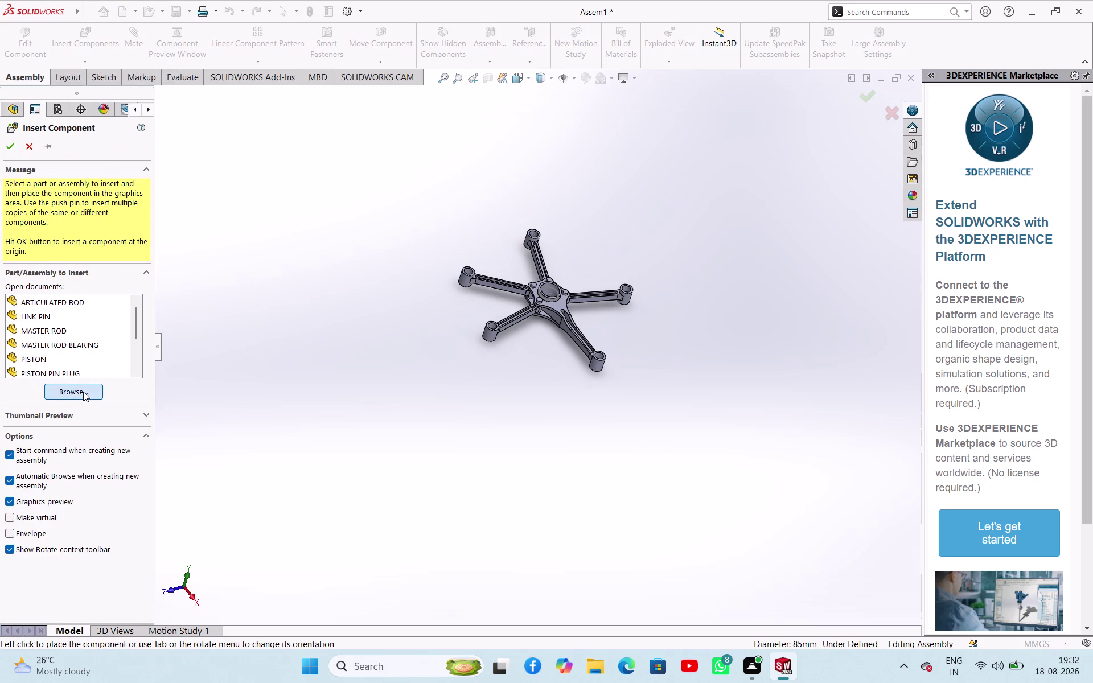
Start inserting the ROD BUSH LOWER part, then cancel its placement.
scroll(down, 3)
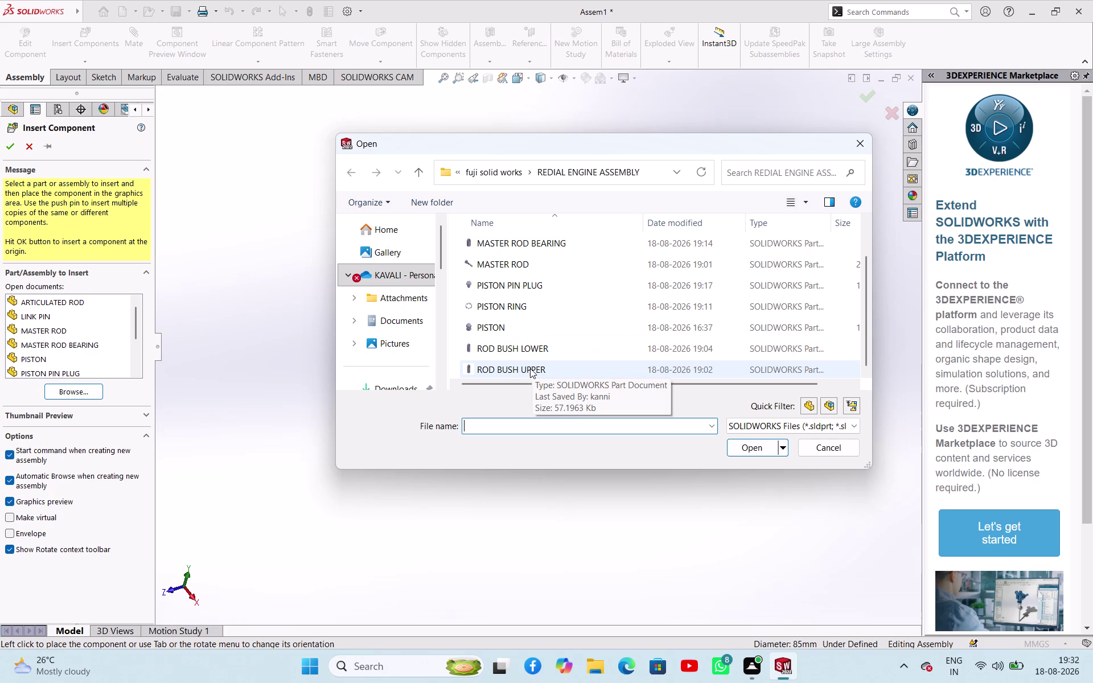
click(514, 350)
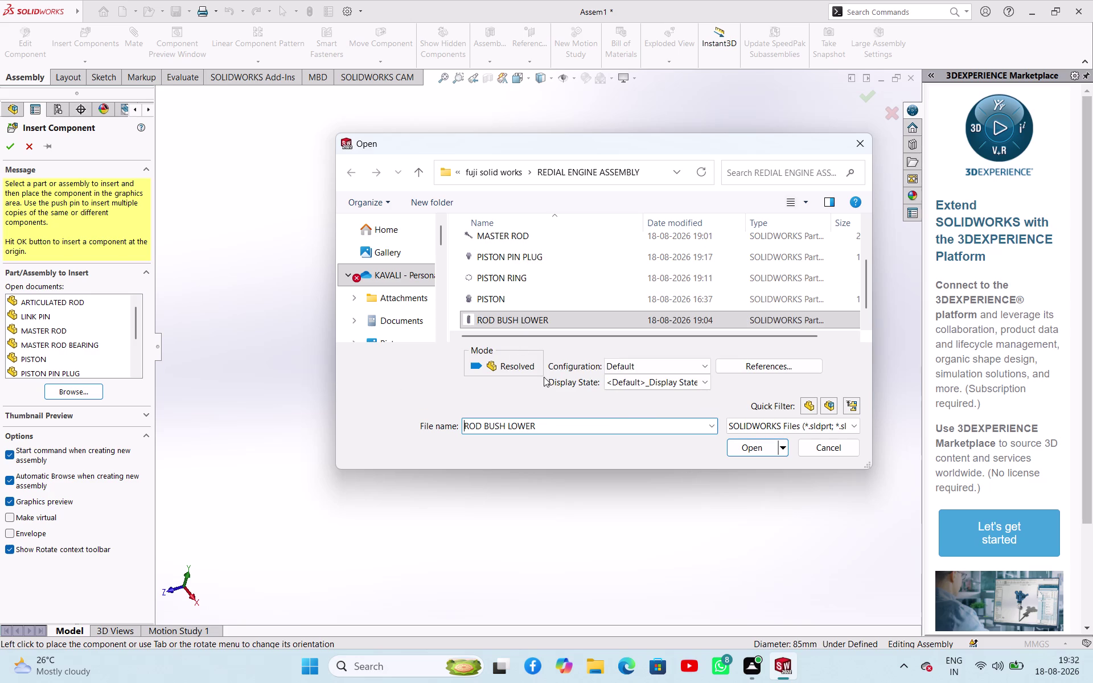
click(739, 445)
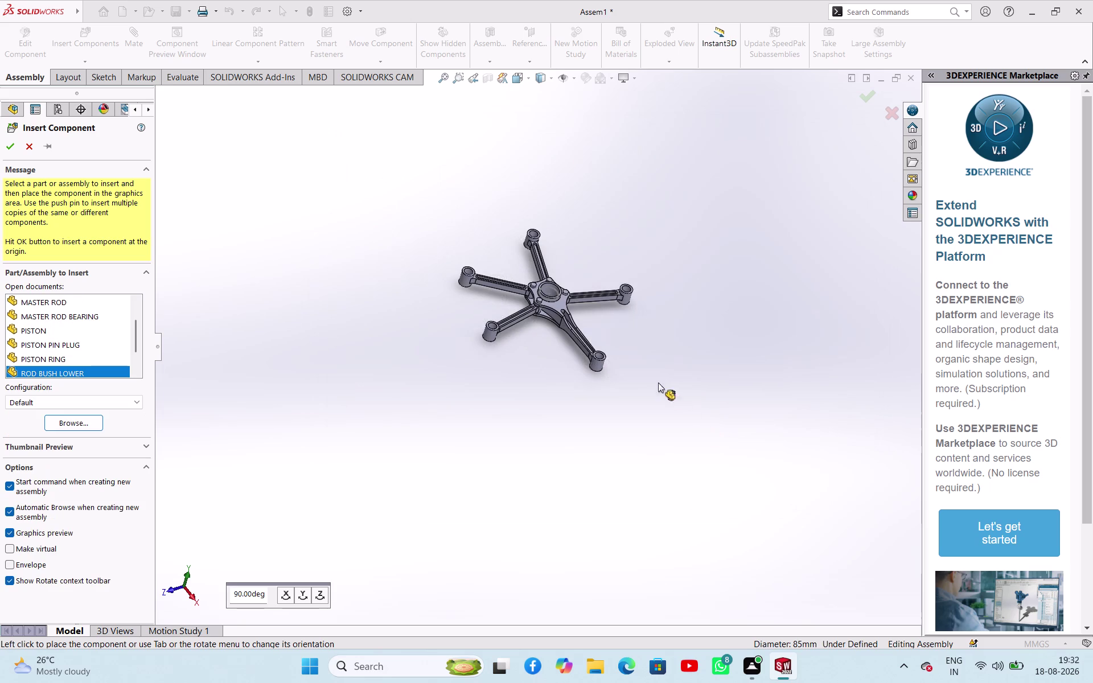
scroll(down, 3)
scroll(down, 3)
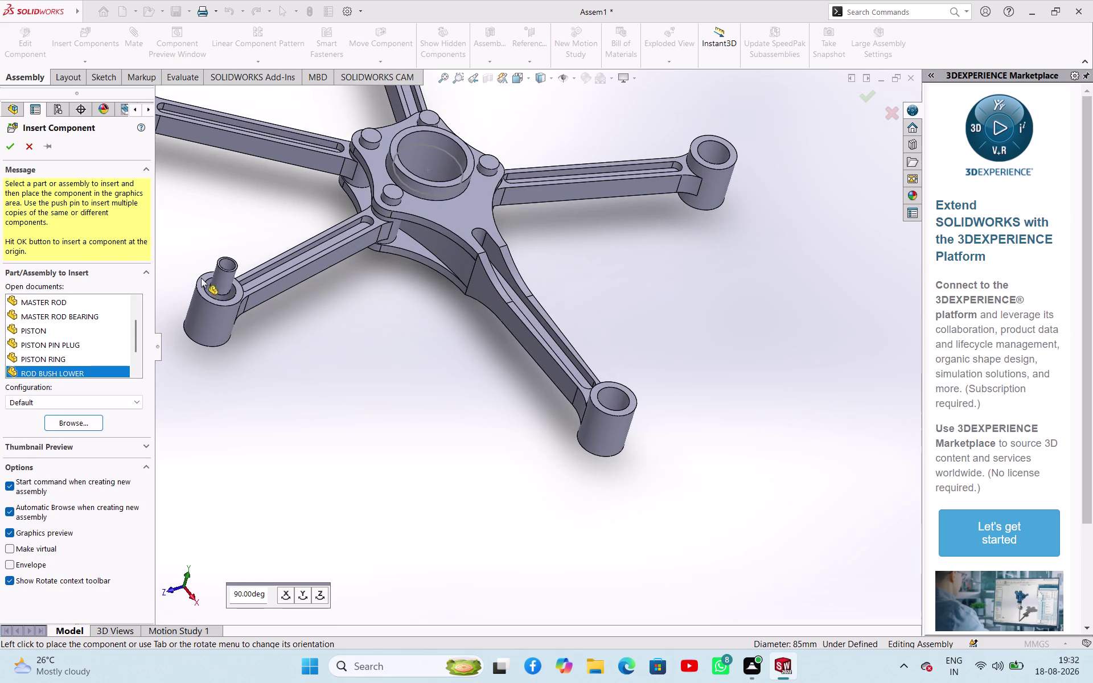
key(Escape)
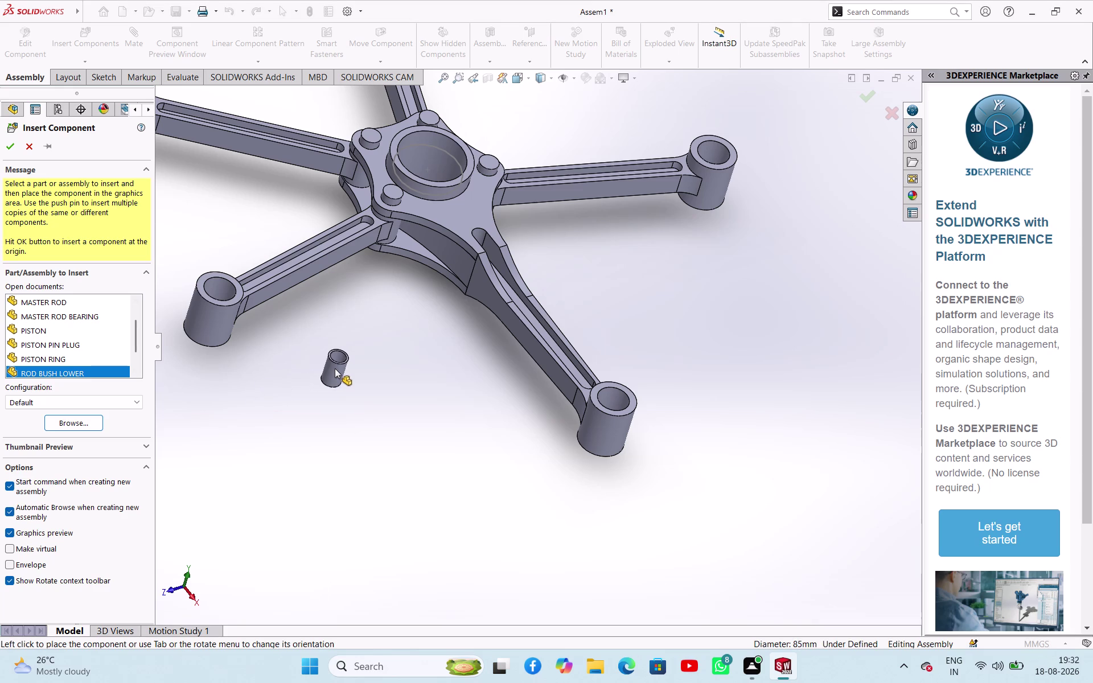
key(Escape)
key(Escape)
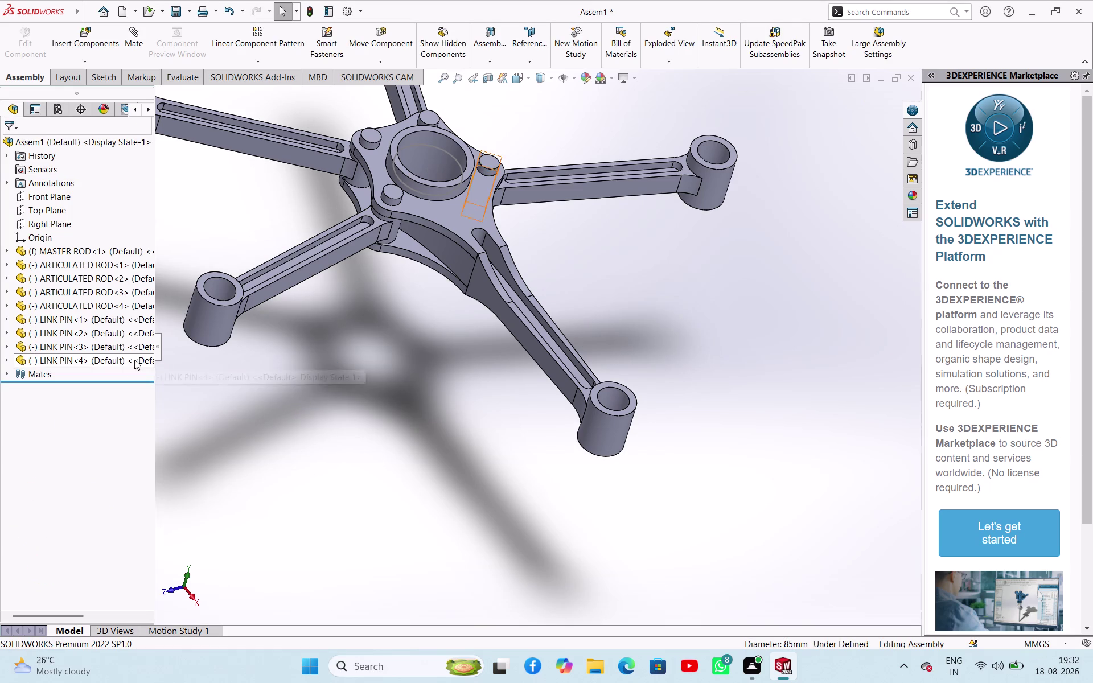
Place the ROD BUSH UPPER part beside the articulated rod's end eye.
click(84, 60)
click(90, 72)
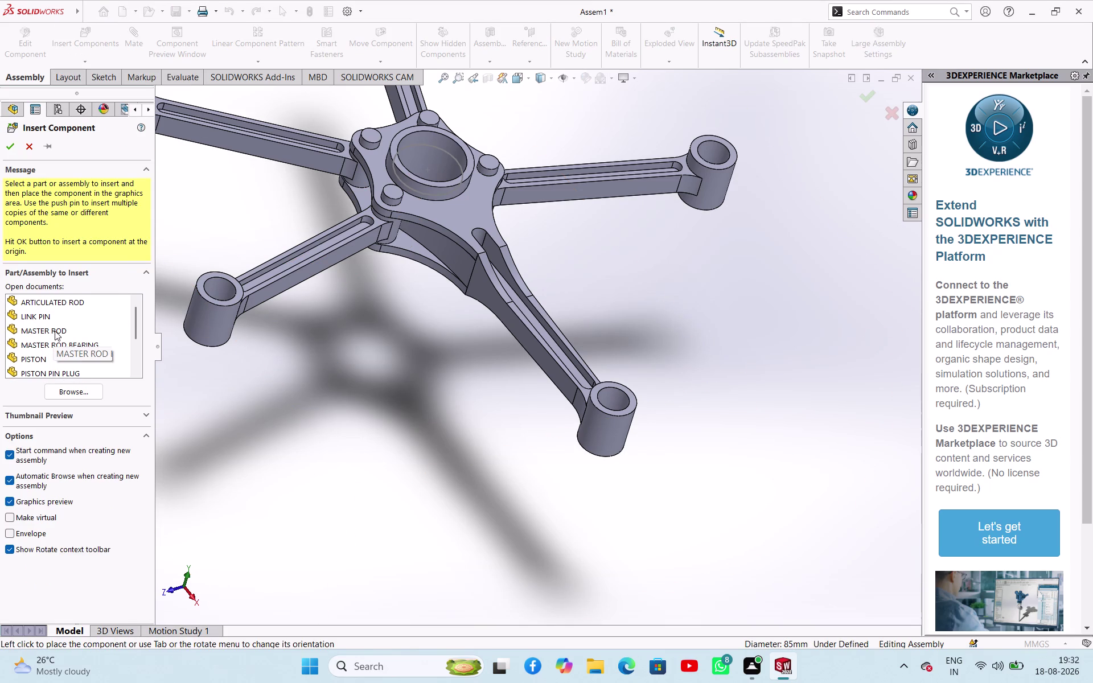
scroll(down, 3)
scroll(down, 3)
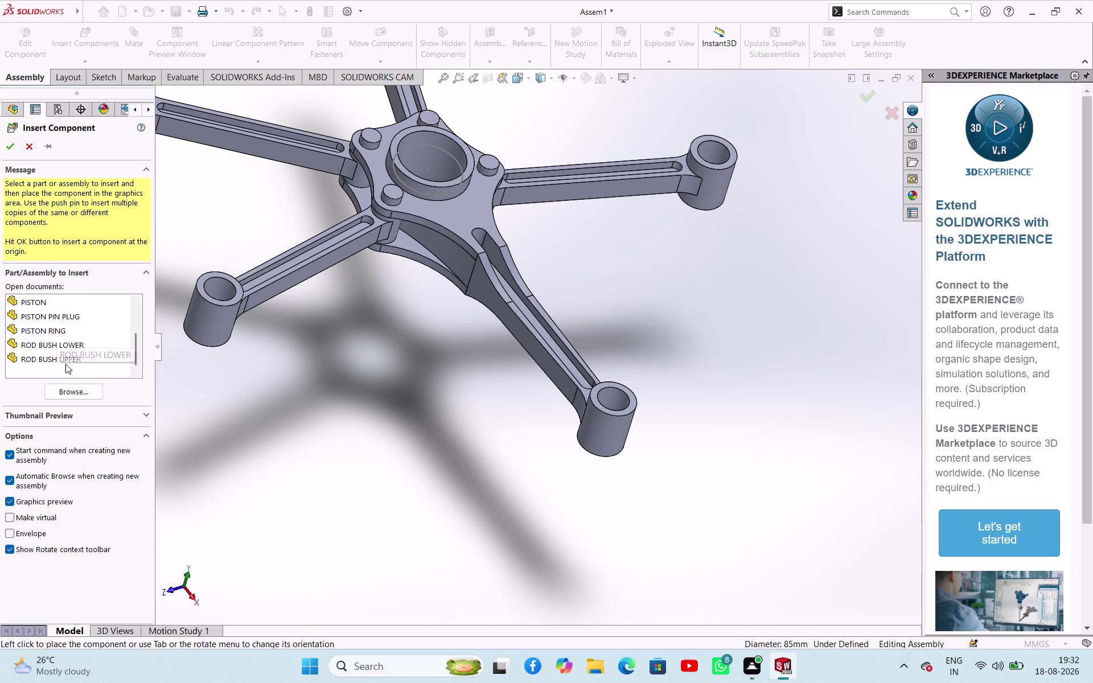
drag(47, 360, 247, 383)
click(289, 388)
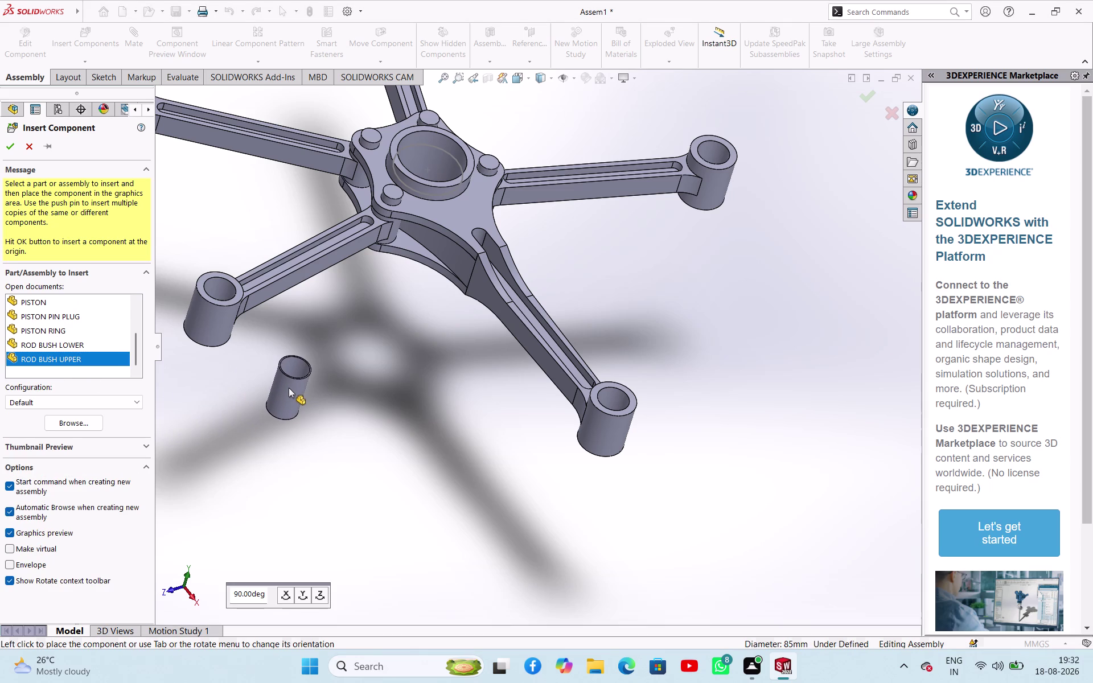
click(375, 431)
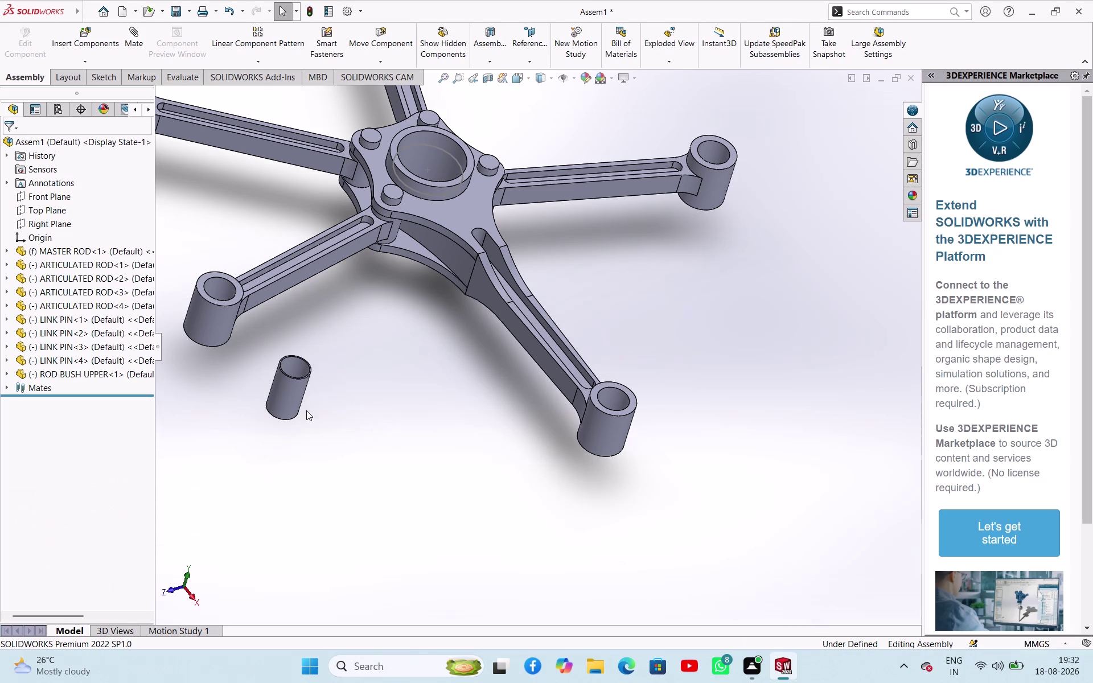
click(298, 402)
click(218, 287)
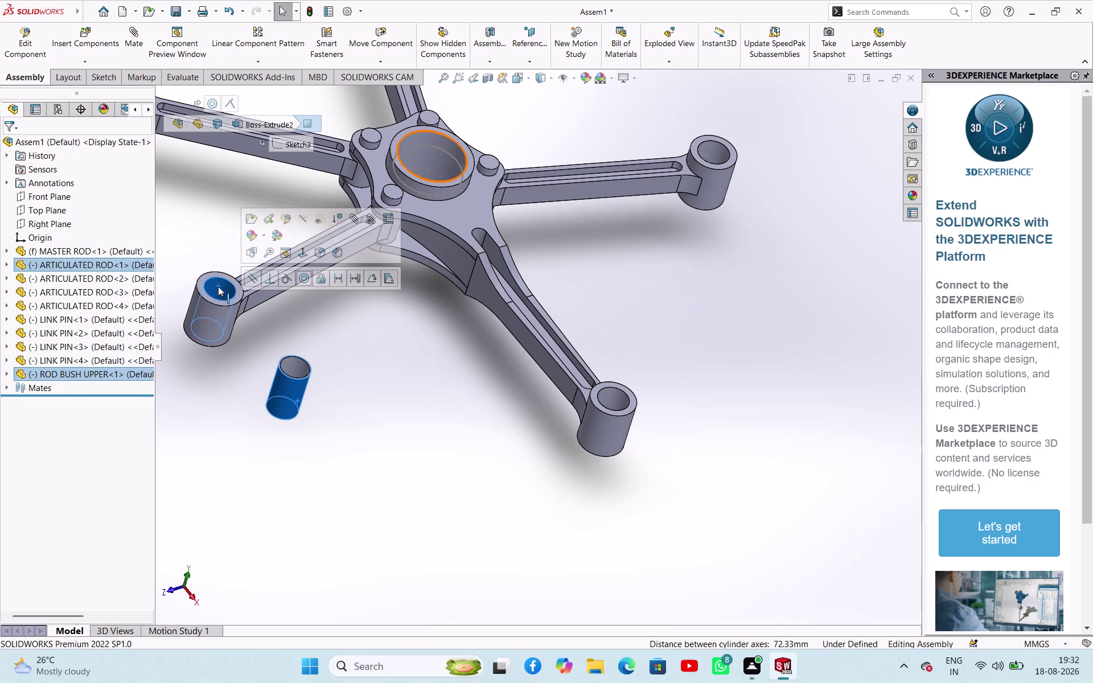
Mate the upper bush concentric with the rod eye hole.
click(300, 279)
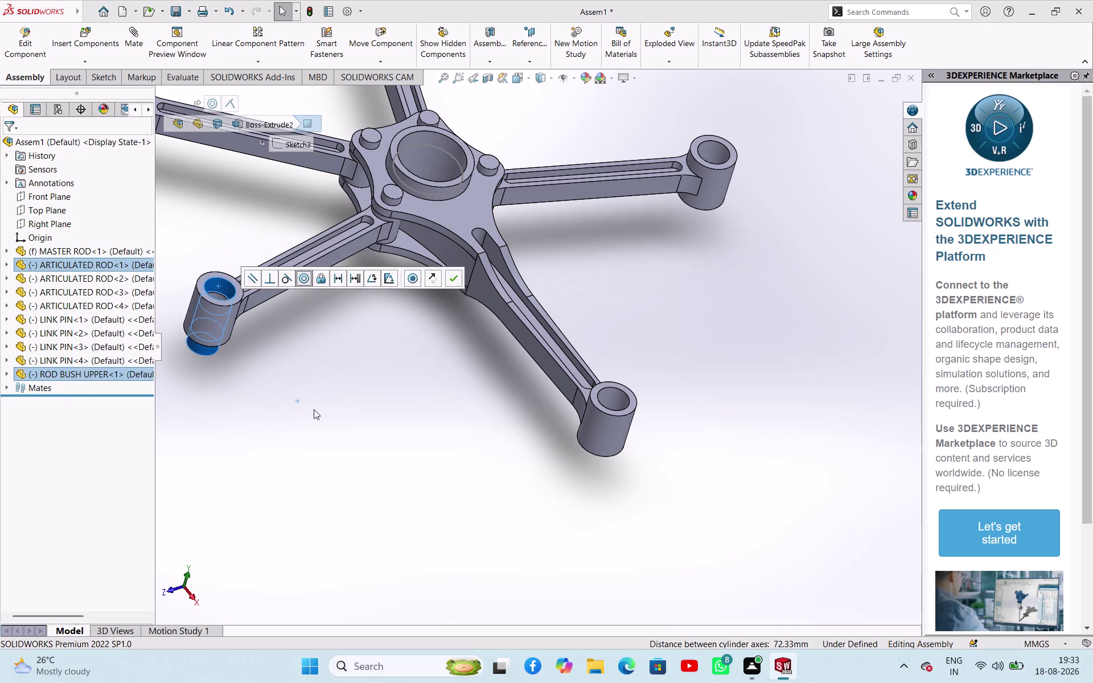
click(314, 410)
middle_drag(237, 388, 307, 271)
scroll(down, 3)
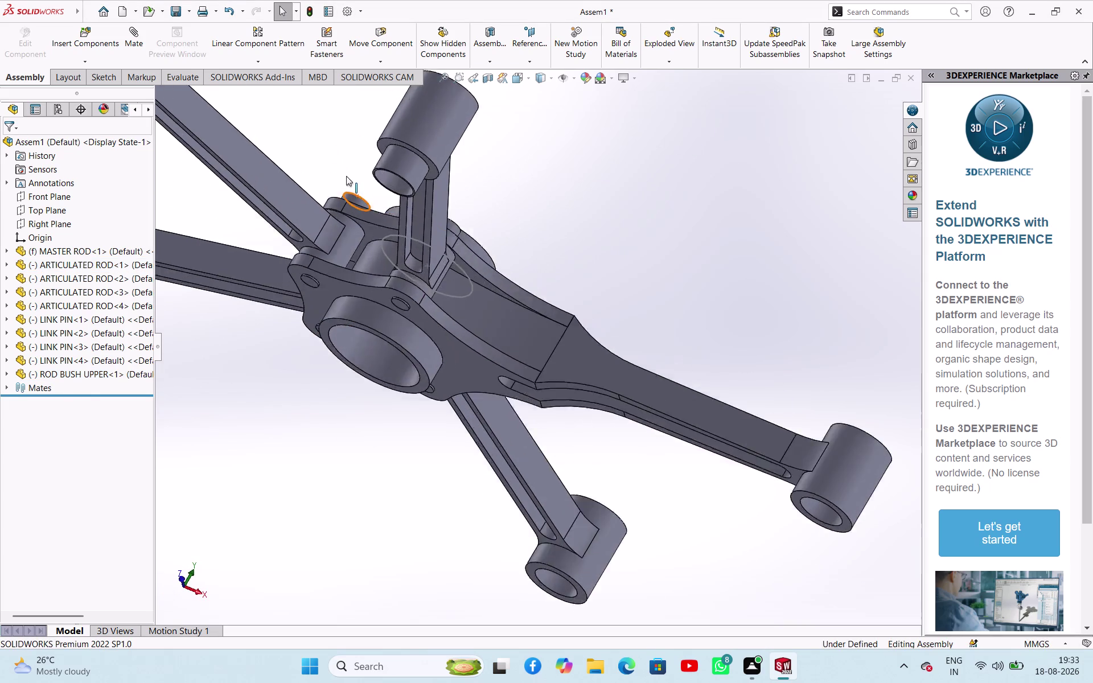
scroll(down, 3)
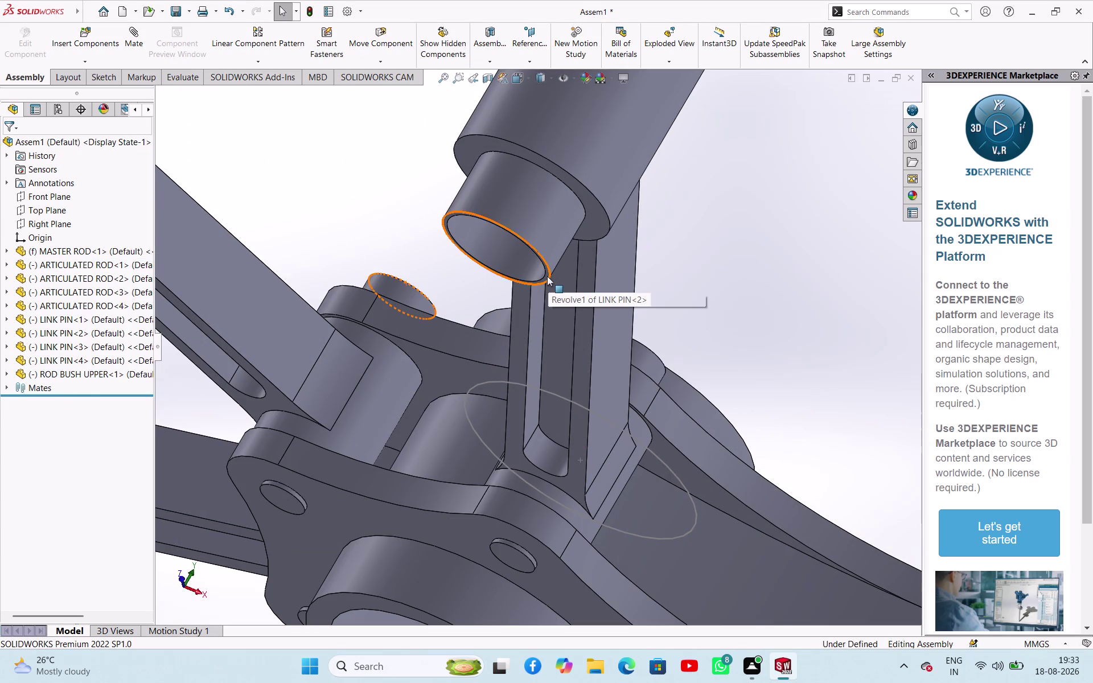
Make the bush end face coincident with the rod eye's end face so they sit flush.
click(547, 277)
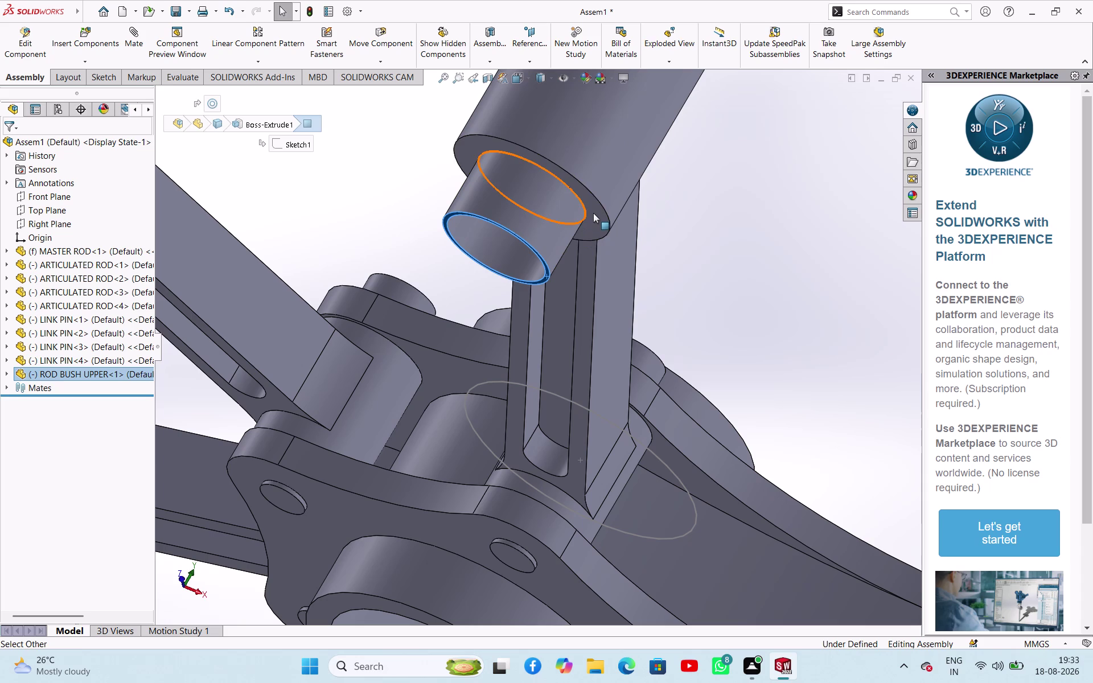
click(594, 213)
click(625, 206)
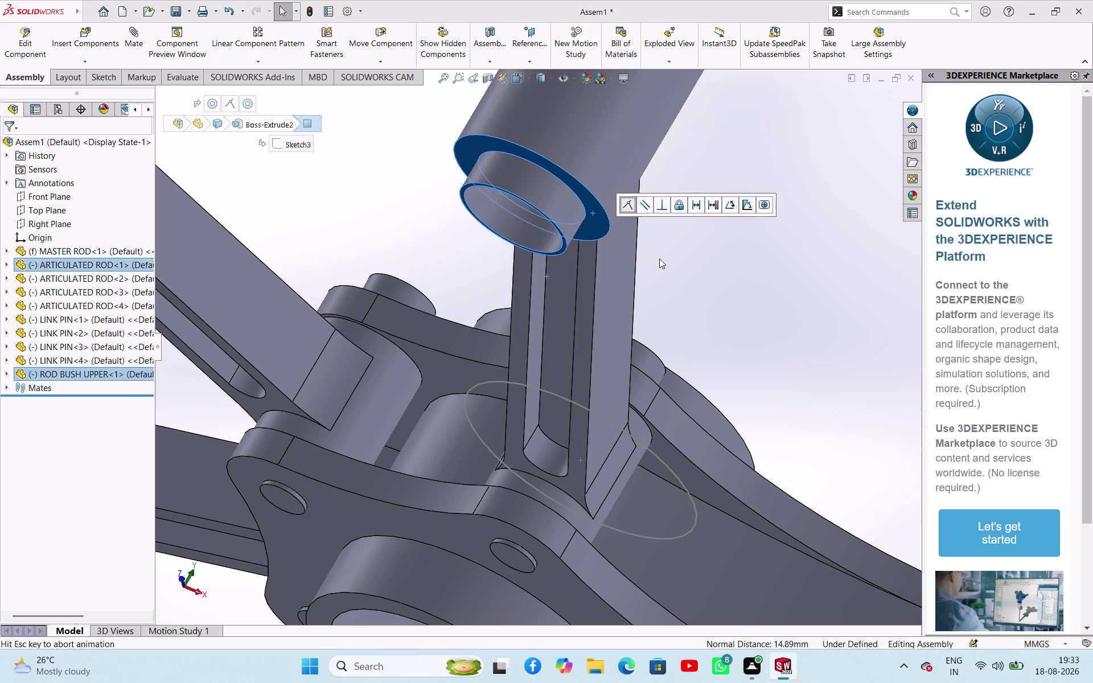
click(735, 278)
Orbit and zoom the view to inspect the bush seated in the rod end.
scroll(up, 3)
middle_drag(736, 238, 717, 249)
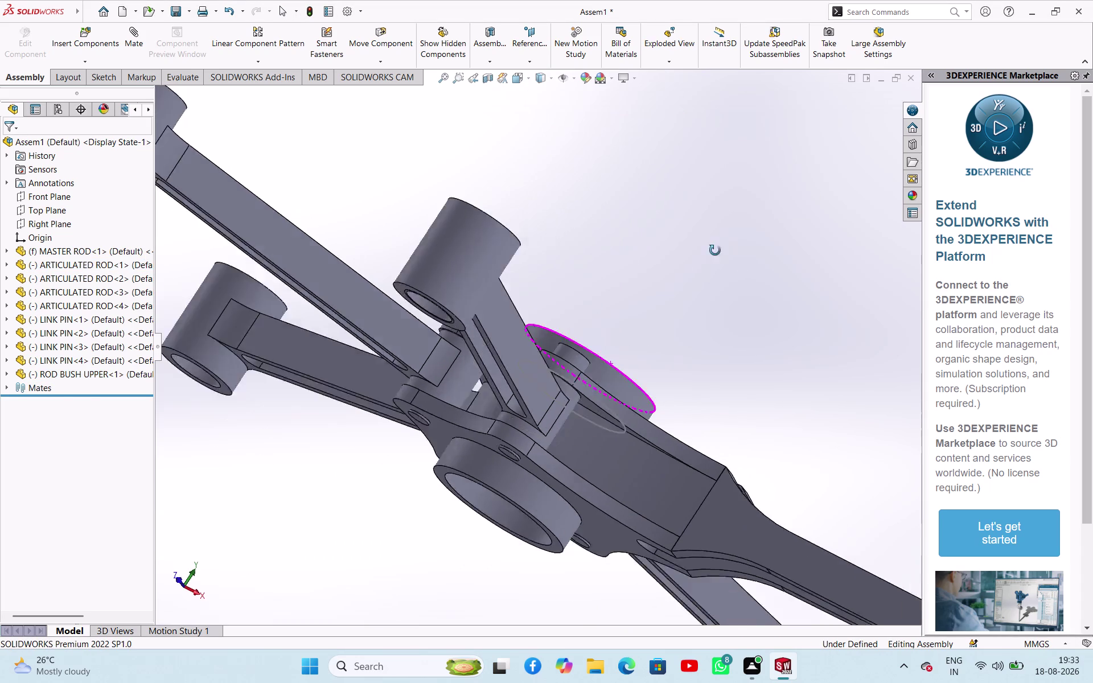
middle_drag(718, 249, 676, 352)
scroll(up, 3)
scroll(down, 3)
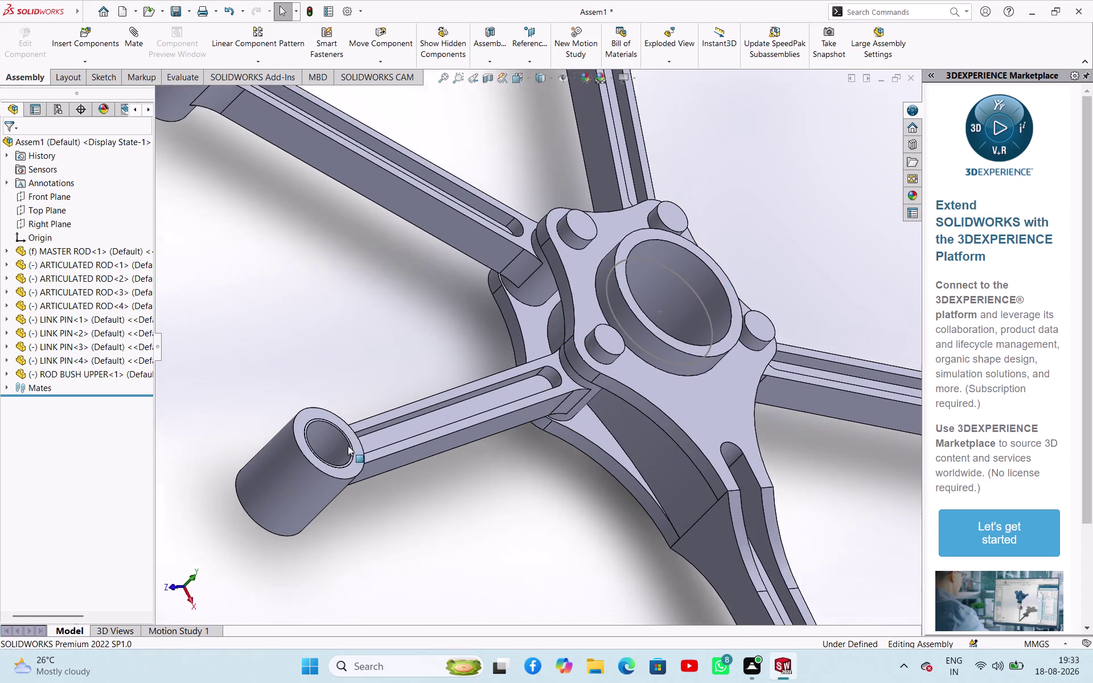
scroll(down, 3)
scroll(down, 3)
middle_drag(347, 438, 289, 455)
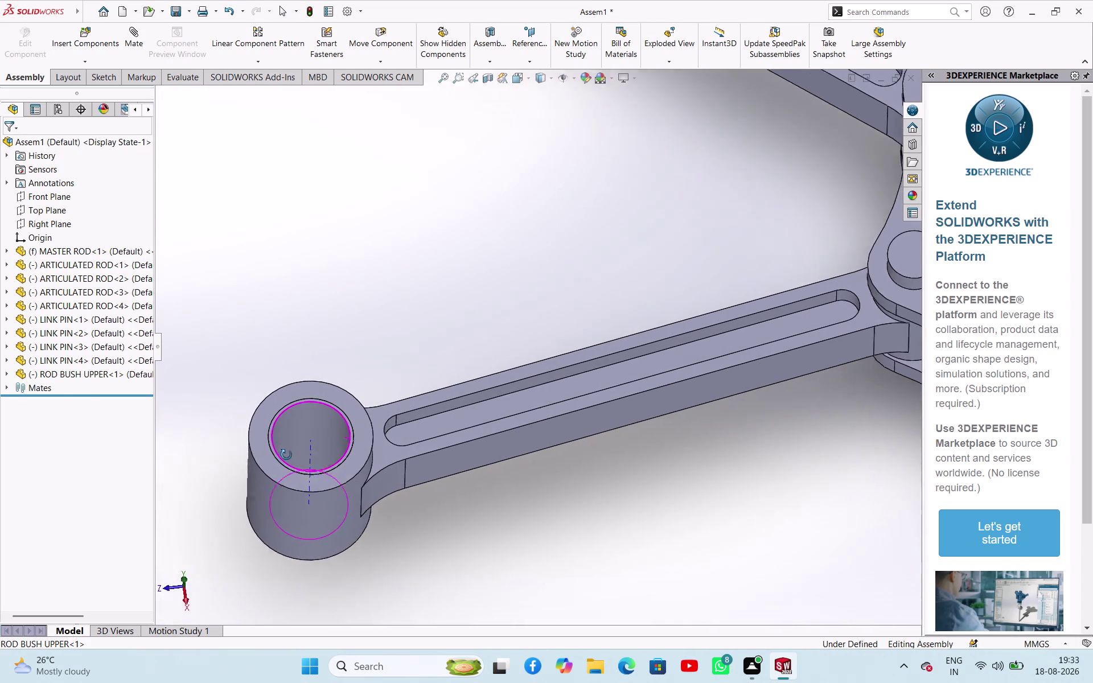
middle_drag(289, 455, 280, 487)
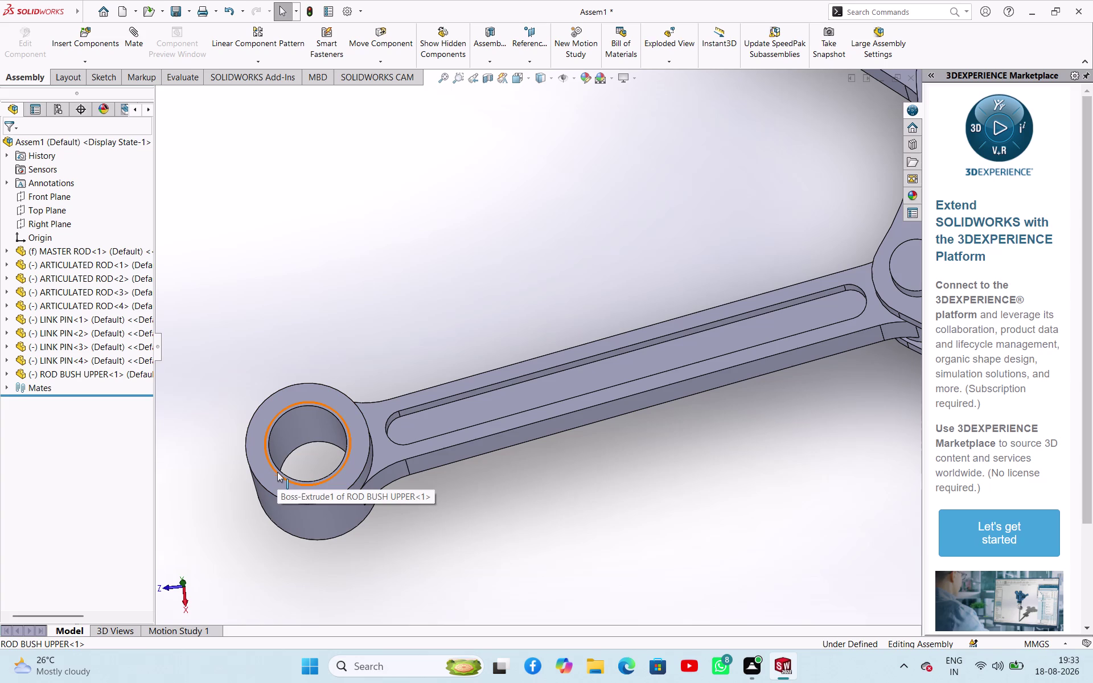
Delete LINK PIN<1> using its right-click menu in the FeatureManager tree.
scroll(up, 3)
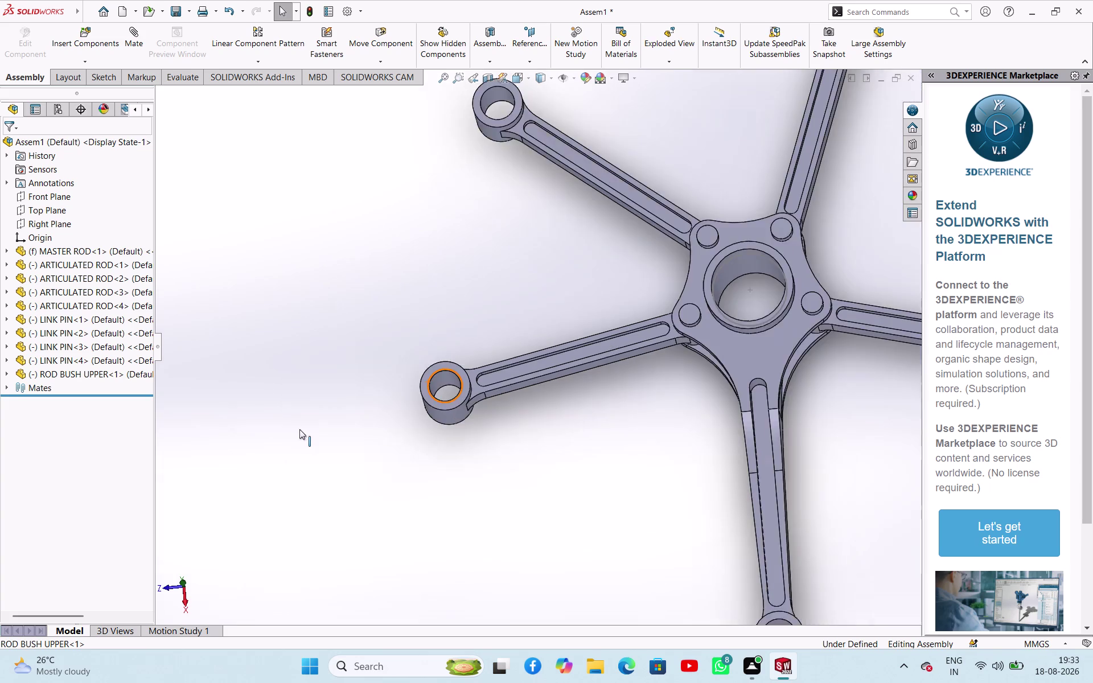
scroll(up, 3)
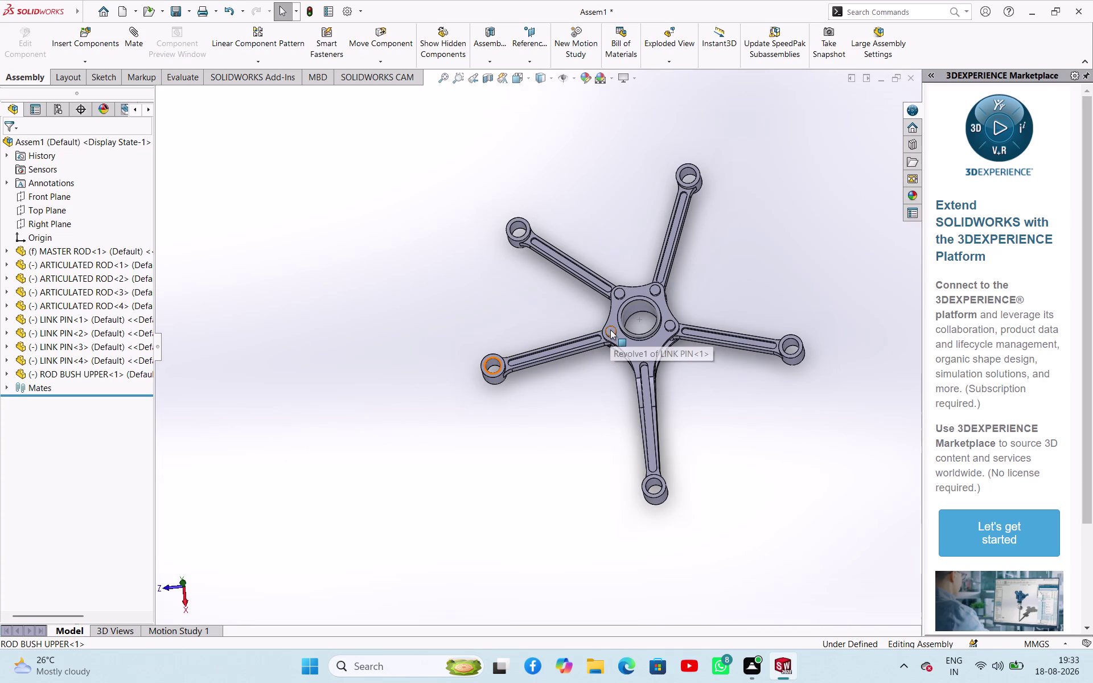
click(610, 330)
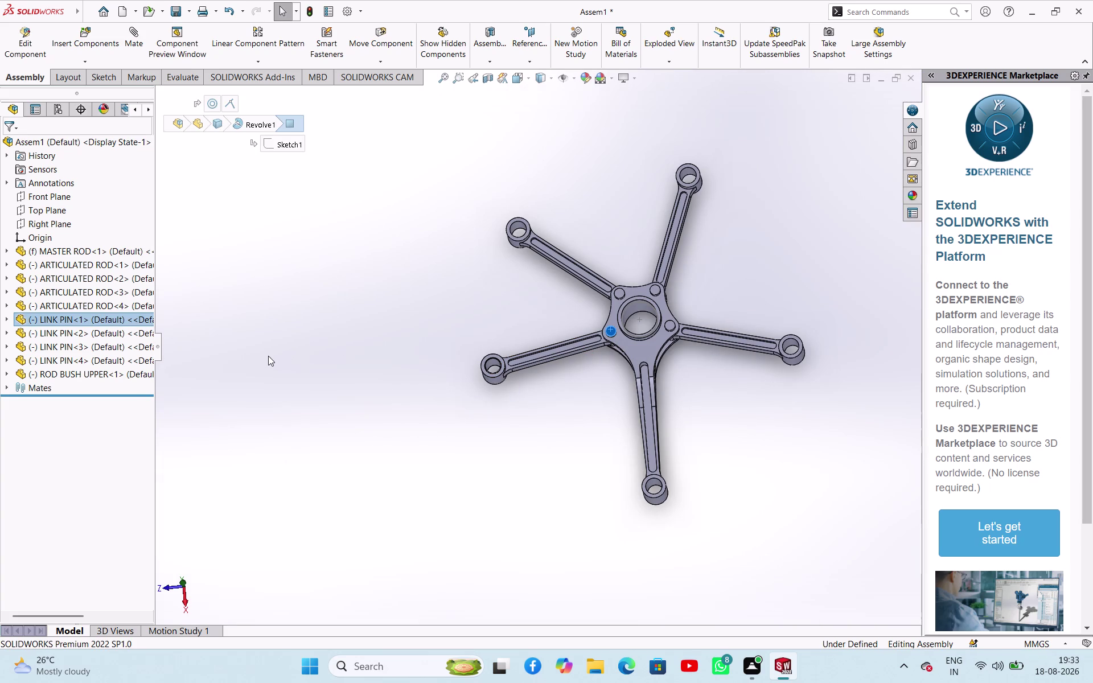
right_click(49, 320)
click(76, 483)
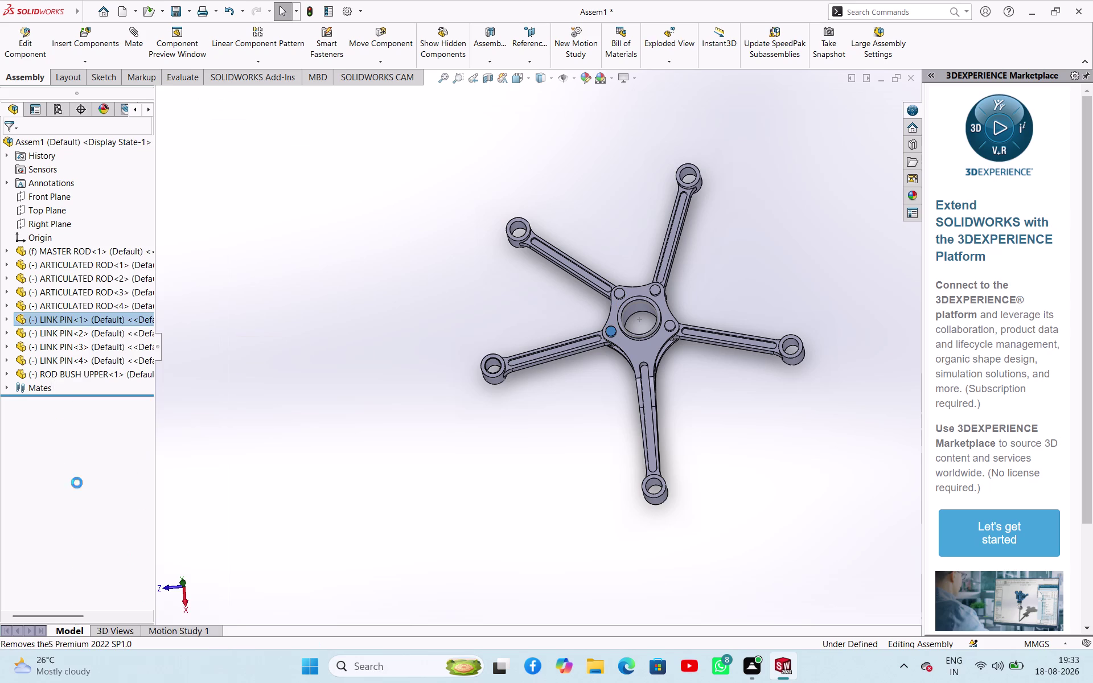
click(628, 257)
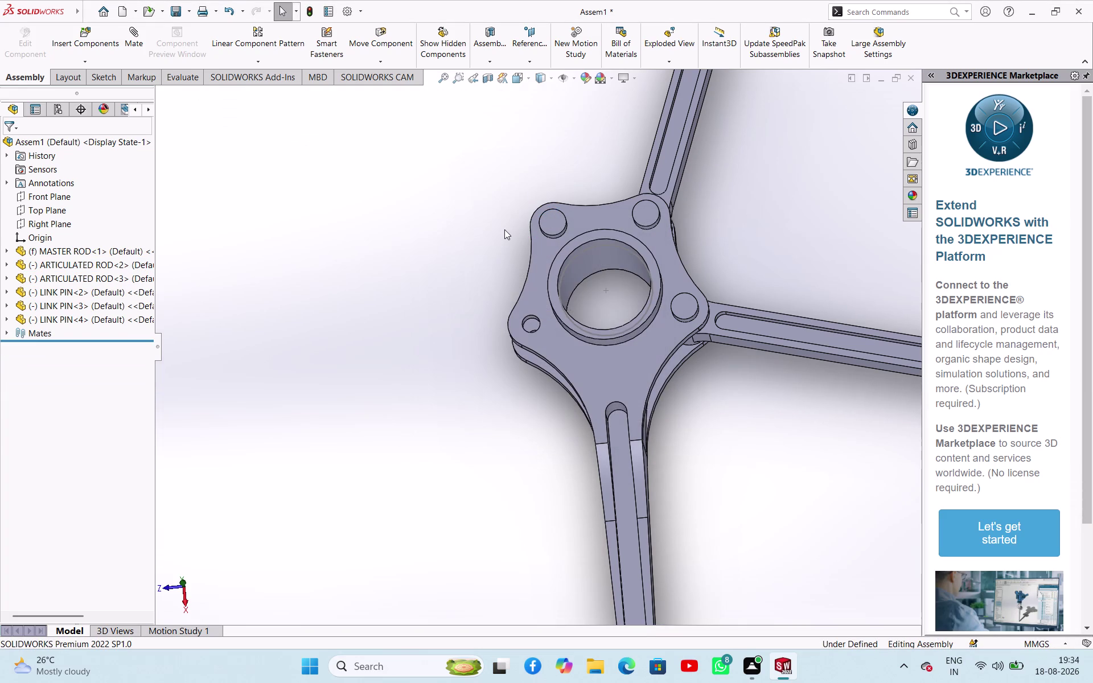
Delete the fourth articulated rod and the second link pin.
scroll(up, 3)
click(548, 268)
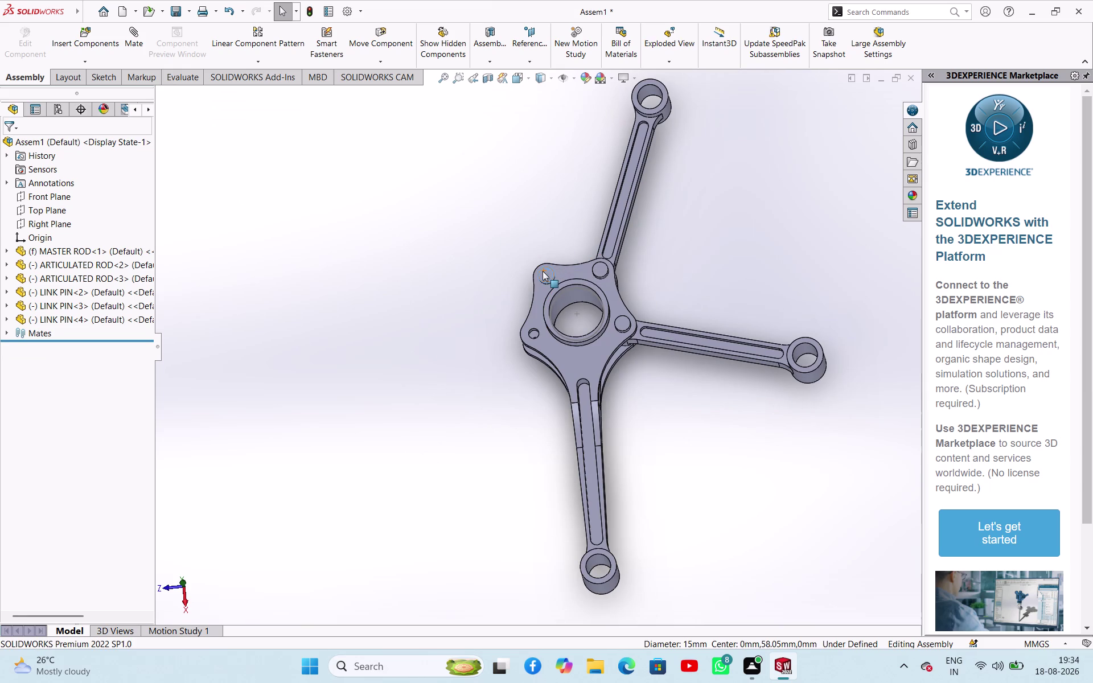
key(Delete)
key(Return)
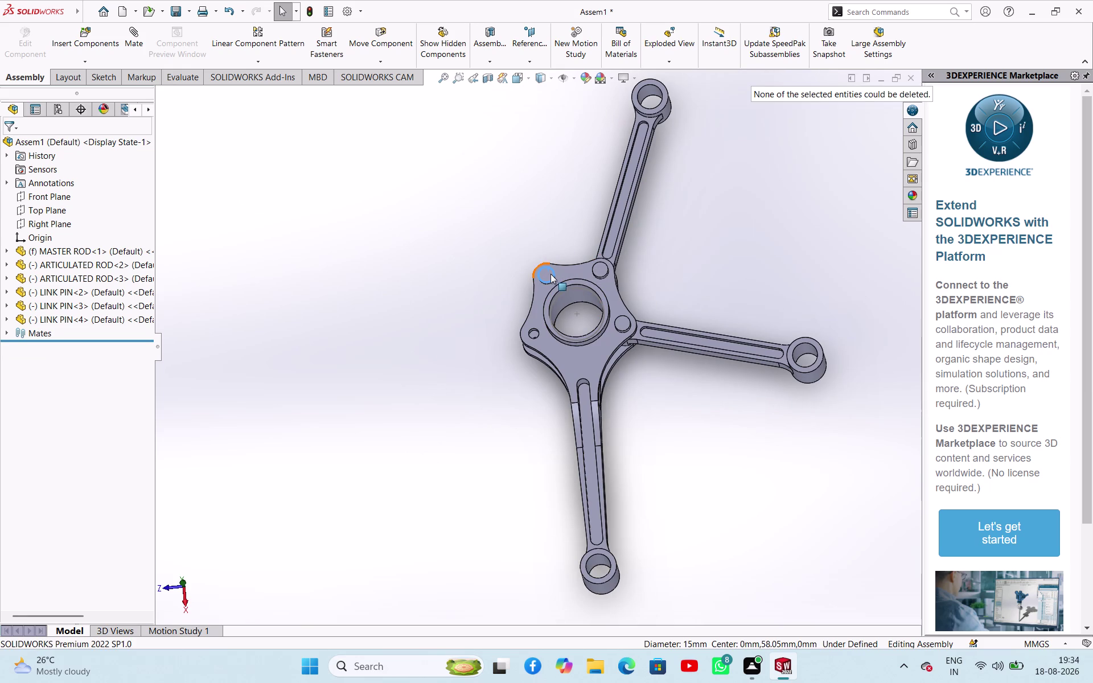
click(551, 274)
key(Delete)
key(Return)
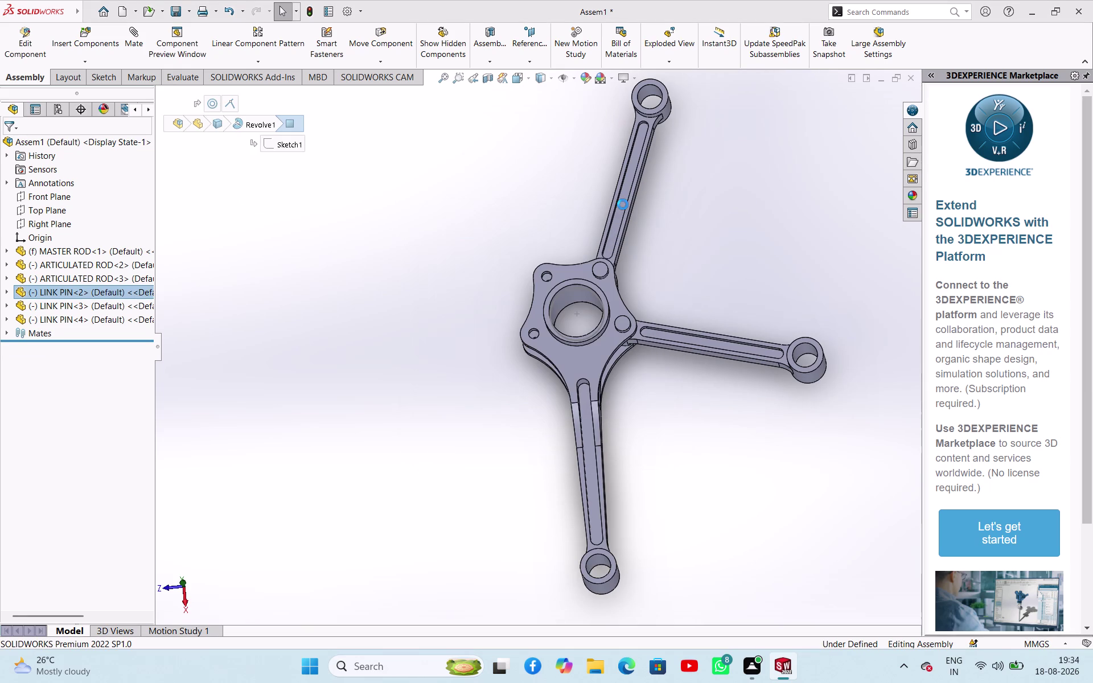
Delete the third and second articulated rods.
click(621, 204)
key(Delete)
key(Return)
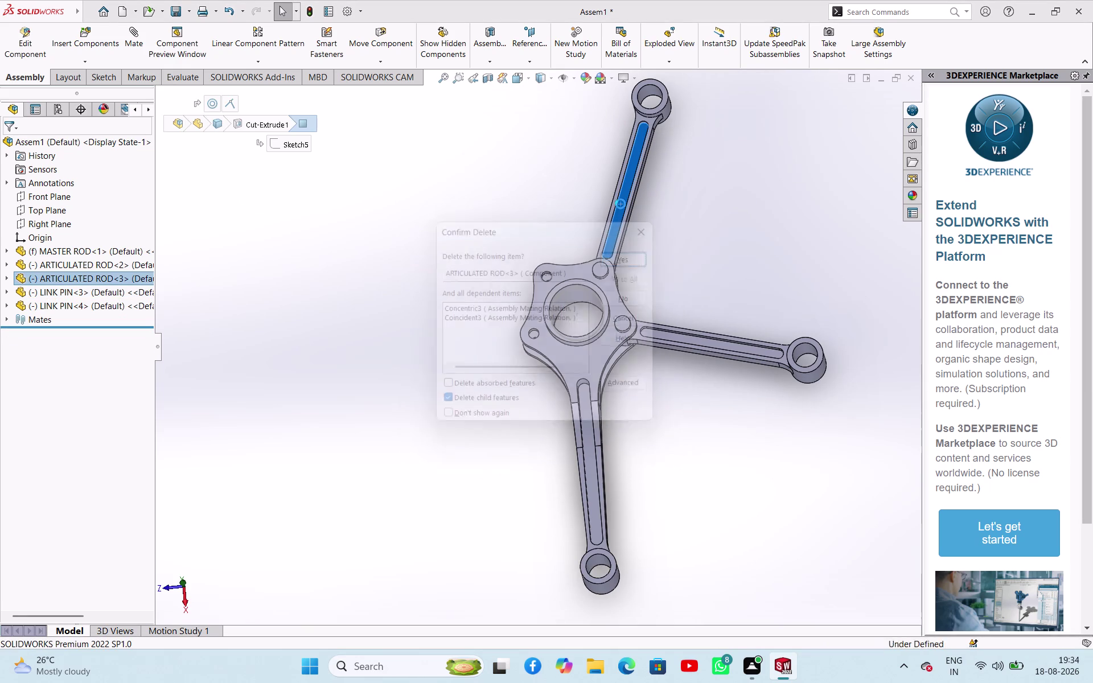
click(666, 332)
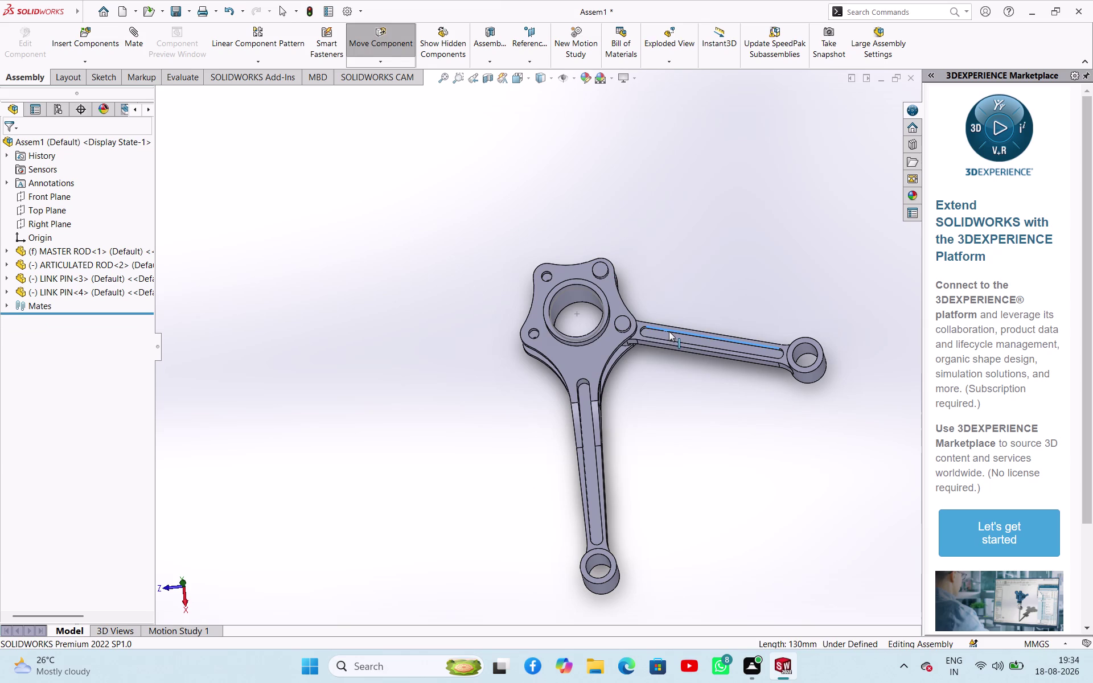
key(Delete)
key(Return)
click(711, 410)
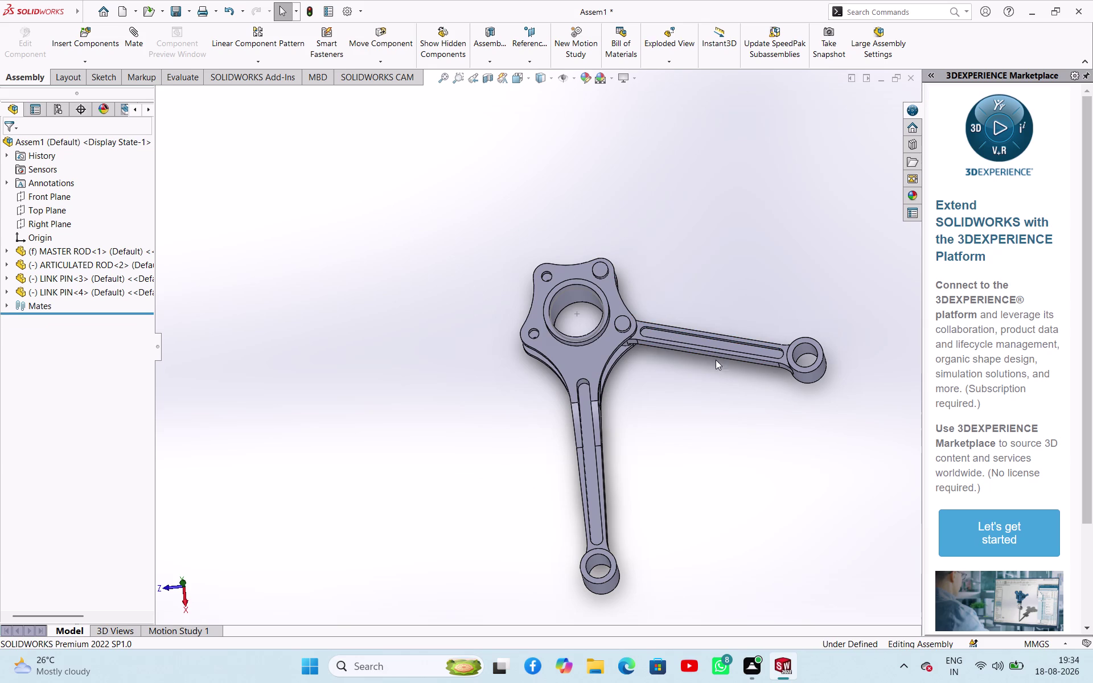
click(718, 350)
key(Delete)
key(Return)
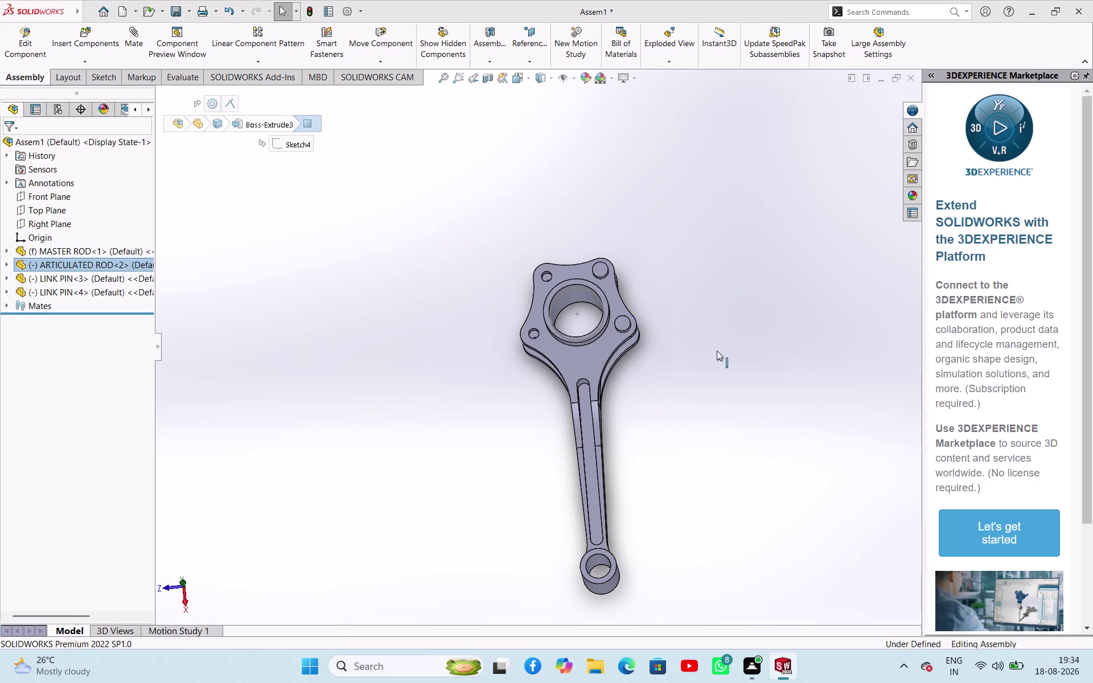
Delete the fourth and third link pins, leaving only the master rod.
click(625, 325)
key(Delete)
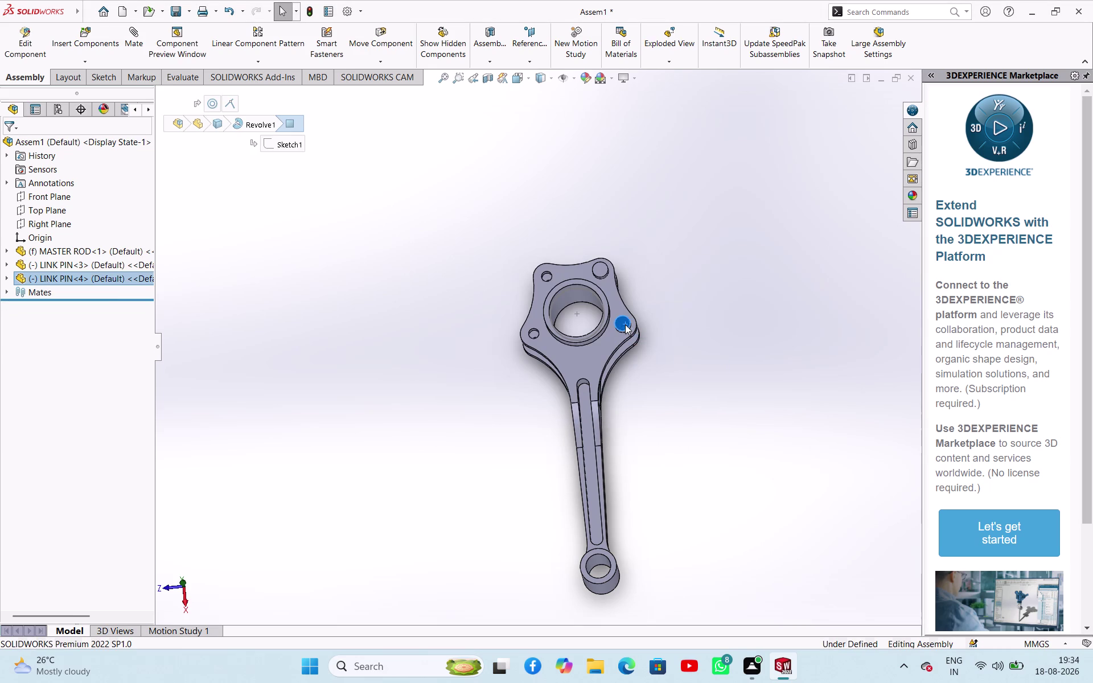
key(Return)
click(599, 268)
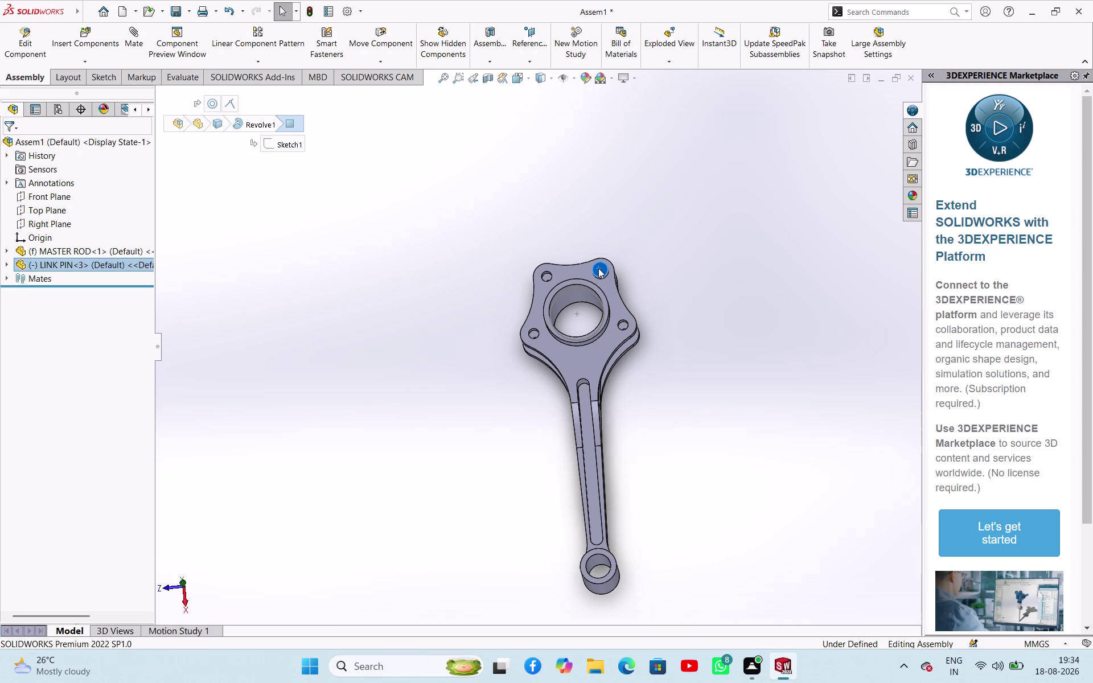
key(Delete)
key(Return)
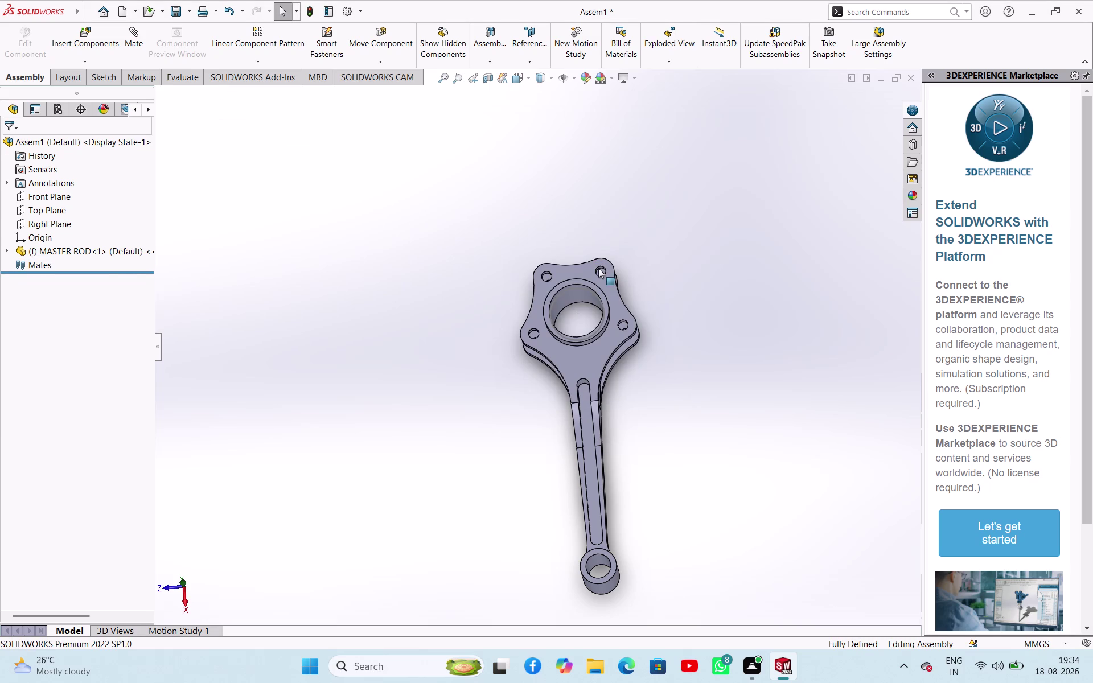
middle_drag(556, 395, 475, 262)
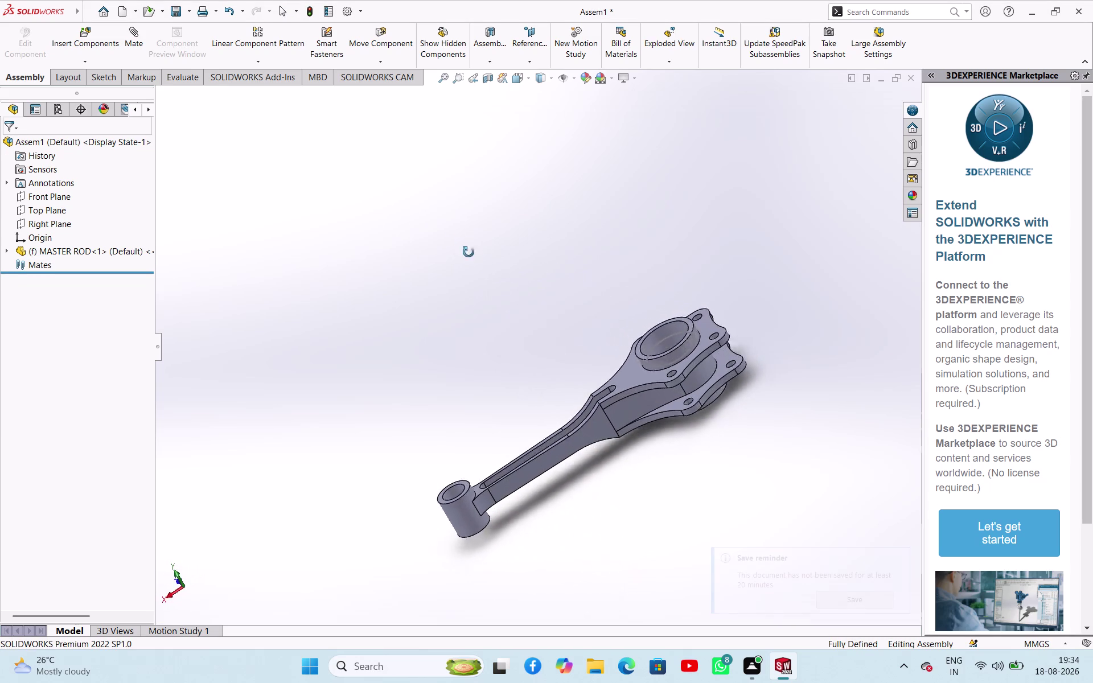
Insert an ARTICULATED ROD to the left of the master rod.
middle_drag(475, 262, 567, 288)
click(496, 320)
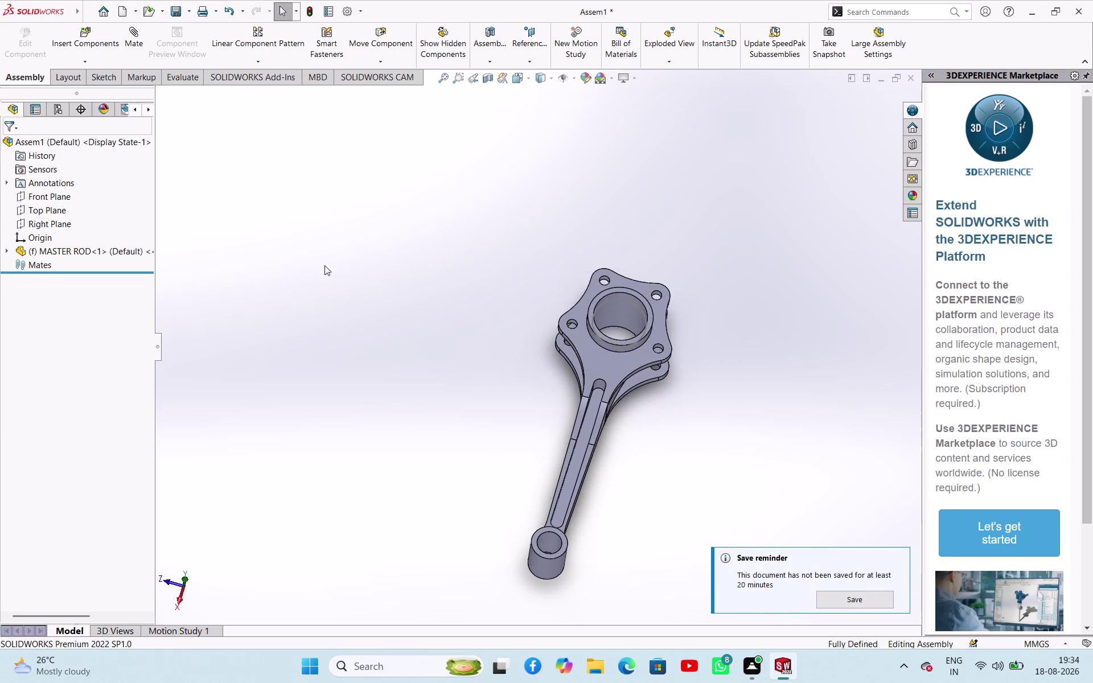
click(83, 60)
click(105, 79)
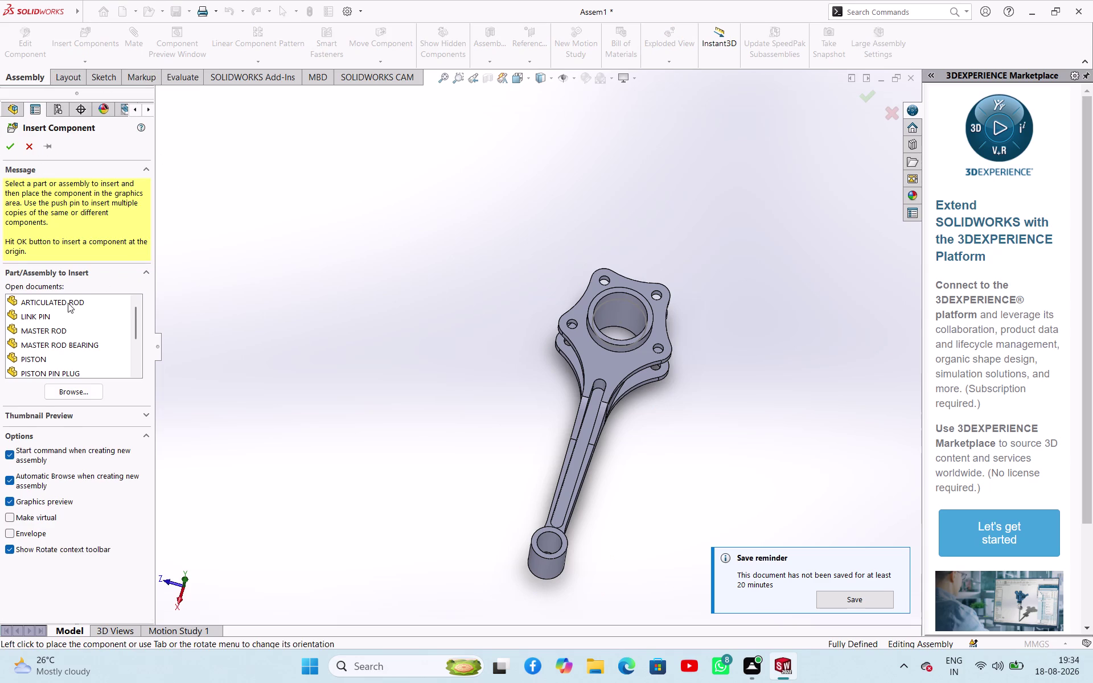
drag(68, 303, 301, 307)
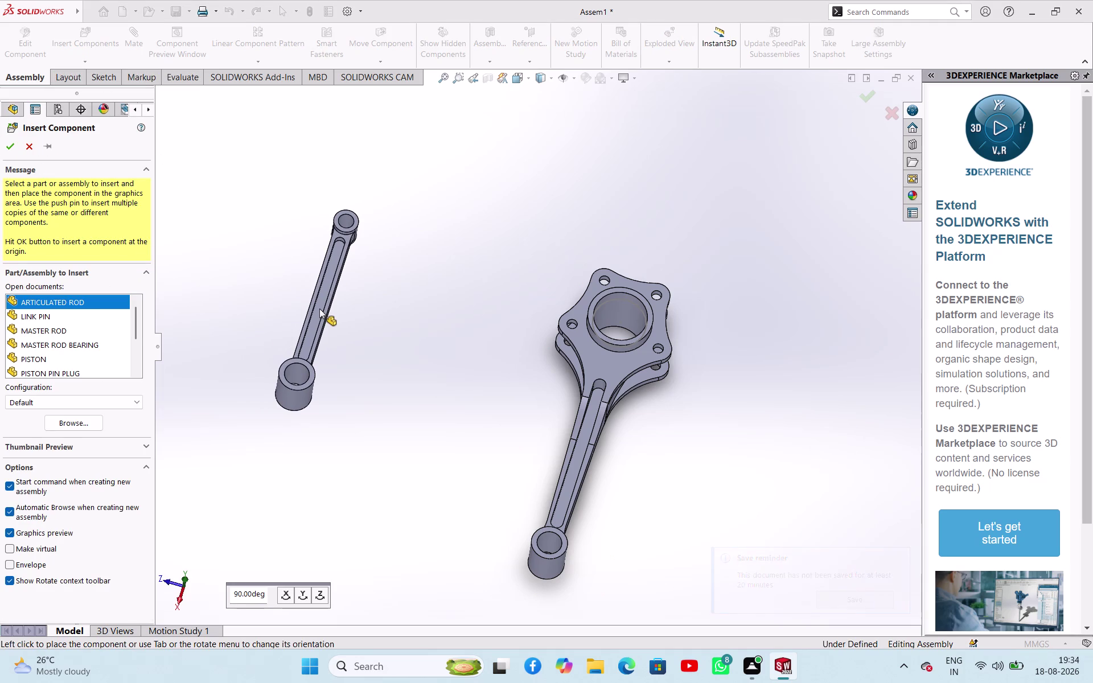
click(319, 309)
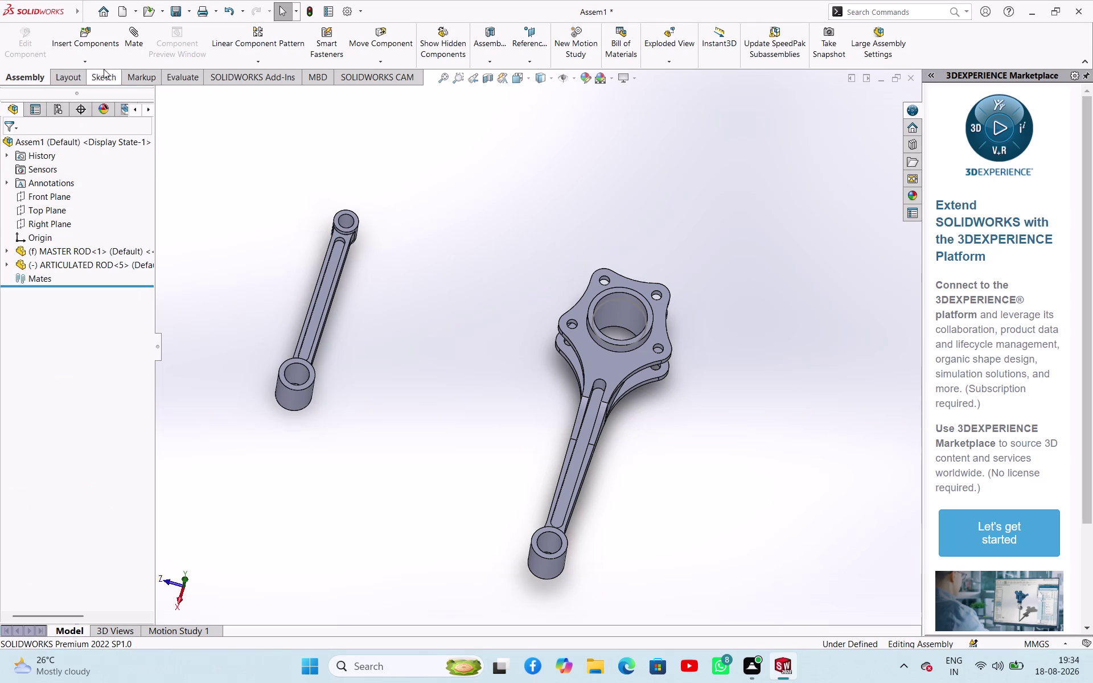
Insert a ROD BUSH UPPER beside the new rod's end.
click(87, 59)
click(94, 80)
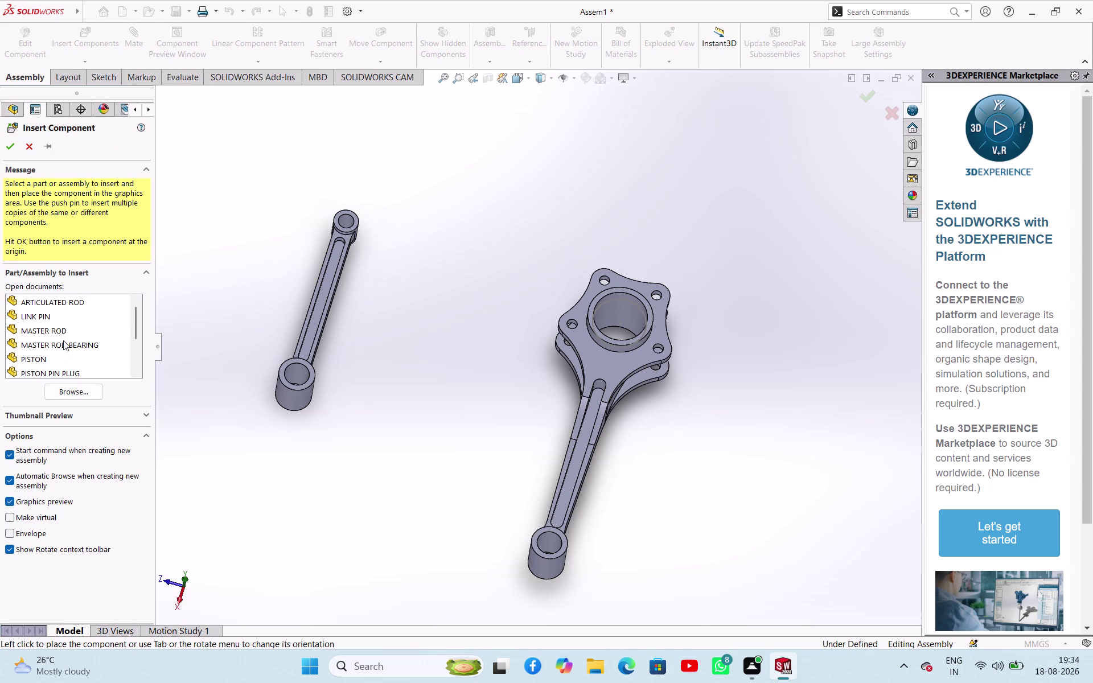
scroll(down, 3)
drag(60, 362, 213, 361)
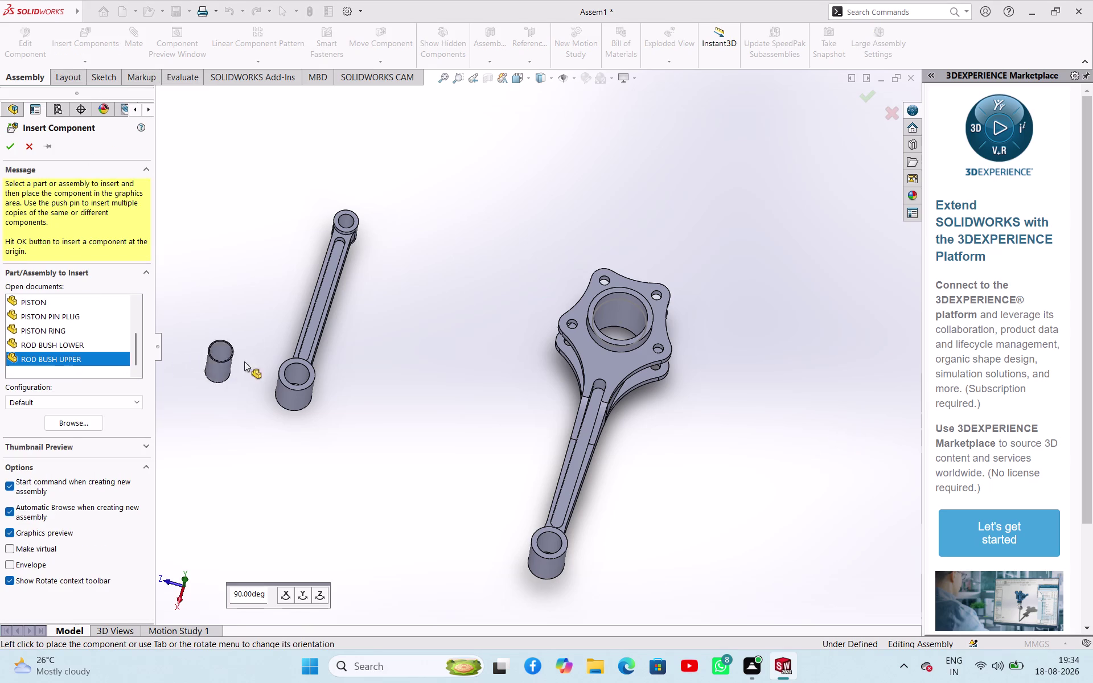
drag(213, 361, 342, 365)
click(342, 372)
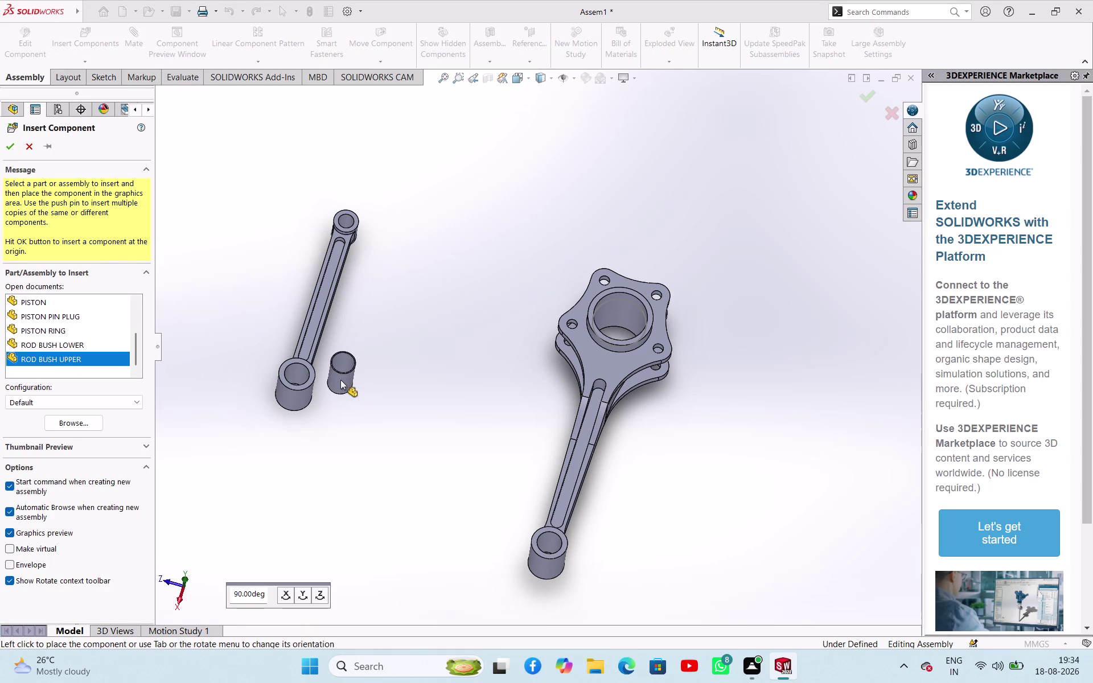
click(345, 381)
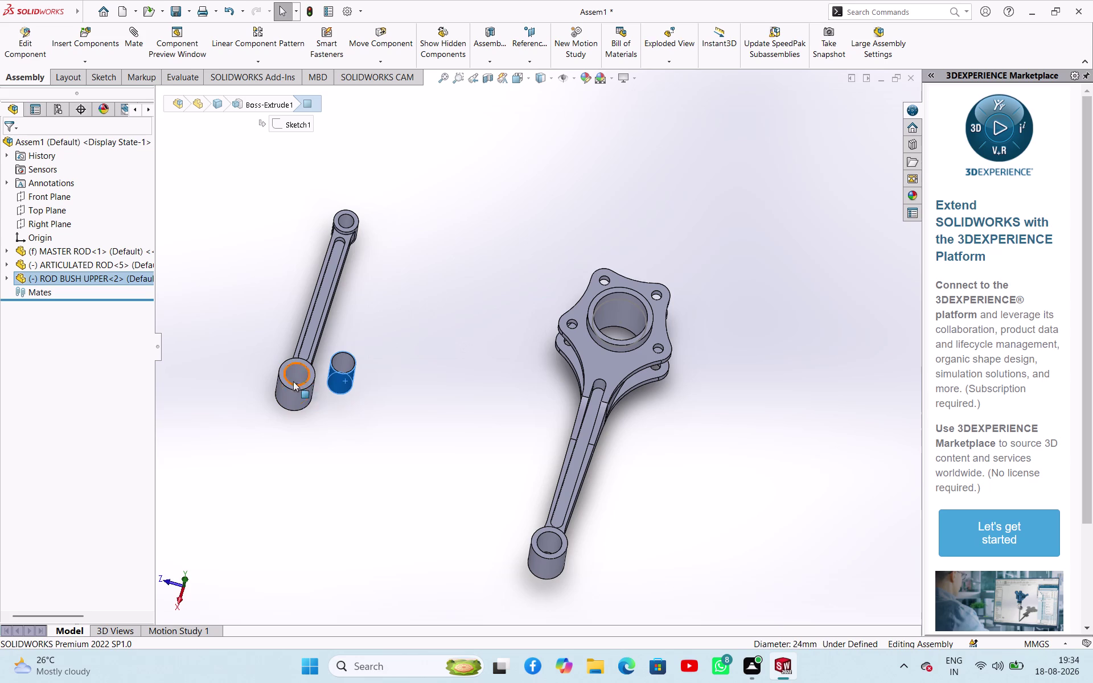
Mate the bush concentric with the rod end hole, after undoing a wrong first mate.
click(300, 370)
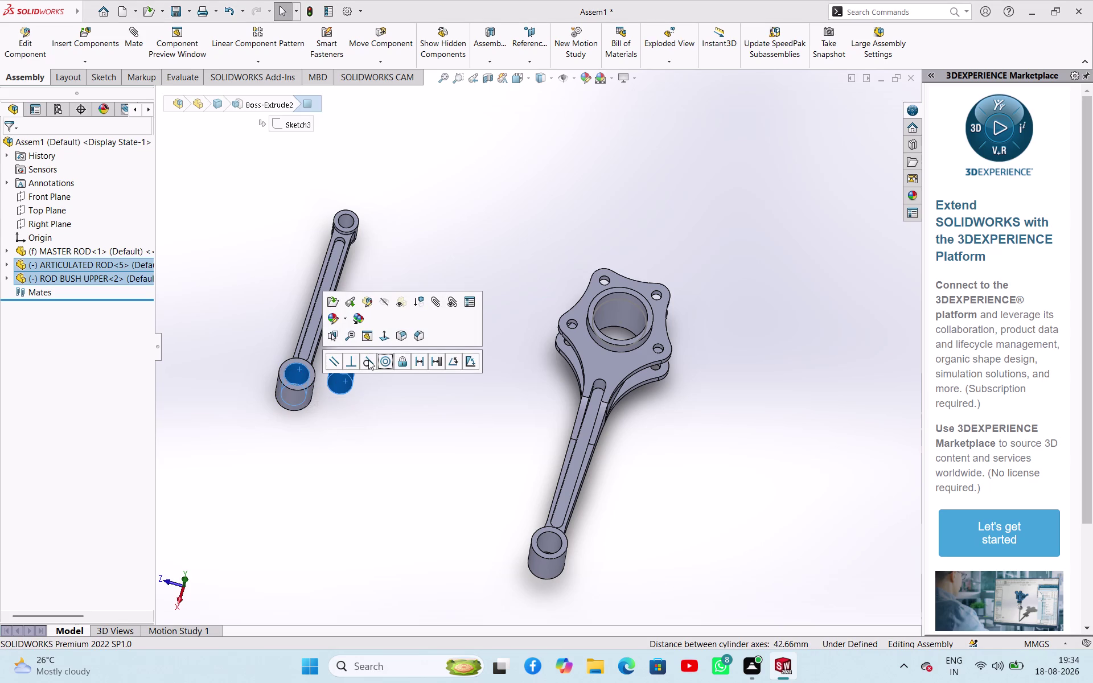
click(368, 360)
click(355, 418)
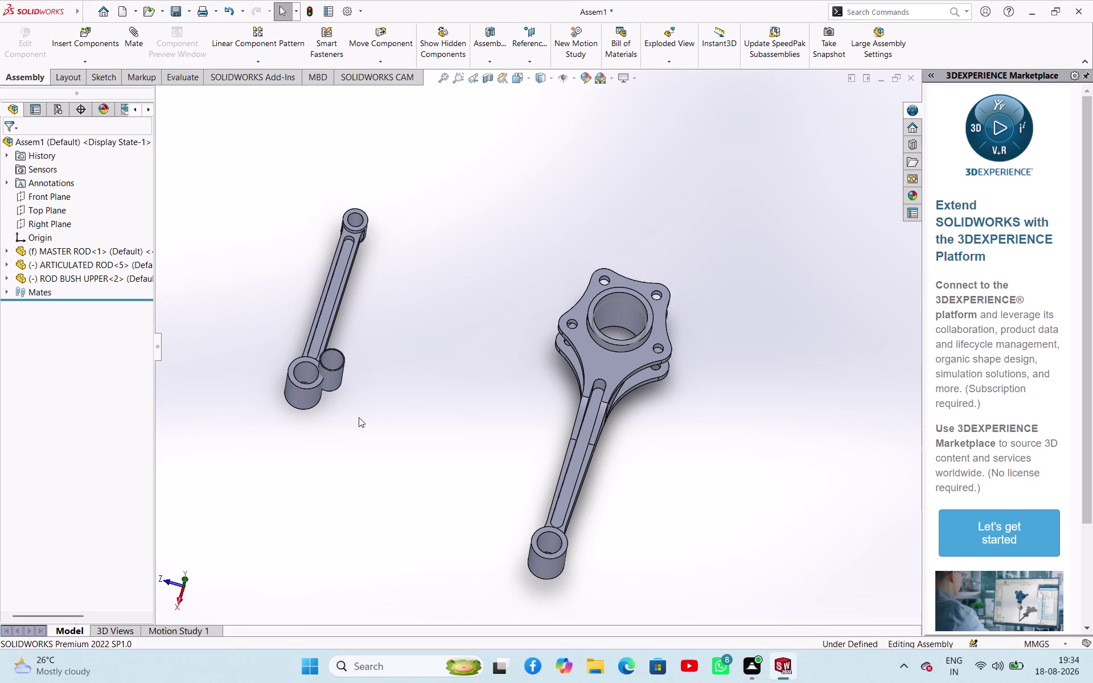
key(ctrl+z)
click(343, 380)
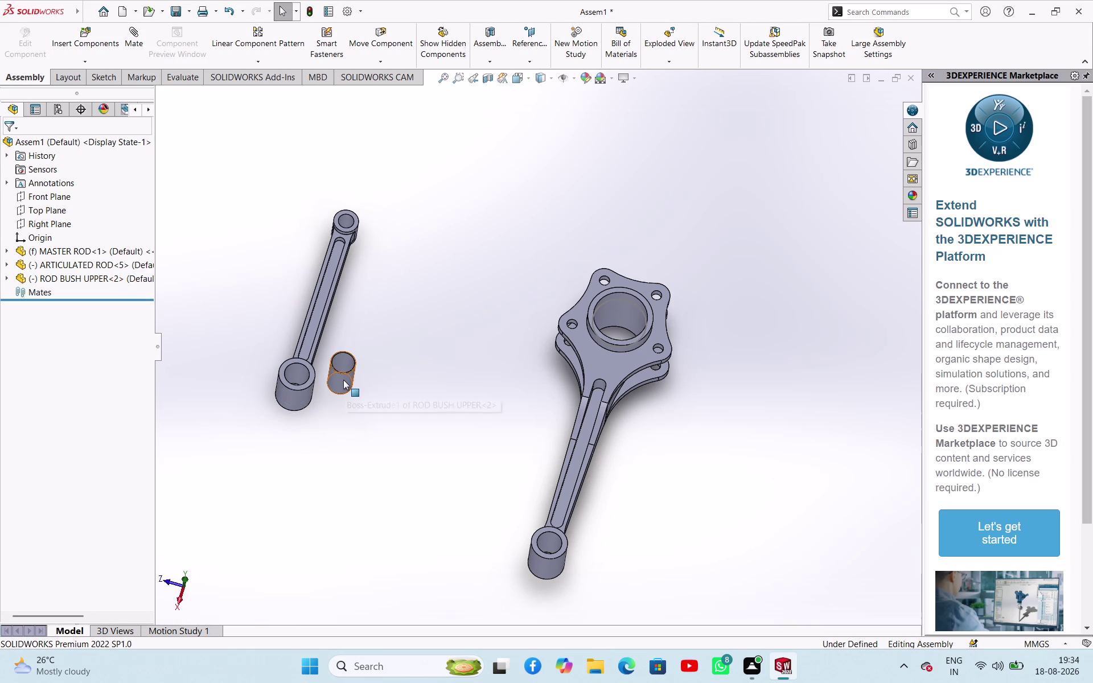
click(301, 374)
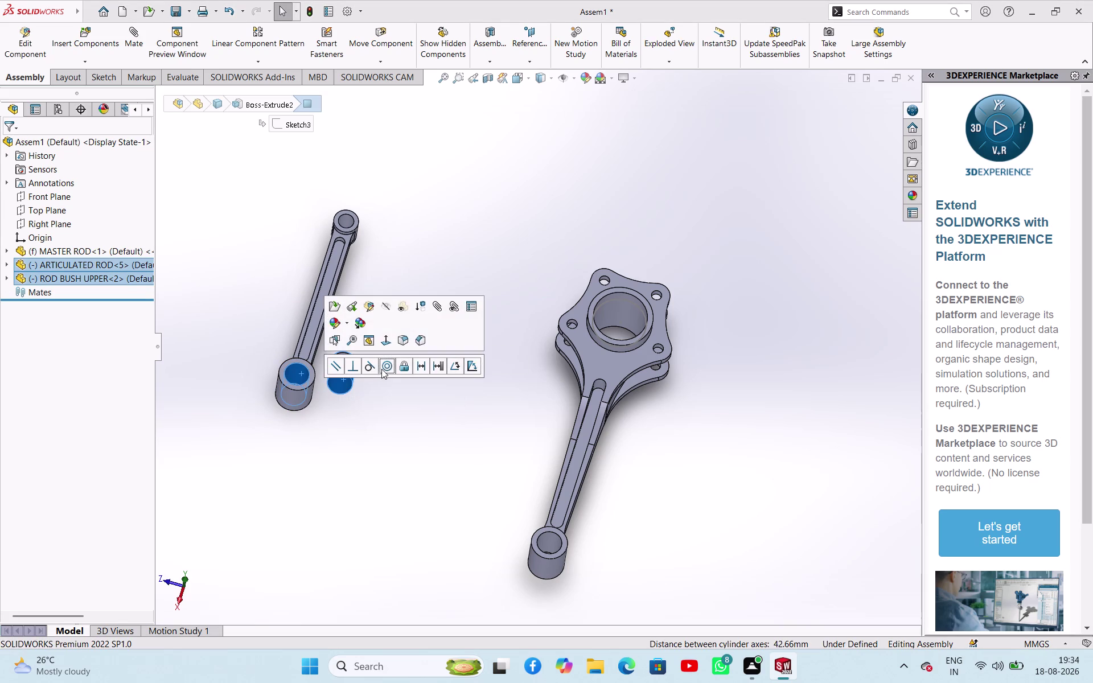
click(387, 369)
click(342, 435)
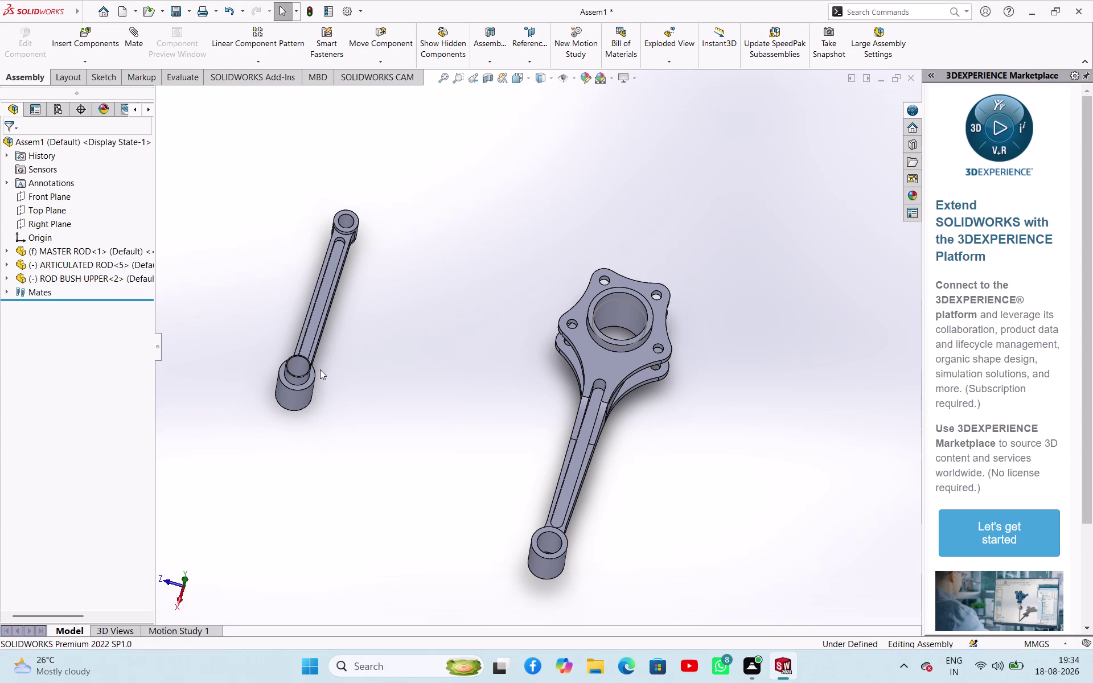
scroll(down, 3)
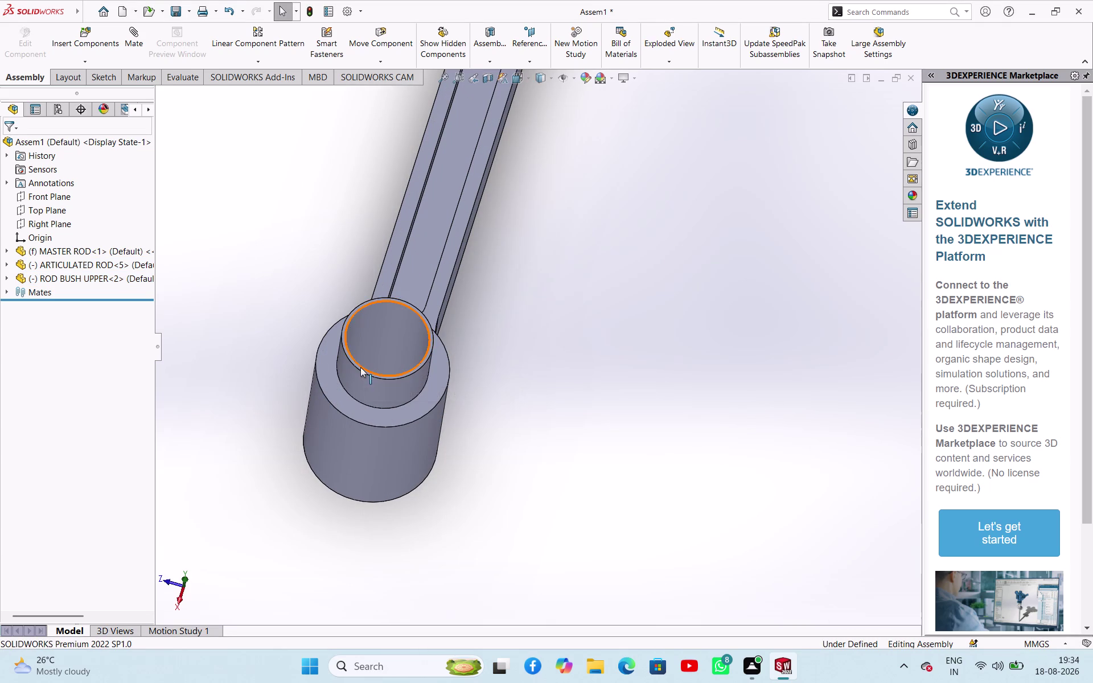
Make the bush's top rim coincident with the rod end's top face.
scroll(down, 3)
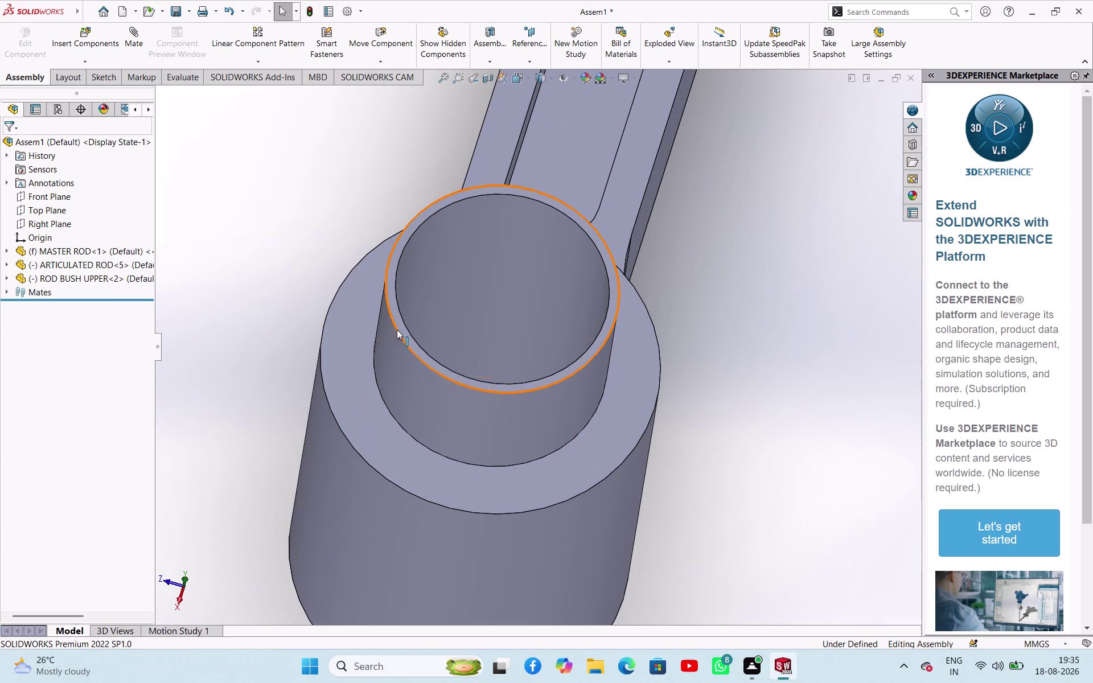
click(404, 327)
click(369, 383)
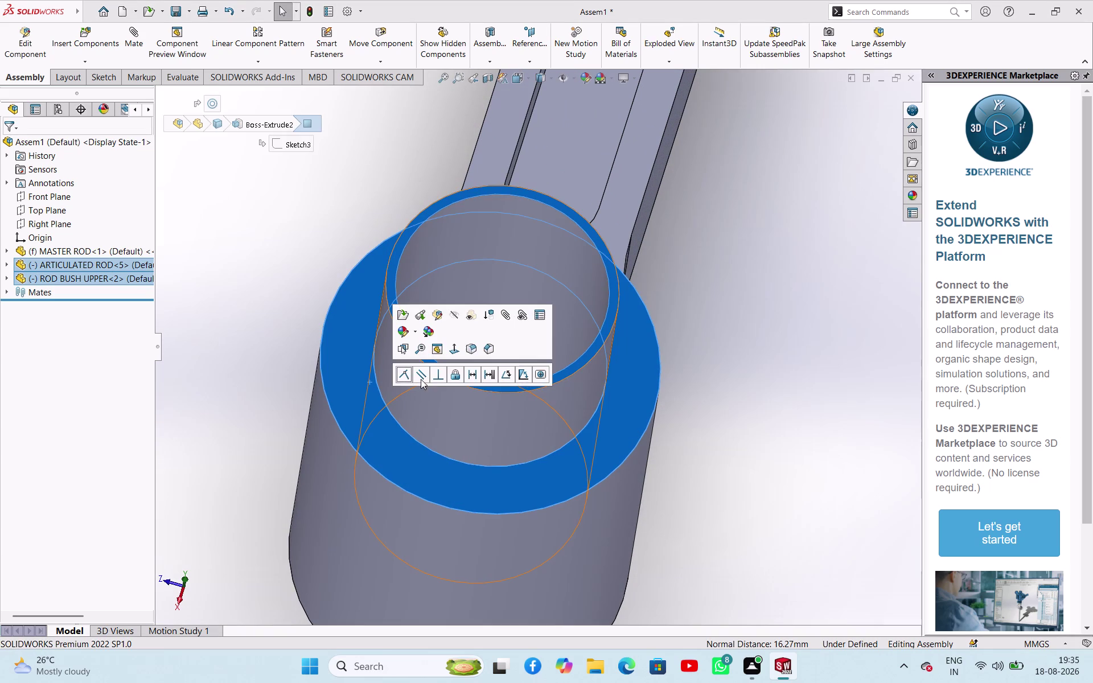
click(407, 369)
click(322, 420)
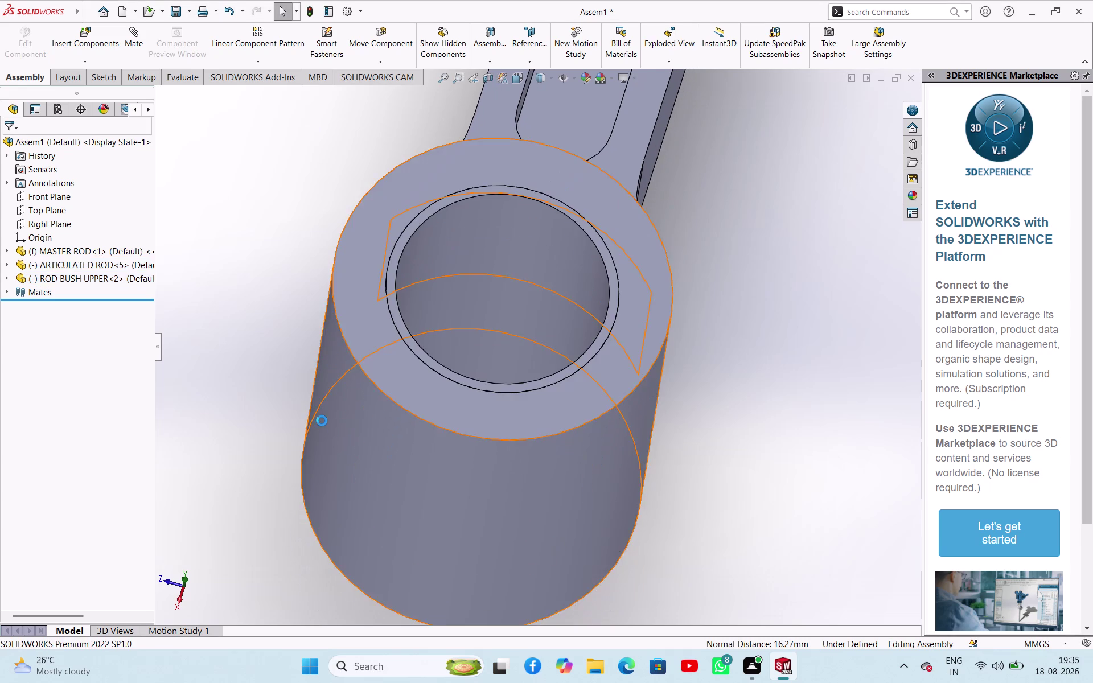
Set MASTER ROD to Float from its FeatureManager right-click menu.
scroll(up, 3)
scroll(down, 3)
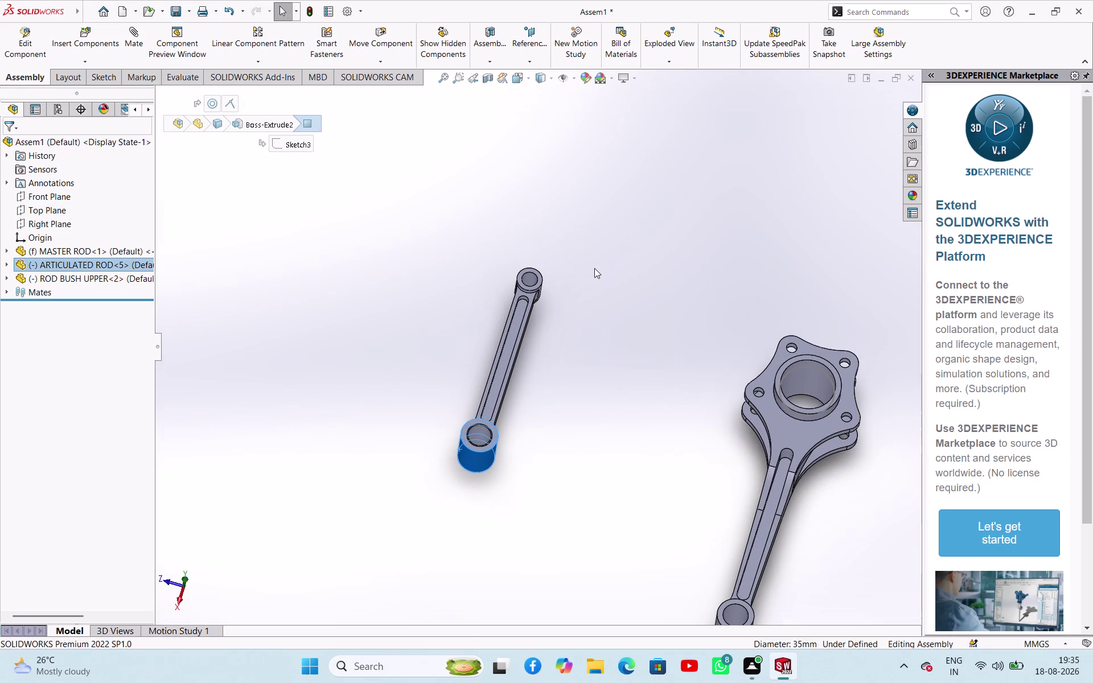
right_click(85, 251)
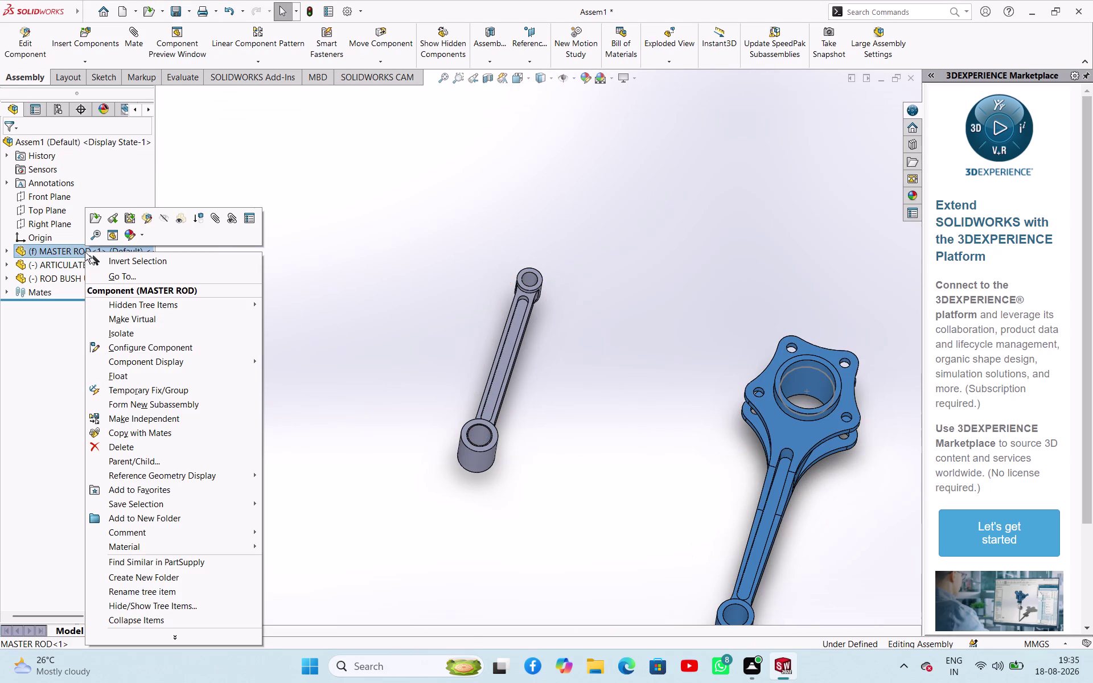
click(118, 378)
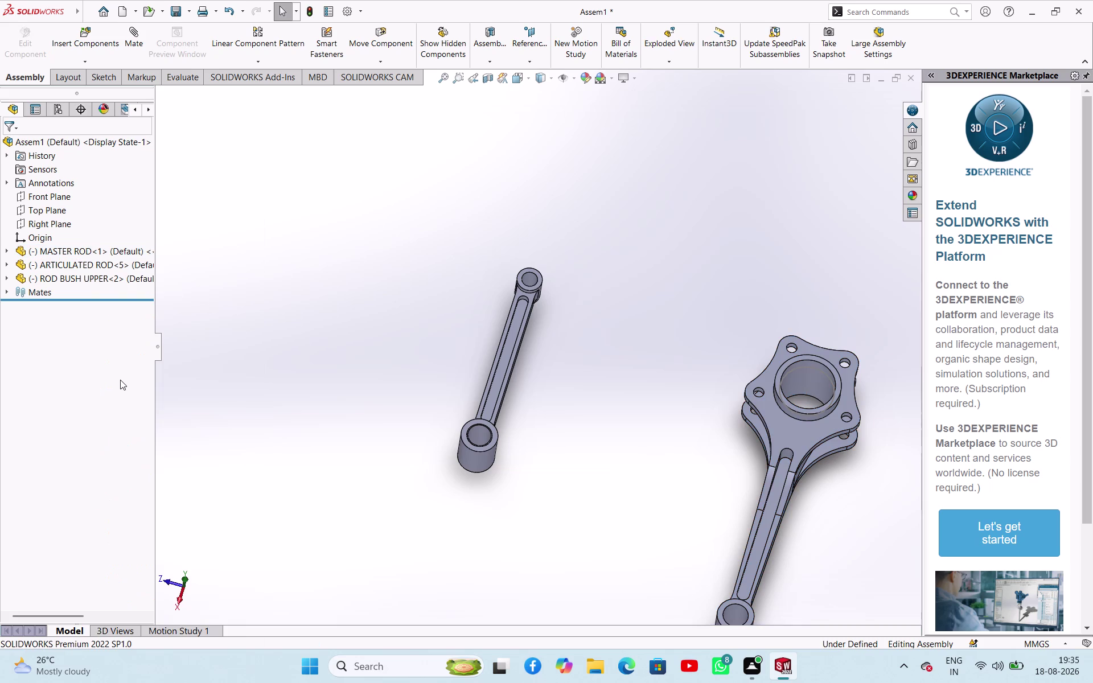
Undo repeatedly until the upper rod bush is gone, leaving the master rod and three articulated rods.
key(ctrl+z)
key(ctrl+z)
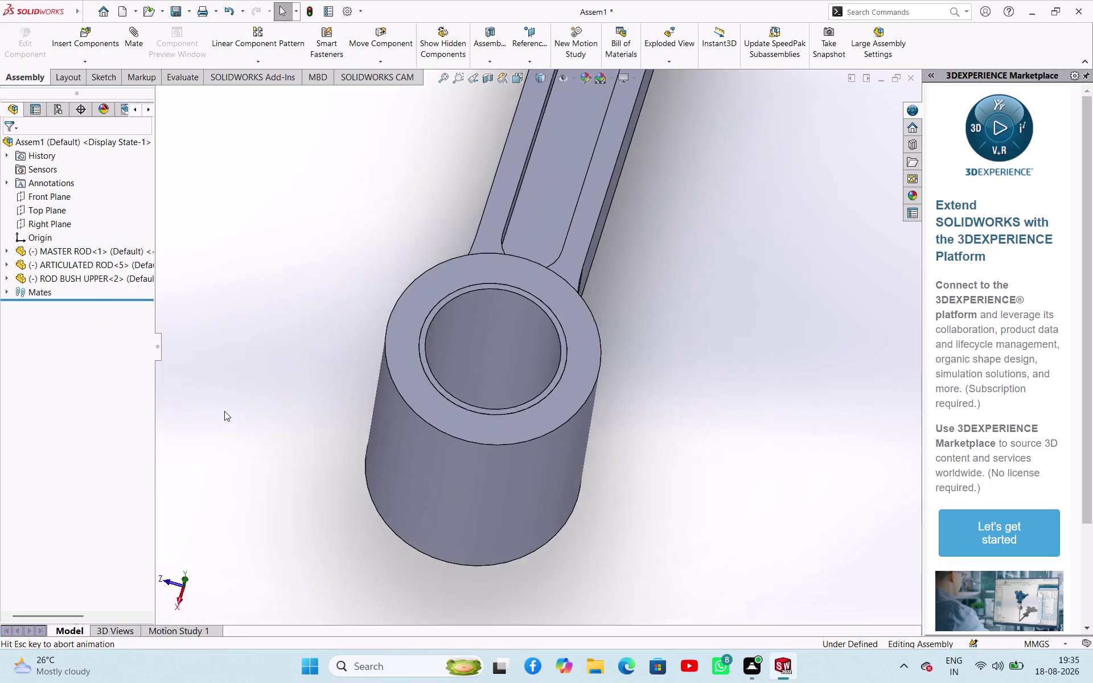
key(ctrl+z)
key(ctrl+z)
key(ctrl+z)
key(ctrl+z)
key(ctrl+z)
key(ctrl+z)
key(ctrl+z)
key(ctrl+z)
key(ctrl+z)
key(ctrl+z)
key(ctrl+z)
key(ctrl+z)
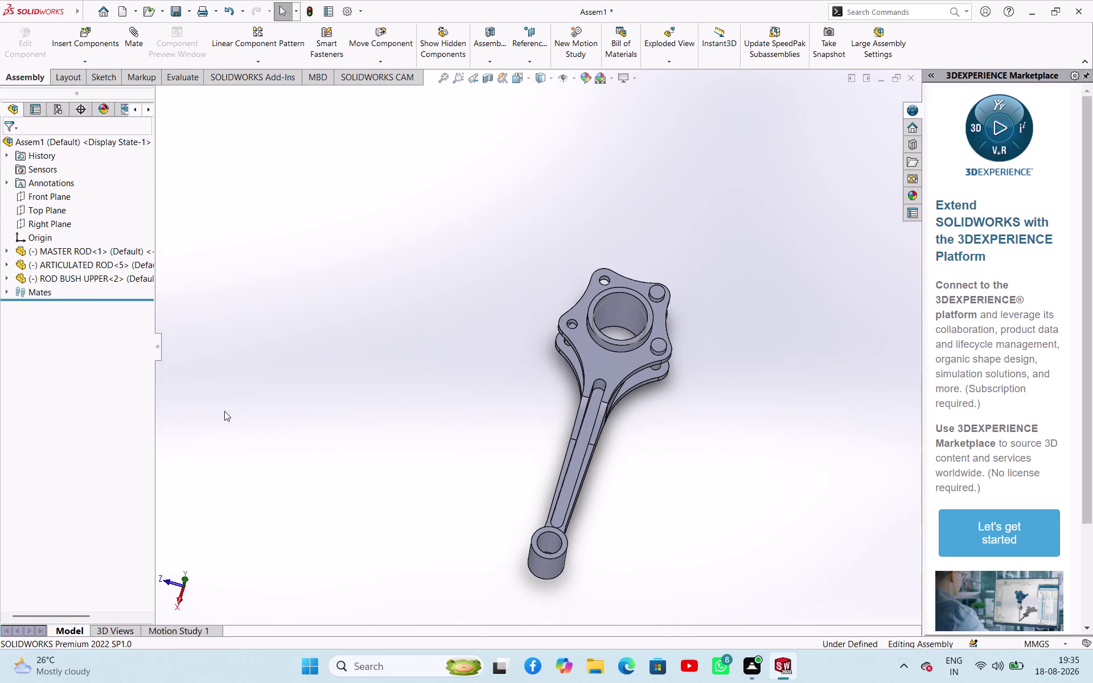
key(ctrl+z)
key(ctrl+z)
key(ctrl+z)
key(ctrl+z)
key(ctrl+z)
key(ctrl+z)
key(ctrl+z)
key(ctrl+z)
key(ctrl+z)
key(ctrl+z)
key(ctrl+z)
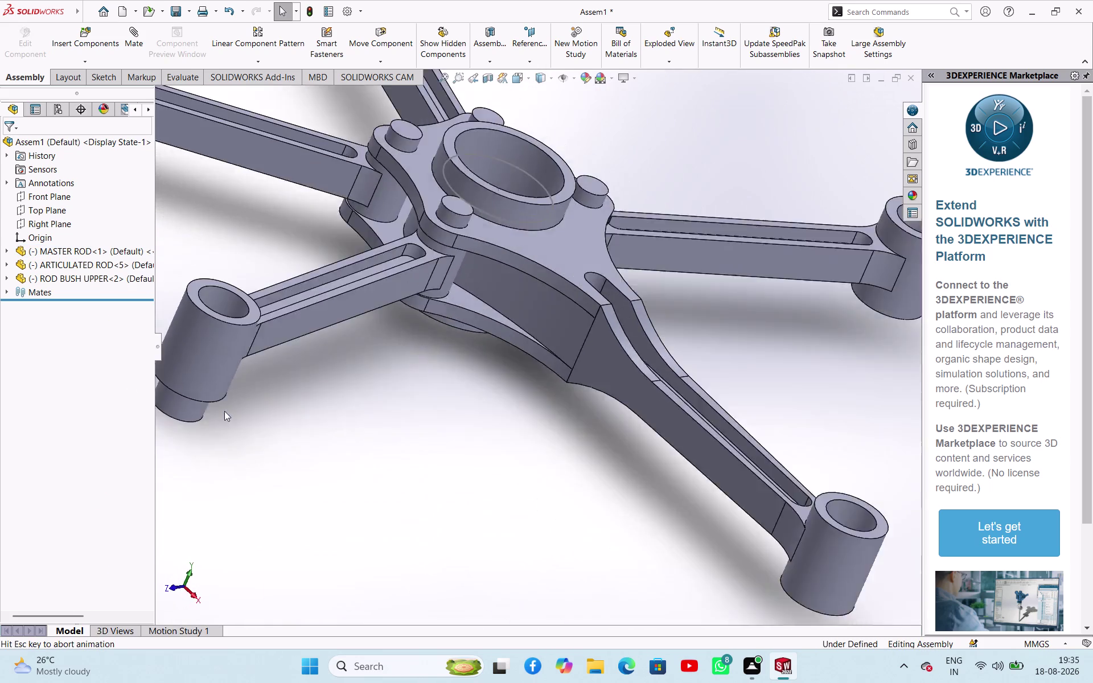
key(ctrl+z)
key(ctrl+z)
key(ctrl+z)
key(ctrl+z)
key(ctrl+z)
key(ctrl+z)
key(ctrl+z)
key(ctrl+z)
key(ctrl+z)
key(ctrl+z)
key(ctrl+z)
key(ctrl+z)
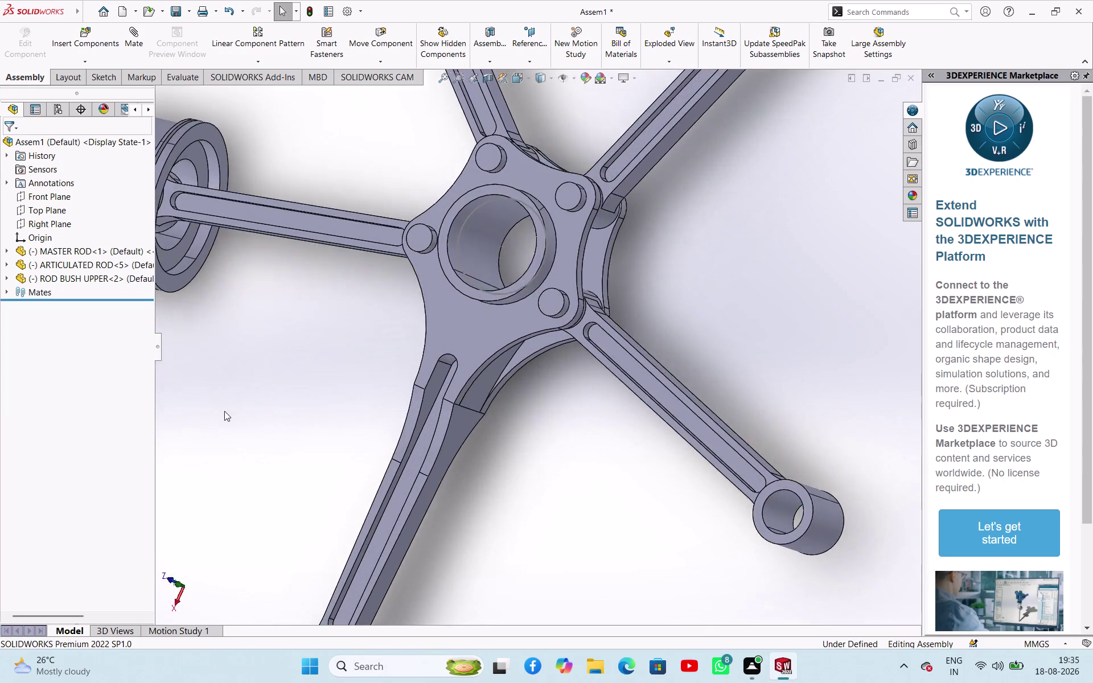
key(ctrl+z)
key(ctrl+z)
key(ctrl+z)
key(ctrl+z)
key(ctrl+z)
key(ctrl+z)
key(ctrl+z)
key(ctrl+z)
key(ctrl+z)
key(ctrl+z)
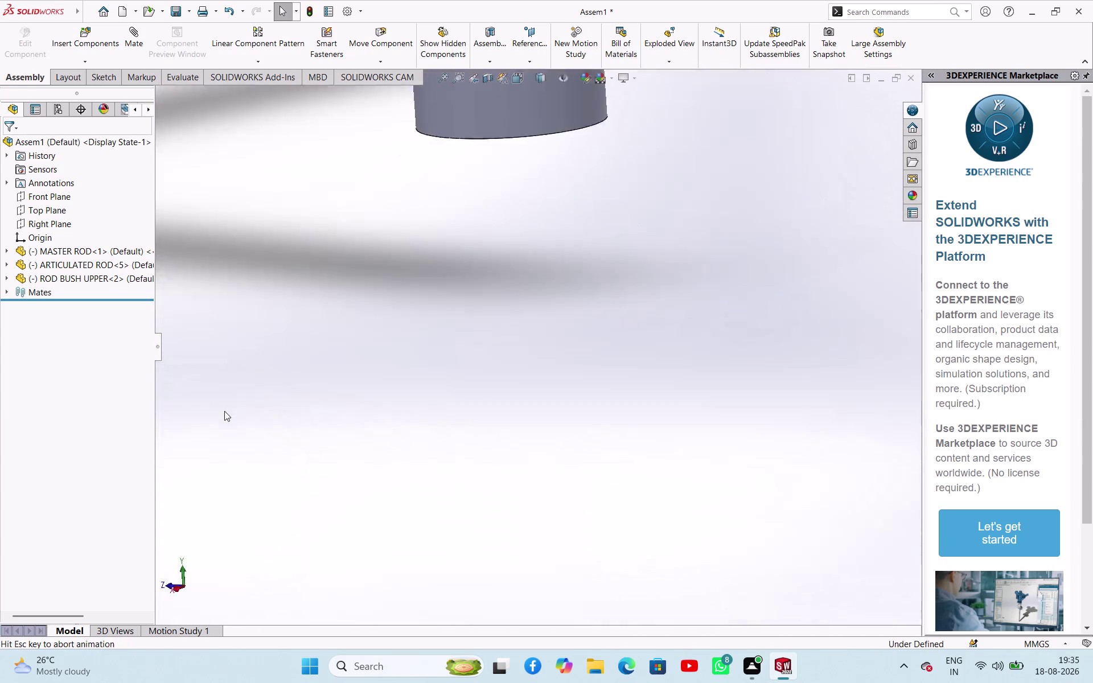
key(ctrl+z)
key(ctrl+z)
key(ctrl+z)
key(ctrl+z)
key(ctrl+z)
key(ctrl+z)
key(ctrl+z)
key(ctrl+z)
key(ctrl+z)
key(ctrl+z)
key(ctrl+z)
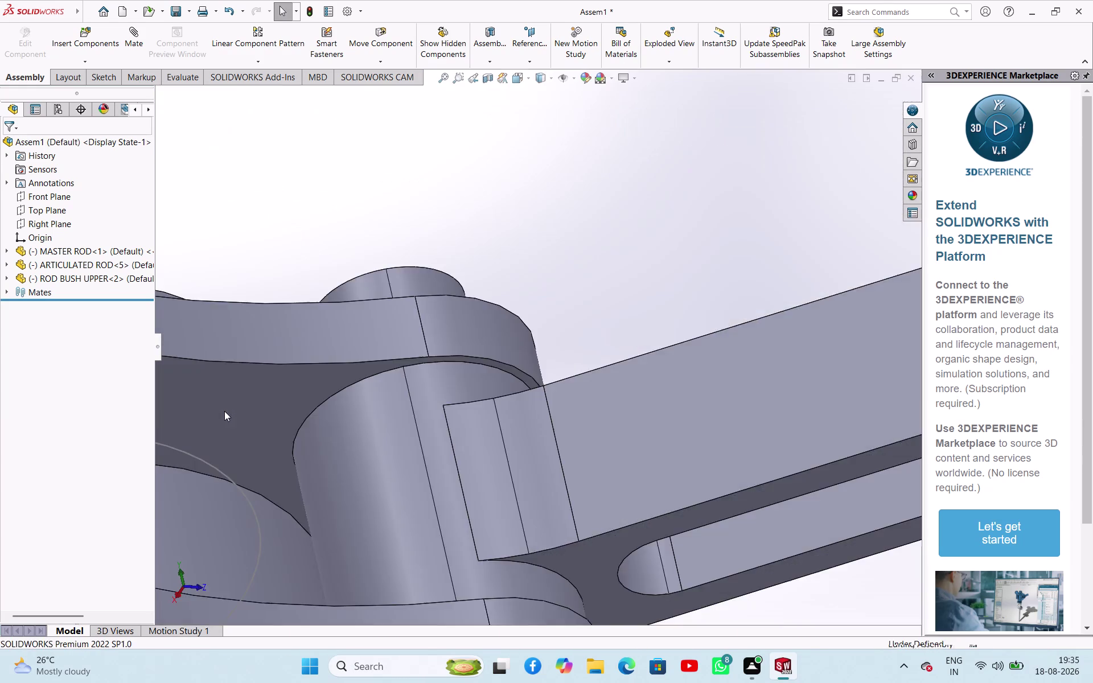
key(ctrl+z)
key(ctrl+z)
key(ctrl+z)
key(ctrl+z)
key(ctrl+z)
key(ctrl+z)
key(ctrl+z)
key(ctrl+z)
key(ctrl+z)
key(ctrl+z)
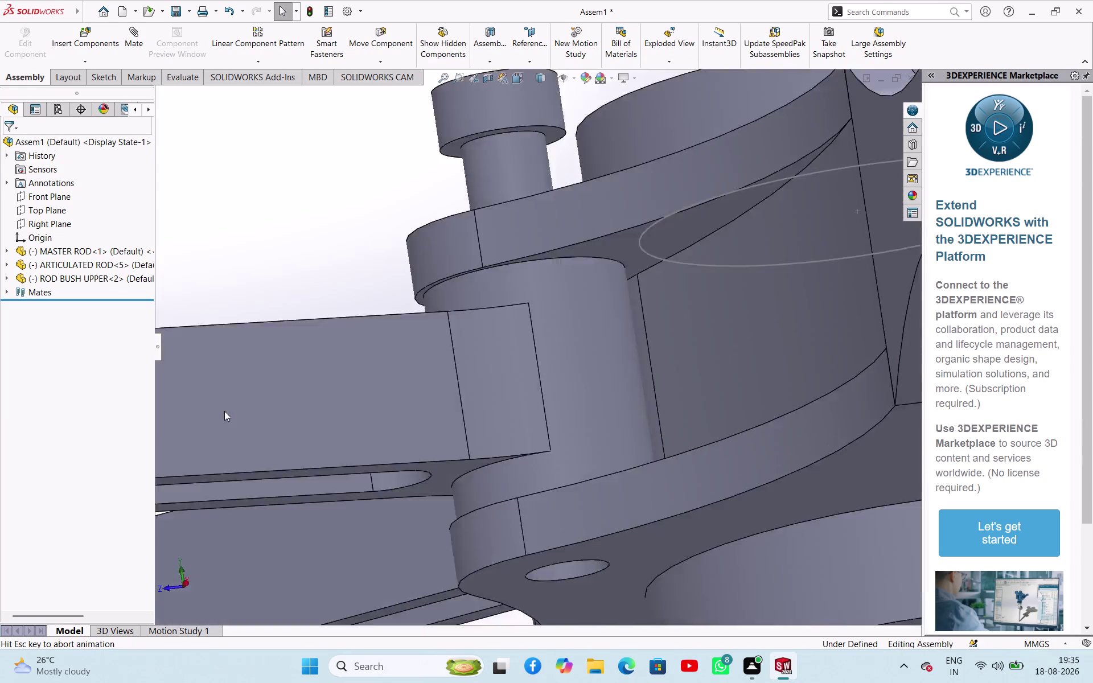
key(ctrl+z)
key(ctrl+z)
key(ctrl+z)
key(ctrl+z)
key(ctrl+z)
key(ctrl+z)
key(ctrl+z)
key(ctrl+z)
key(ctrl+z)
key(ctrl+z)
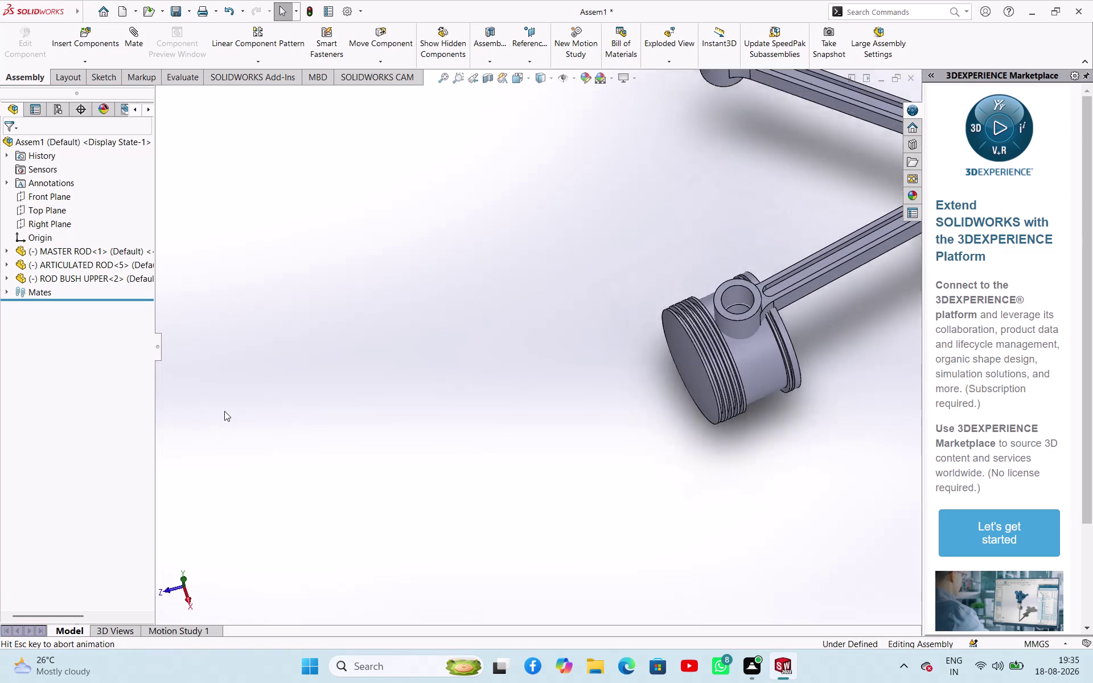
key(ctrl+z)
key(ctrl+z)
key(ctrl+z)
key(ctrl+z)
key(ctrl+z)
key(ctrl+z)
key(ctrl+z)
key(ctrl+z)
key(ctrl+z)
key(ctrl+z)
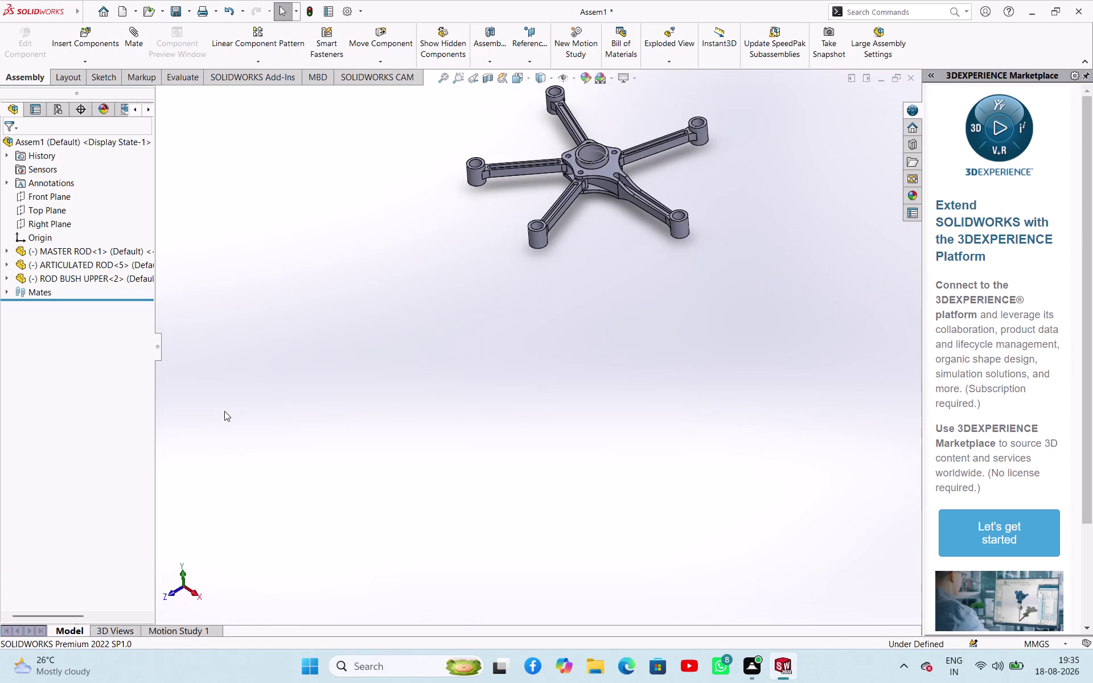
key(ctrl+z)
key(ctrl+z)
key(ctrl+z)
key(ctrl+z)
key(ctrl+z)
key(ctrl+z)
key(ctrl+z)
key(ctrl+z)
key(ctrl+z)
key(ctrl+z)
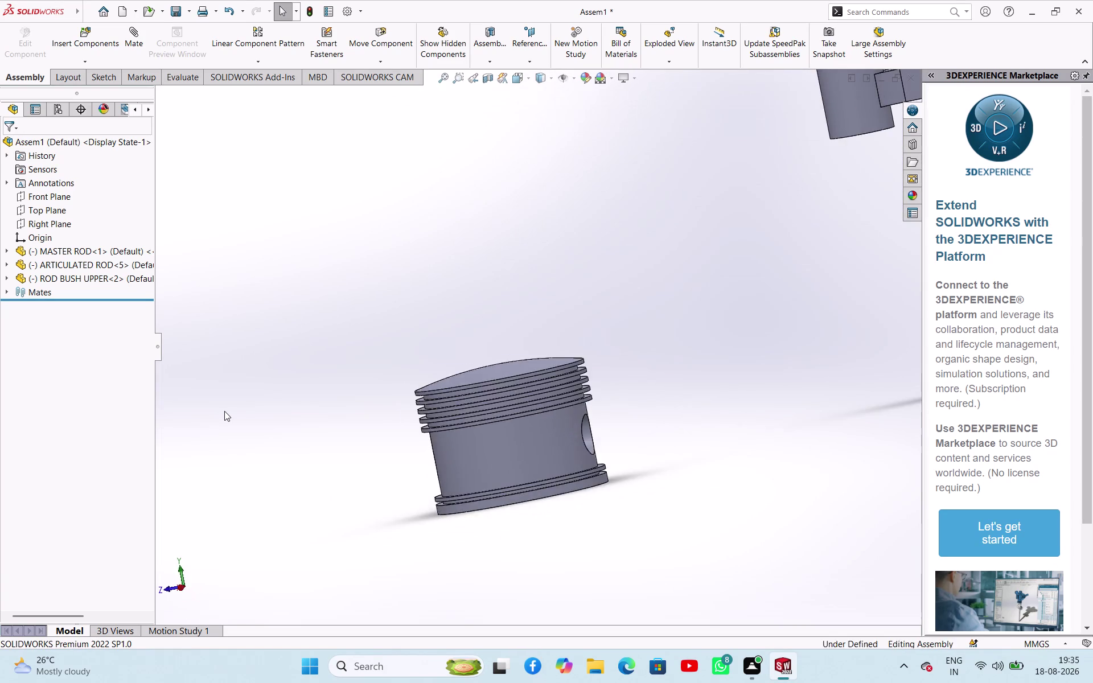
key(ctrl+z)
key(ctrl+z)
key(ctrl+z)
key(ctrl+z)
key(ctrl+z)
key(ctrl+z)
key(ctrl+z)
key(ctrl+z)
key(ctrl+z)
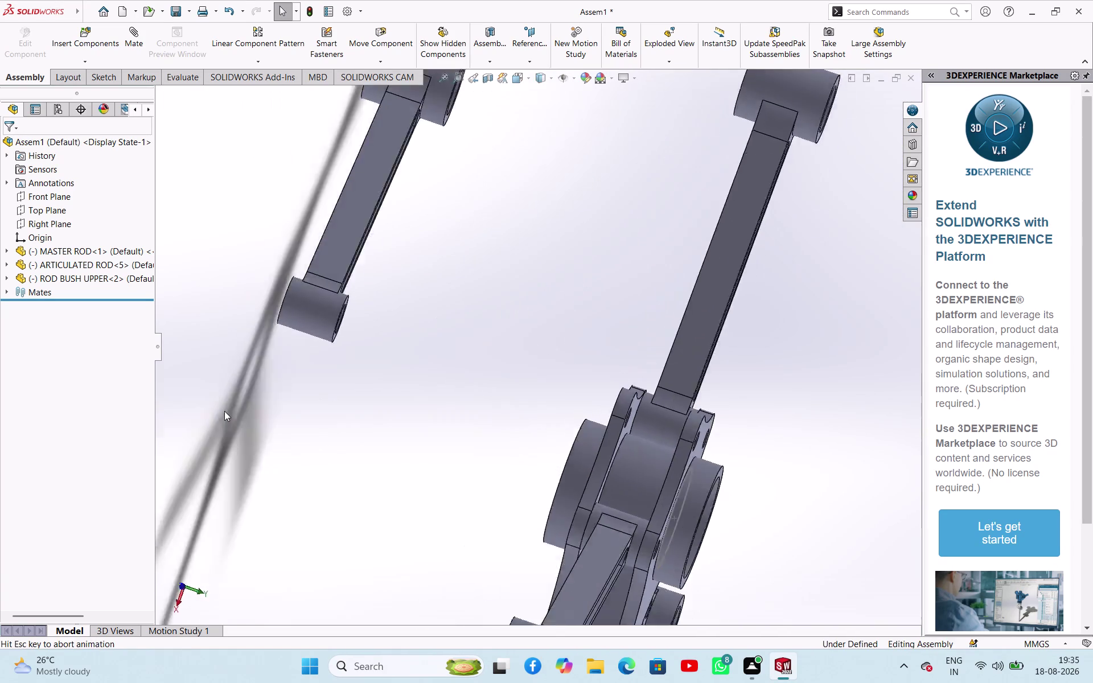
key(ctrl+z)
key(ctrl+z)
key(ctrl+z)
key(ctrl+z)
key(ctrl+z)
key(ctrl+z)
key(ctrl+z)
key(ctrl+z)
key(ctrl+z)
key(ctrl+z)
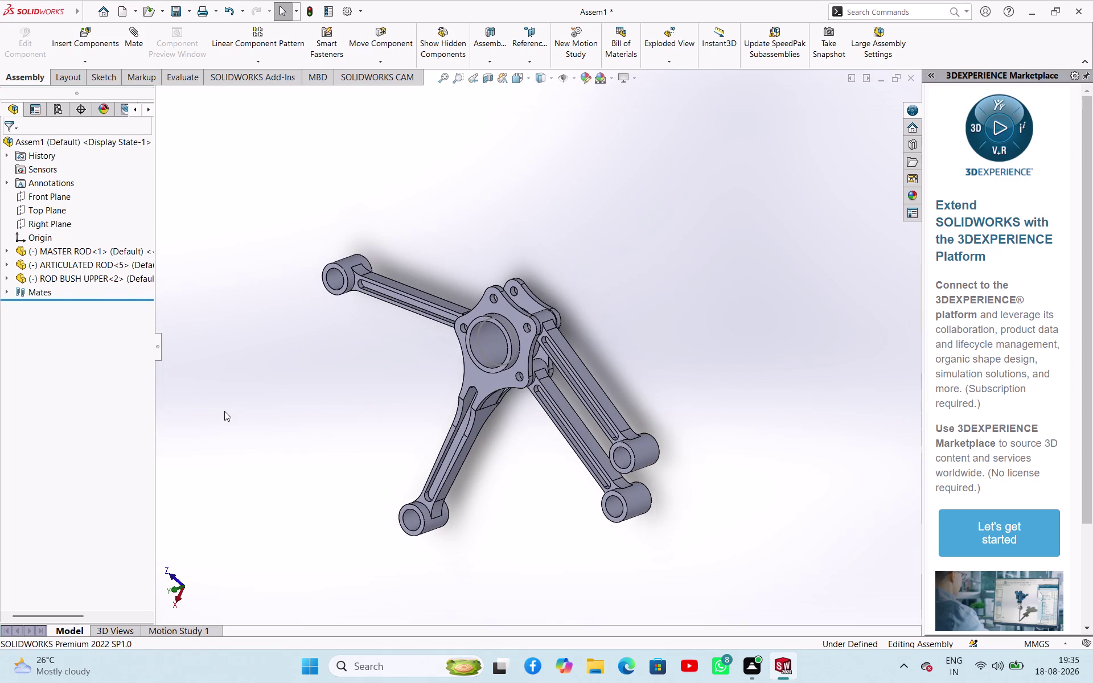
key(ctrl+z)
key(ctrl+z)
key(ctrl+z)
key(ctrl+z)
key(ctrl+z)
key(ctrl+z)
key(ctrl+z)
key(ctrl+z)
key(ctrl+z)
key(ctrl+z)
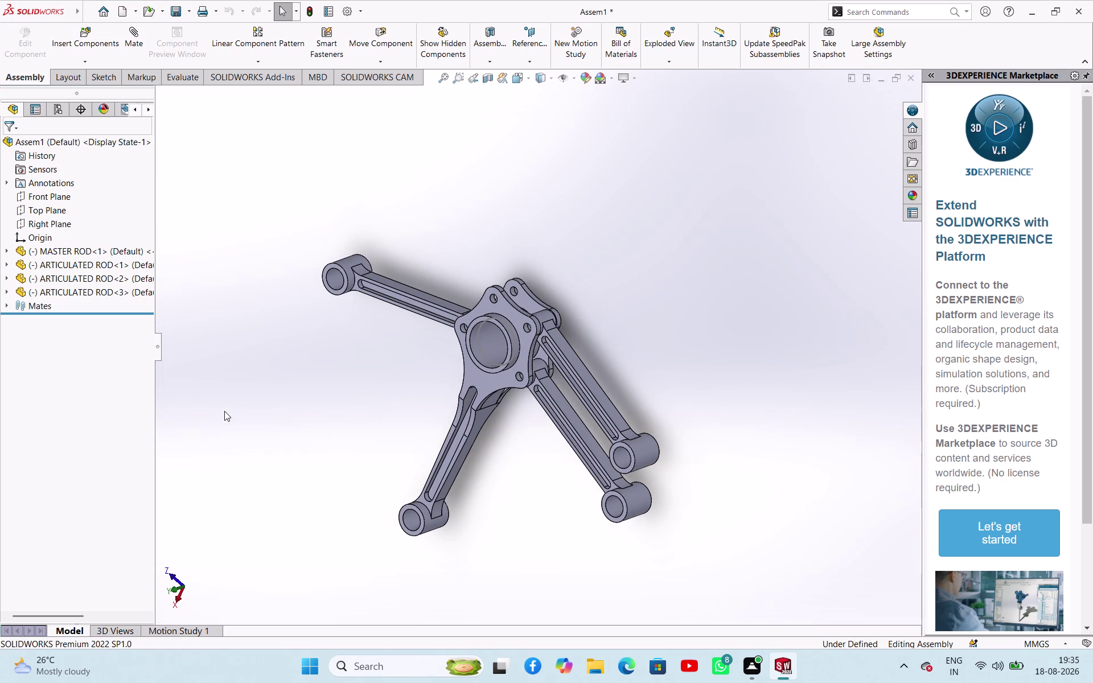
Delete ARTICULATED ROD<1>, <2> and the third articulated rod together with their mates.
click(115, 294)
click(119, 281)
click(118, 267)
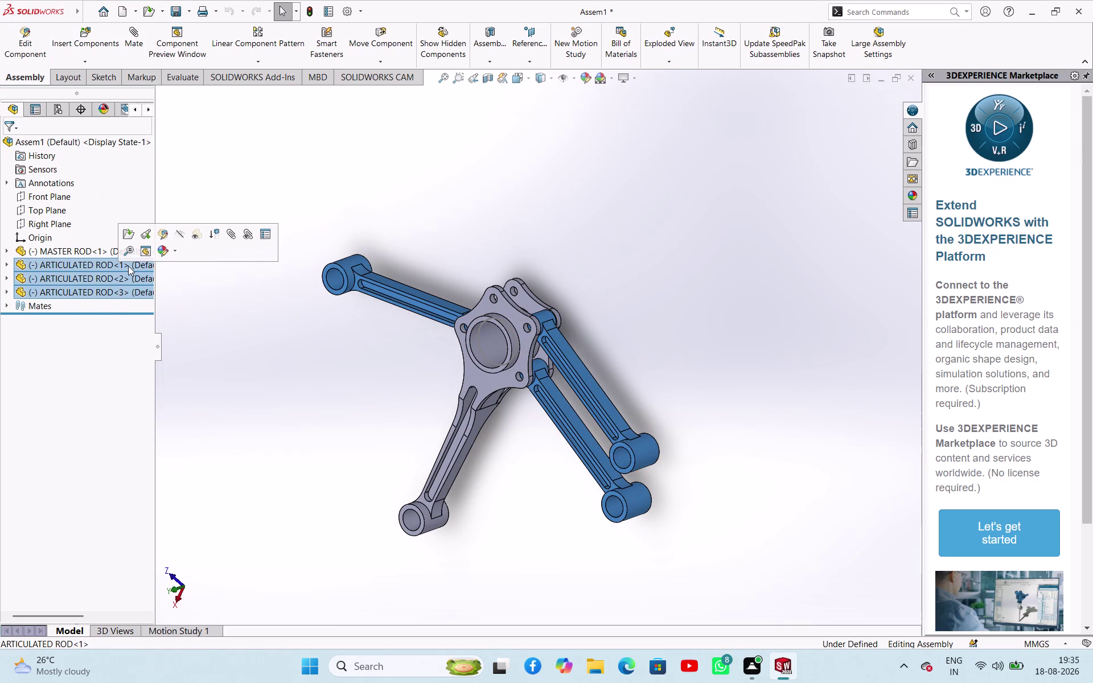
key(Delete)
key(Return)
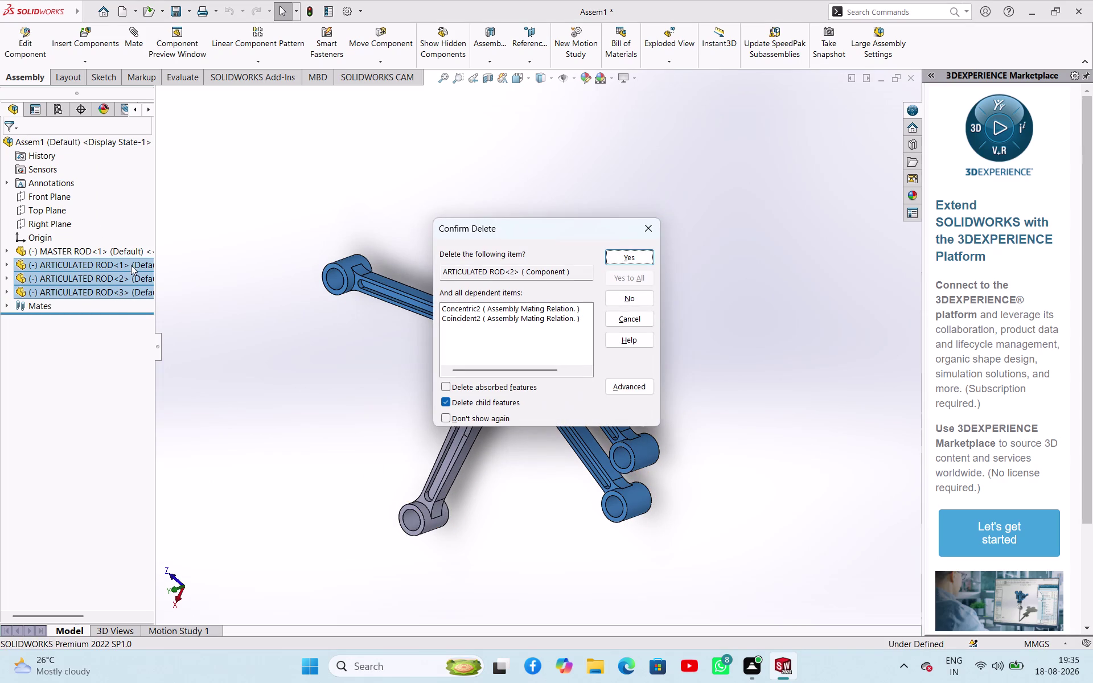
click(632, 257)
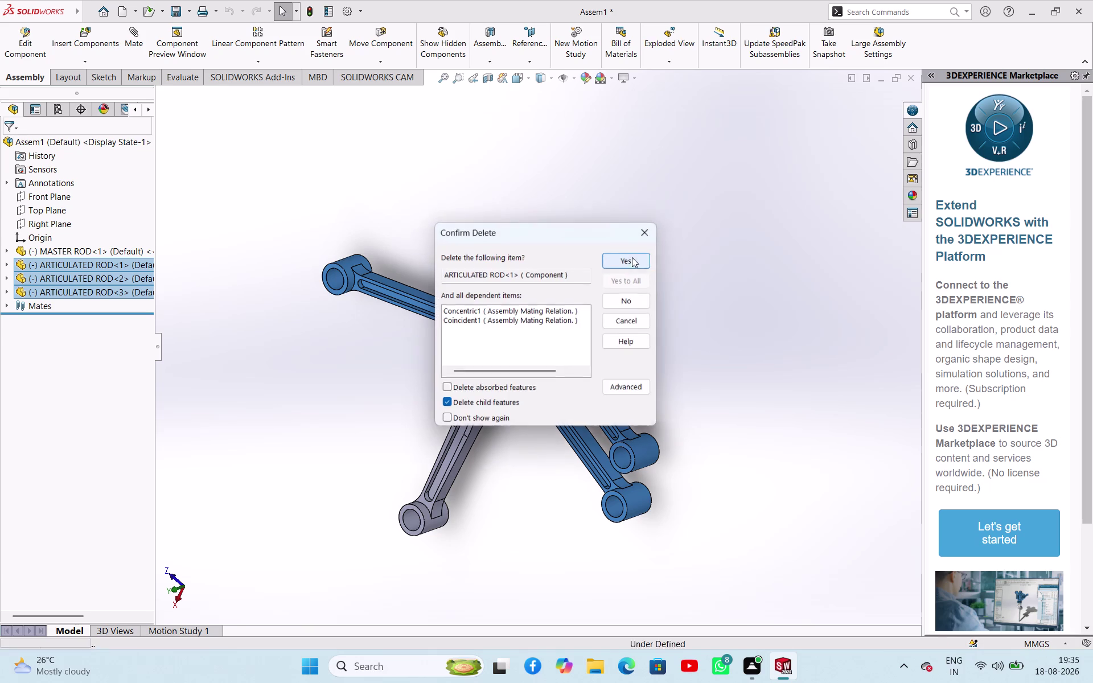
click(632, 257)
click(632, 258)
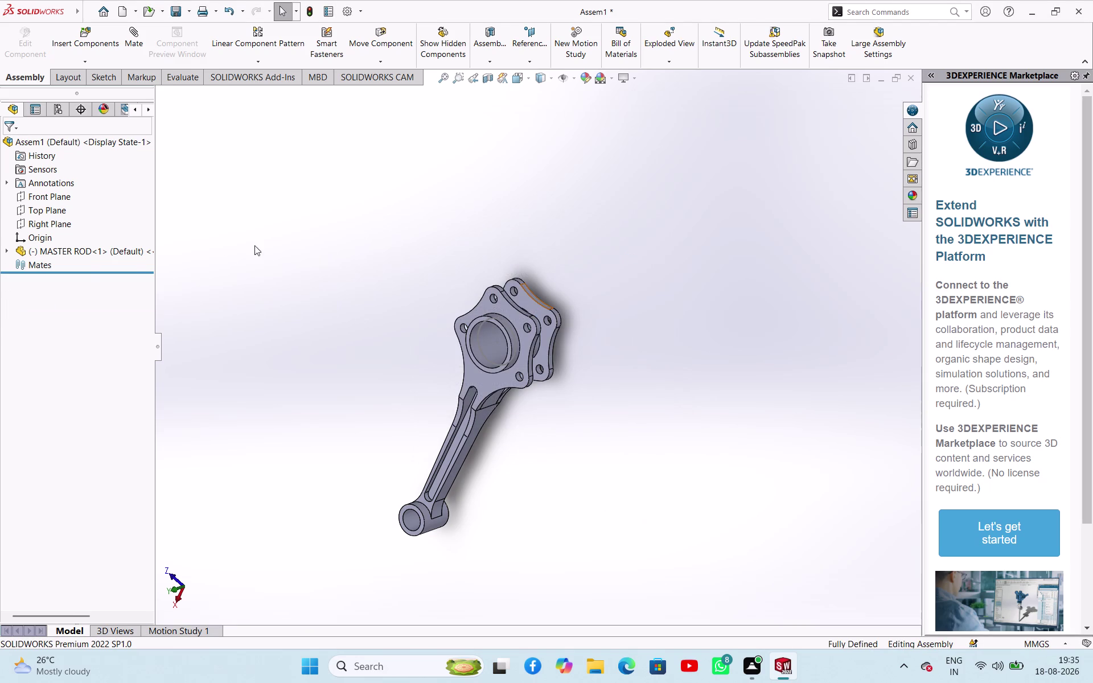
Select the master rod, use its context menu, and start a new mate.
click(73, 247)
click(190, 312)
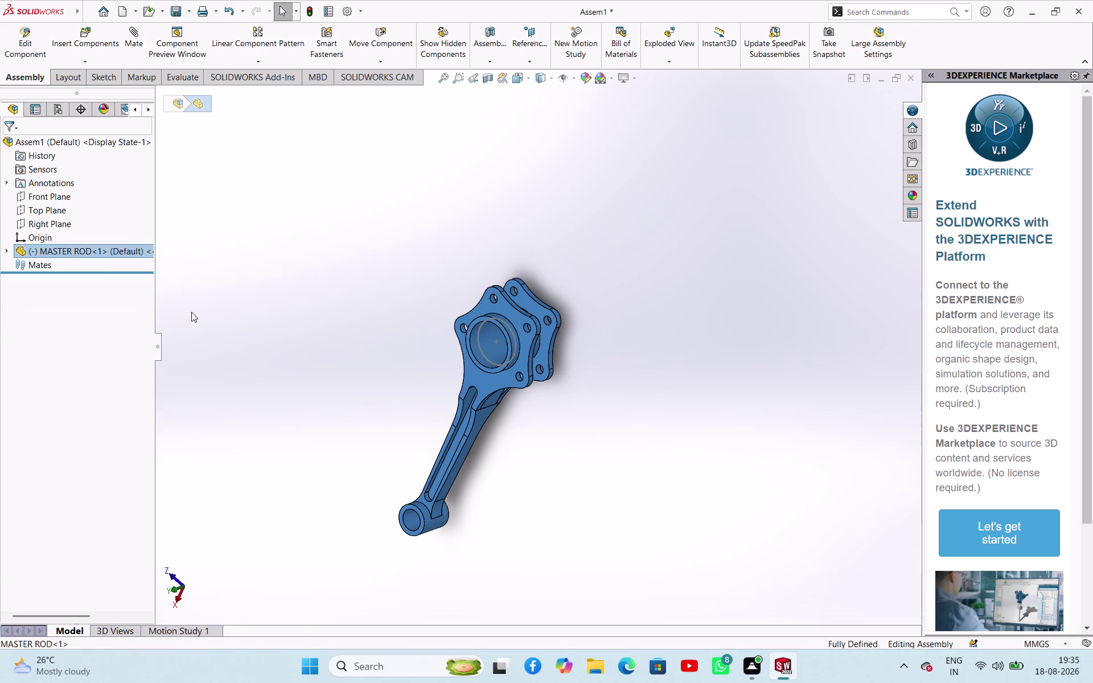
right_click(71, 249)
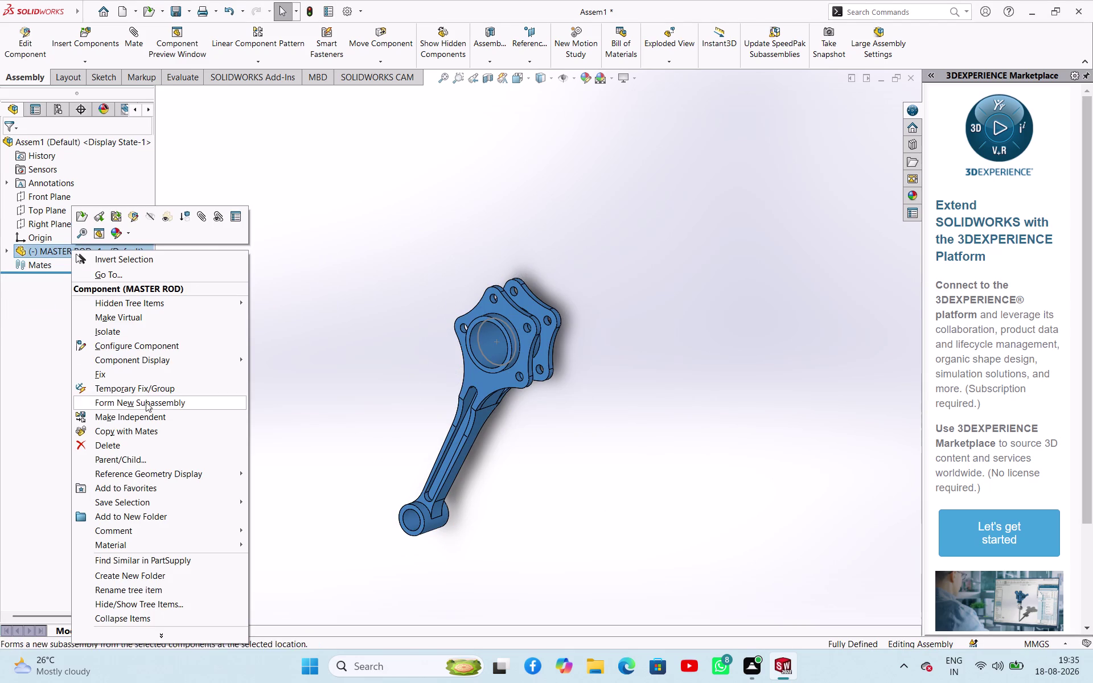
click(308, 292)
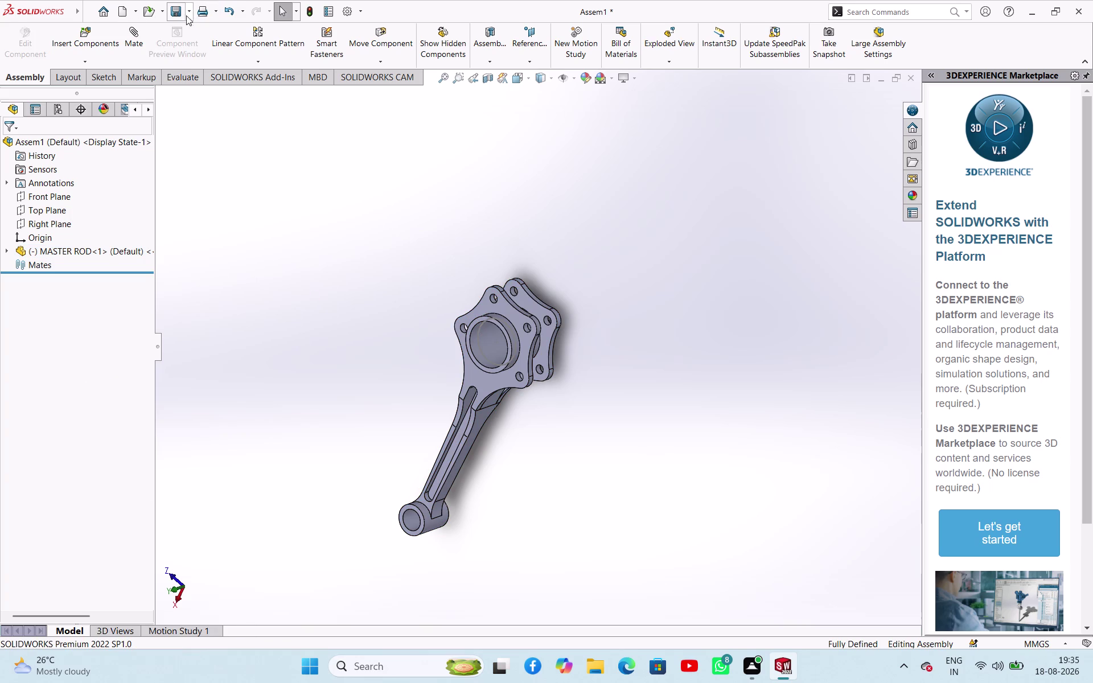
click(138, 54)
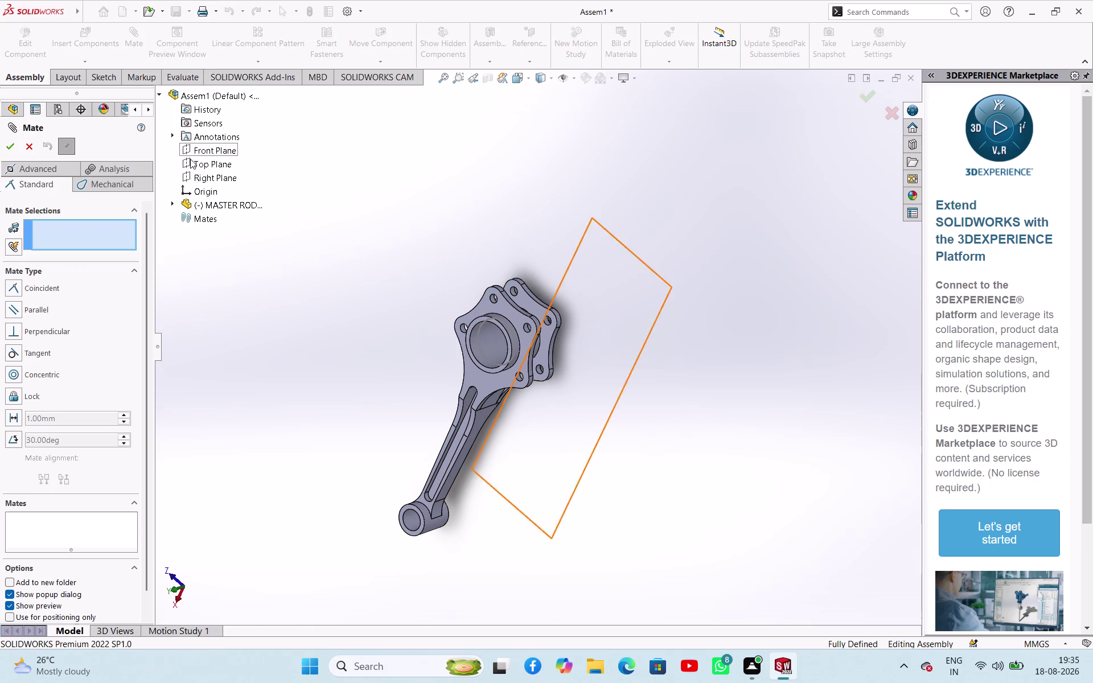
Mate the master rod's Front Plane coincident with the assembly Front Plane.
click(173, 203)
click(216, 287)
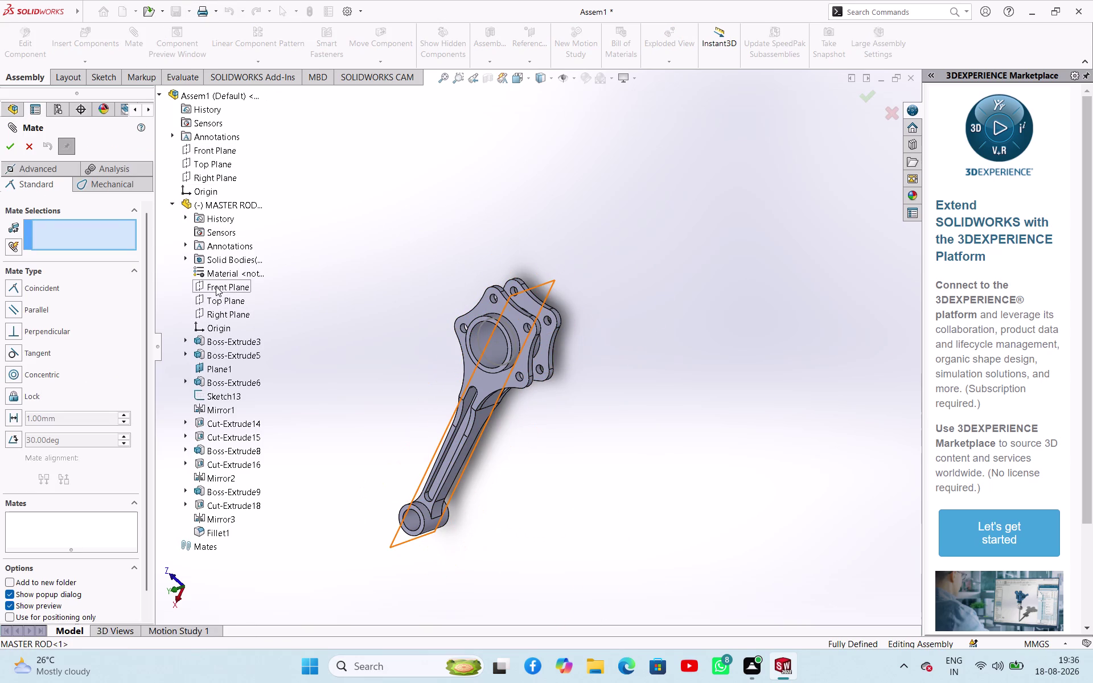
click(212, 151)
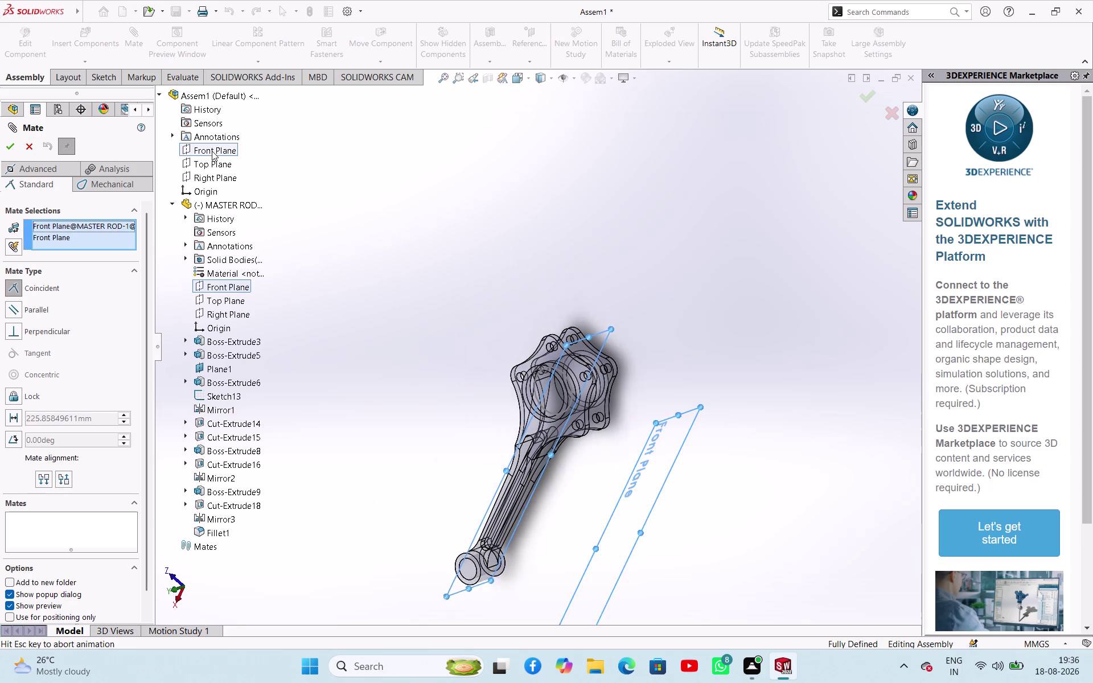
click(199, 139)
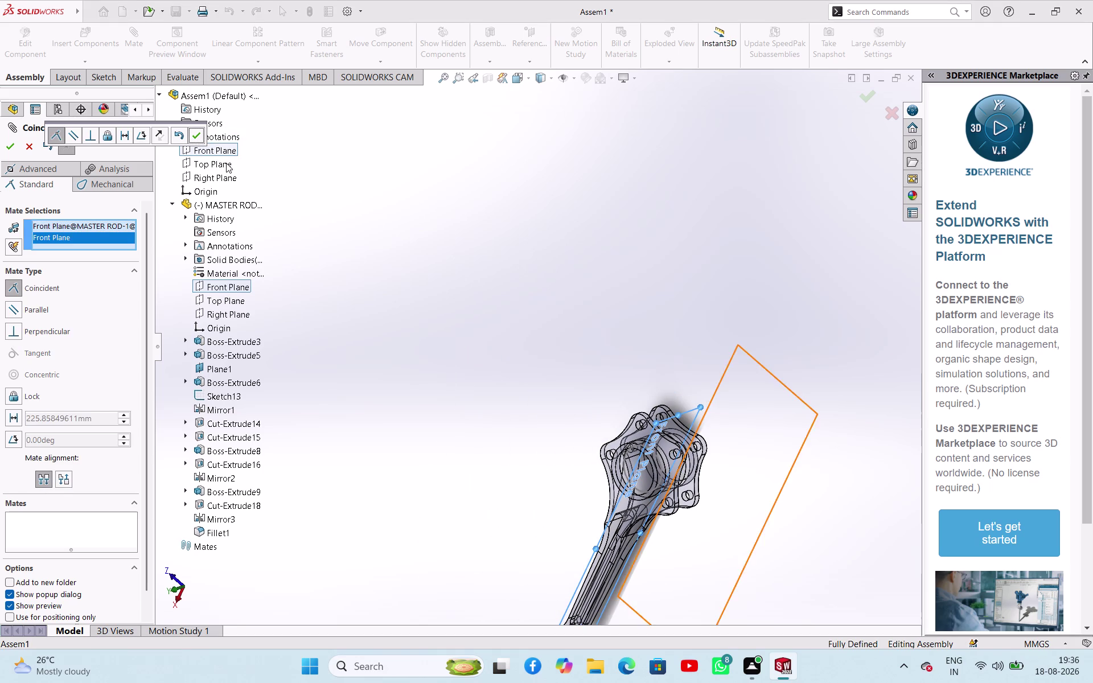
click(267, 171)
click(215, 167)
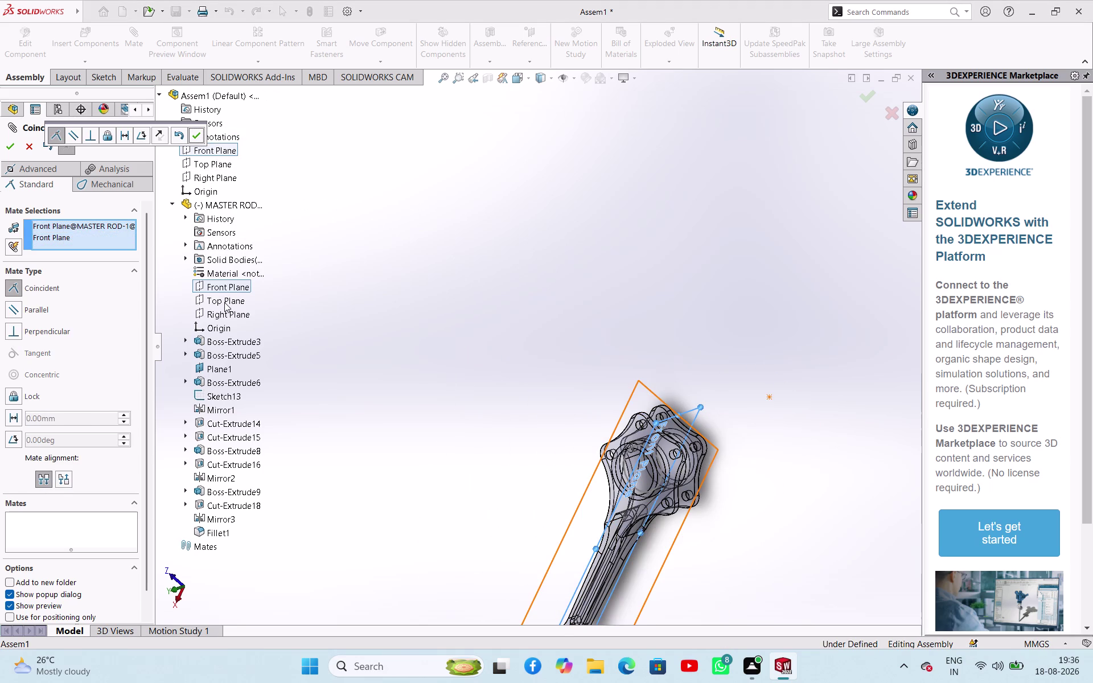
click(341, 230)
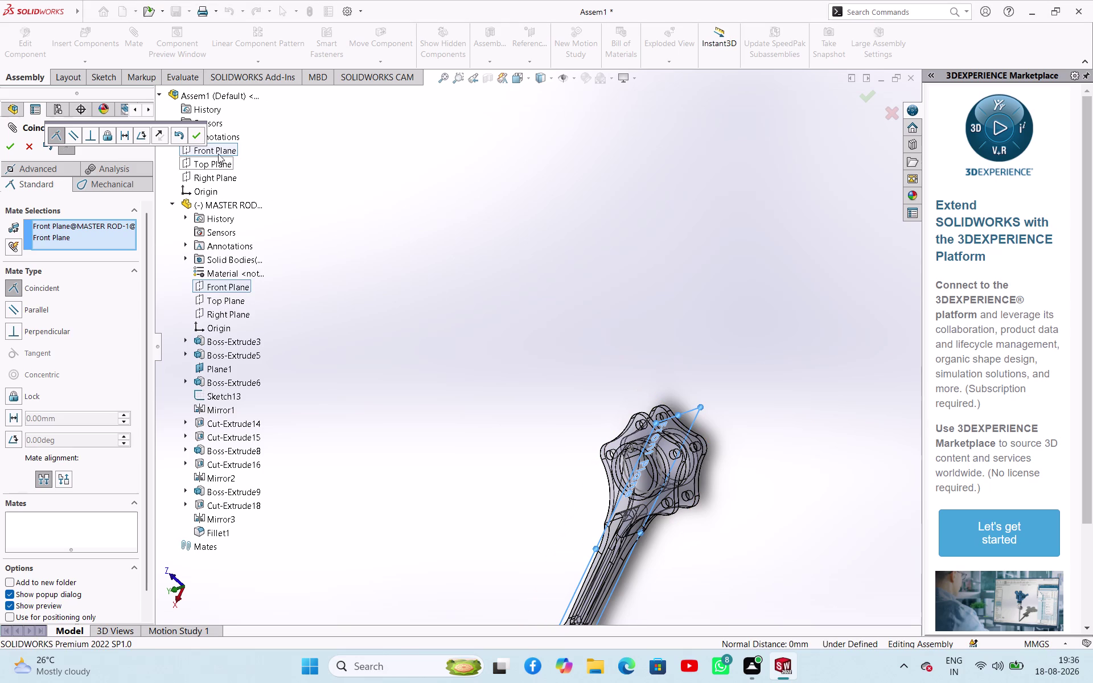
click(199, 134)
click(387, 183)
click(15, 152)
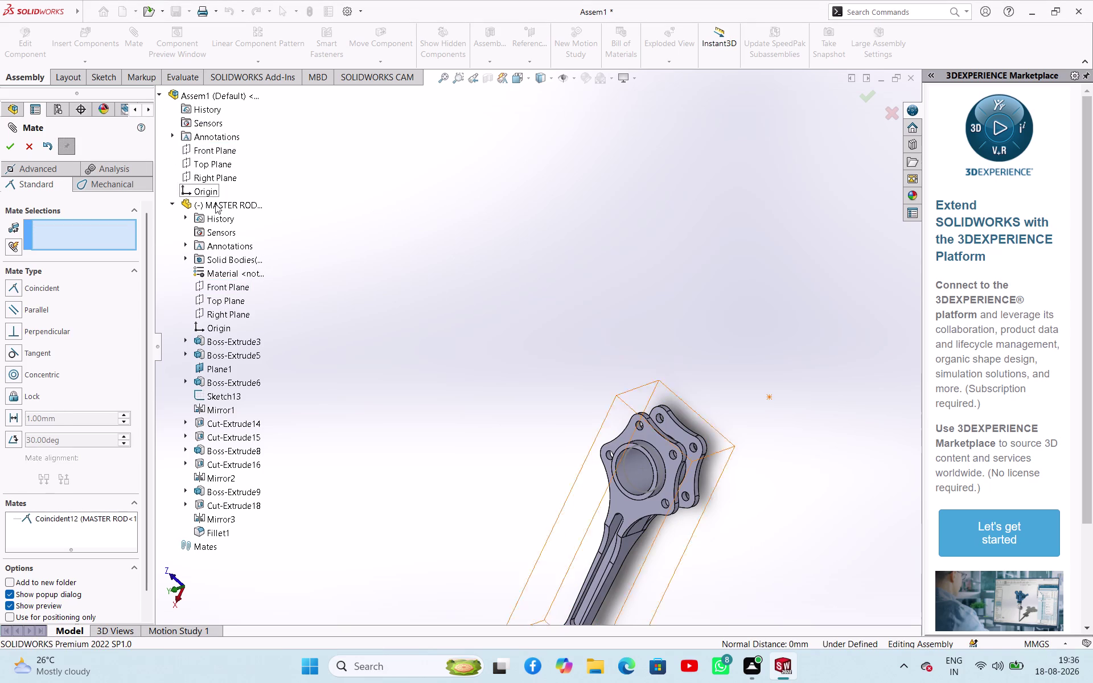
Mate the master rod's Right Plane coincident with the assembly Right Plane.
click(236, 315)
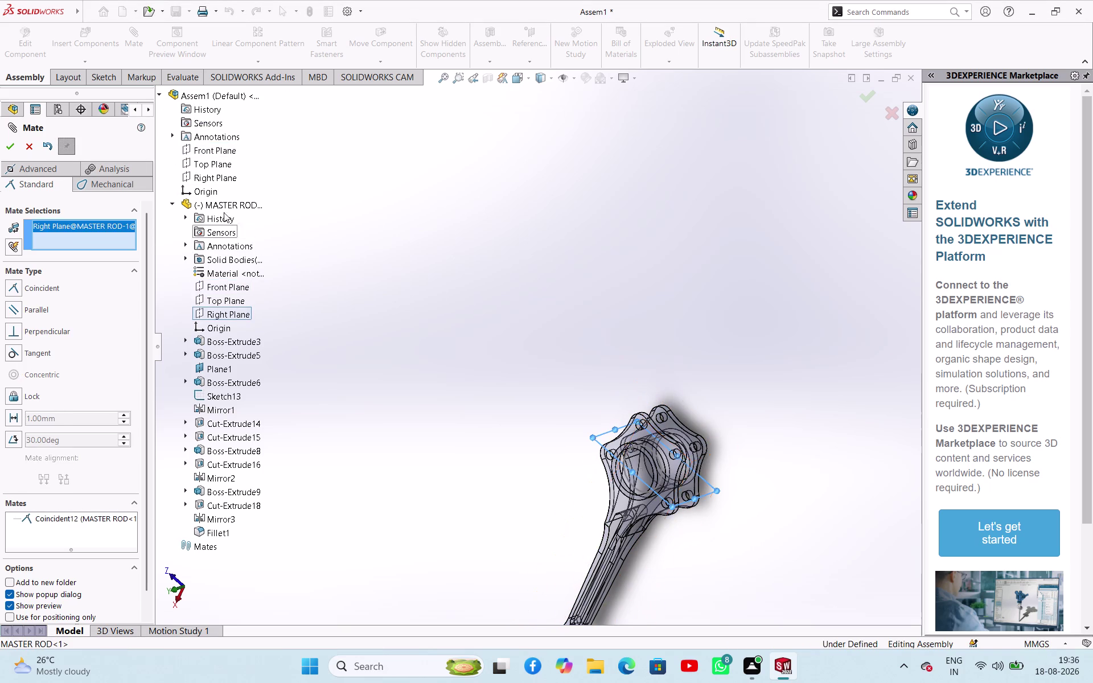
click(216, 179)
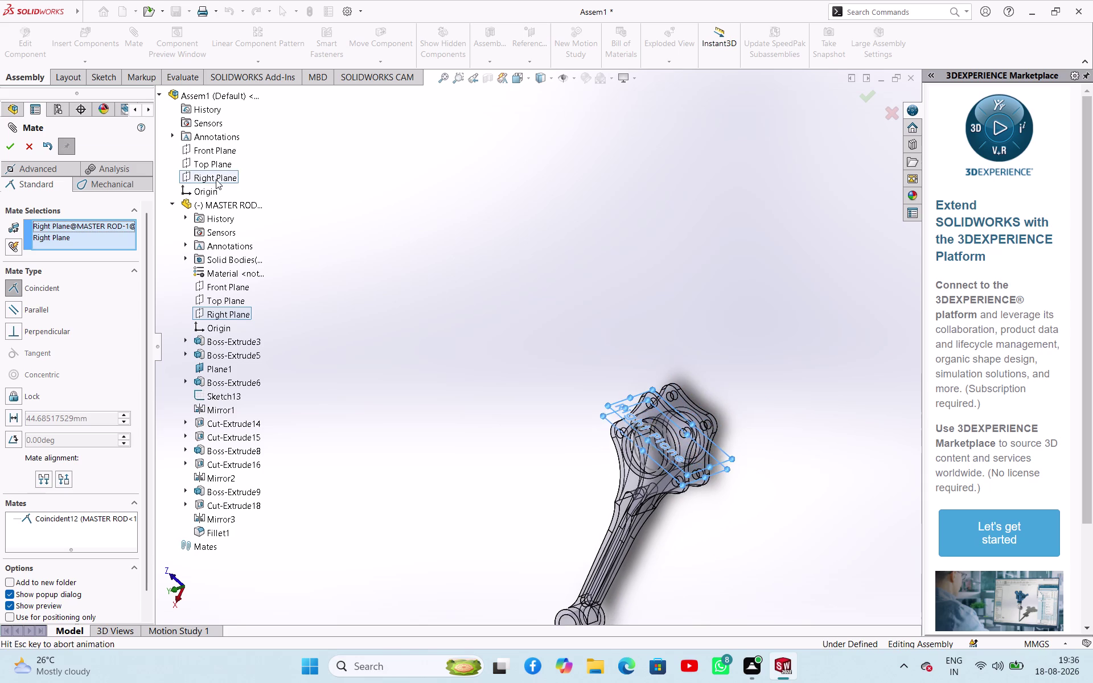
click(203, 162)
click(373, 198)
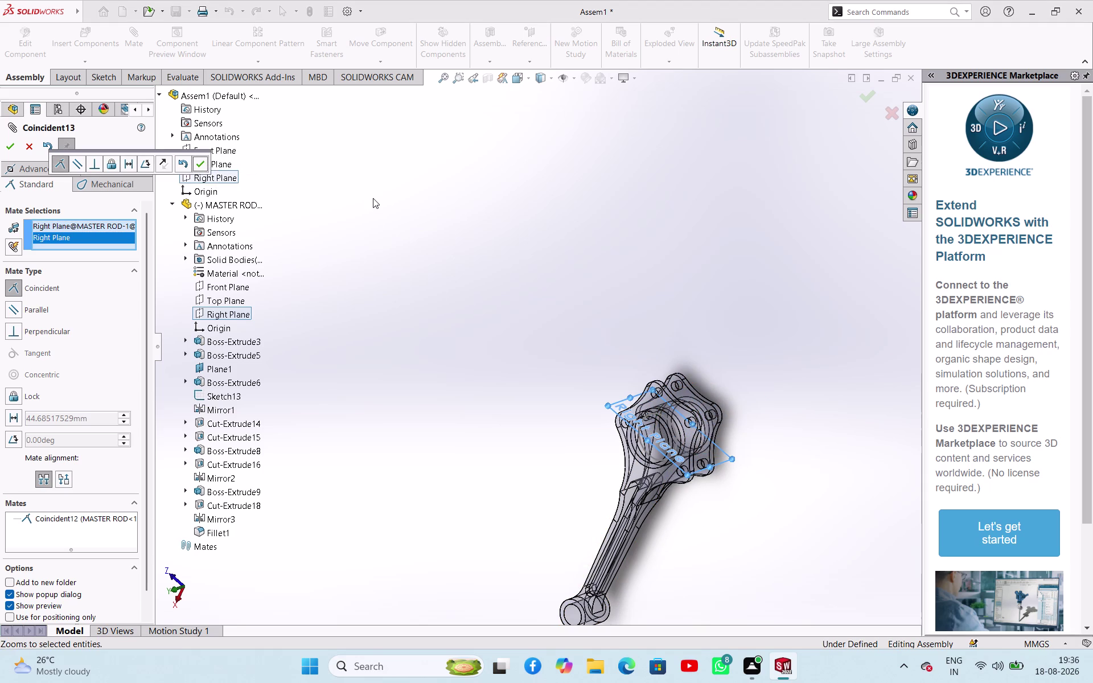
click(16, 148)
click(364, 279)
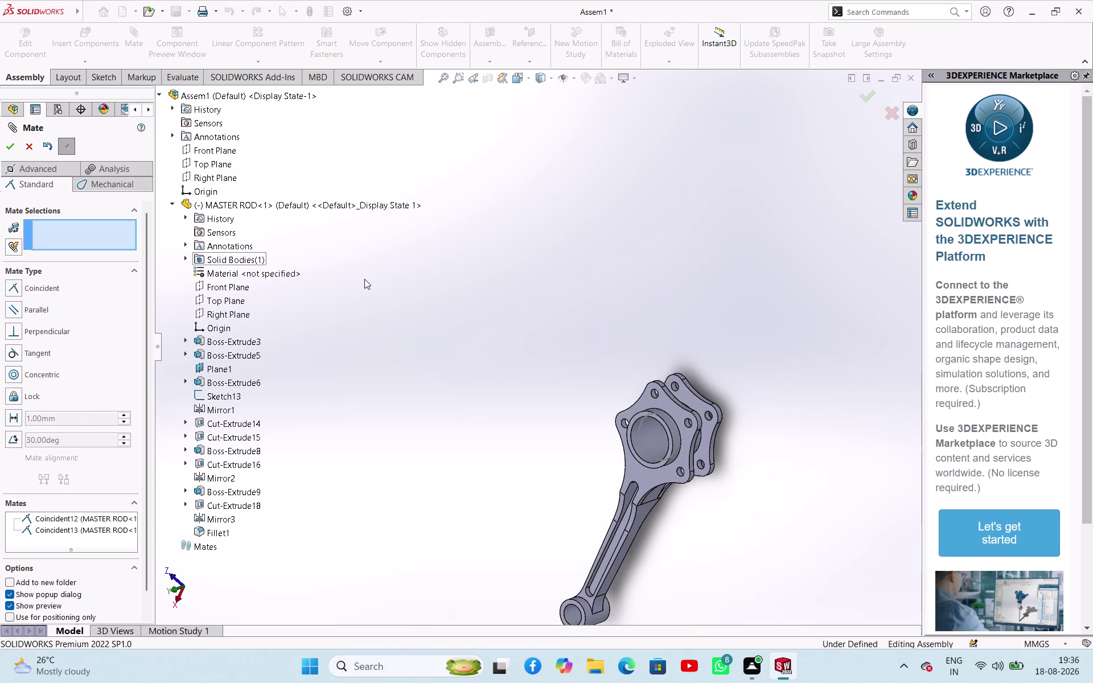
Mate the Top Planes coincident and close the Mate PropertyManager.
click(228, 169)
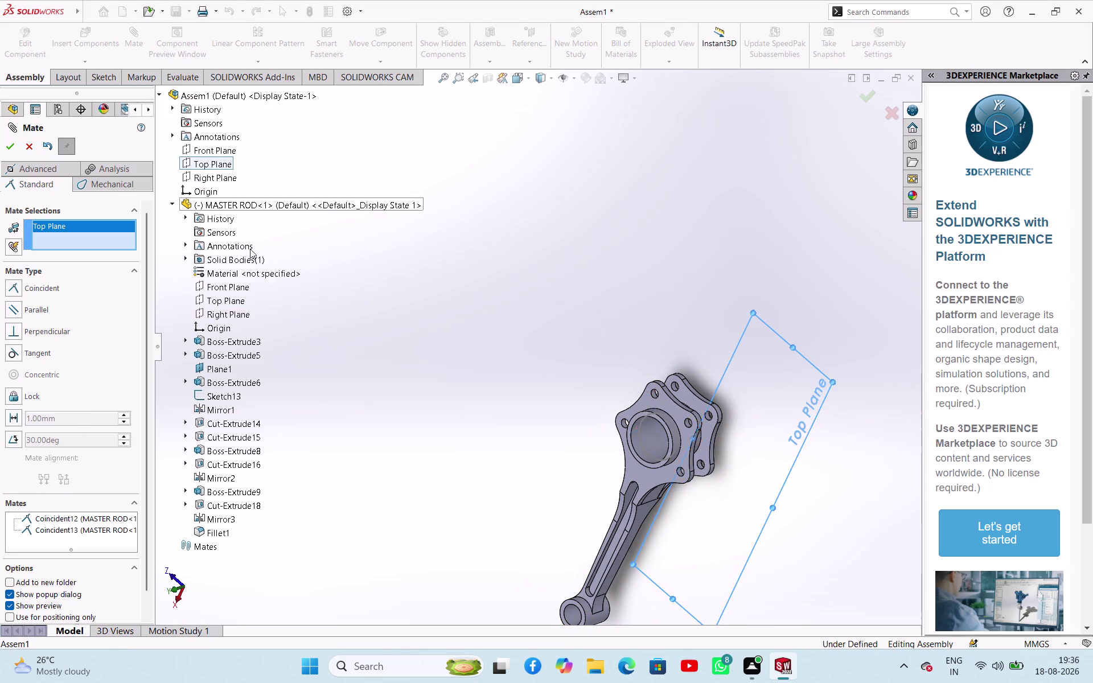
click(227, 299)
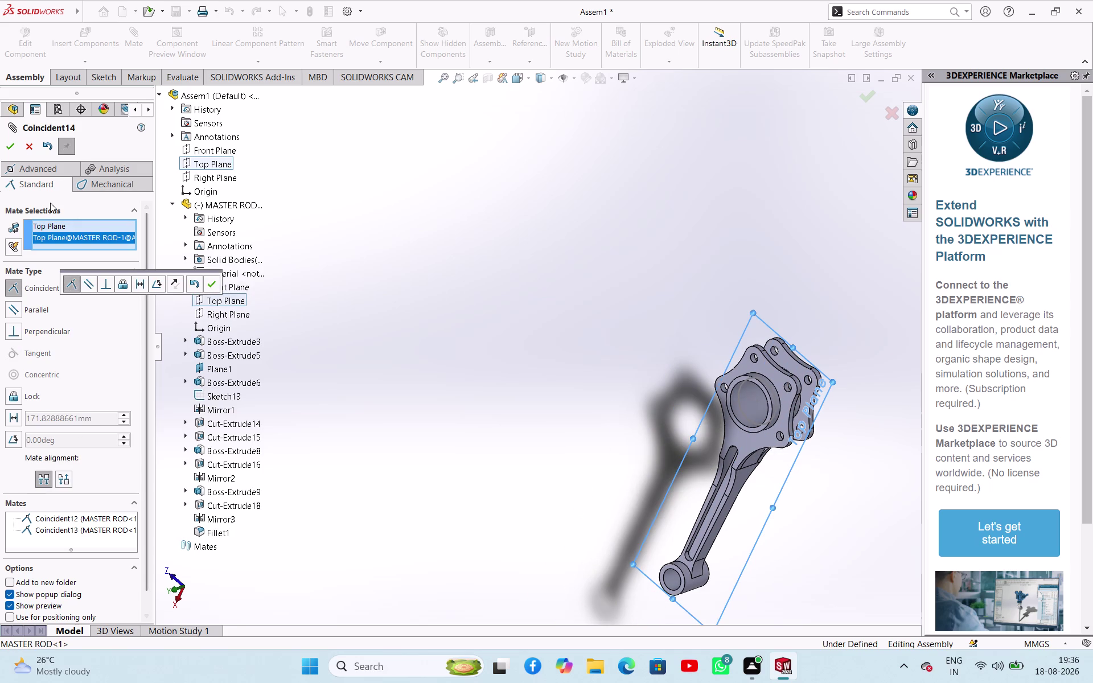
click(6, 144)
click(403, 220)
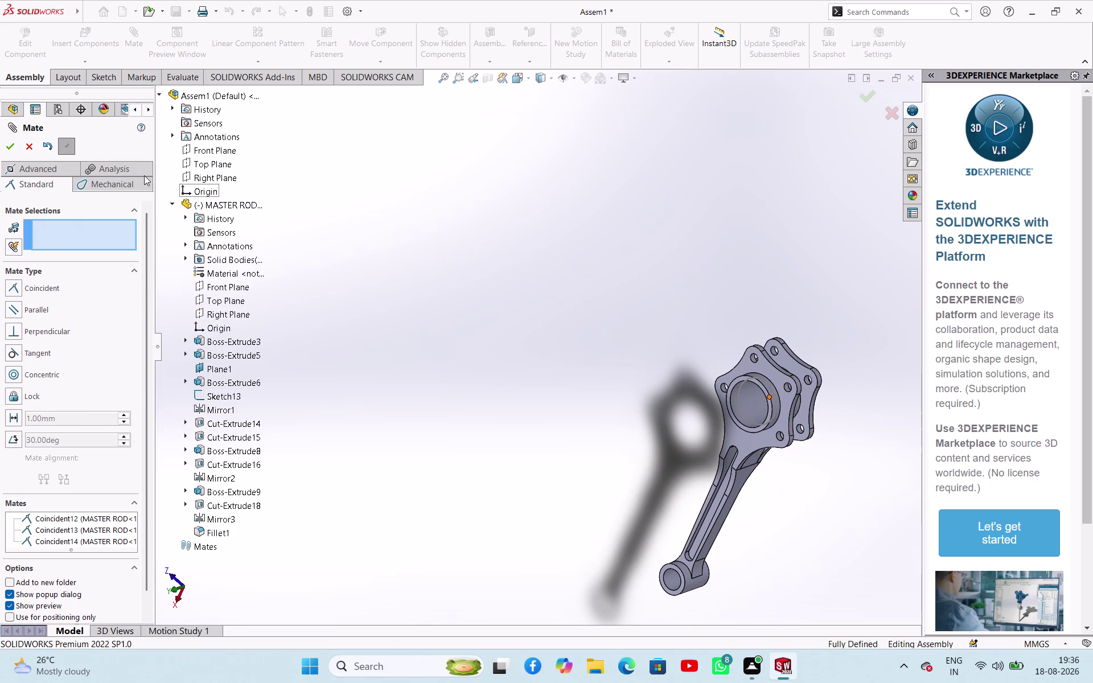
click(12, 144)
click(425, 237)
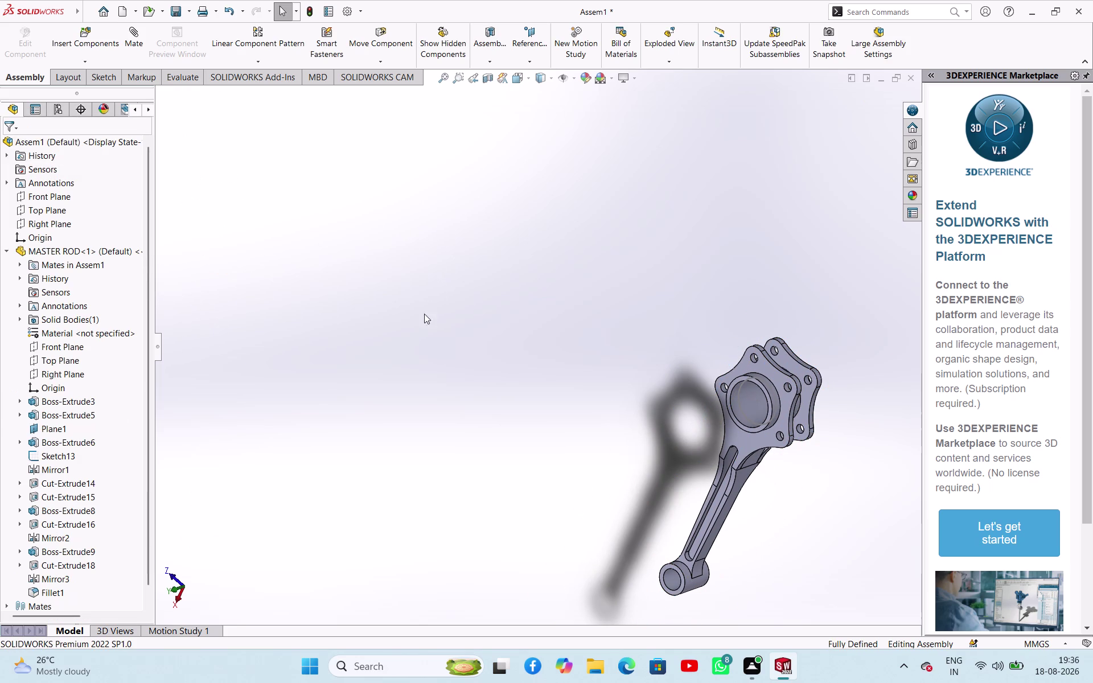
Insert the ARTICULATED ROD part into the assembly.
scroll(up, 3)
middle_drag(701, 404, 724, 398)
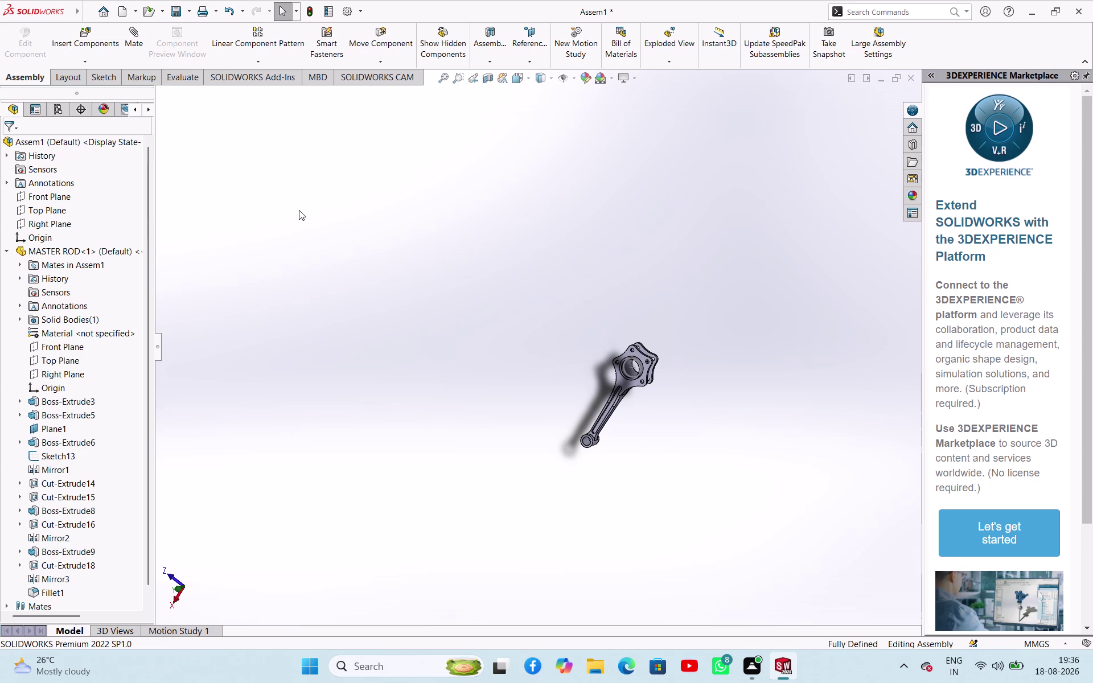
click(92, 62)
click(107, 73)
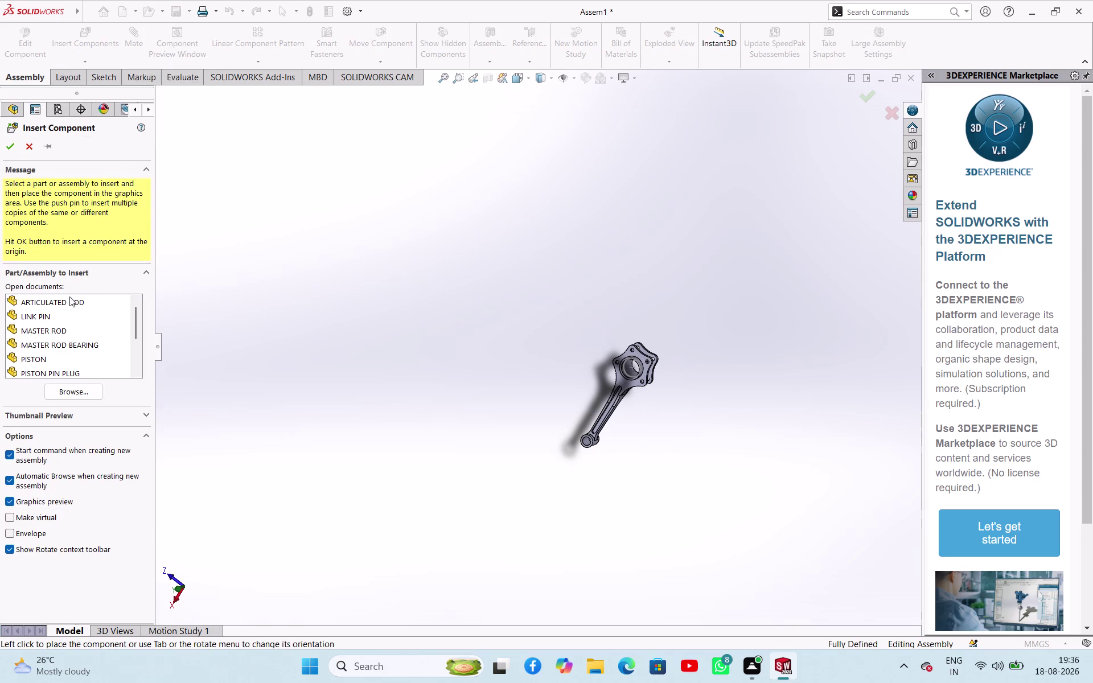
drag(67, 304, 321, 302)
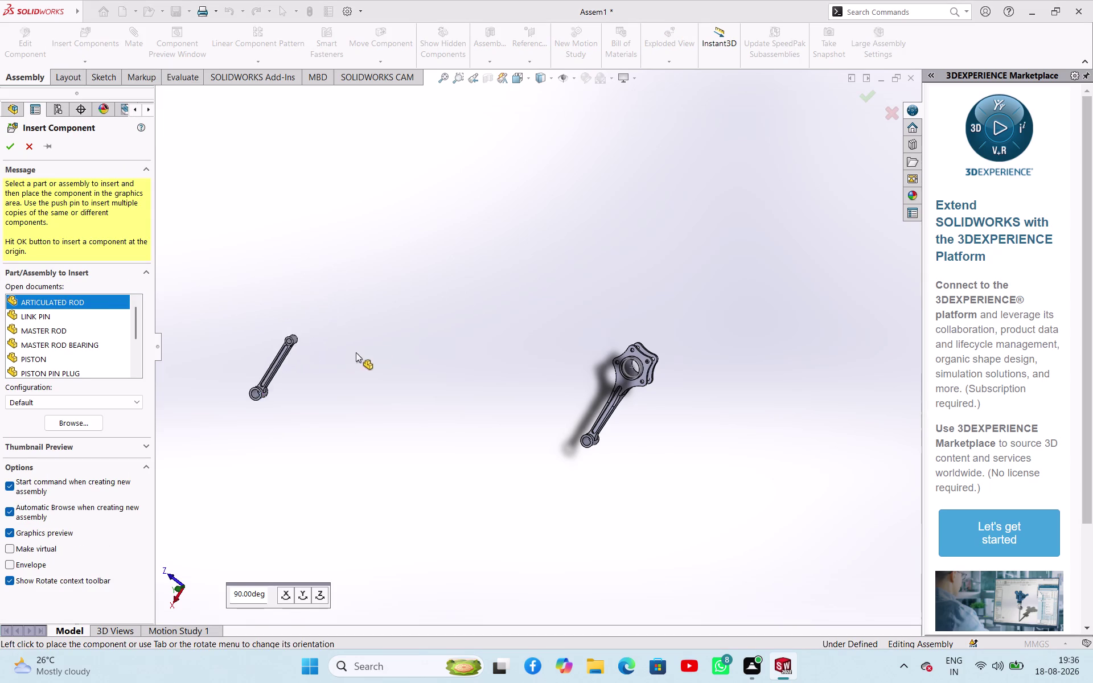
click(429, 293)
Insert the ROD BUSH UPPER part into the assembly.
scroll(down, 3)
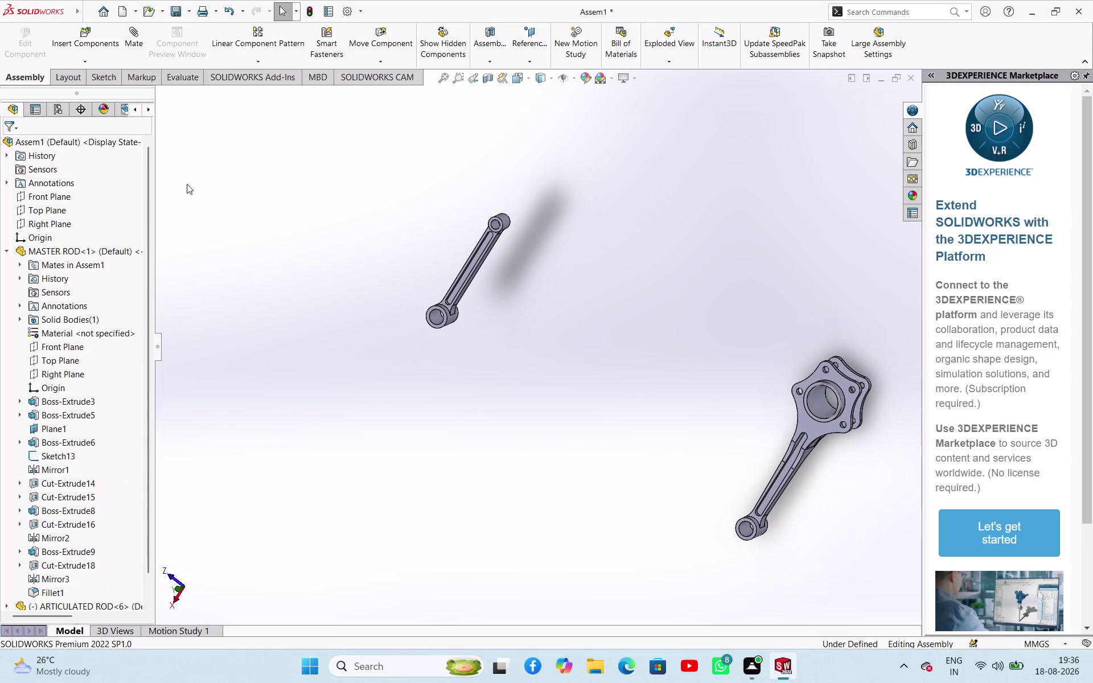
click(76, 57)
click(84, 78)
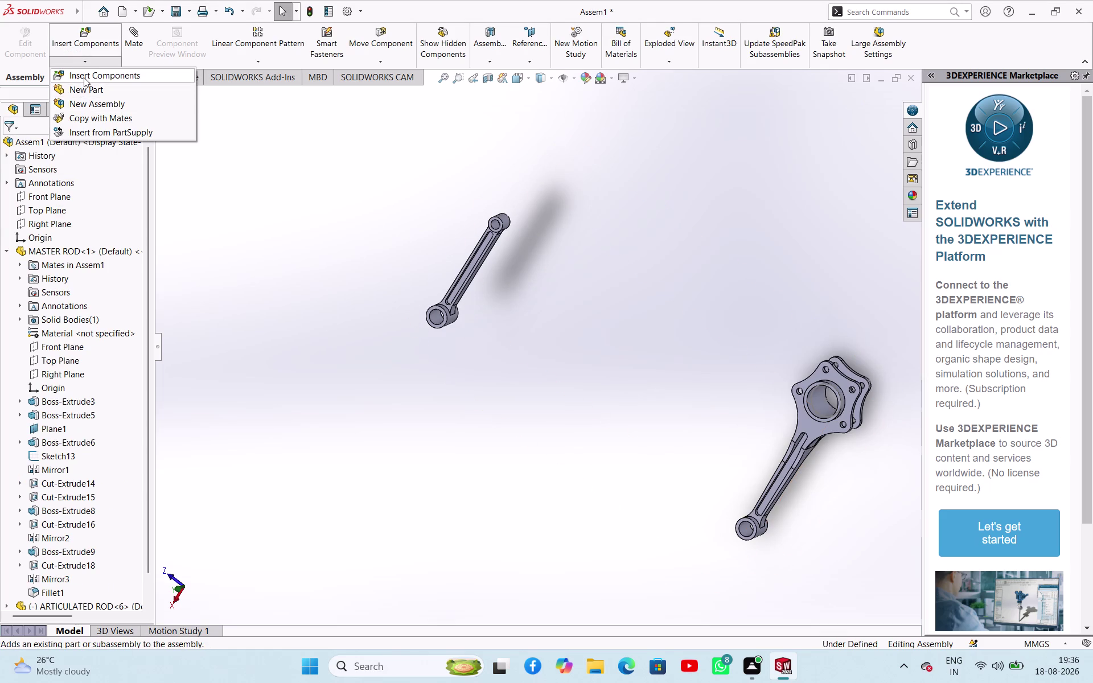
scroll(down, 3)
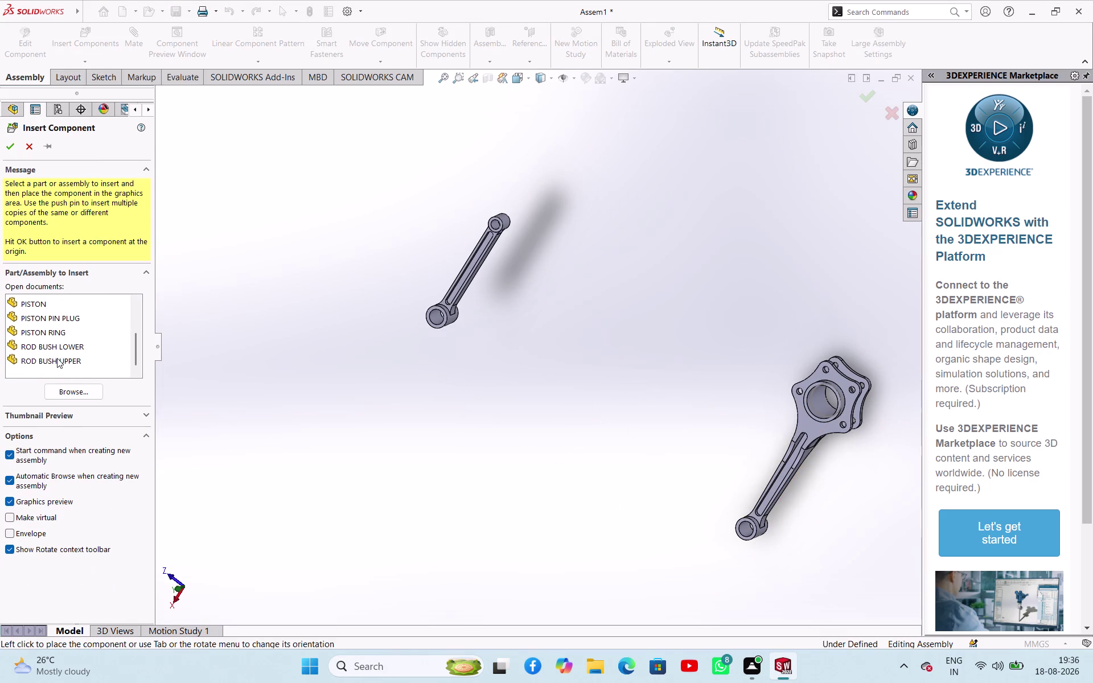
drag(56, 358, 322, 349)
click(365, 347)
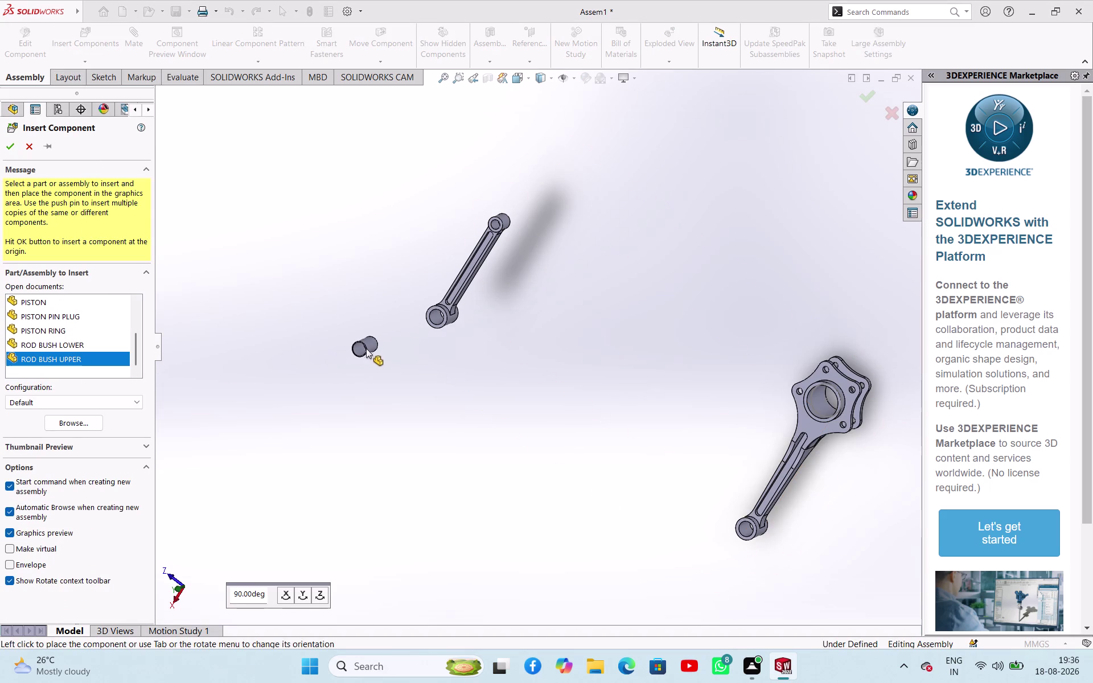
scroll(down, 3)
click(377, 348)
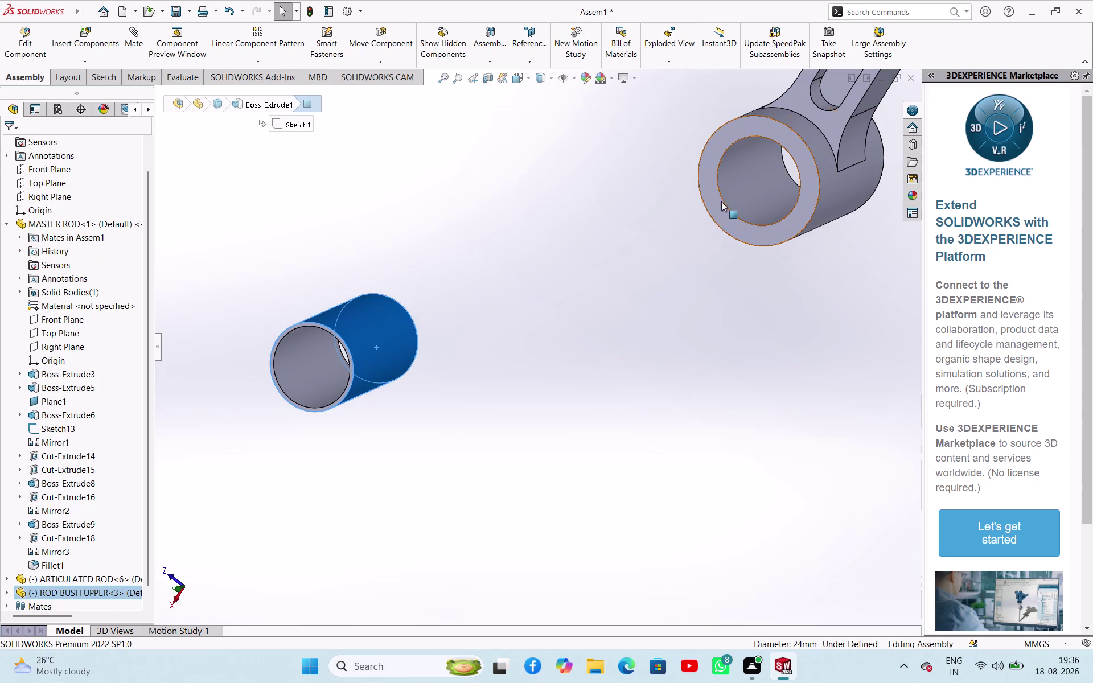
Mate the upper bush's outer face concentric with the articulated rod's big-end bore.
click(746, 173)
click(597, 259)
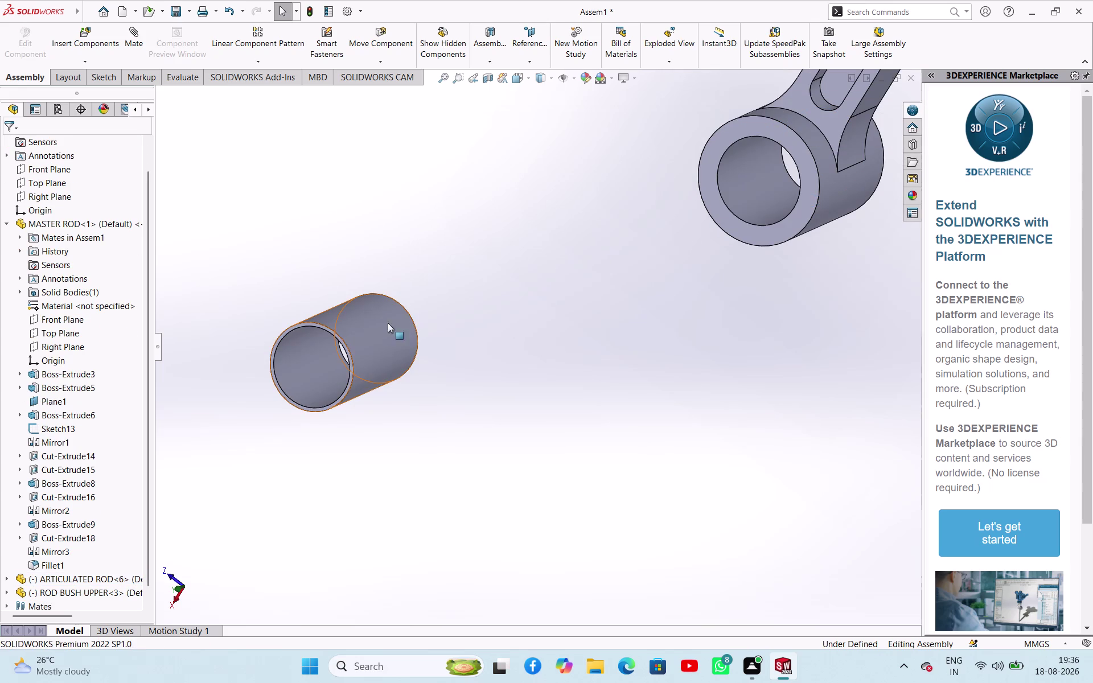
click(374, 336)
click(751, 187)
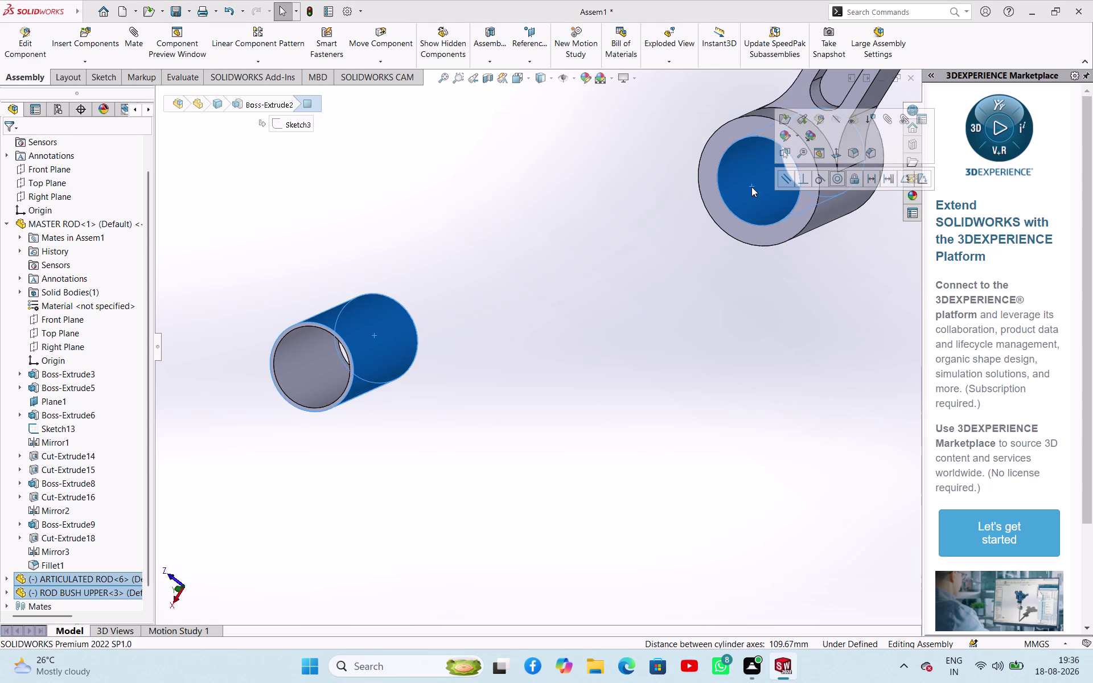
click(838, 175)
click(514, 364)
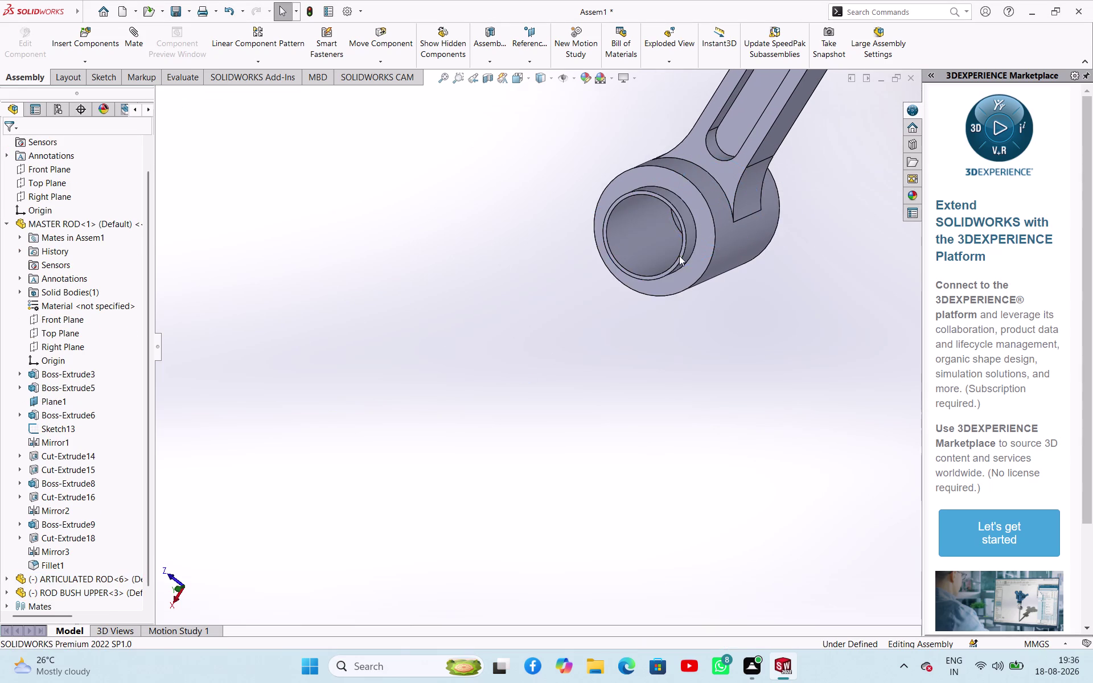
Mate the bush end face coincident with the big-end face so they sit flush.
scroll(down, 3)
click(688, 237)
scroll(down, 3)
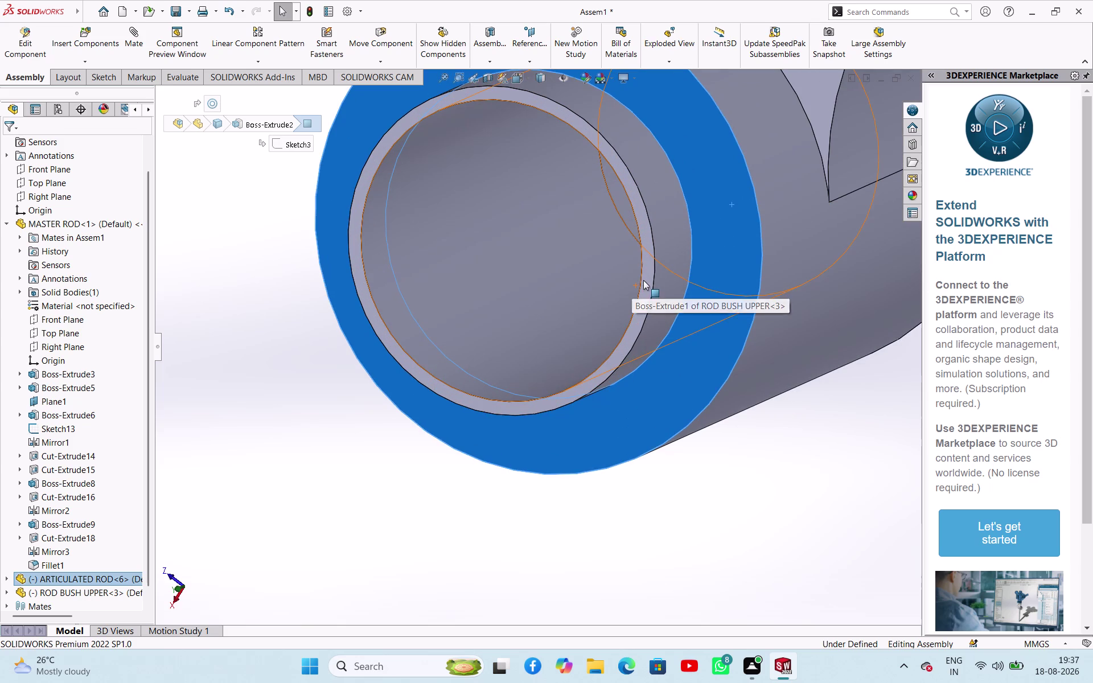
click(643, 280)
click(674, 270)
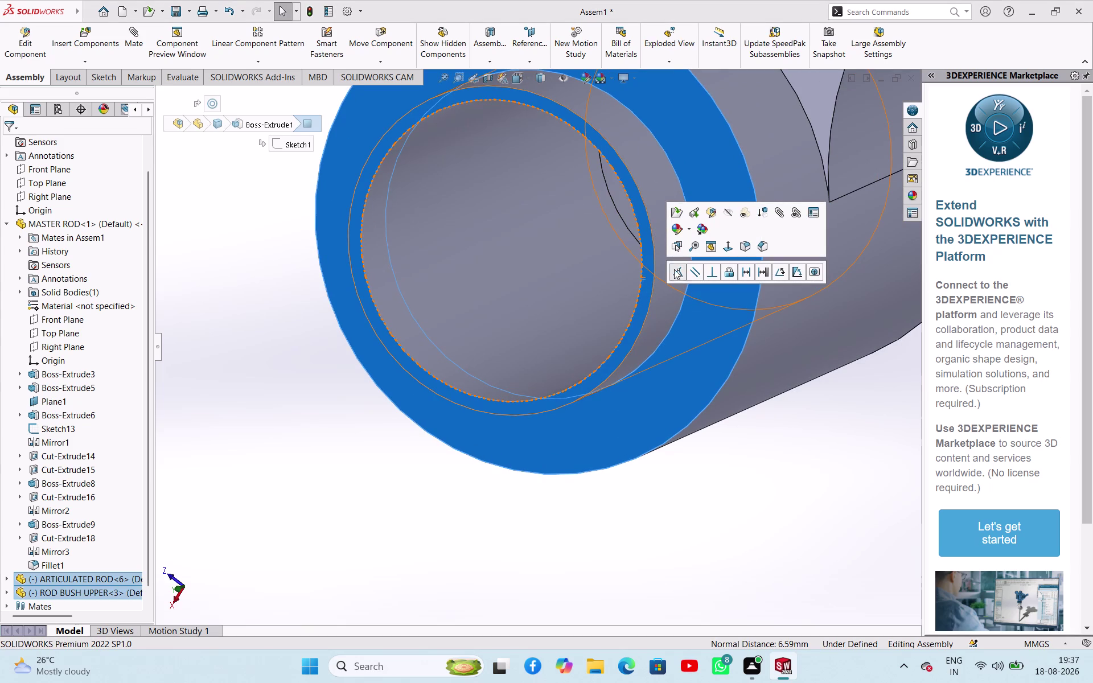
click(318, 412)
scroll(up, 3)
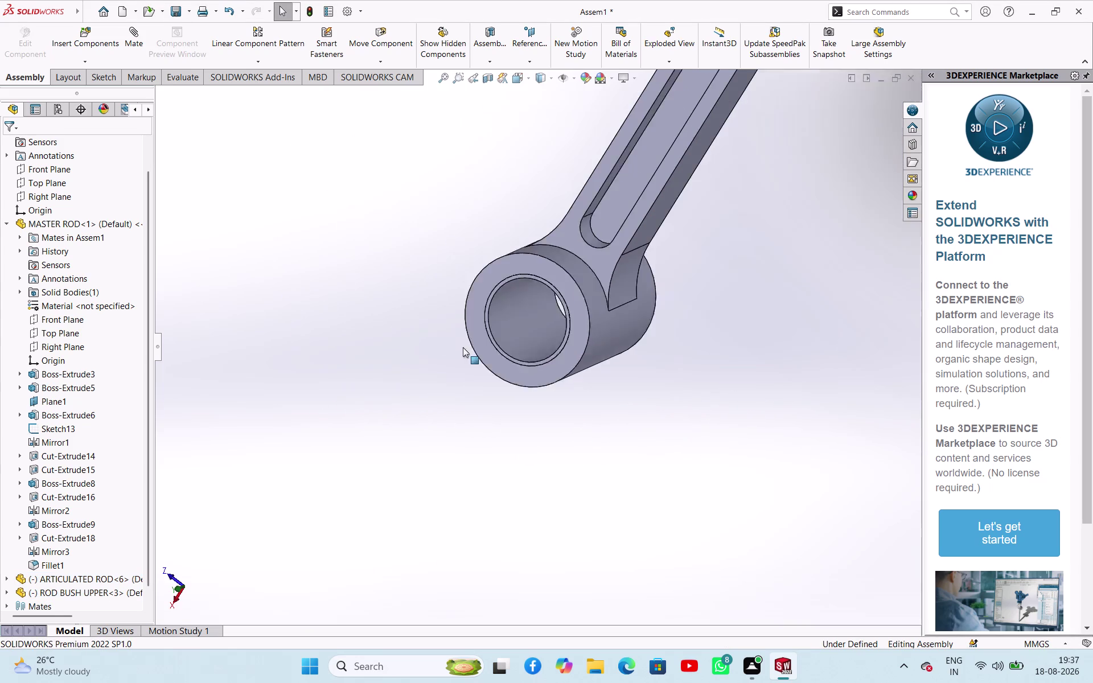
scroll(up, 3)
click(102, 64)
click(108, 73)
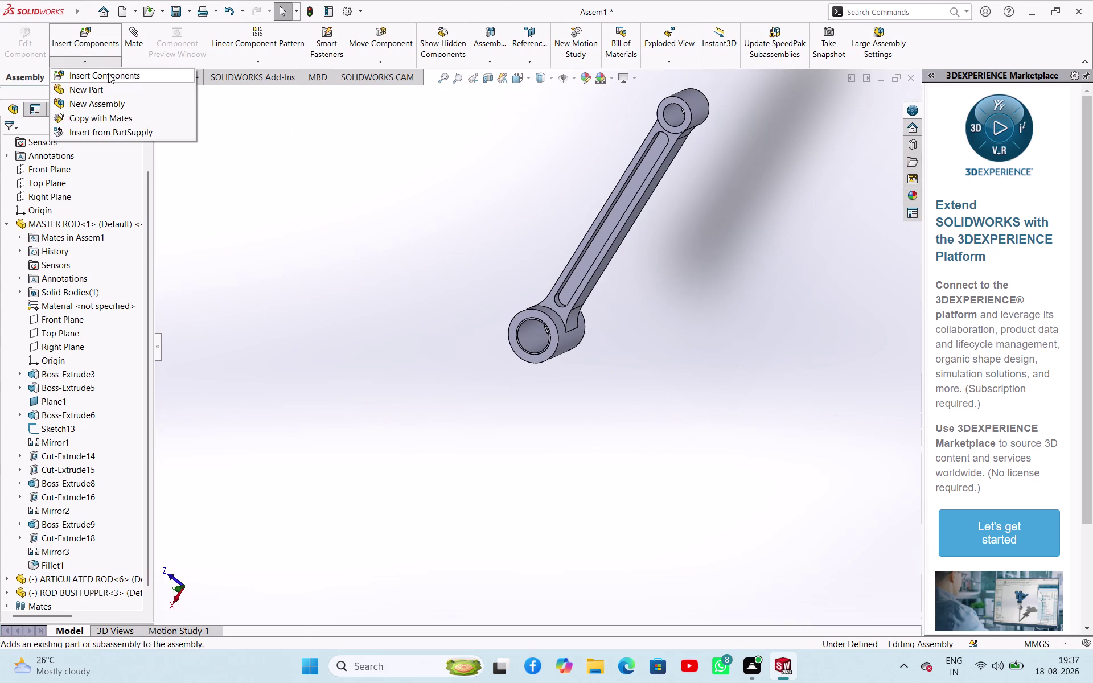
Insert the ROD BUSH LOWER part into the assembly.
scroll(down, 3)
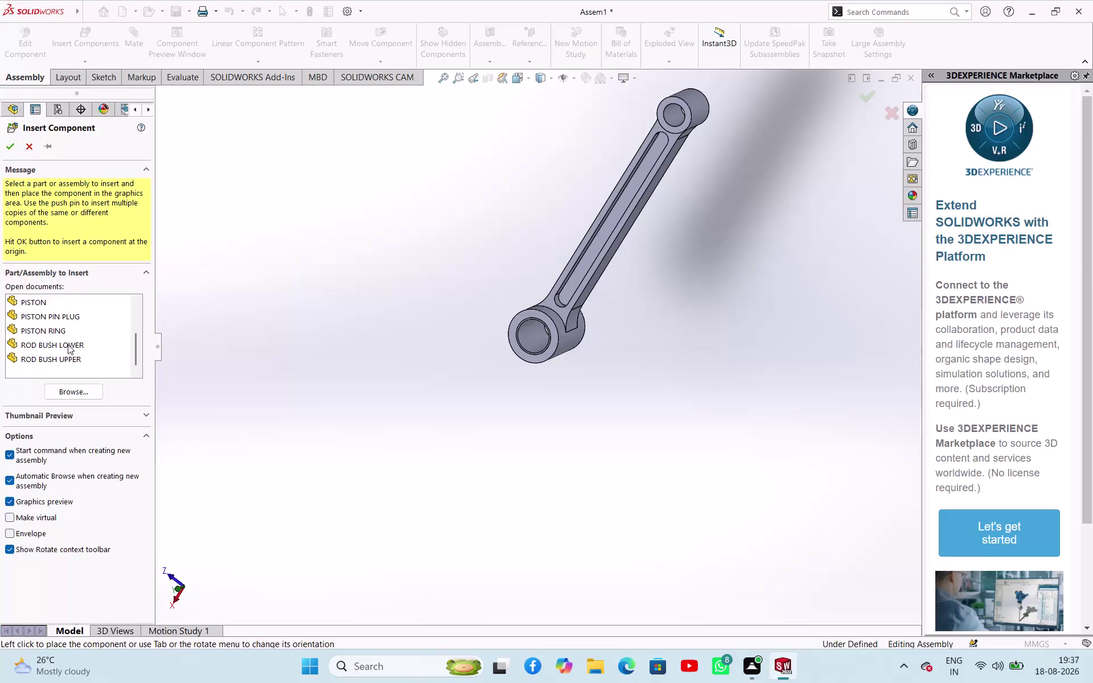
drag(67, 344, 484, 223)
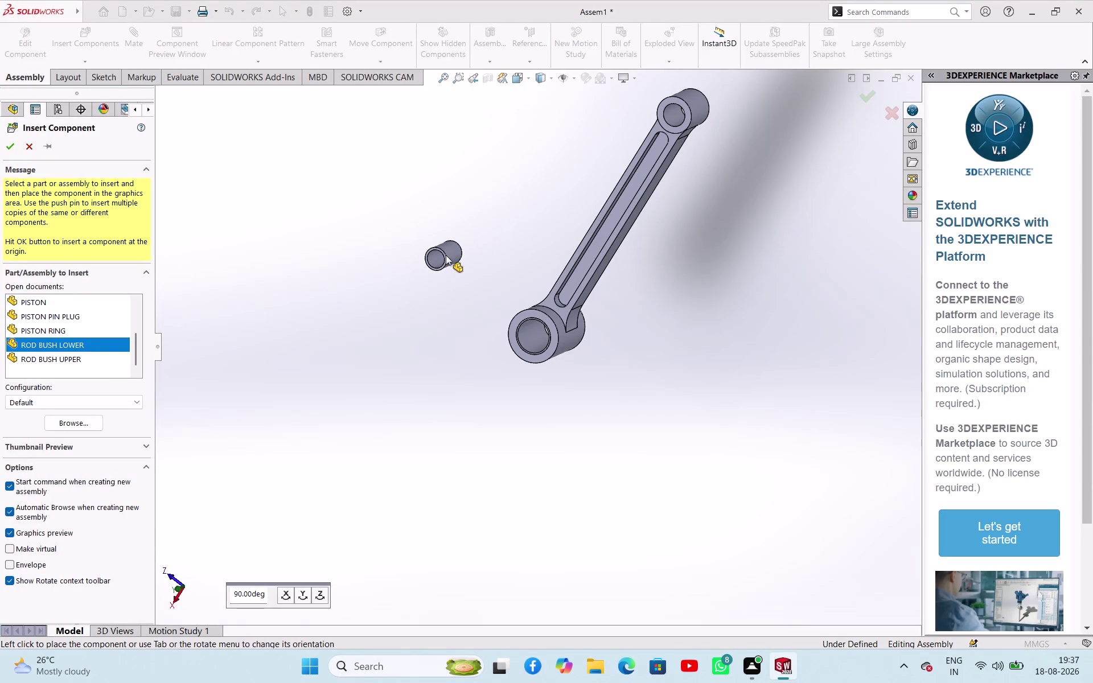
click(446, 255)
Mate the lower bush's outer face concentric with the articulated rod's small-end bore.
scroll(down, 3)
click(462, 257)
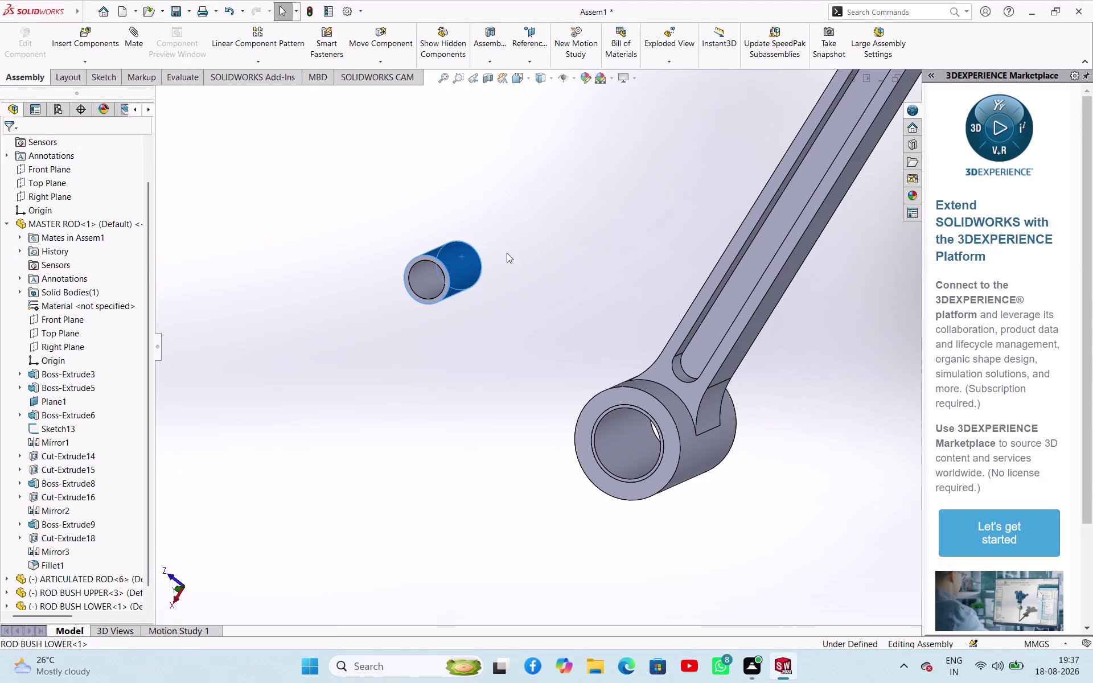
scroll(up, 3)
scroll(down, 3)
click(653, 241)
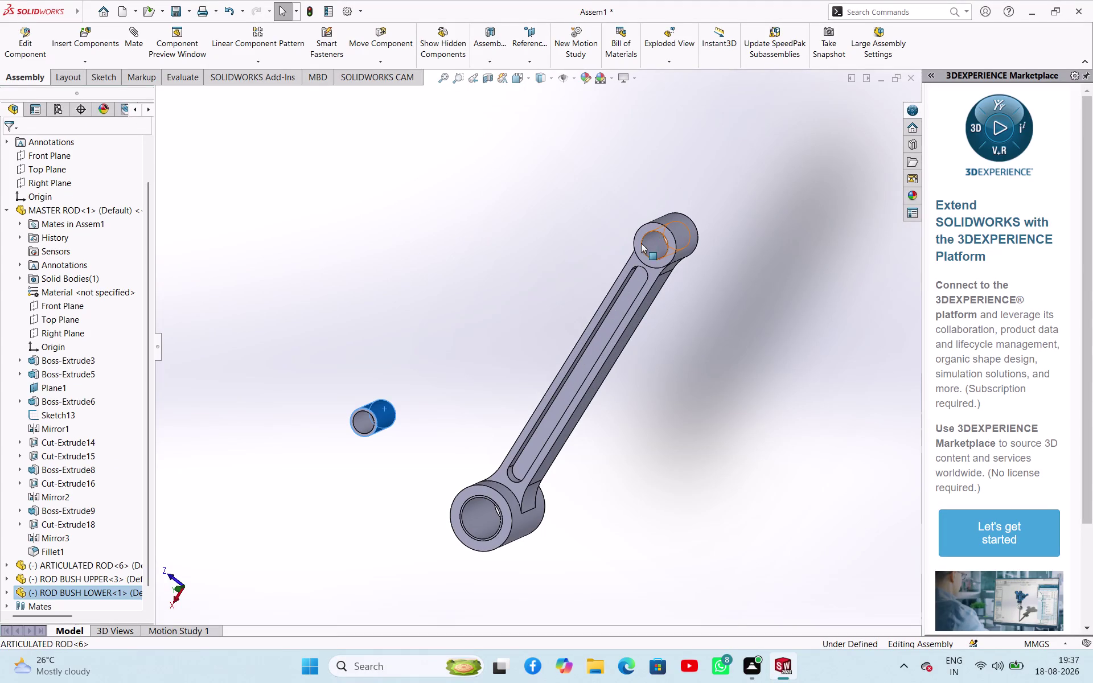
click(735, 232)
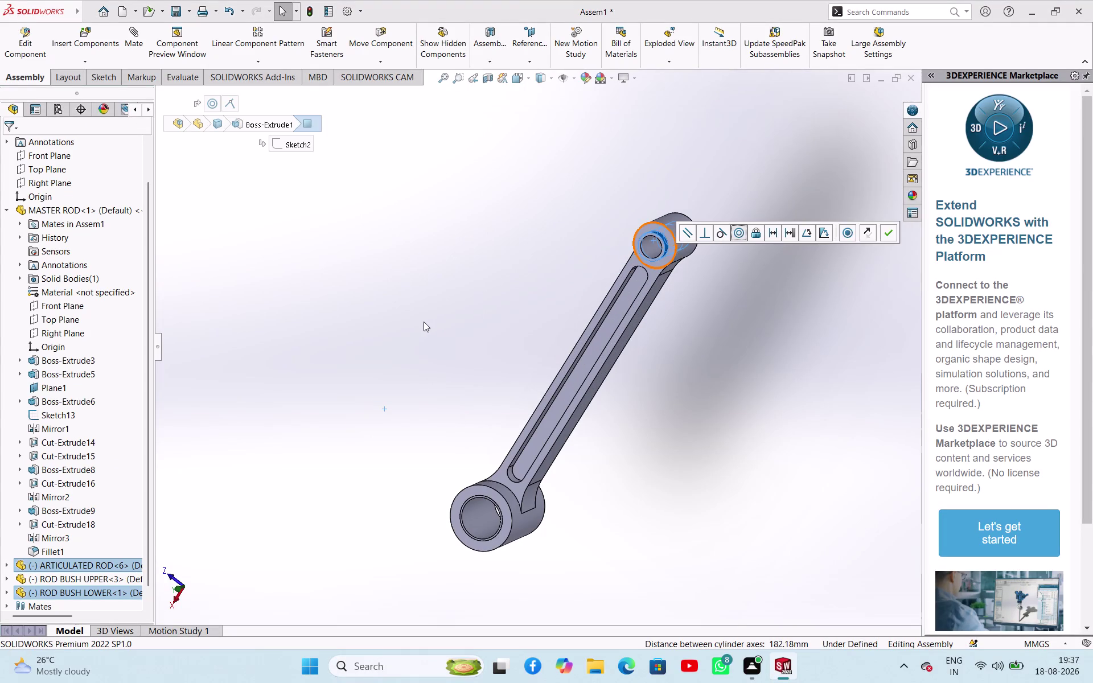
click(424, 322)
Mate the lower bush end face coincident with the small-end face so they sit flush.
scroll(down, 3)
middle_drag(673, 353, 721, 302)
scroll(up, 3)
scroll(down, 3)
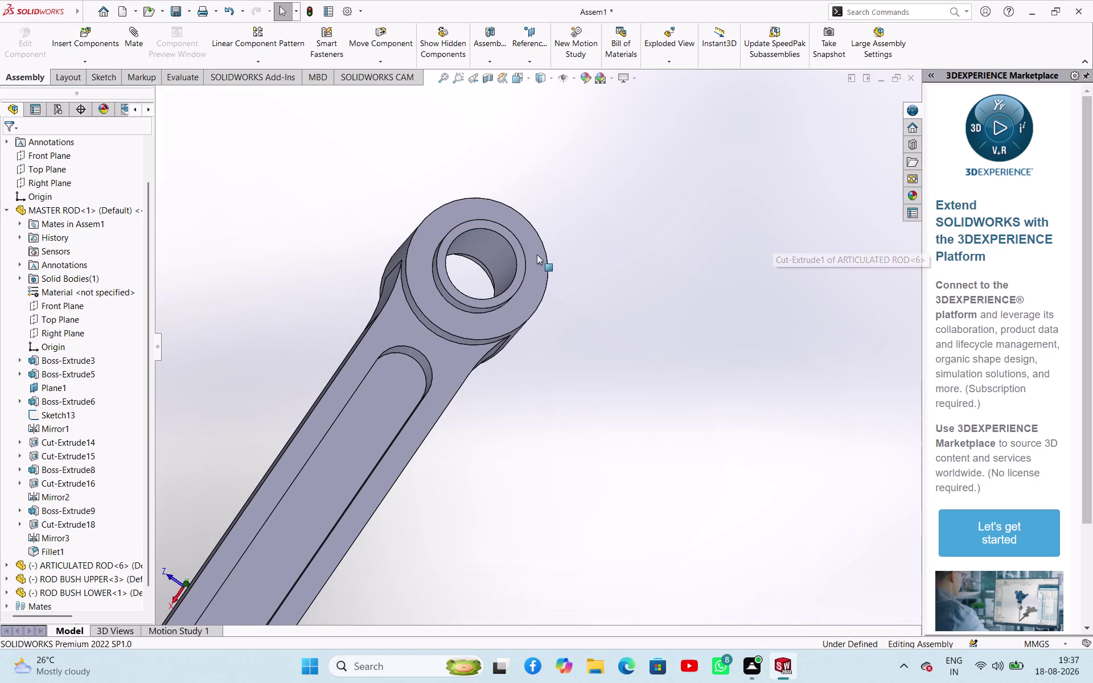
click(520, 252)
click(538, 275)
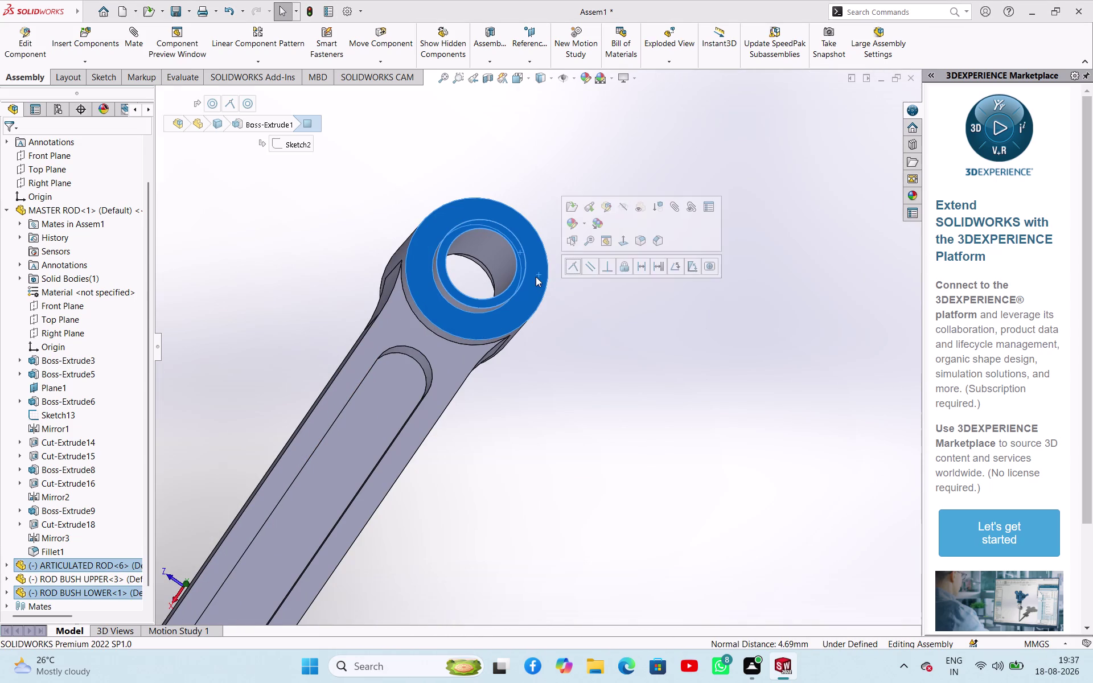
click(577, 260)
click(579, 356)
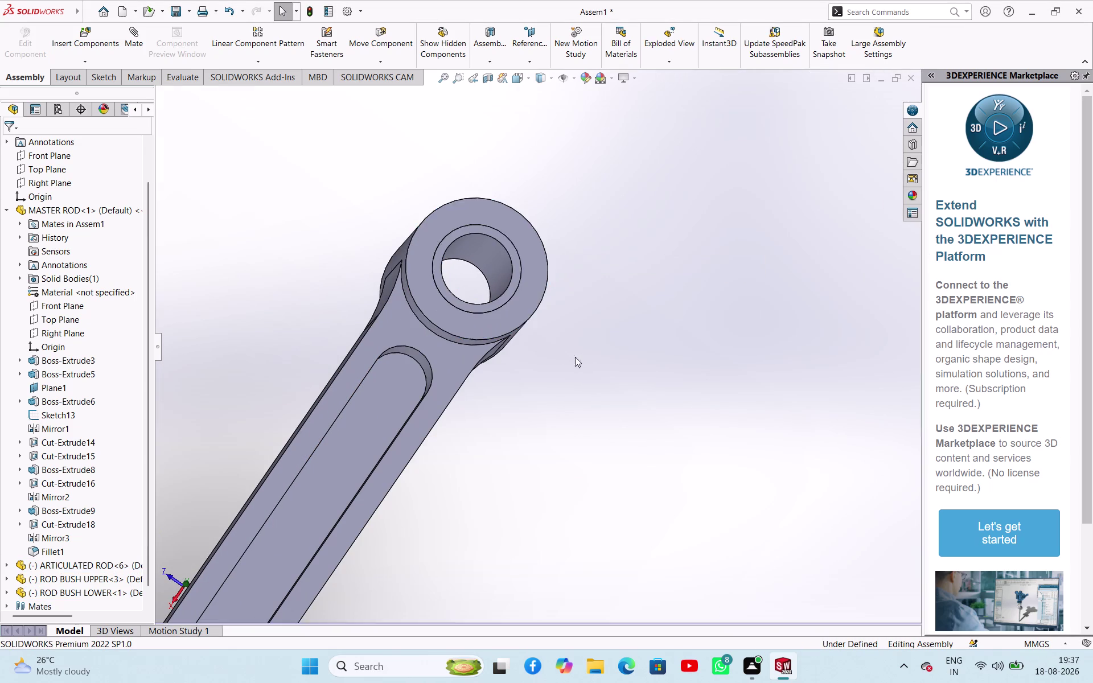
scroll(up, 3)
scroll(down, 3)
scroll(up, 3)
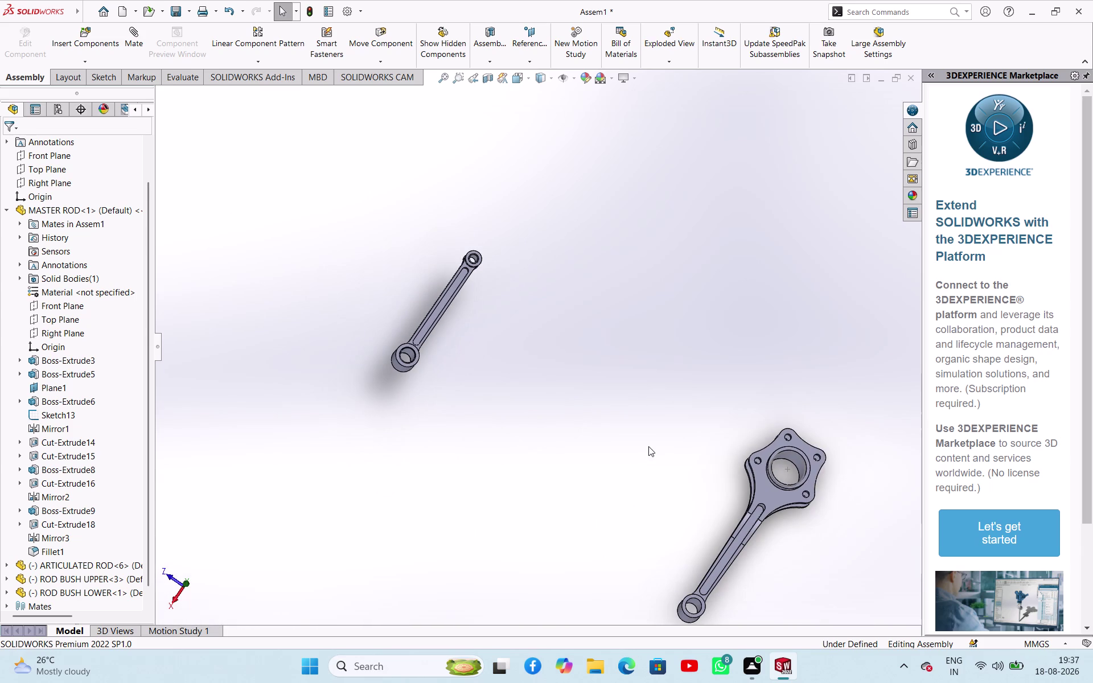
Mate the lower bush concentric with the master rod's small pin hole.
middle_drag(579, 453, 550, 475)
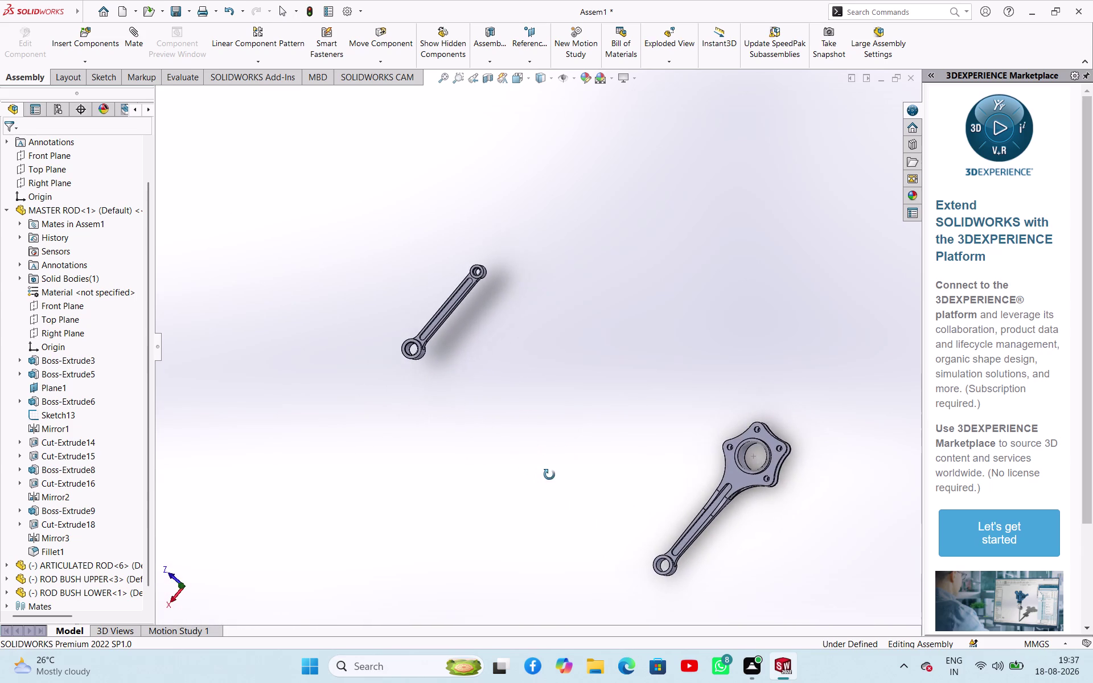
middle_drag(549, 474, 558, 470)
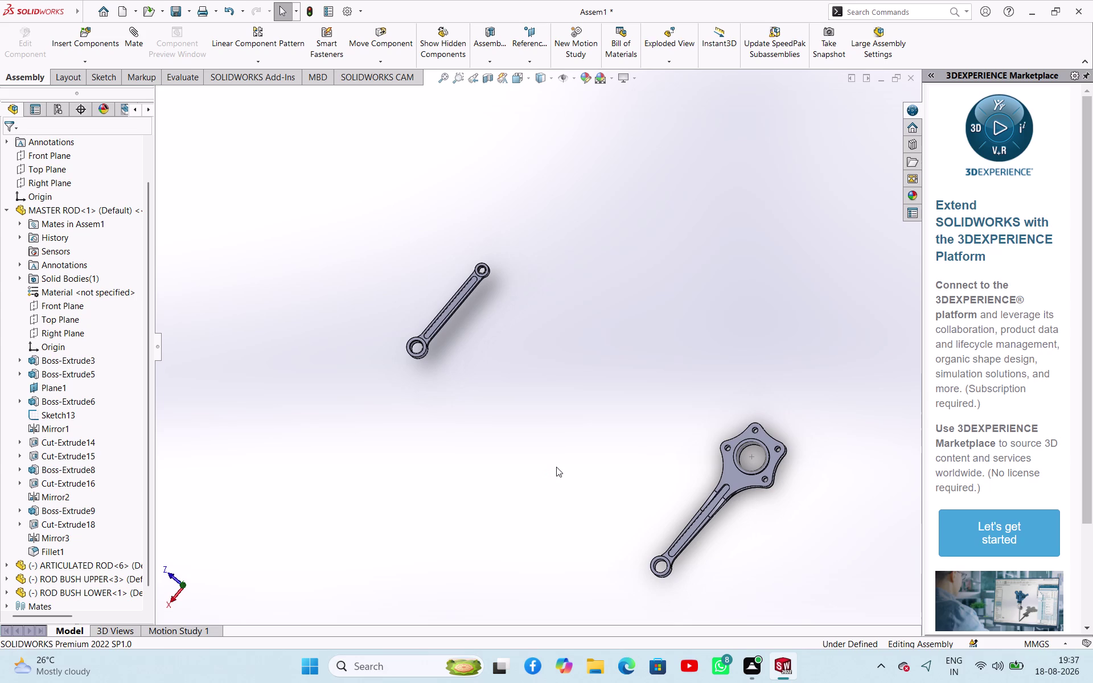
scroll(down, 3)
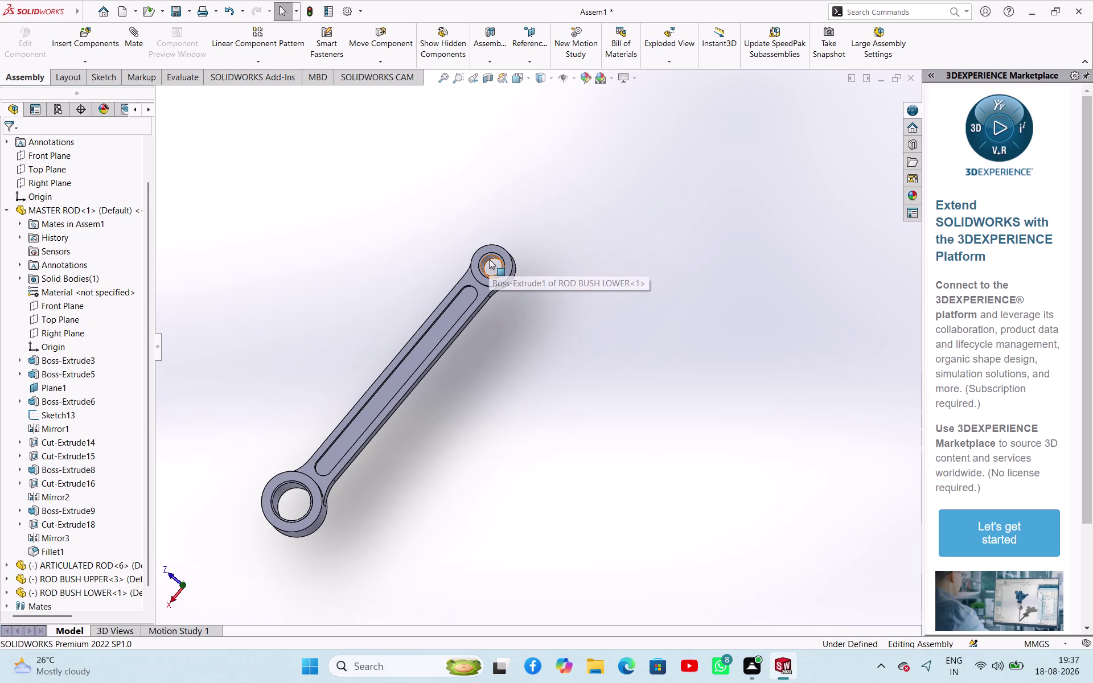
click(489, 259)
scroll(up, 3)
scroll(down, 3)
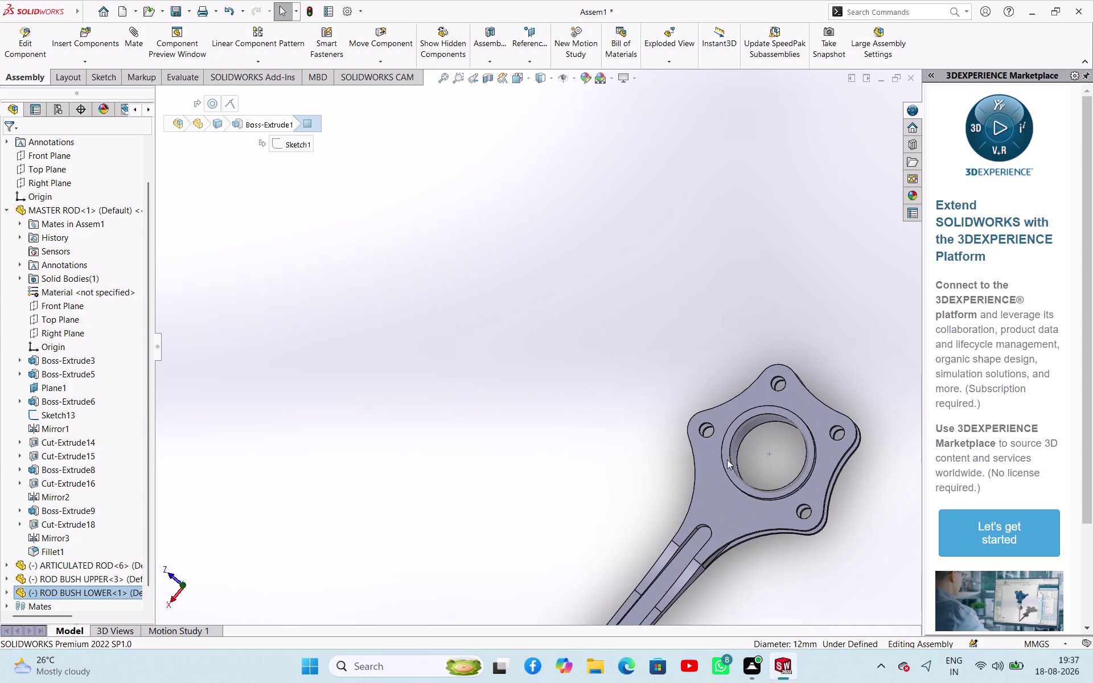
scroll(down, 3)
scroll(down, 3)
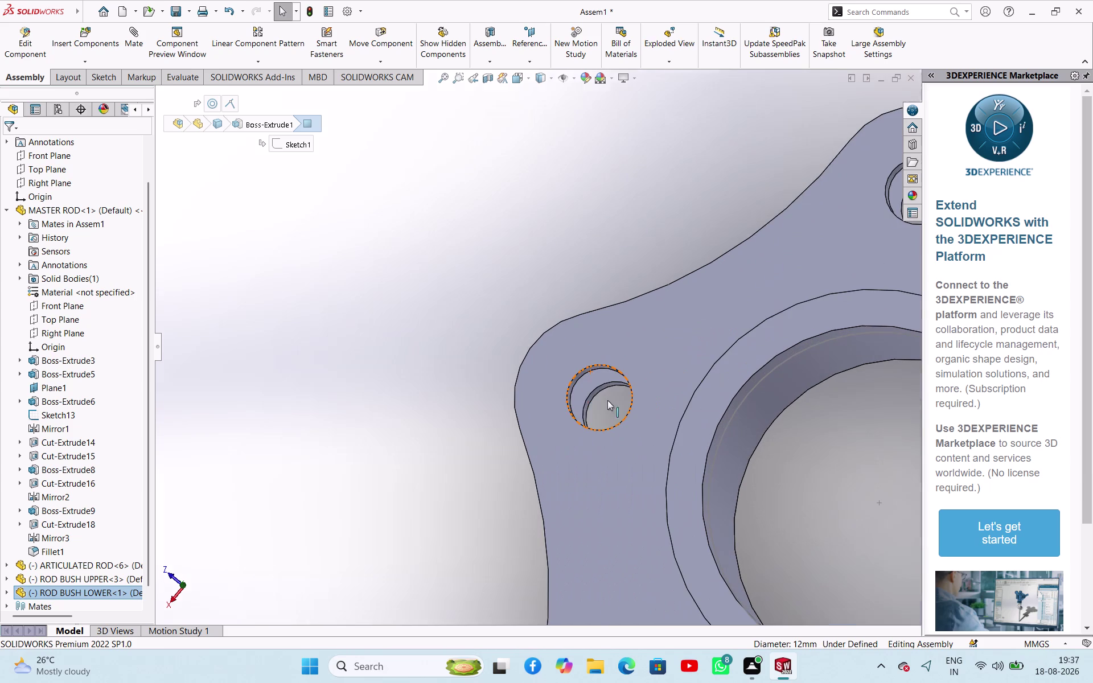
click(583, 372)
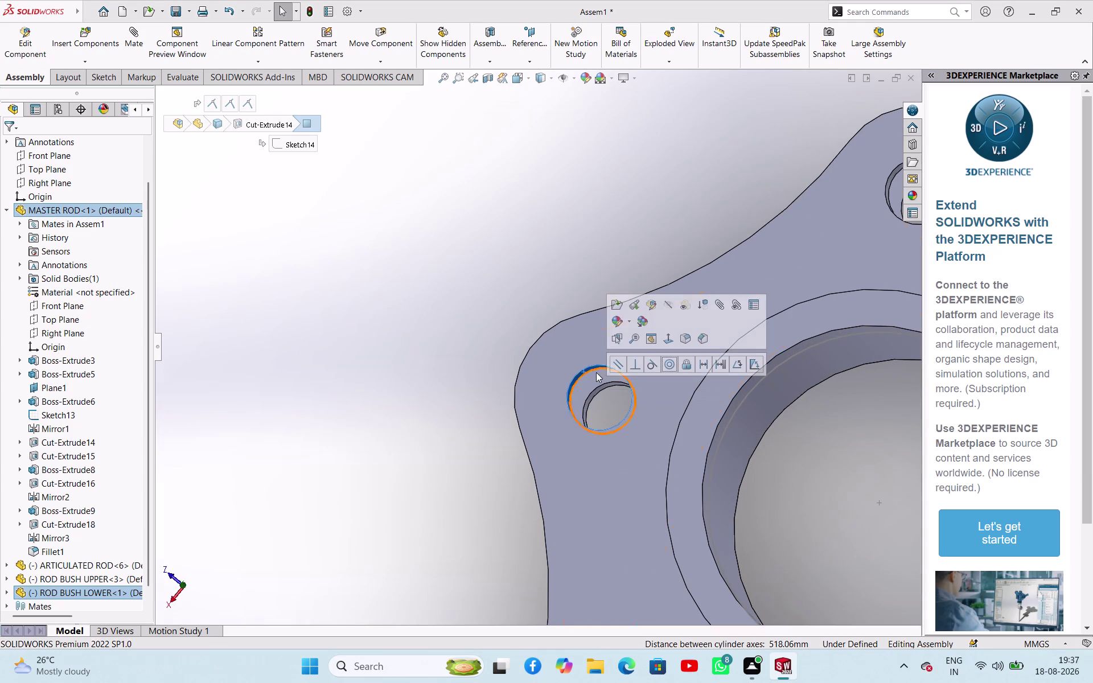
click(670, 360)
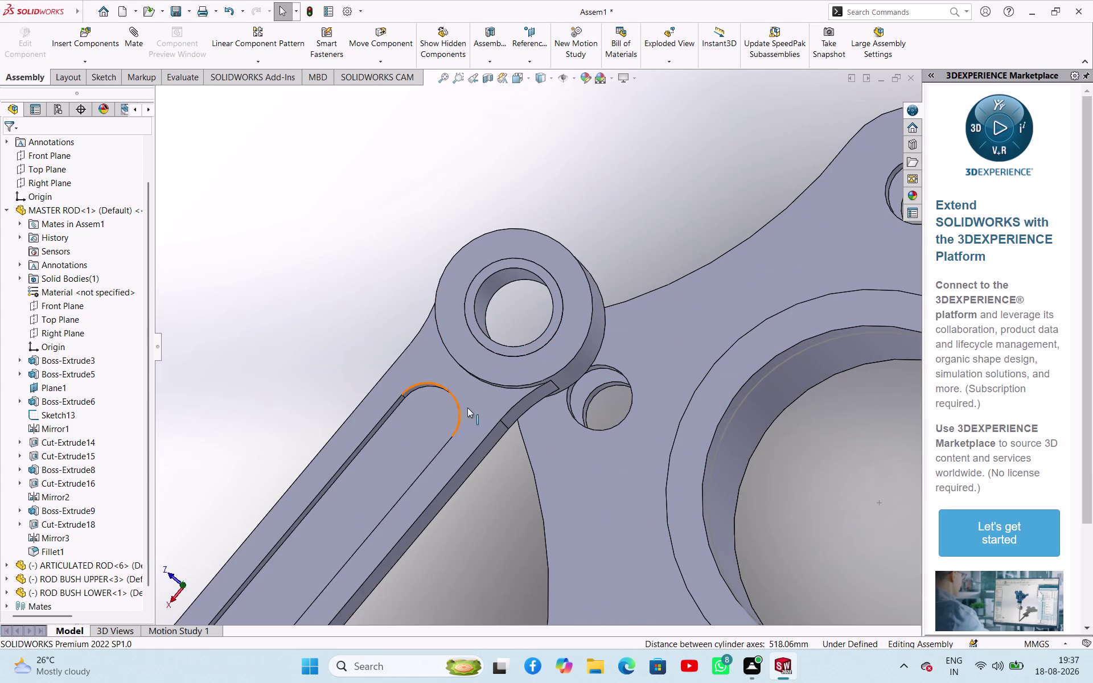
Mate the articulated rod's end face coincident with the master rod's flange face.
scroll(down, 3)
click(499, 363)
middle_drag(487, 510, 526, 473)
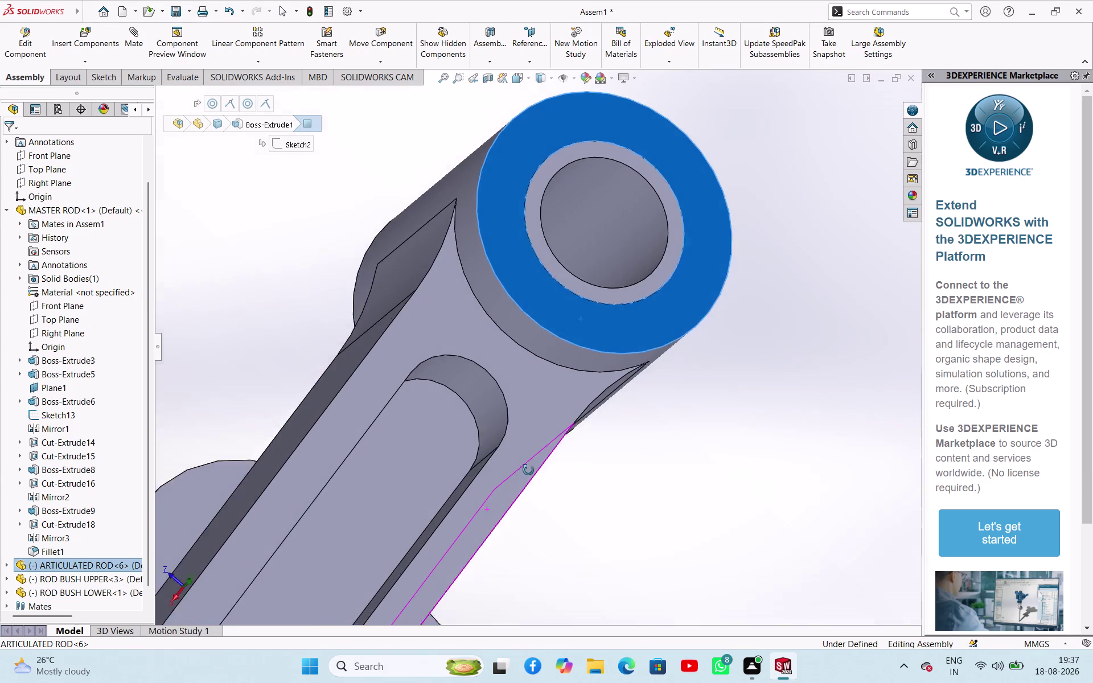
middle_drag(526, 473, 550, 422)
scroll(up, 3)
middle_drag(317, 421, 353, 431)
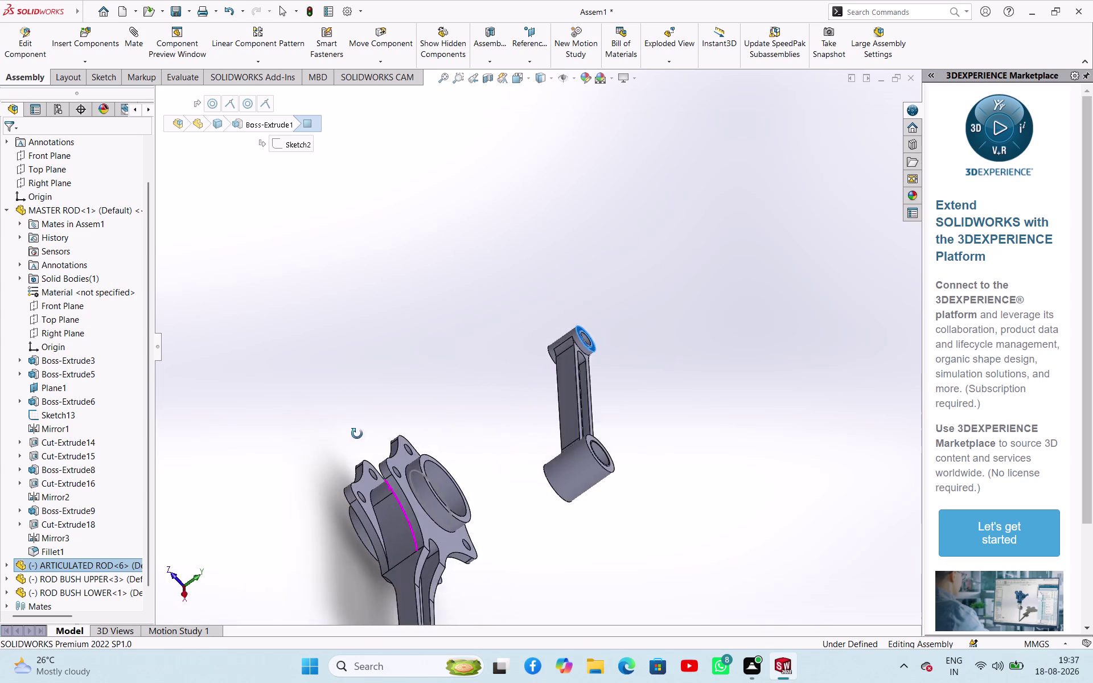
middle_drag(353, 431, 465, 480)
scroll(down, 3)
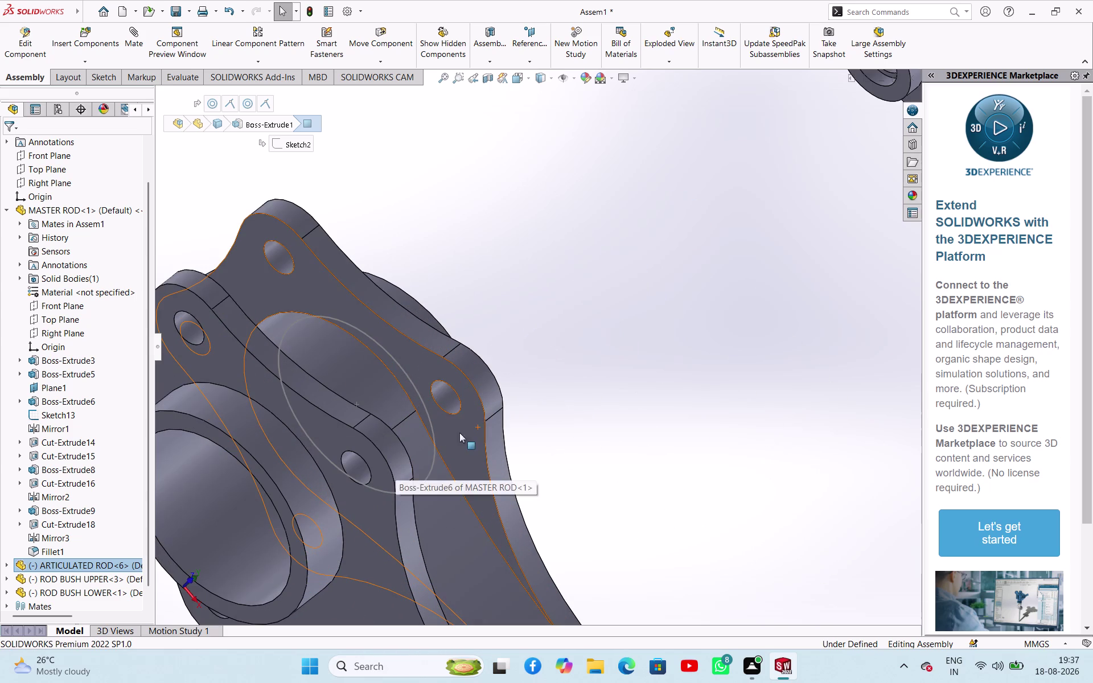
click(473, 401)
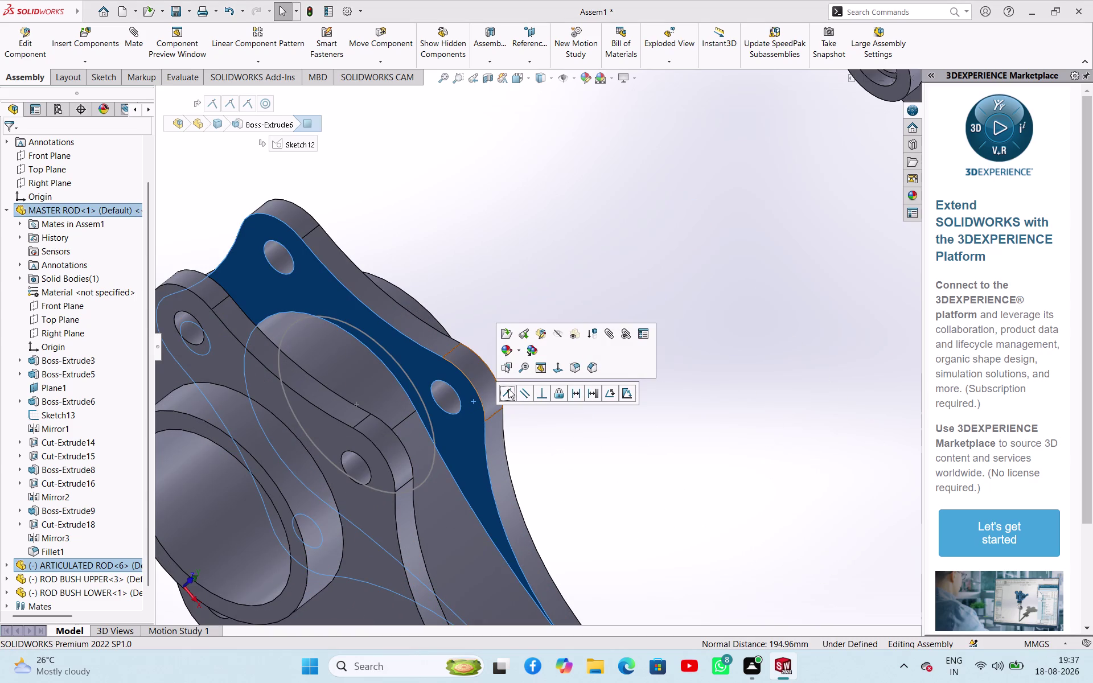
click(508, 389)
click(598, 370)
Ctrl-drag copies of the articulated rod and the upper rod bush into the assembly.
middle_drag(610, 364, 582, 386)
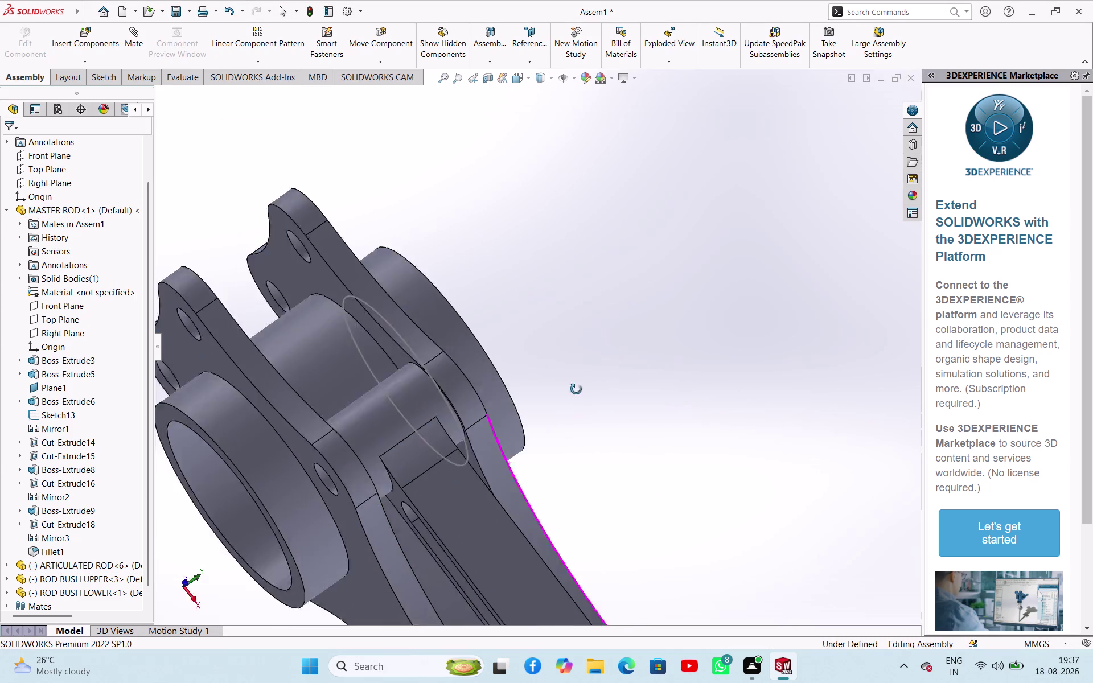
middle_drag(581, 386, 489, 408)
scroll(up, 3)
drag(548, 511, 369, 369)
click(398, 461)
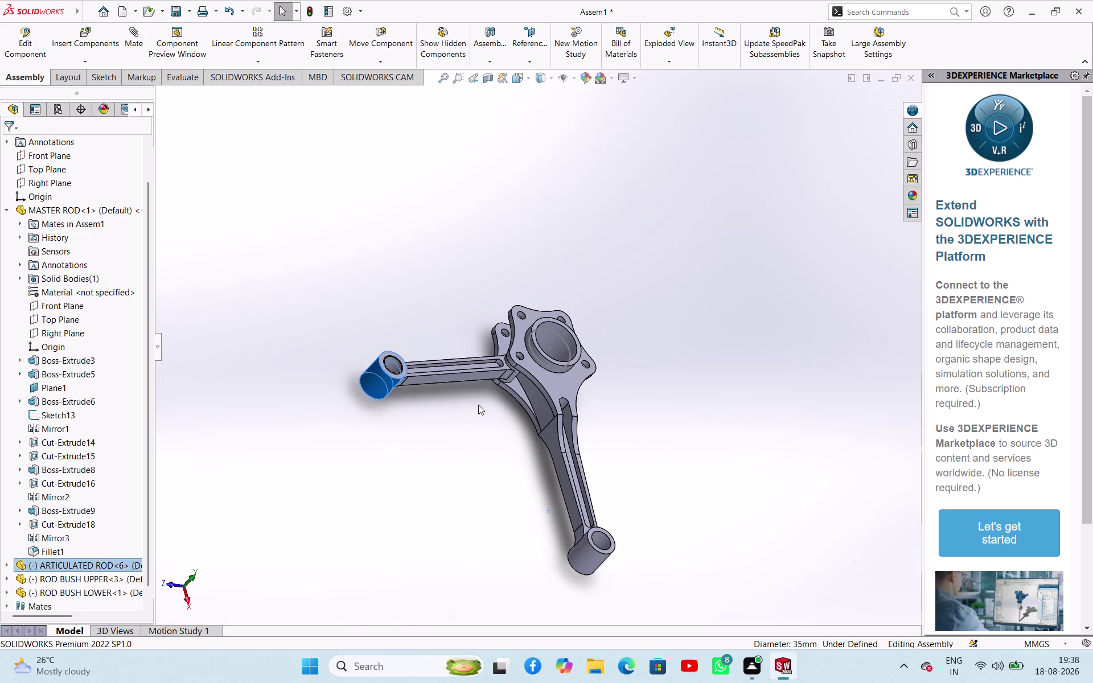
drag(468, 379, 377, 304)
click(376, 304)
click(456, 421)
scroll(down, 3)
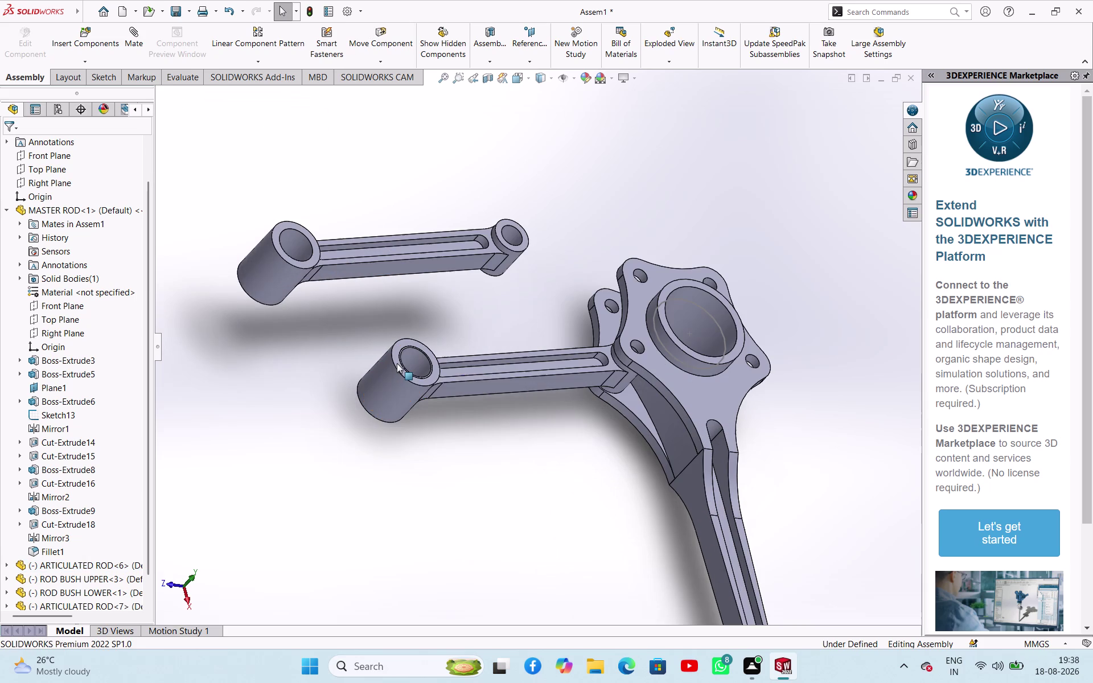
drag(424, 365, 318, 331)
click(318, 332)
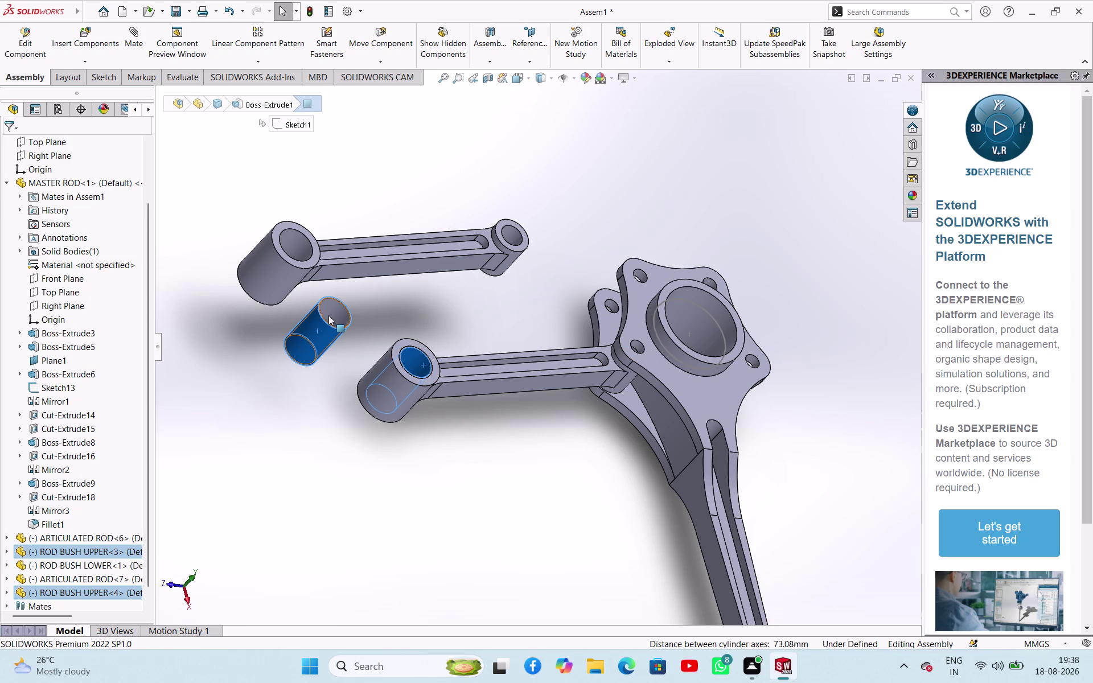
Place a copy of the lower rod bush near the second articulated rod.
click(498, 446)
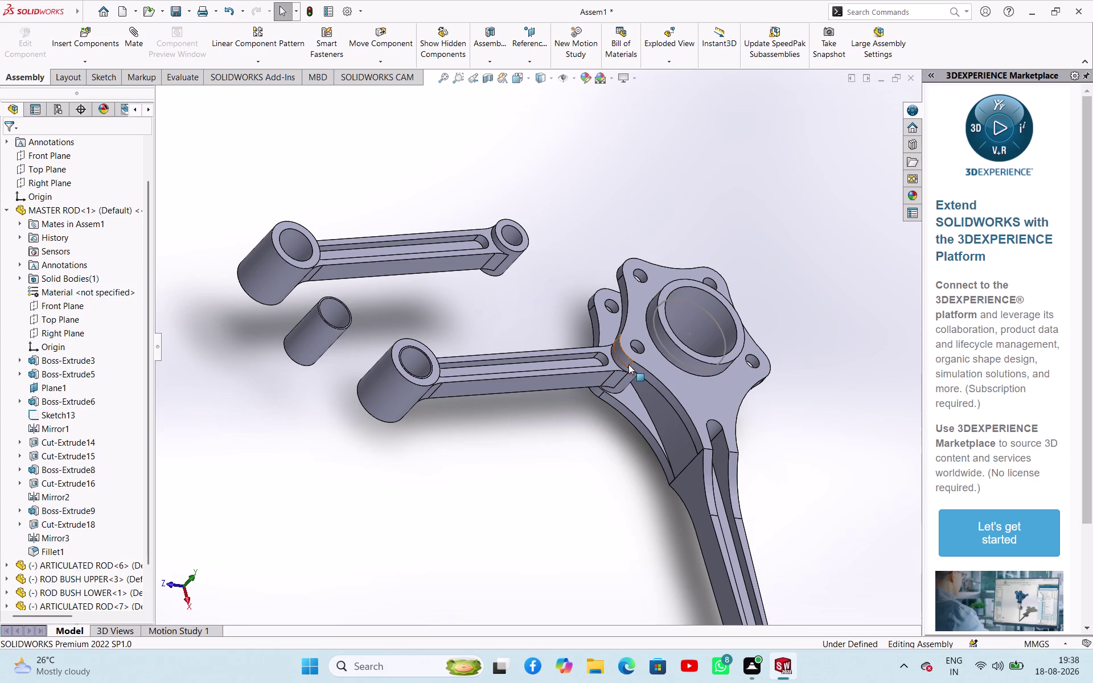
scroll(down, 3)
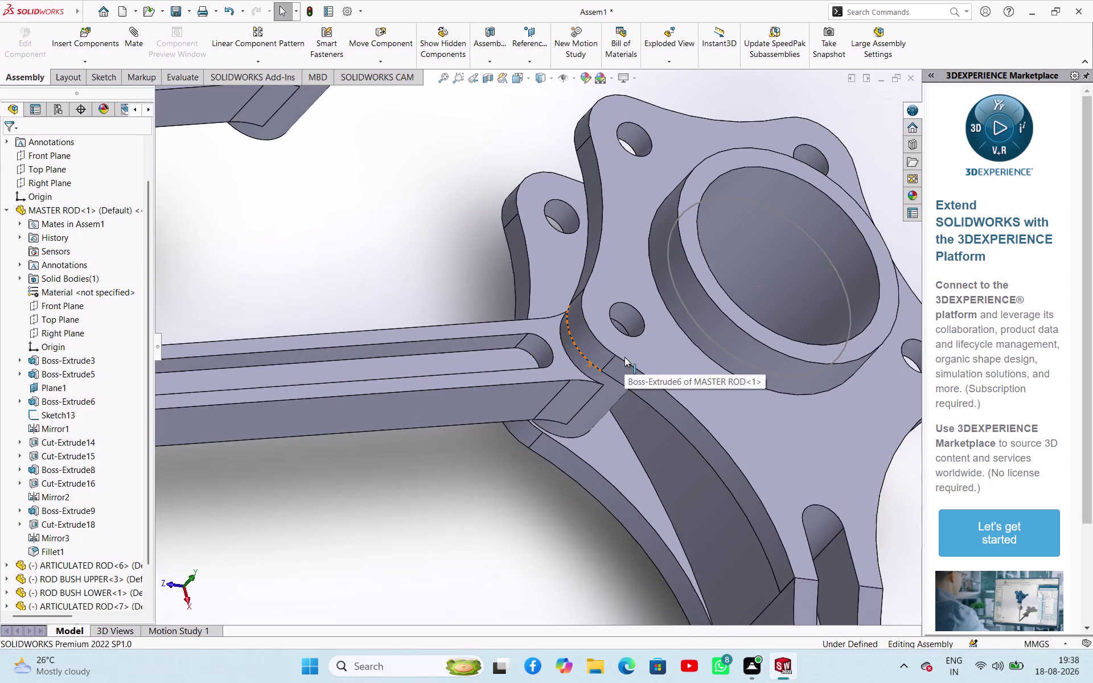
middle_drag(625, 357, 568, 405)
drag(647, 312, 645, 312)
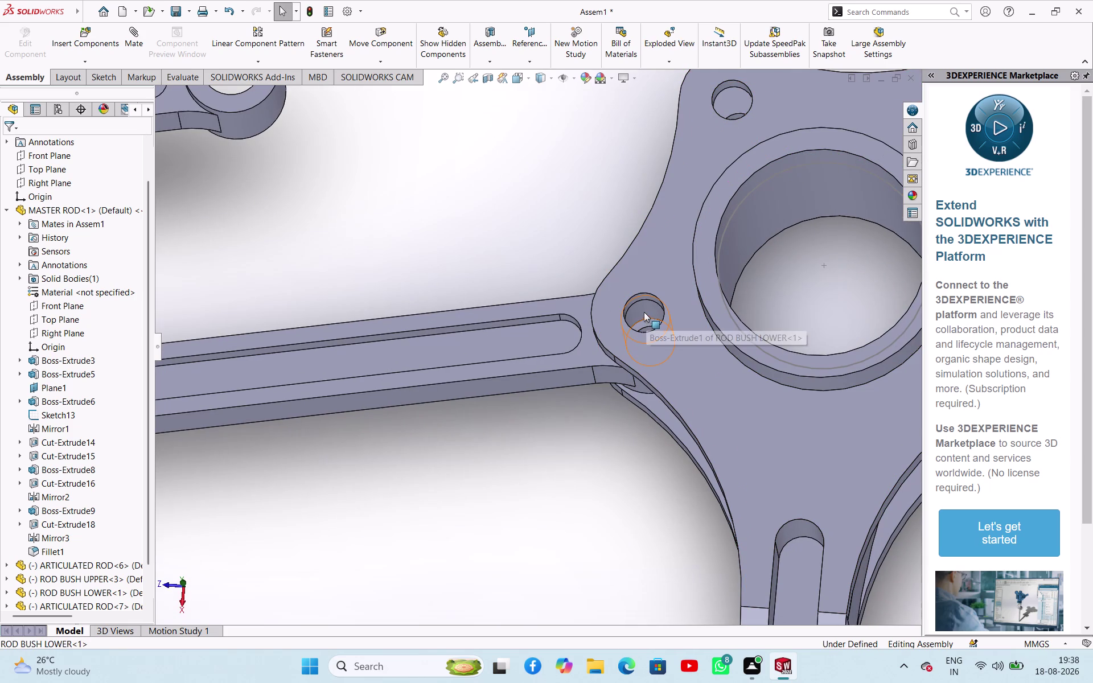
drag(646, 312, 499, 233)
click(498, 234)
Seat the copied upper bush concentric and flush in the second rod's big-end bore.
scroll(up, 3)
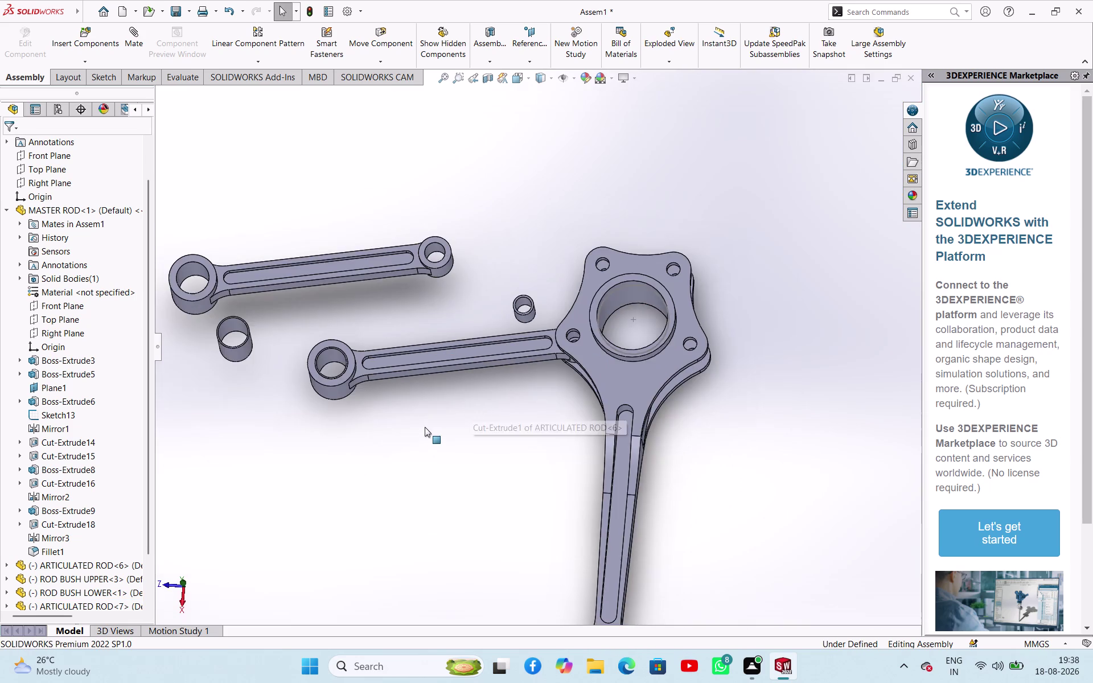
middle_drag(419, 430, 482, 404)
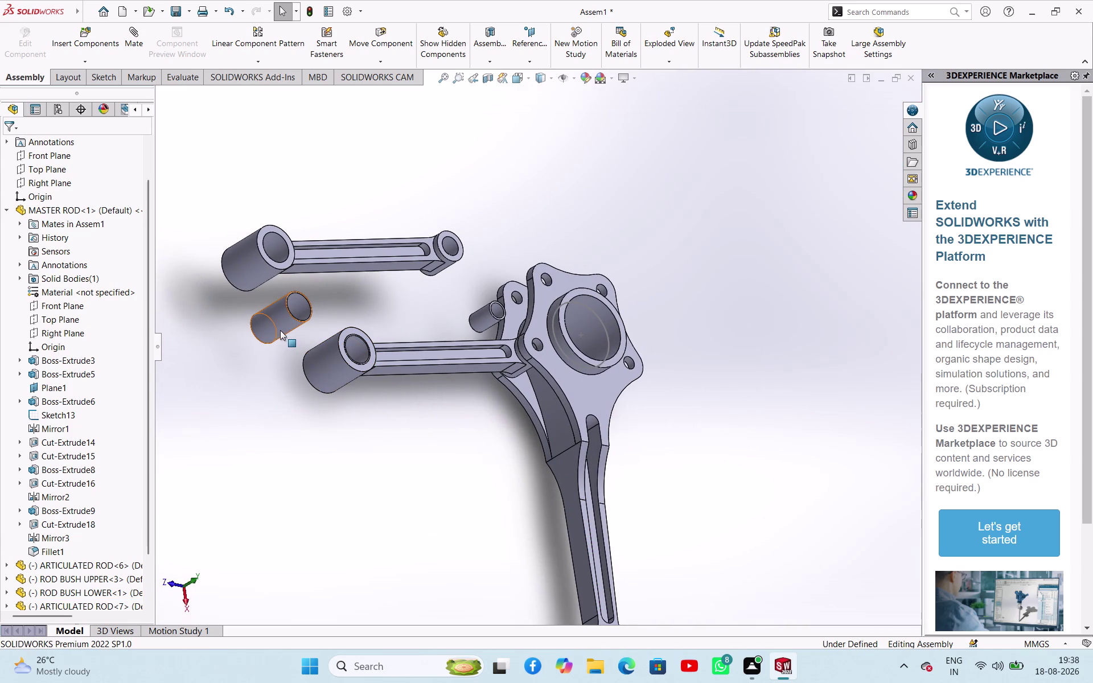
click(280, 329)
click(273, 248)
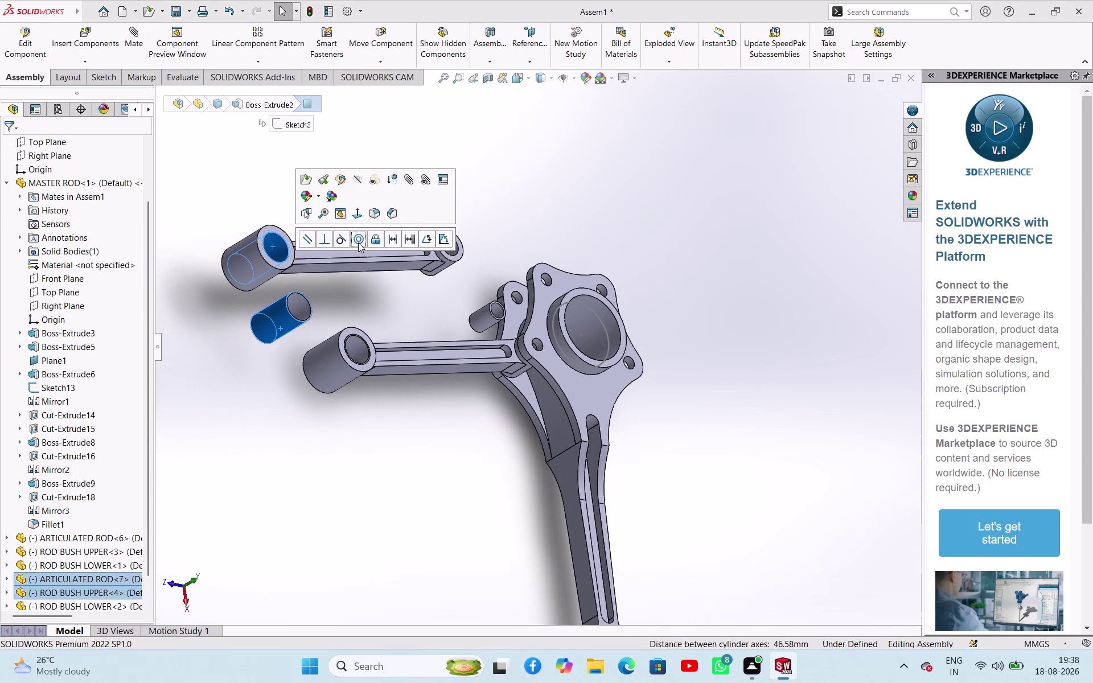
click(358, 239)
click(277, 391)
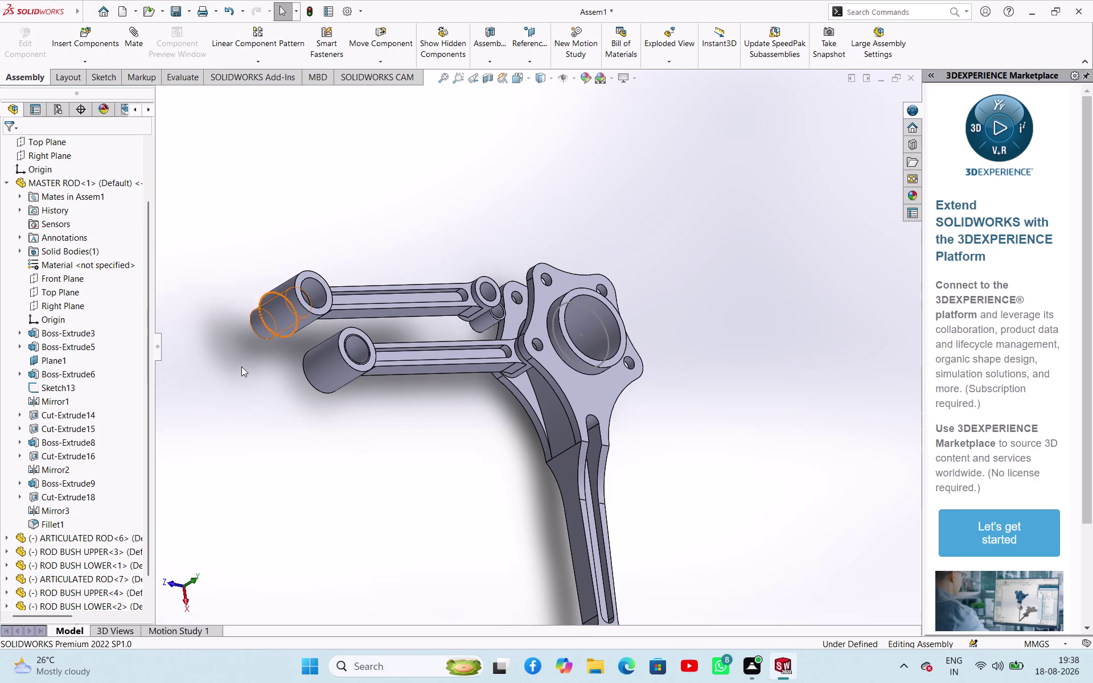
middle_drag(246, 367, 448, 323)
scroll(down, 3)
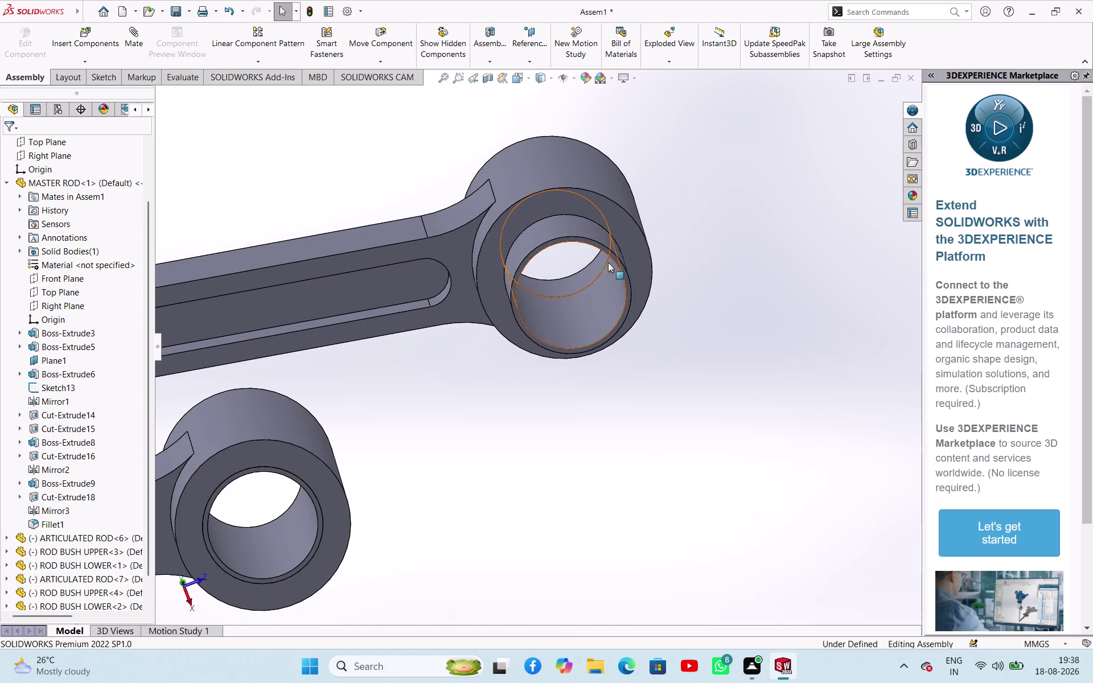
click(617, 259)
click(639, 246)
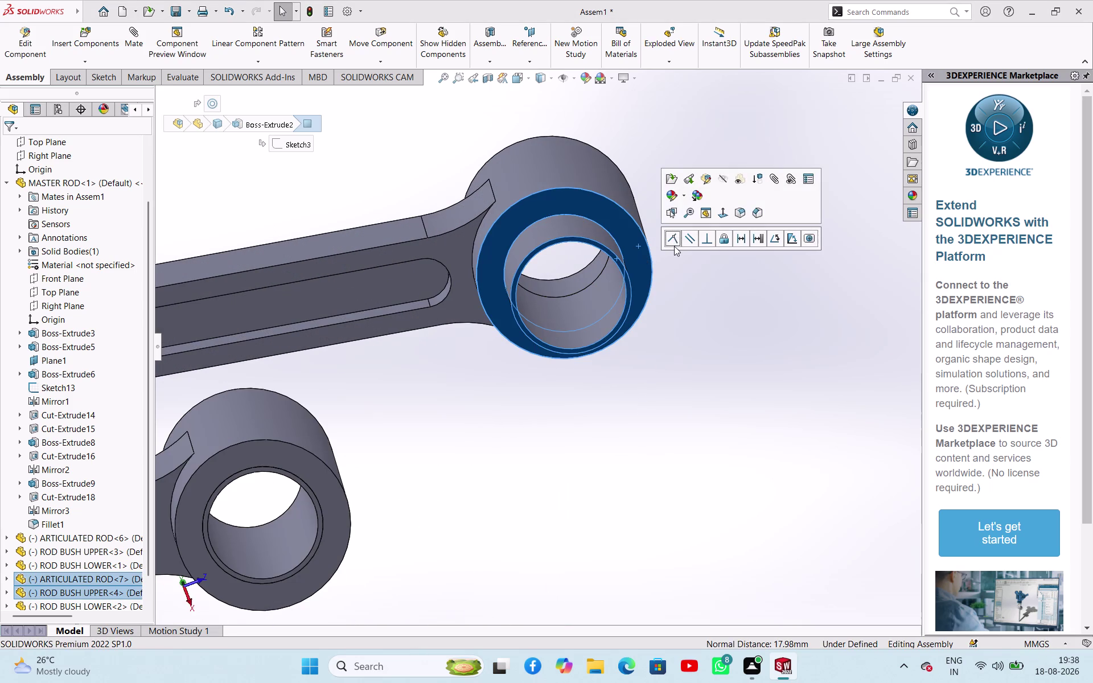
click(673, 239)
click(643, 379)
Mate the lower bush copy concentric and flush in the second rod's small-end eye.
scroll(up, 3)
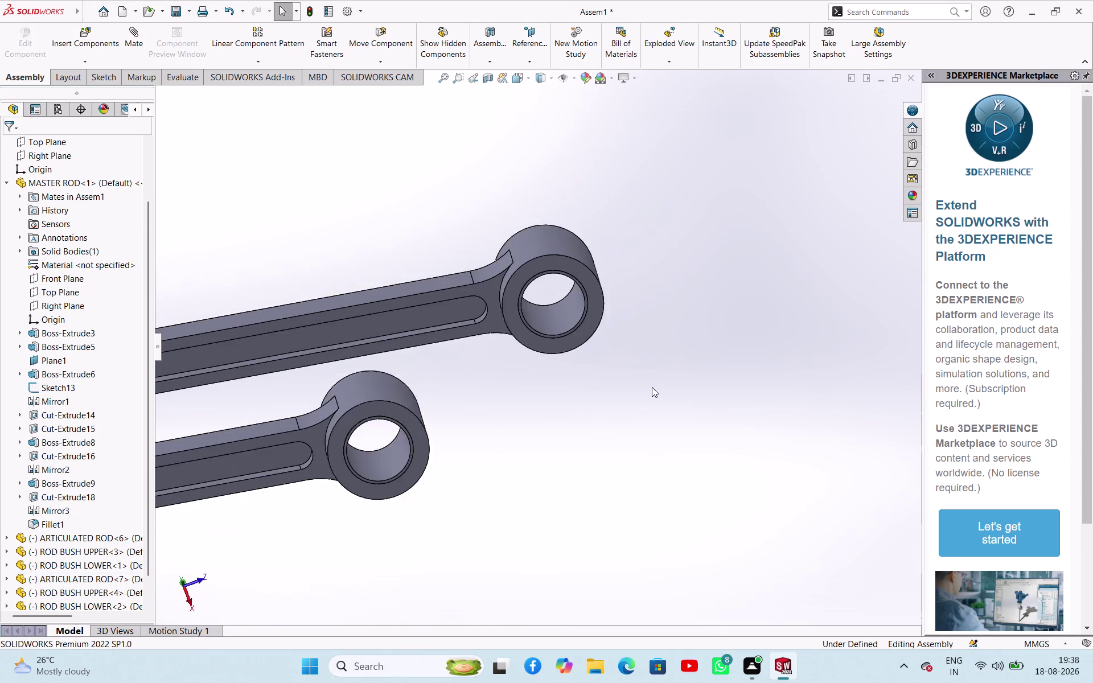
scroll(up, 3)
middle_drag(636, 390, 398, 399)
scroll(down, 3)
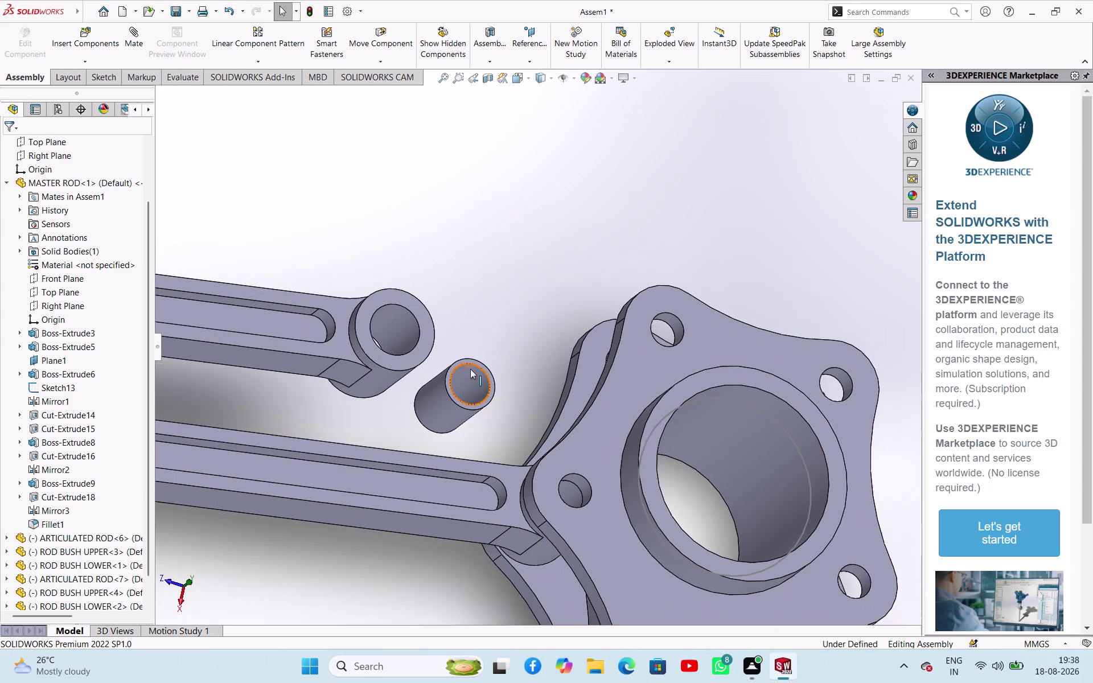
click(440, 403)
click(398, 317)
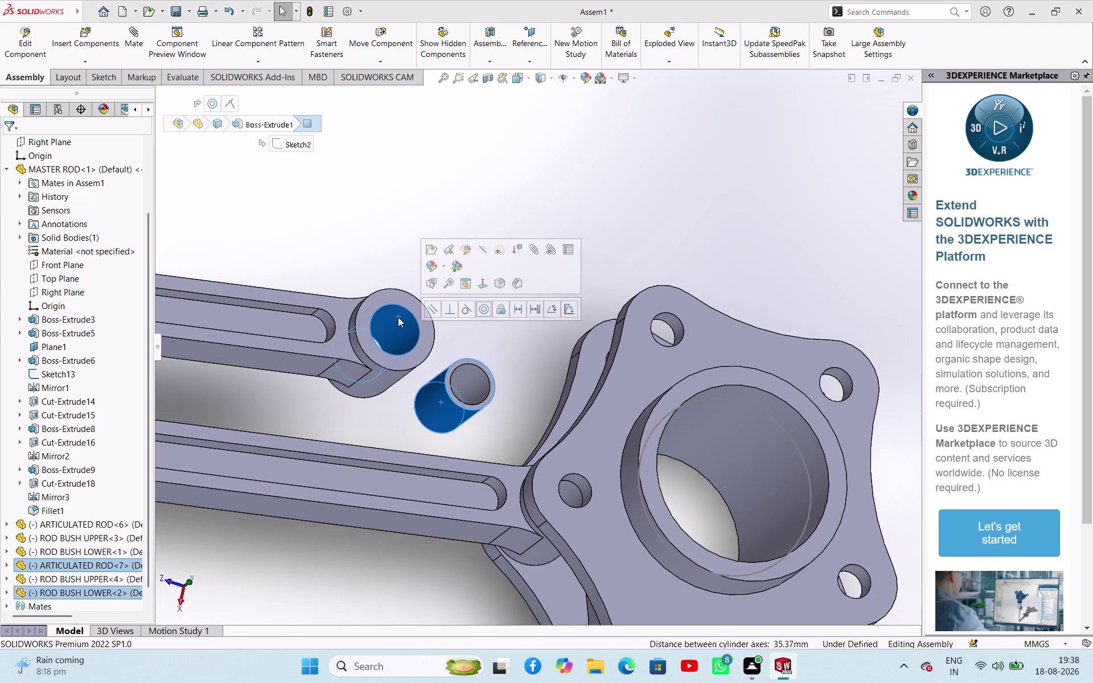
click(481, 310)
click(491, 355)
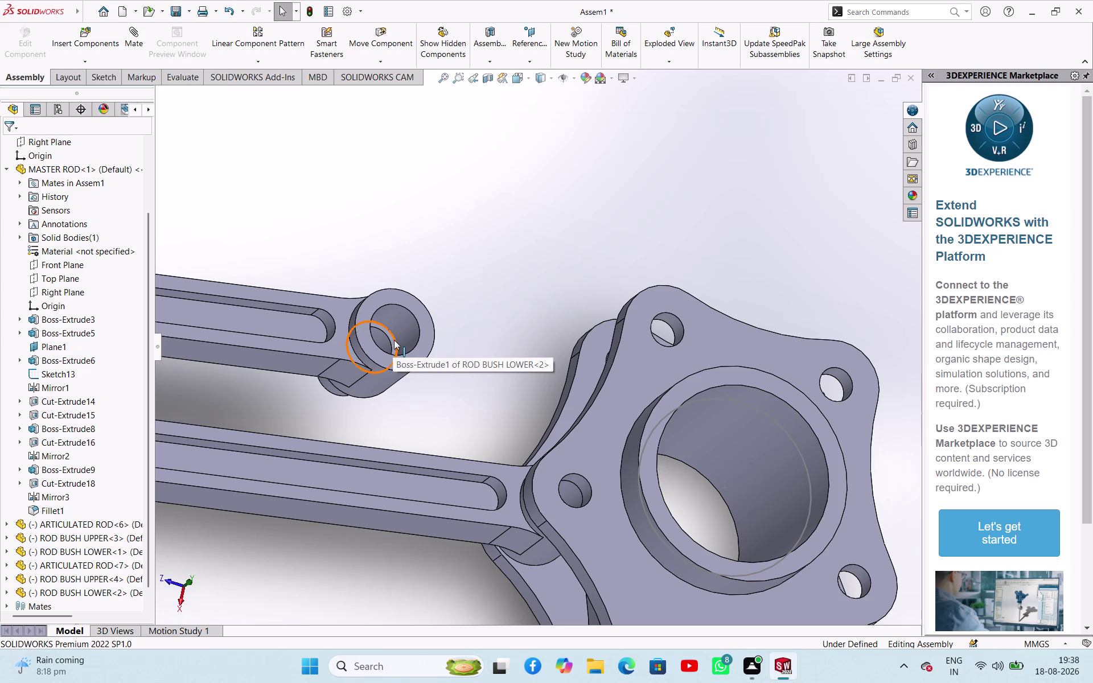
scroll(down, 3)
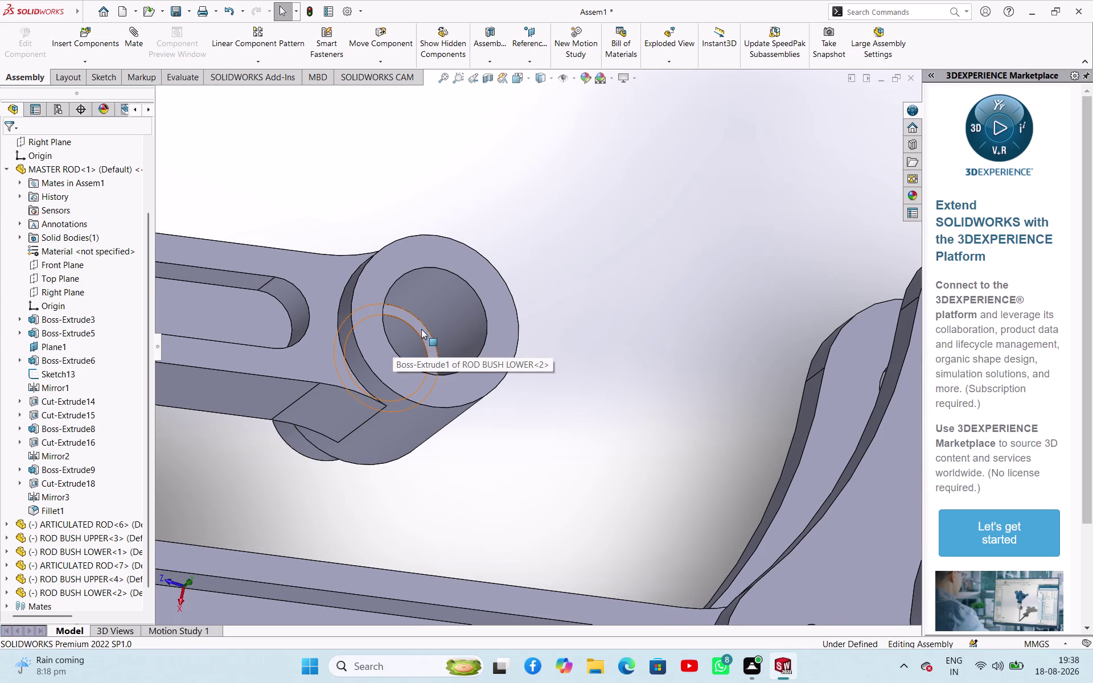
click(422, 329)
click(492, 329)
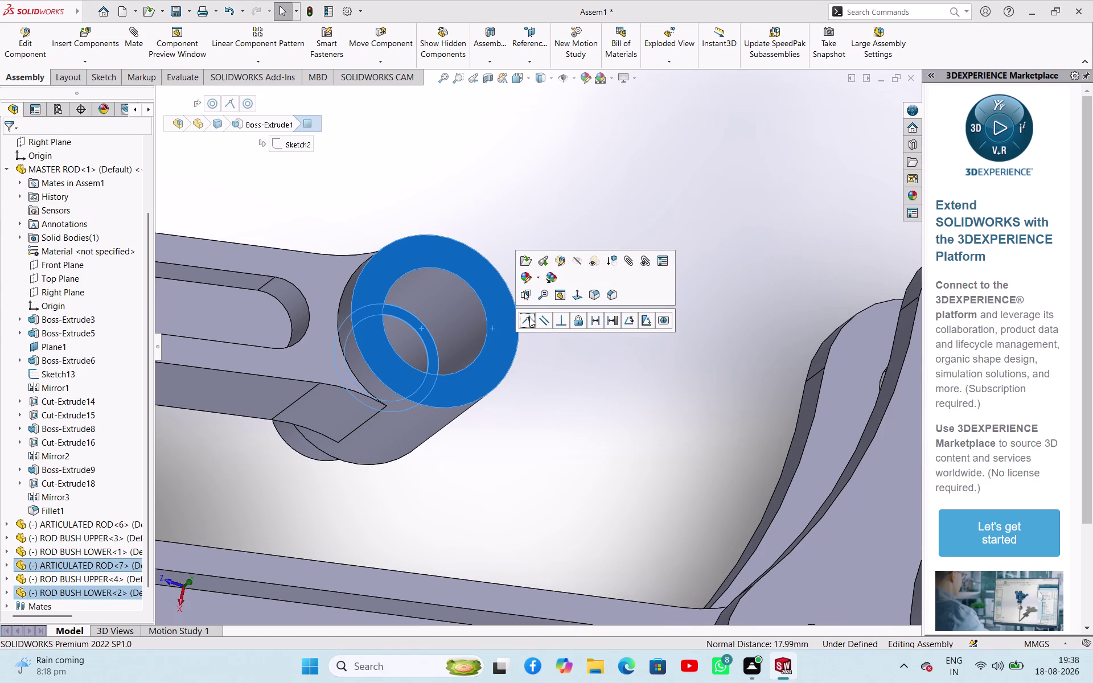
click(529, 318)
click(537, 406)
Drag out another copy of the upper rod bush.
scroll(up, 3)
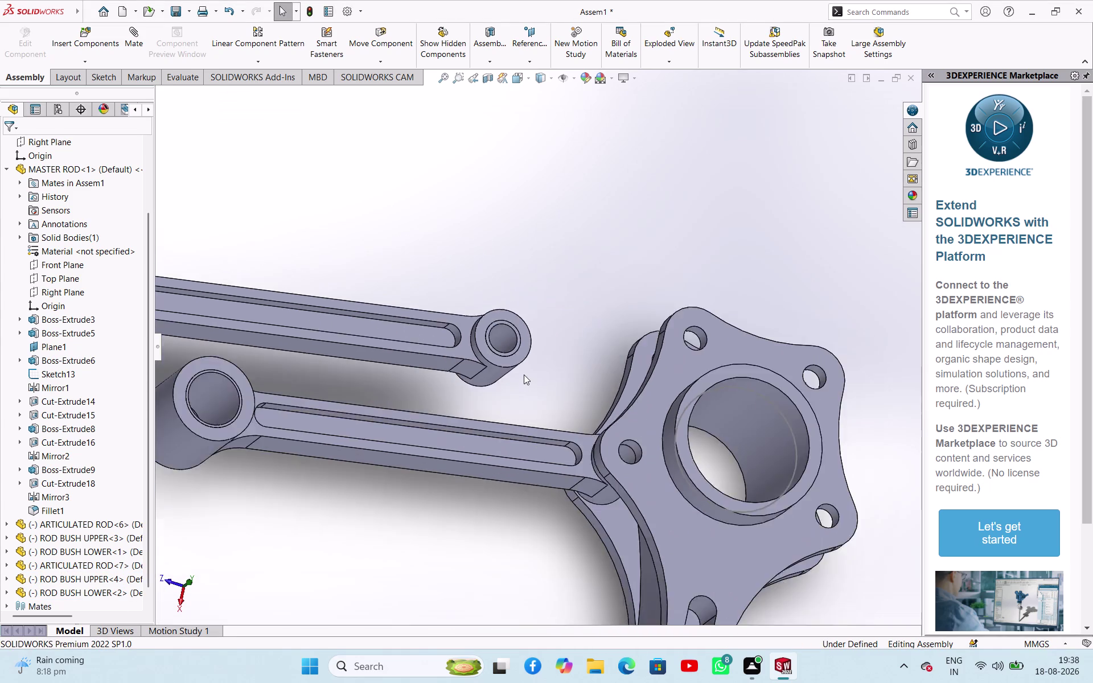
scroll(up, 3)
scroll(up, 3)
scroll(down, 3)
drag(329, 312, 264, 233)
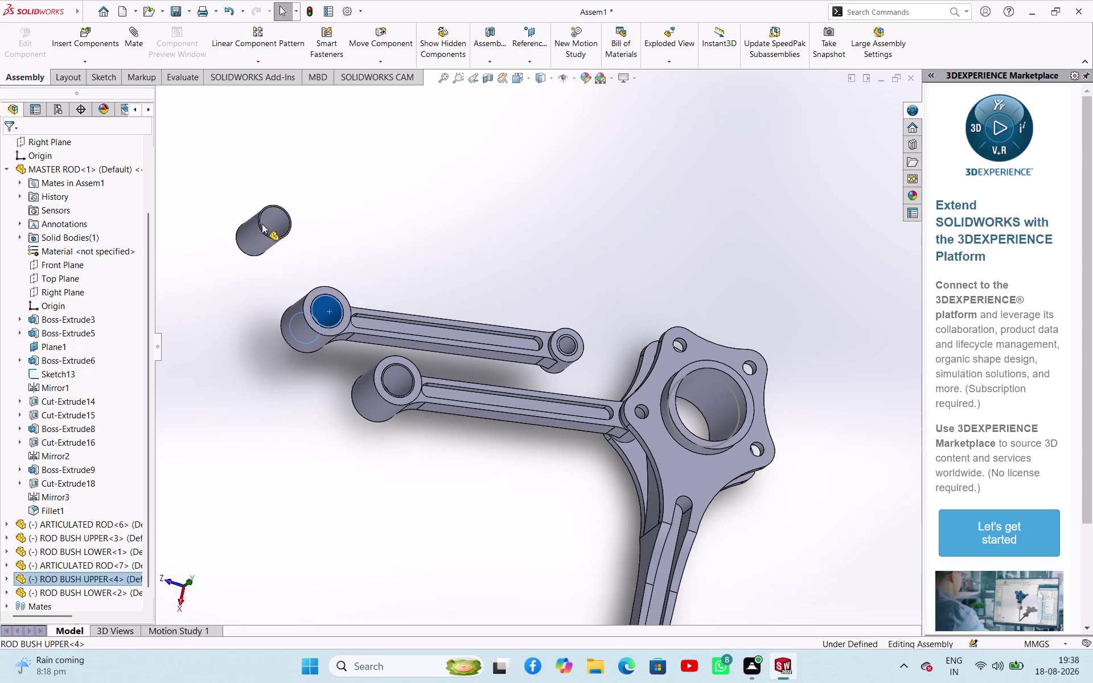
Drop the new upper bush and move the articulated rod clear of the master rod.
drag(265, 233, 262, 222)
click(262, 221)
drag(567, 343, 492, 271)
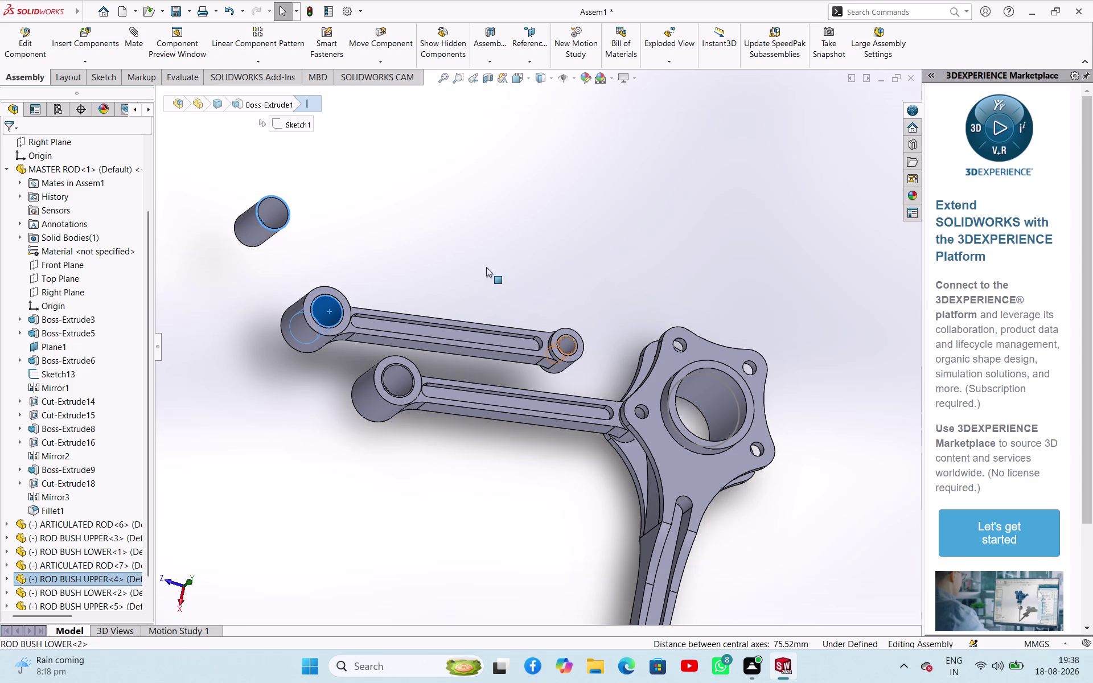
drag(492, 271, 415, 235)
click(427, 235)
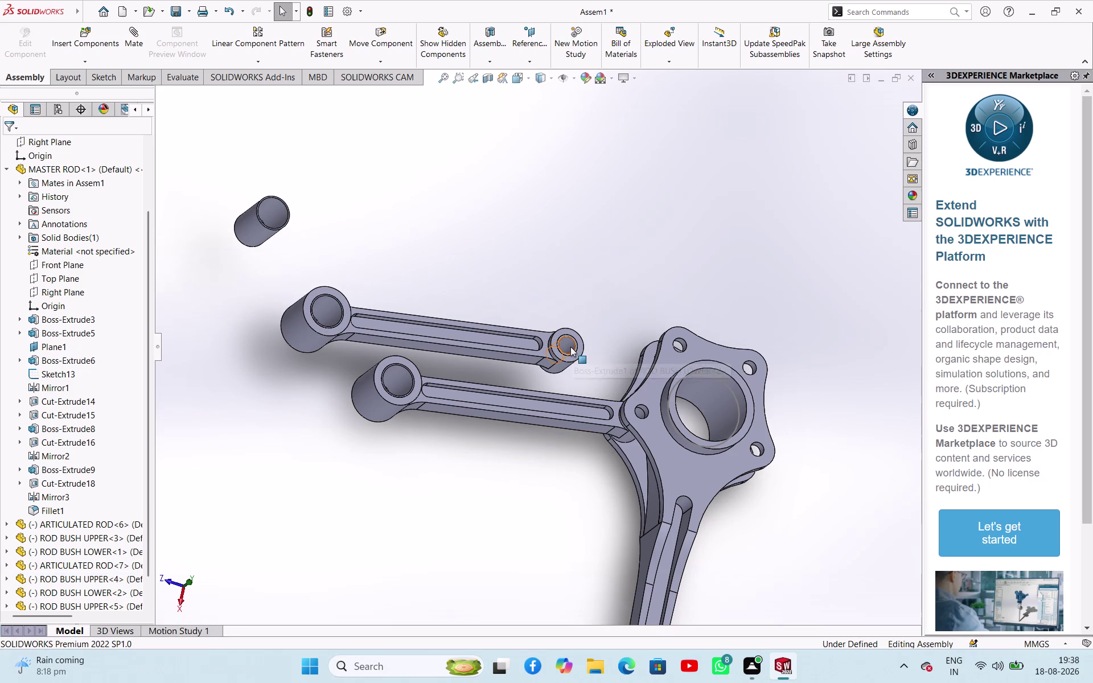
drag(568, 347, 377, 222)
click(371, 219)
drag(462, 333, 509, 308)
click(503, 215)
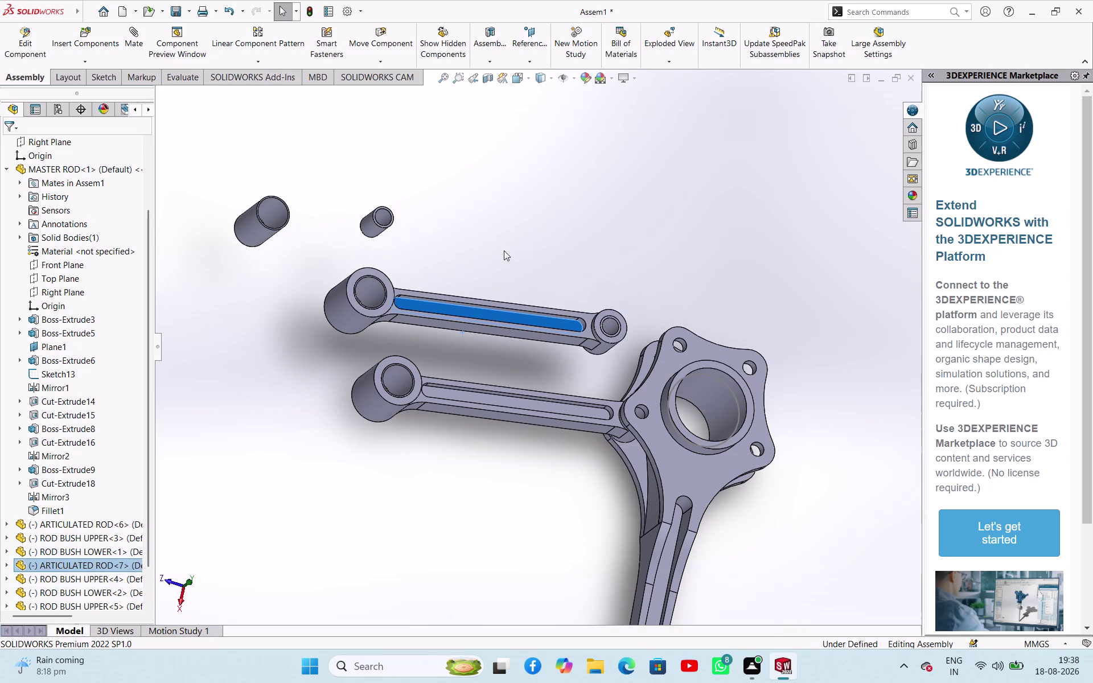
Place a copy of the articulated rod above the assembly.
click(496, 330)
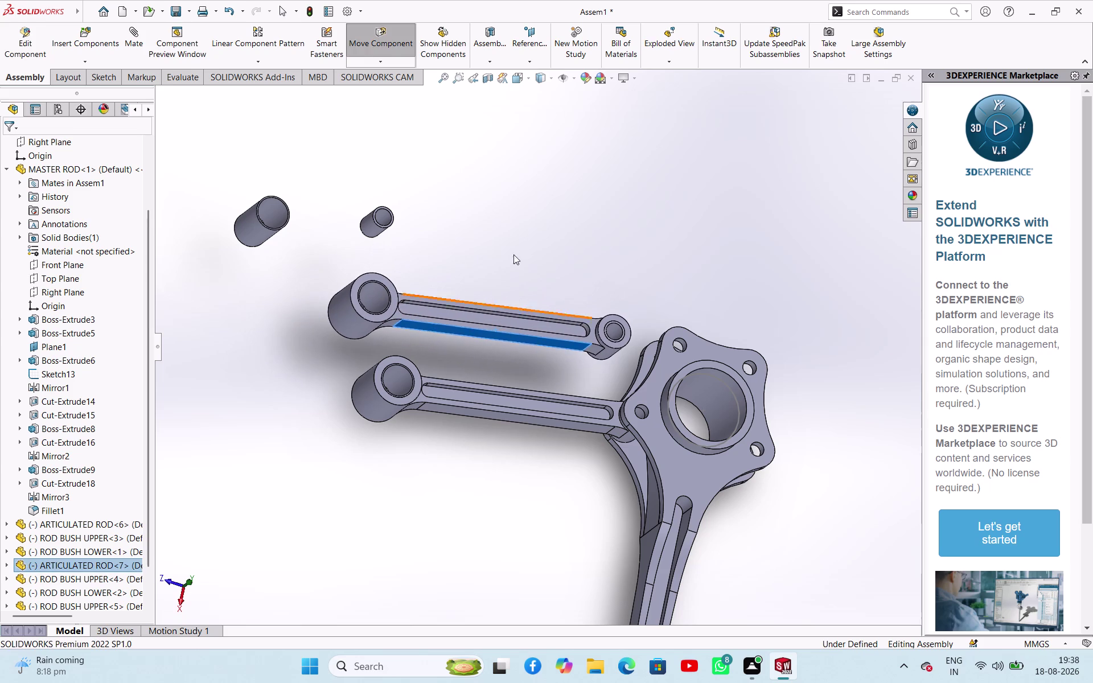
click(511, 243)
drag(510, 337, 442, 233)
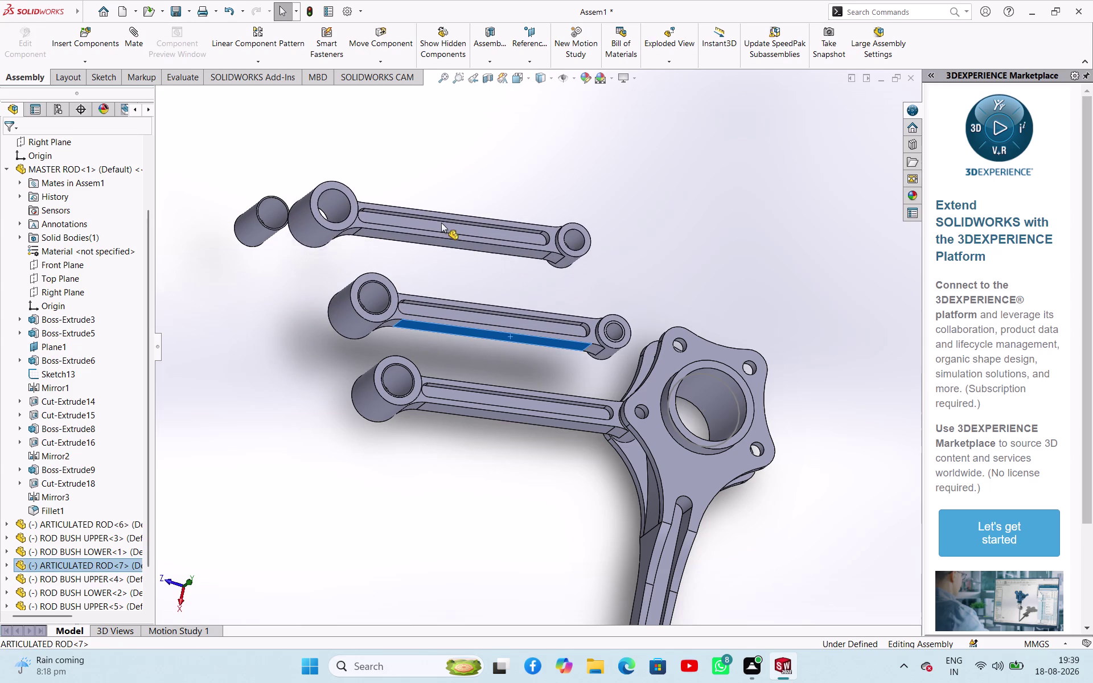
drag(441, 233, 425, 192)
Make the articulated rod's small-end hole concentric with a master rod flange pin hole.
click(425, 191)
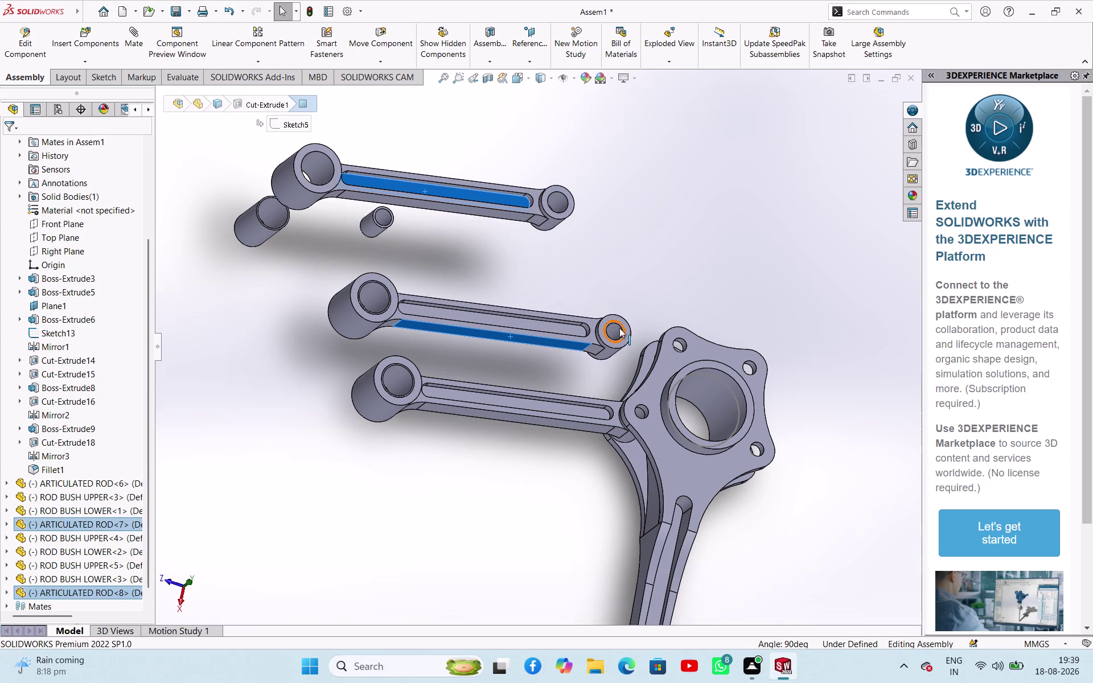
click(615, 328)
click(682, 342)
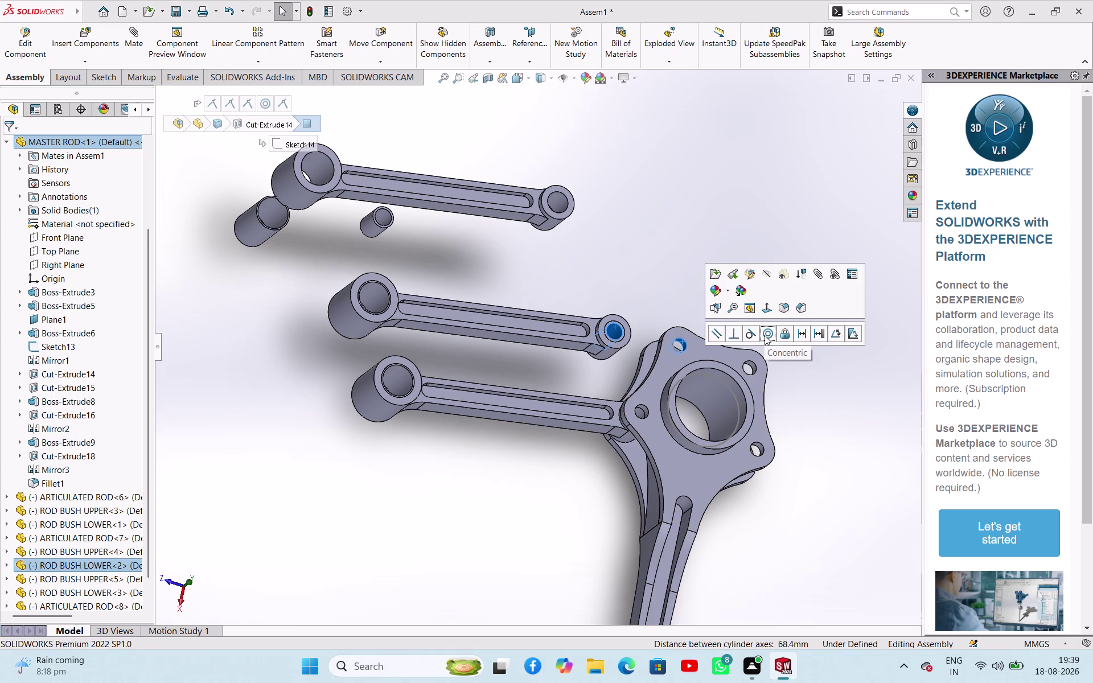
click(765, 336)
click(732, 243)
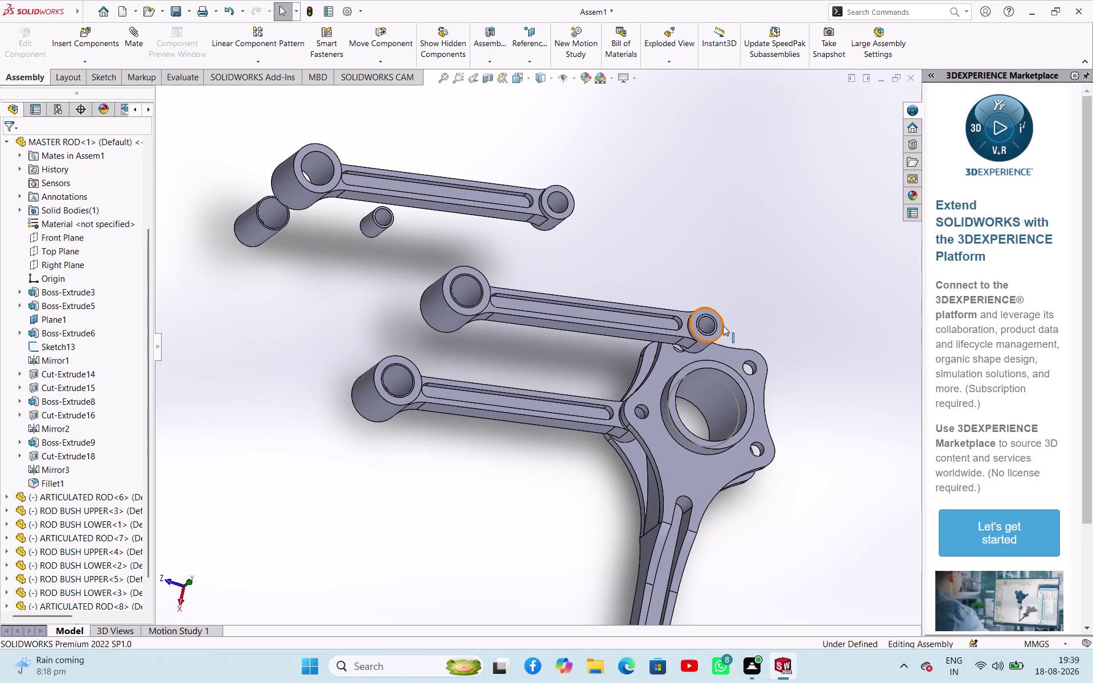
click(720, 326)
Make the rod's end face coincident with the master rod flange, then swing the rod upward.
middle_drag(708, 245, 858, 394)
click(554, 271)
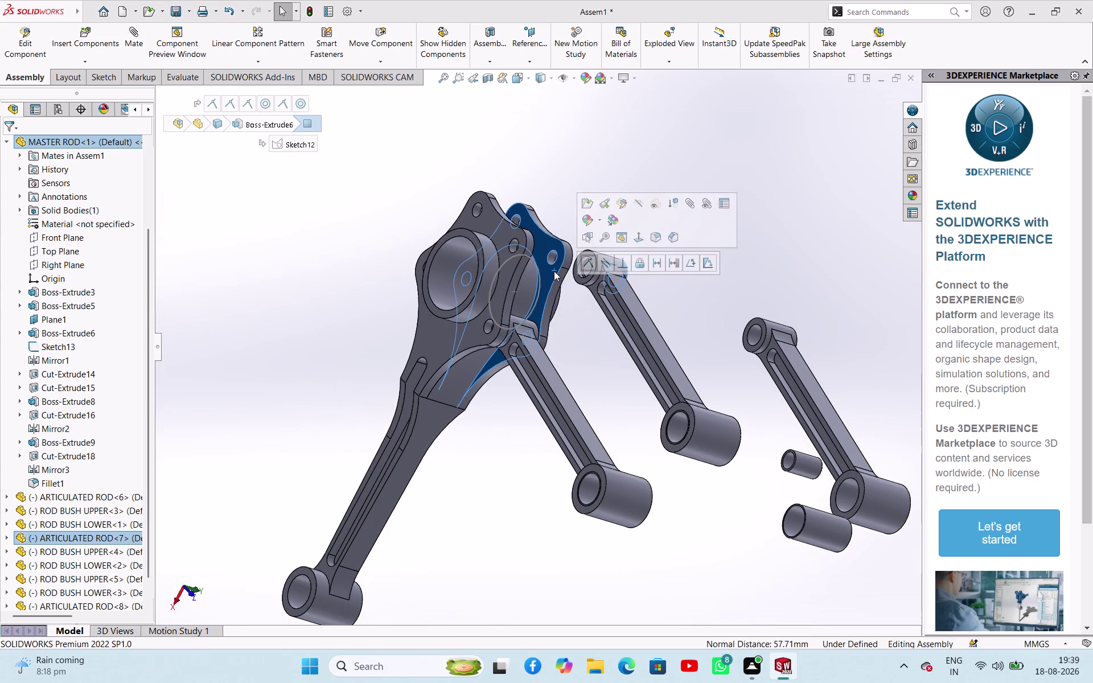
click(582, 262)
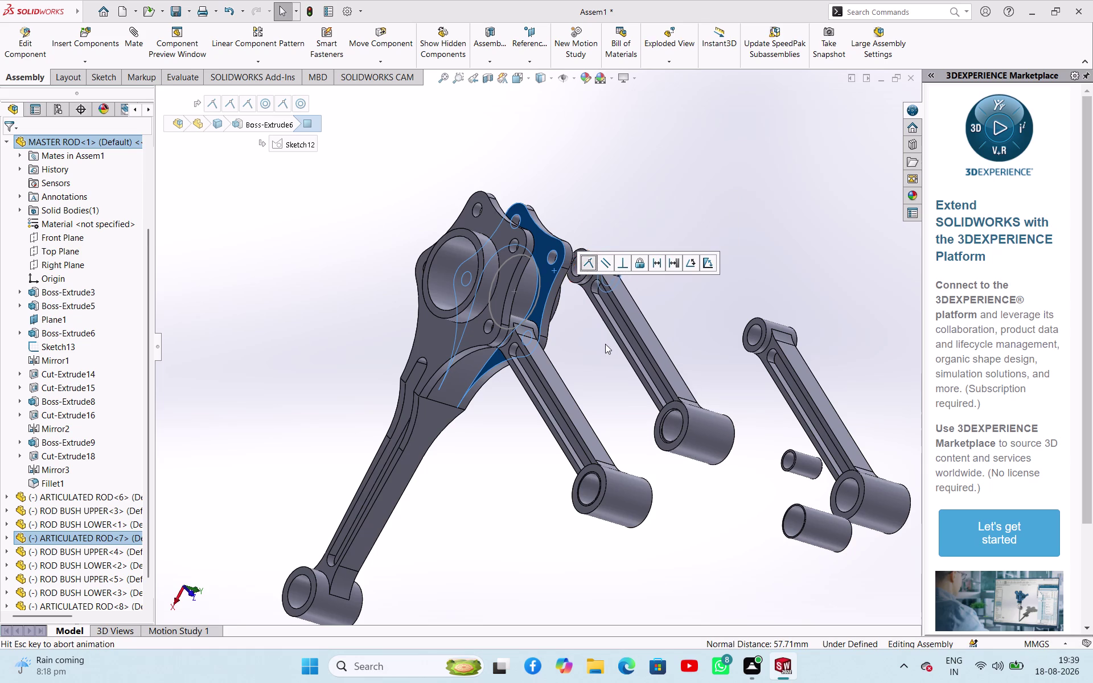
click(705, 184)
middle_drag(694, 255, 559, 174)
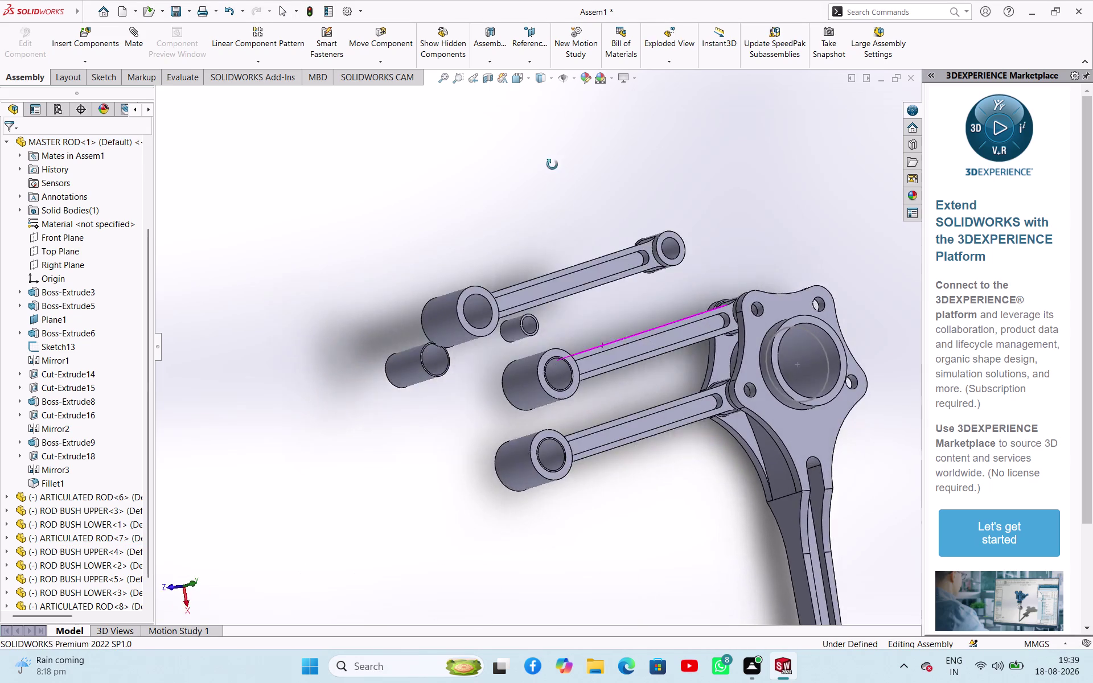
middle_drag(559, 175, 539, 153)
drag(519, 396, 610, 157)
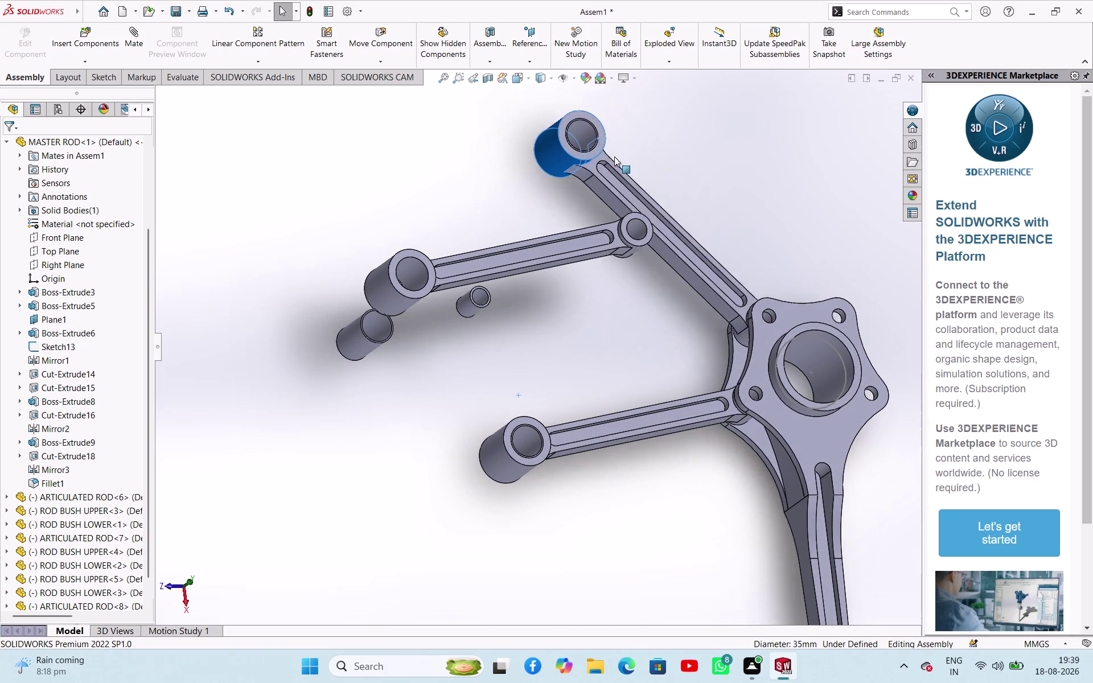
Make the upper rod bush concentric with the new rod's big-end bore.
drag(610, 156, 695, 178)
click(358, 352)
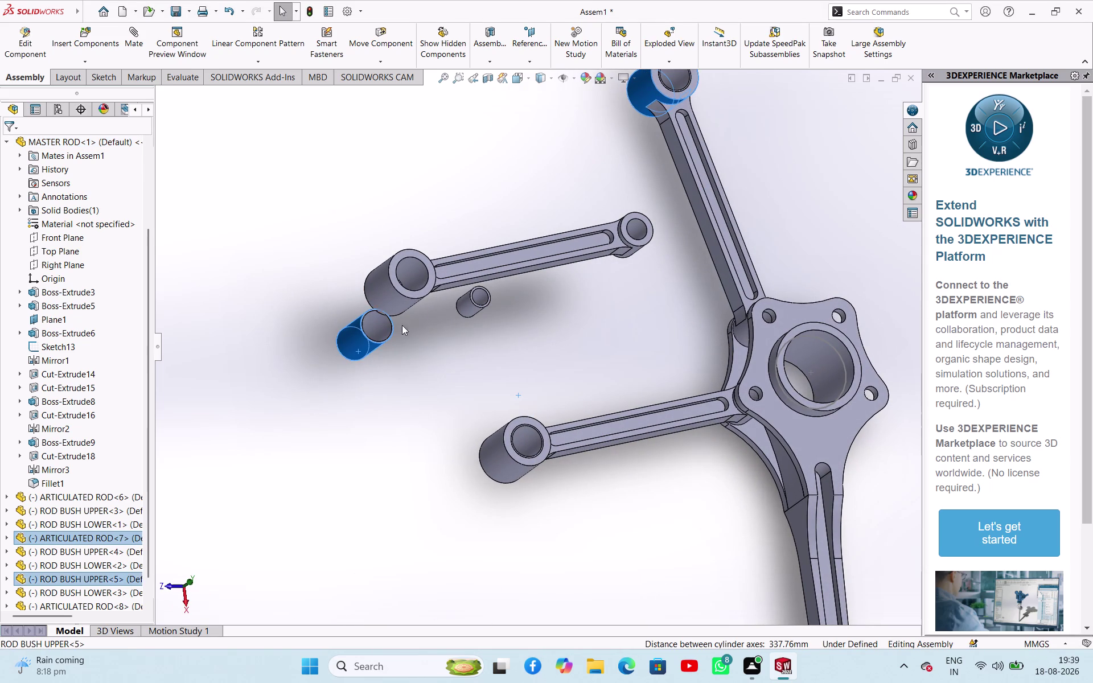
click(414, 275)
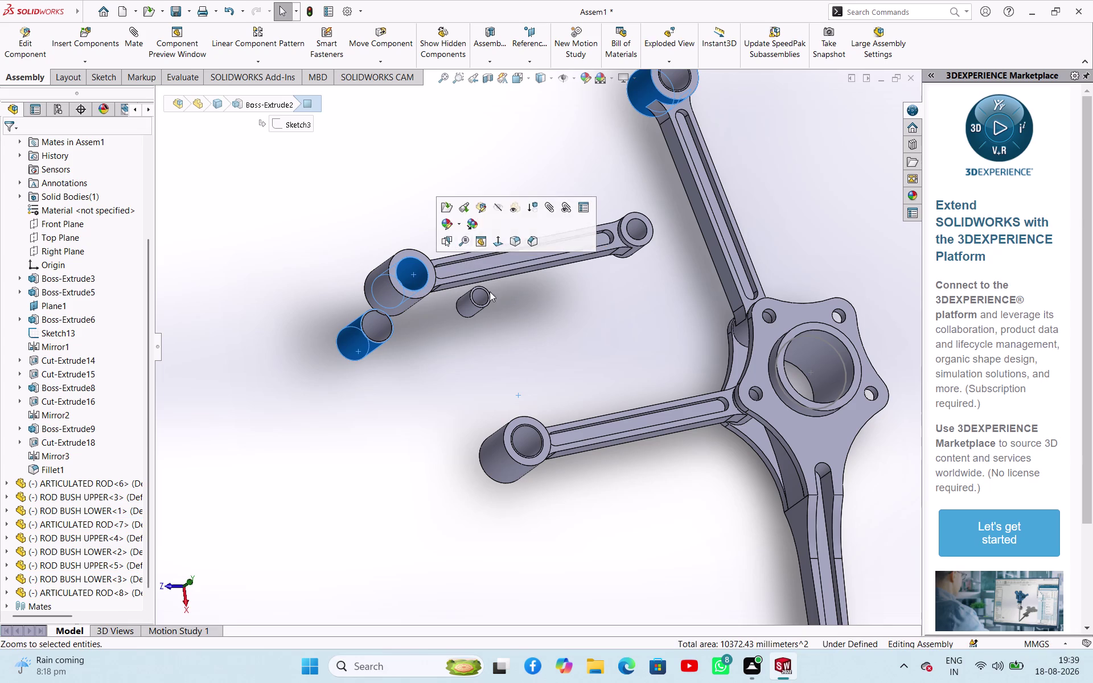
click(507, 336)
click(411, 269)
click(358, 345)
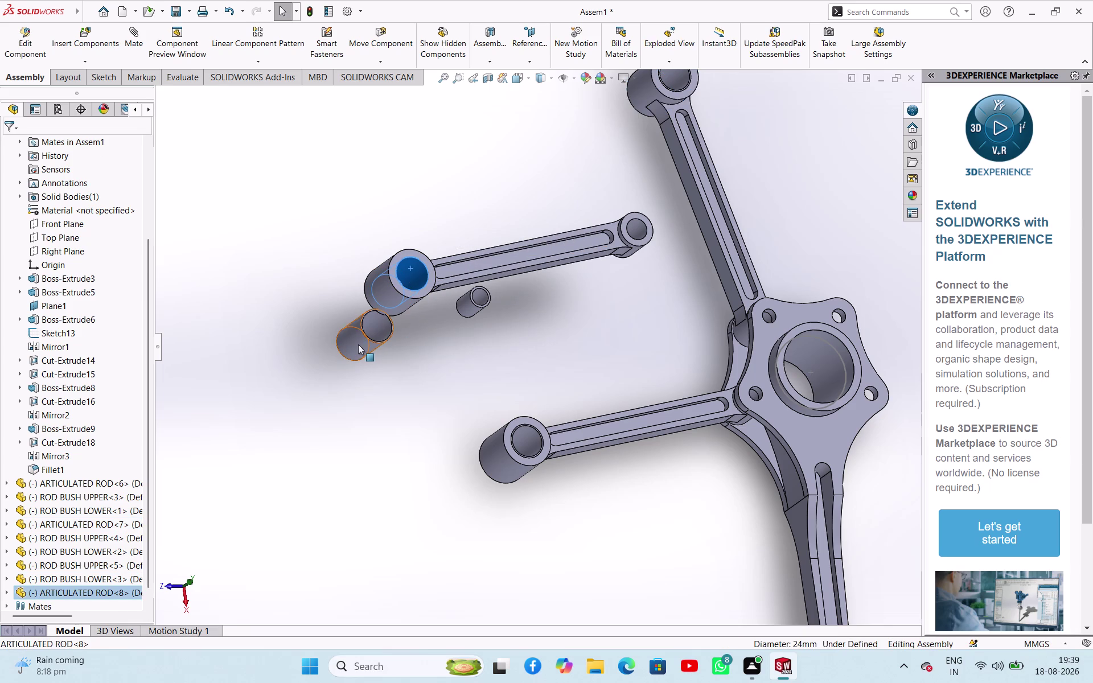
click(440, 332)
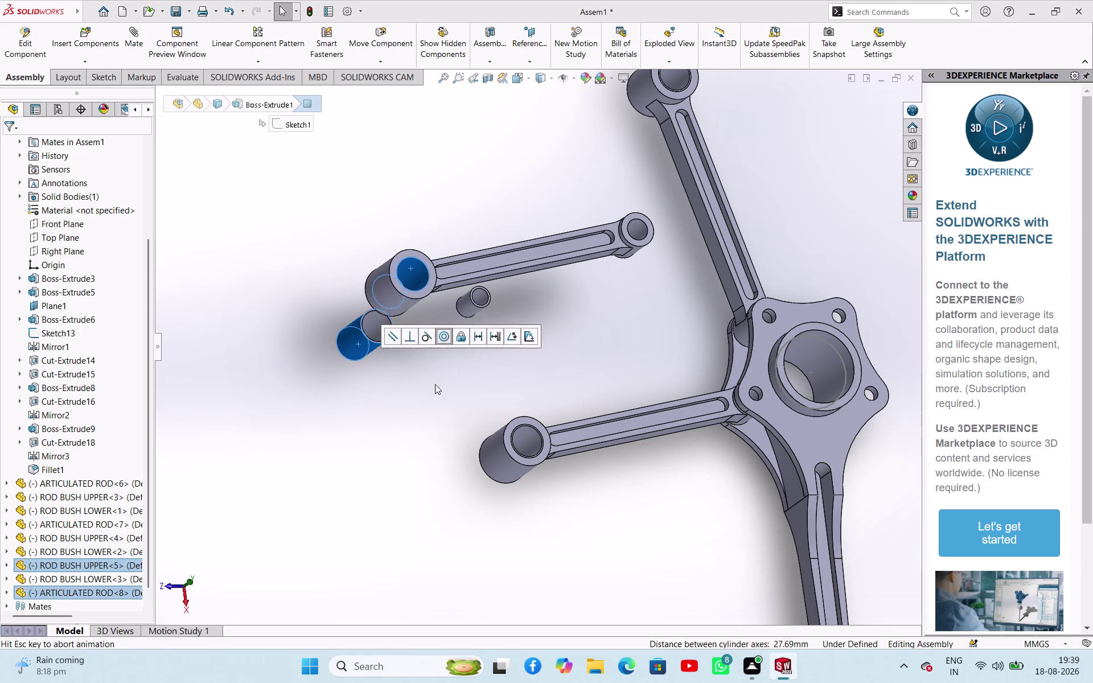
click(394, 413)
Make the upper bush end face coincident with the rod's big-end face.
middle_drag(414, 324, 394, 336)
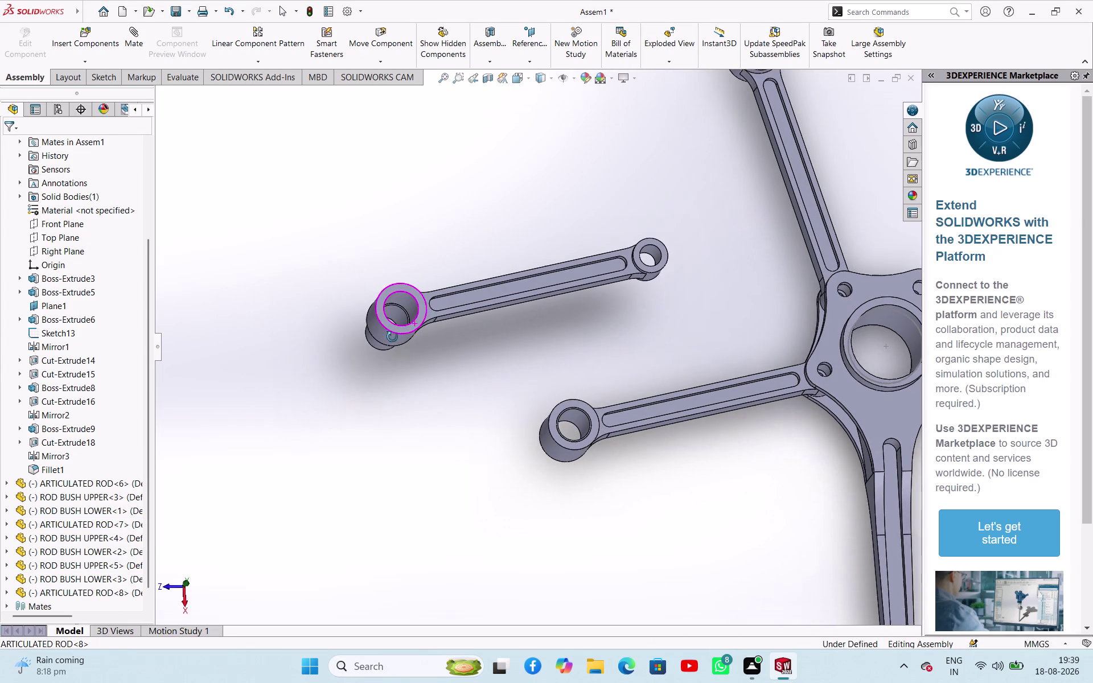
middle_drag(394, 336, 392, 338)
scroll(down, 3)
middle_drag(390, 383, 635, 263)
scroll(down, 3)
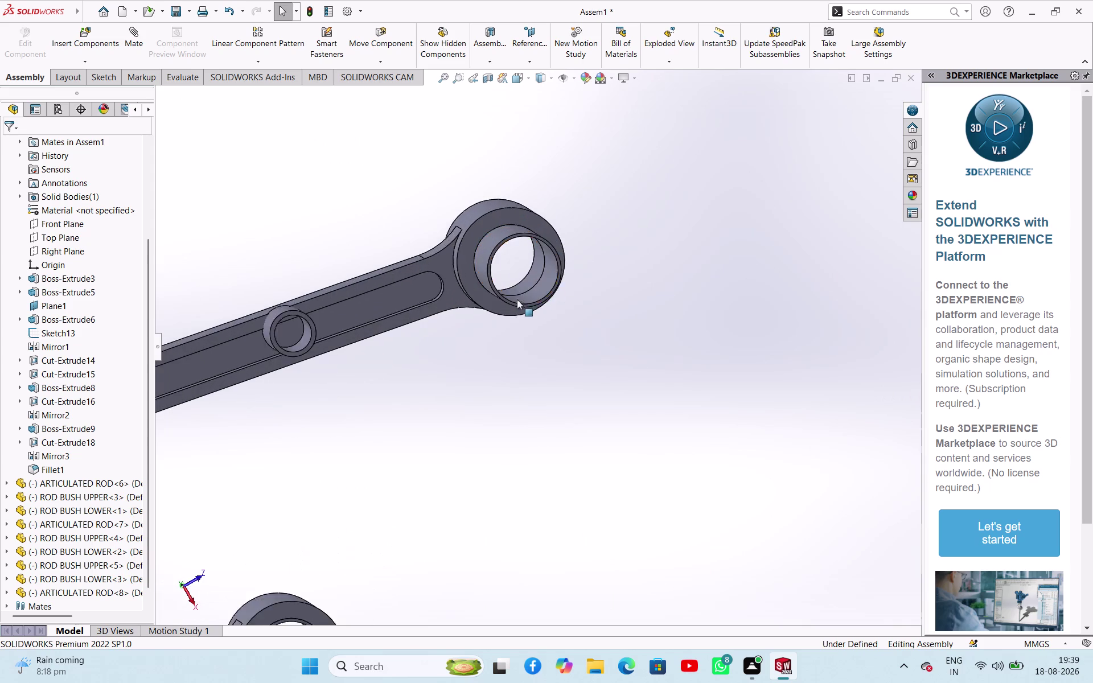
scroll(down, 3)
click(467, 312)
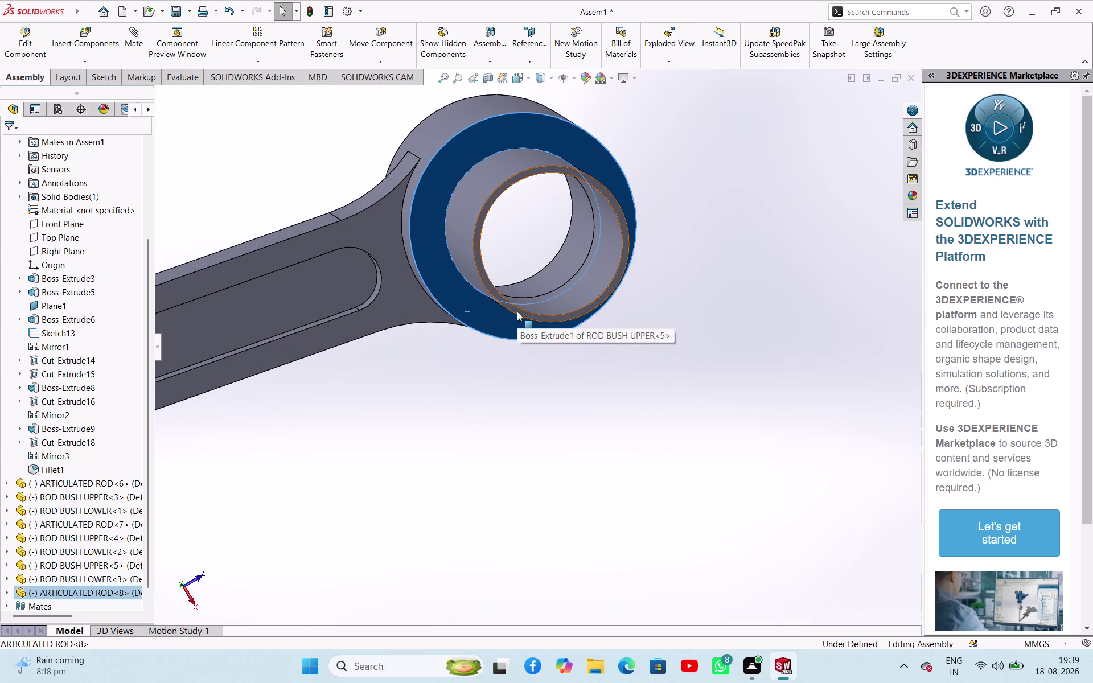
click(517, 311)
click(548, 304)
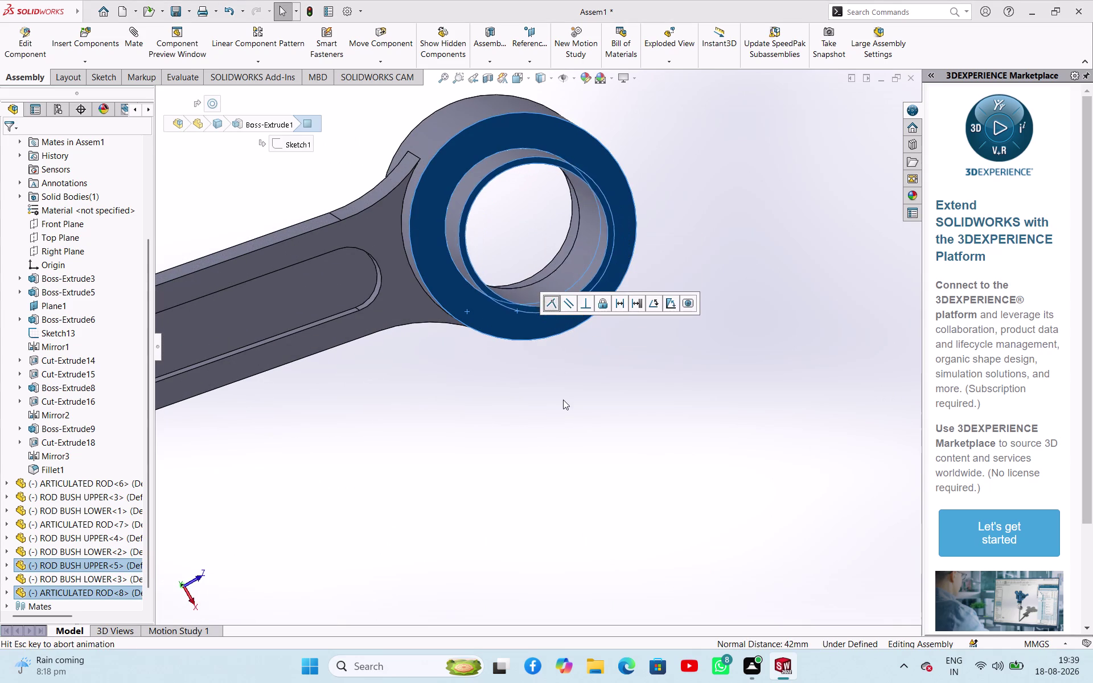
click(563, 400)
Make the lower rod bush concentric with the new rod's small-end bore.
middle_drag(590, 396, 380, 400)
scroll(up, 3)
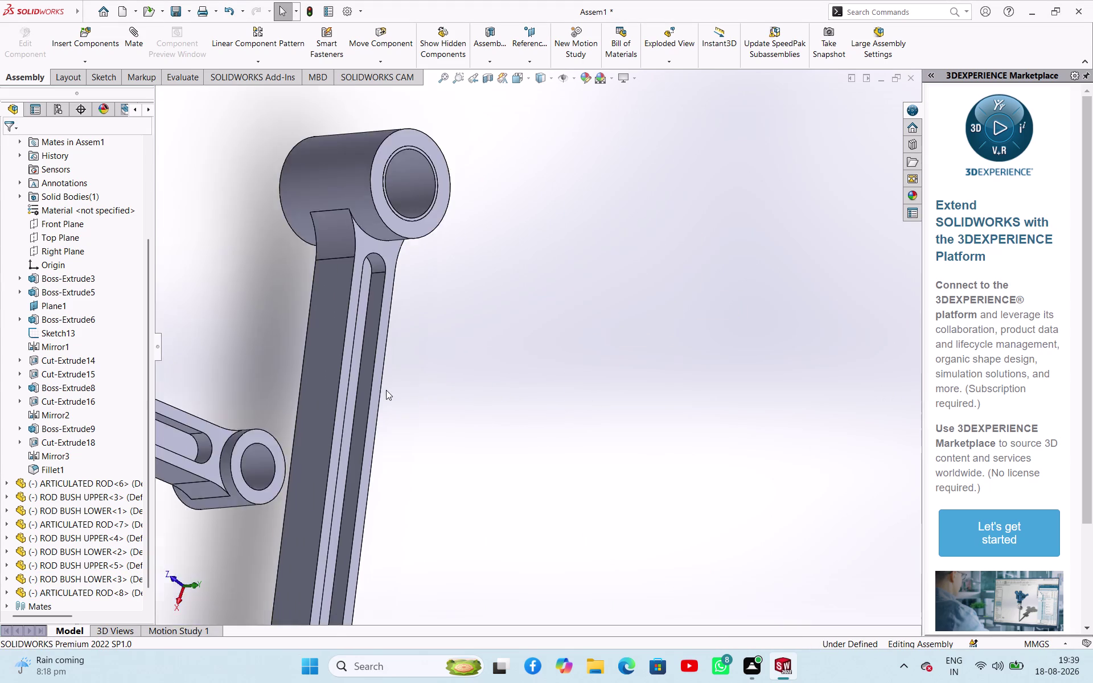
scroll(up, 3)
scroll(up, 3)
middle_drag(606, 420, 647, 309)
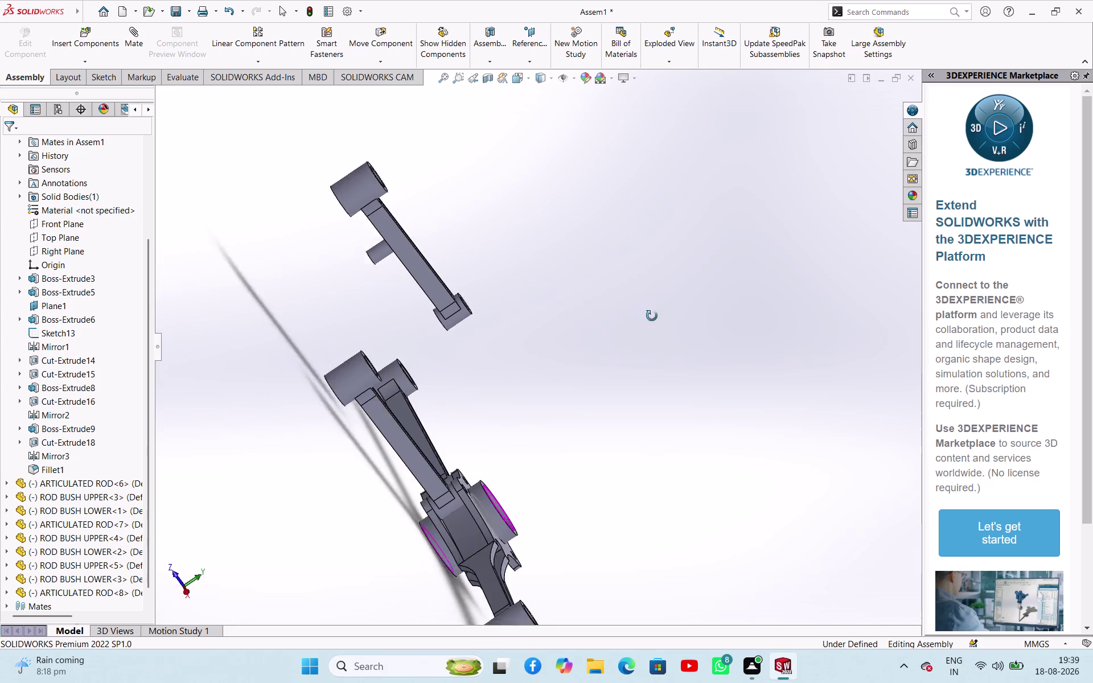
middle_drag(647, 309, 661, 332)
click(401, 275)
middle_drag(553, 314, 545, 322)
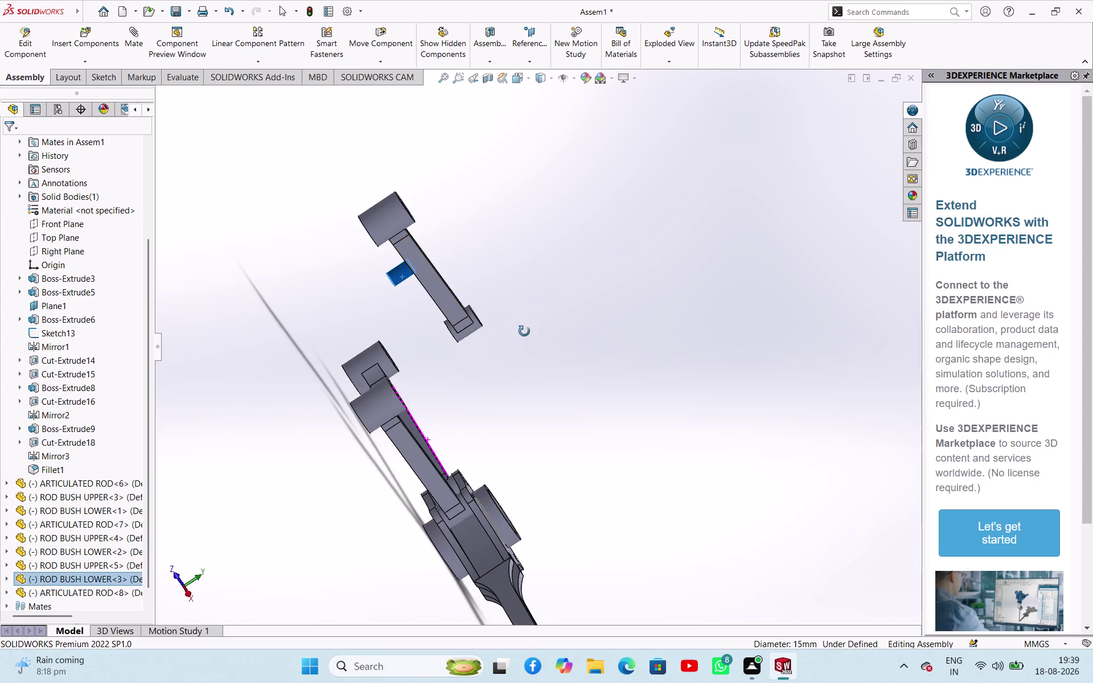
middle_drag(545, 322, 475, 375)
scroll(down, 3)
click(347, 358)
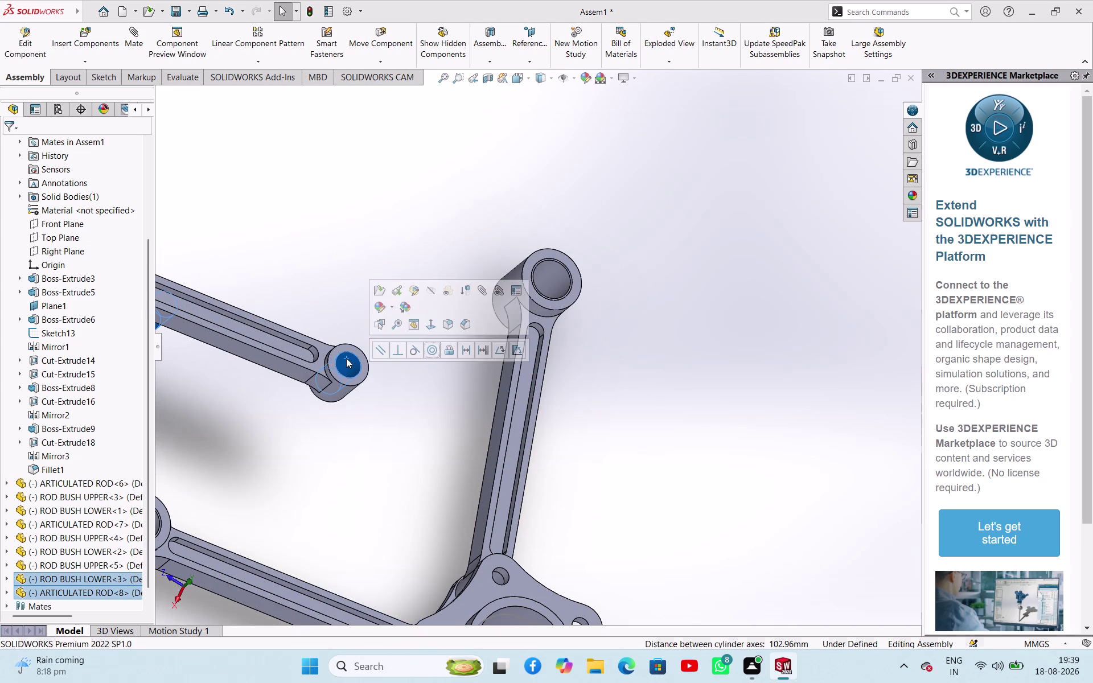
click(431, 351)
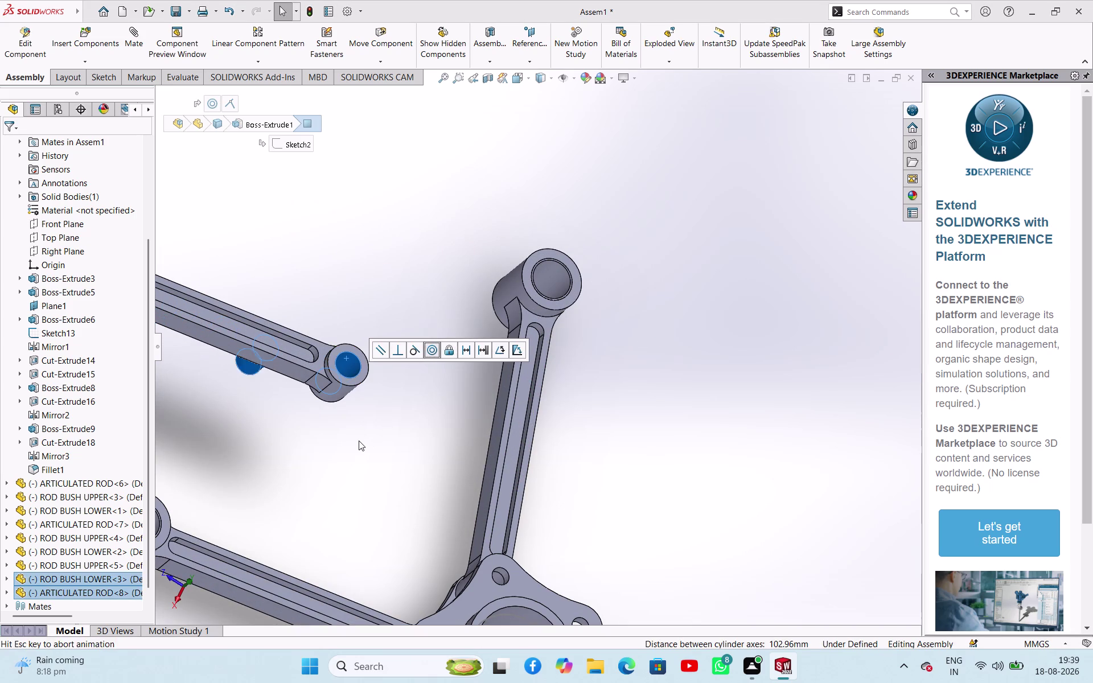
click(359, 441)
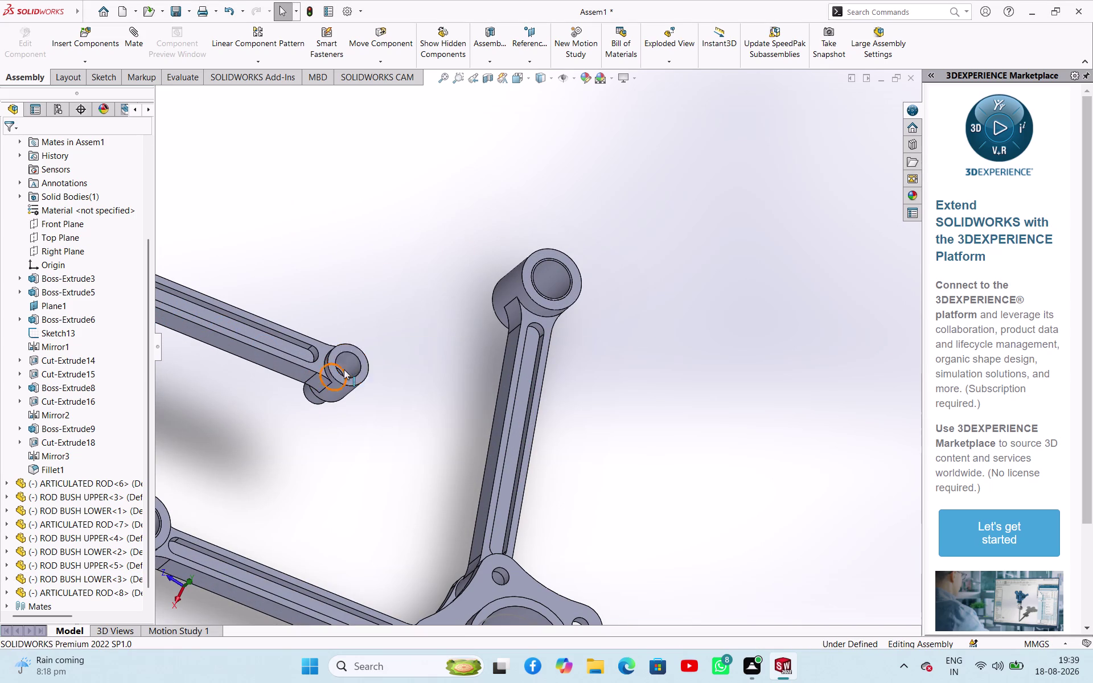
Pick the lower bush and the rod's small-end face for a flush mate.
scroll(down, 3)
click(440, 367)
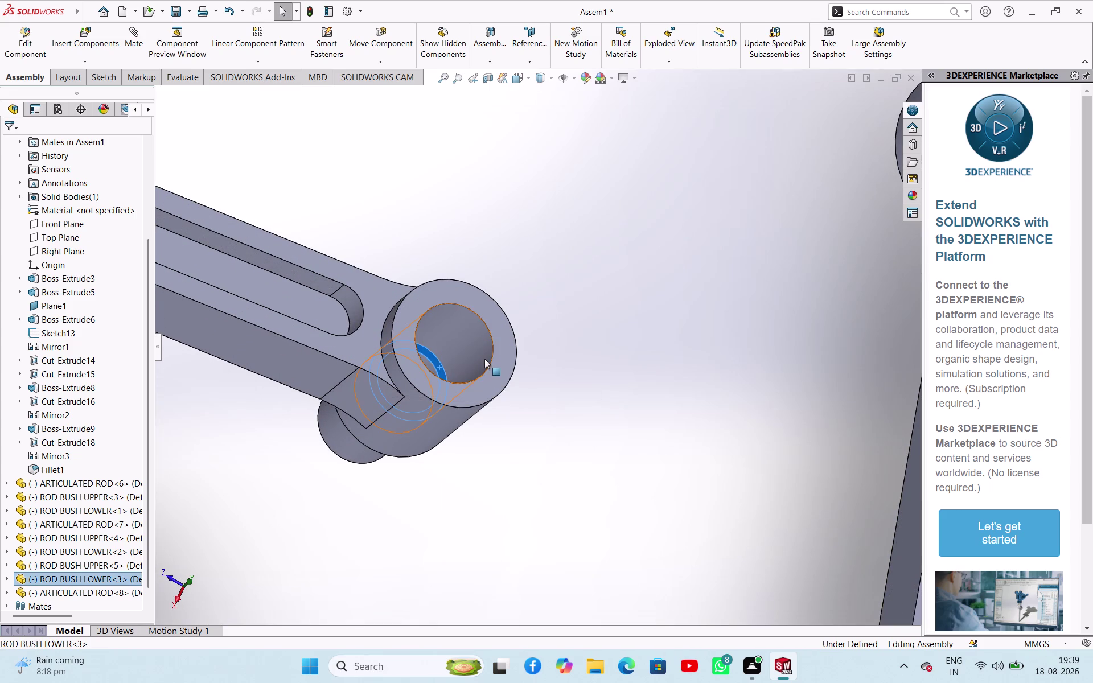
click(484, 359)
click(563, 400)
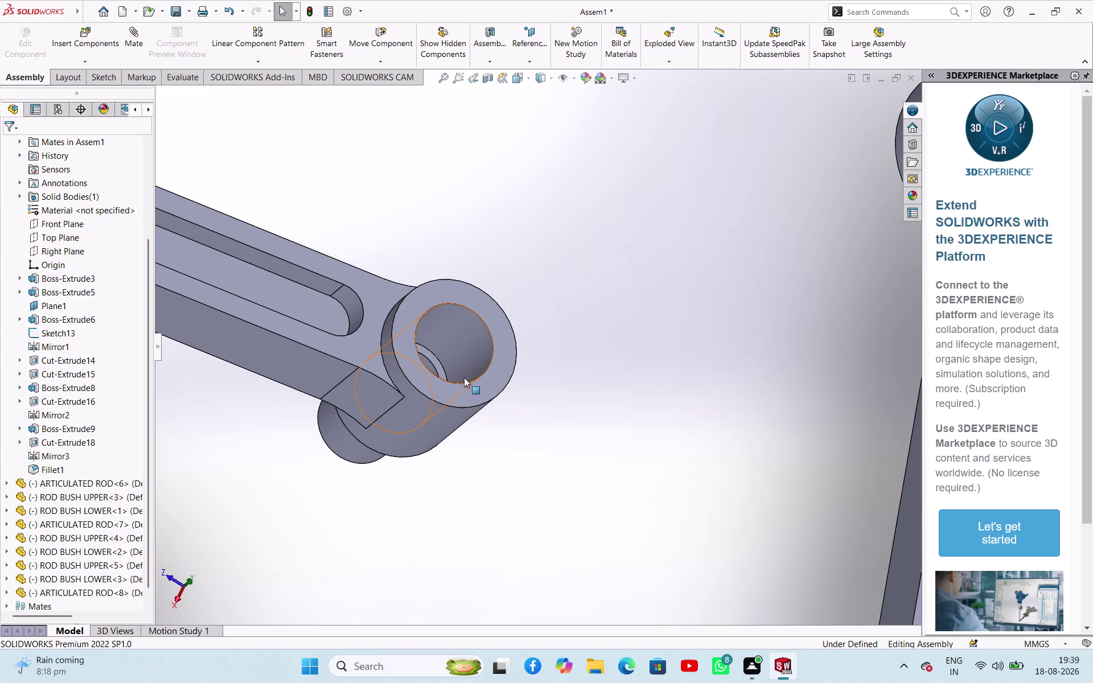
click(441, 370)
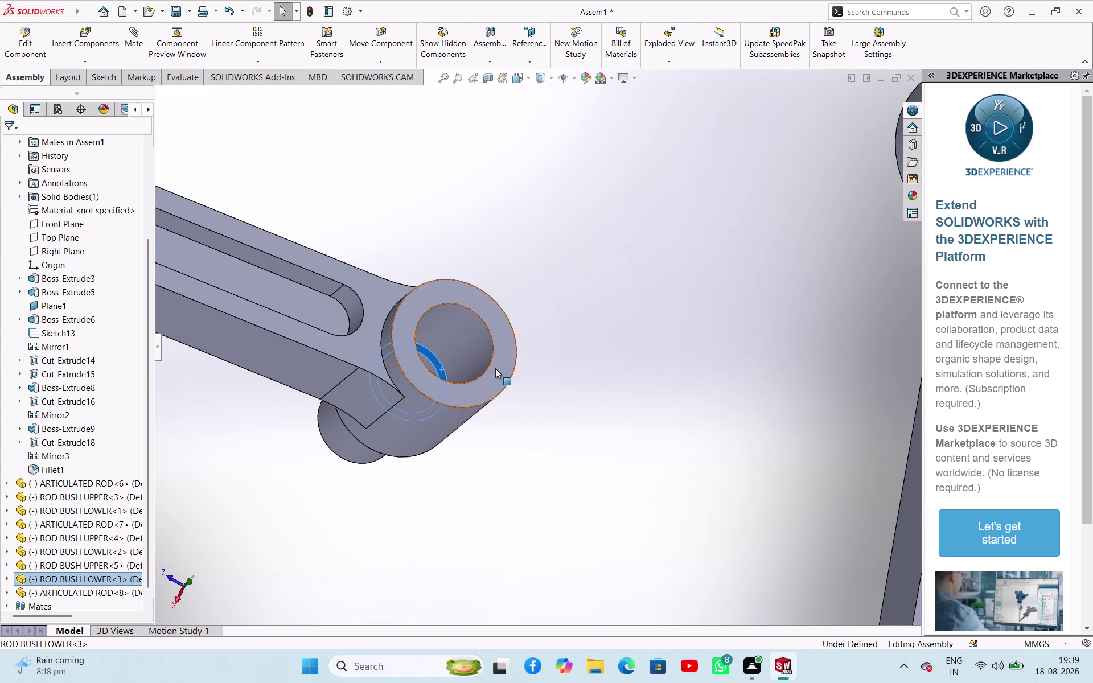
click(496, 368)
Make the lower bush face coincident with the rod's small-end face.
click(528, 358)
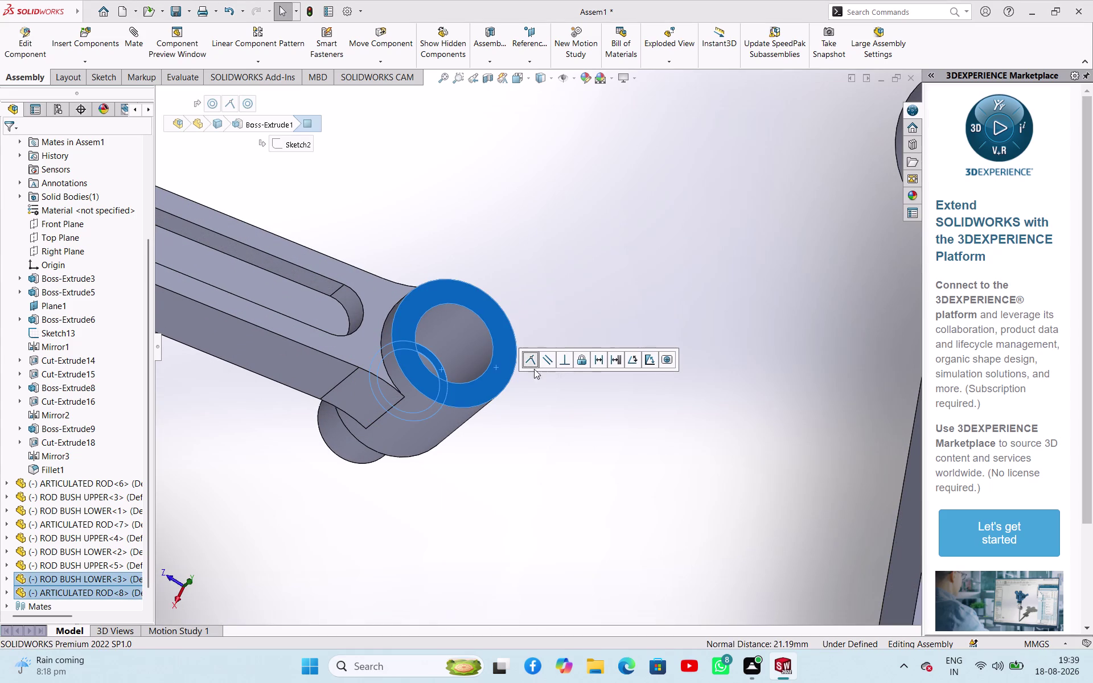
click(526, 446)
scroll(up, 3)
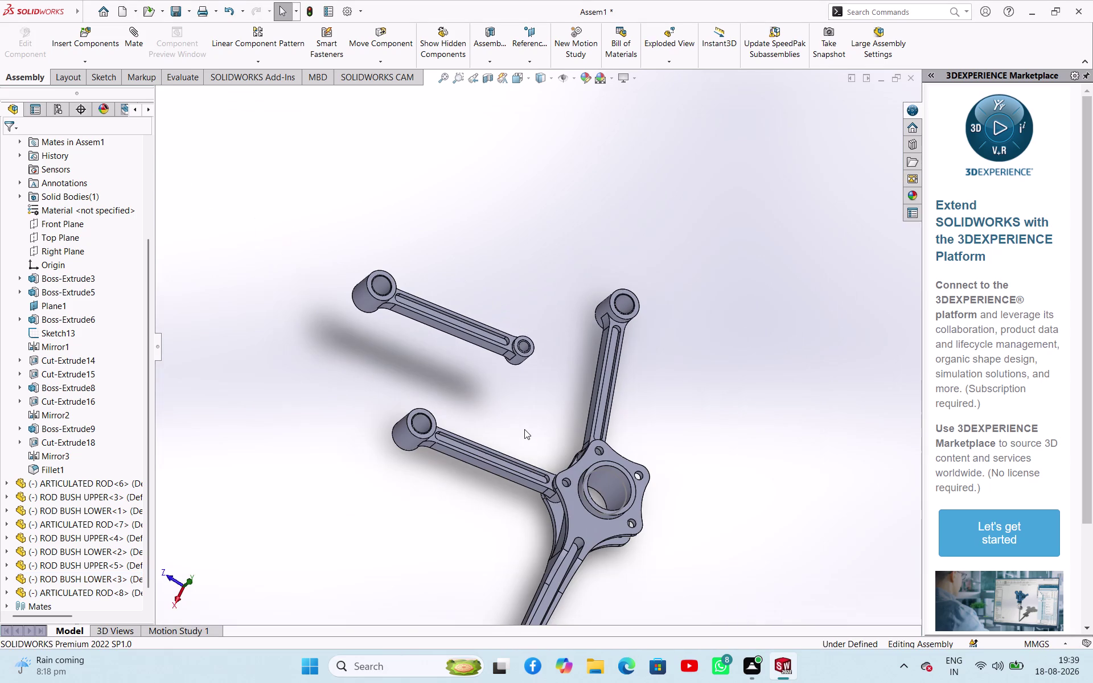
Place another copy of the articulated rod.
drag(473, 335, 404, 263)
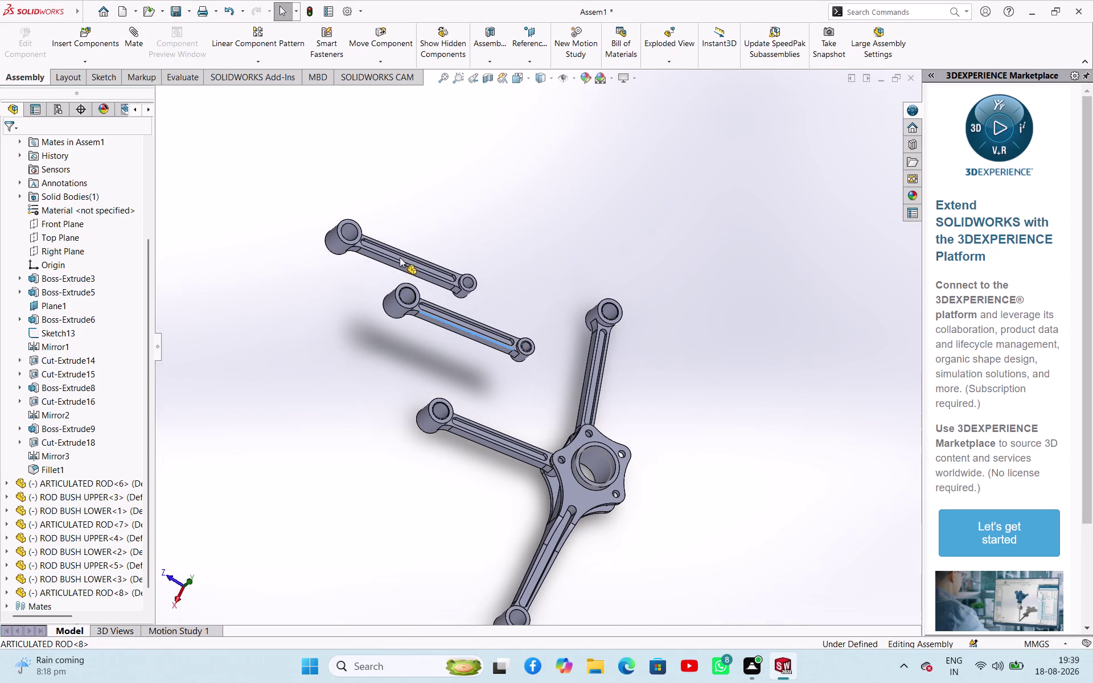
drag(403, 263, 394, 243)
click(394, 243)
Move loose rod bushes away from the rods, beside the upper rod's end.
drag(407, 294, 405, 294)
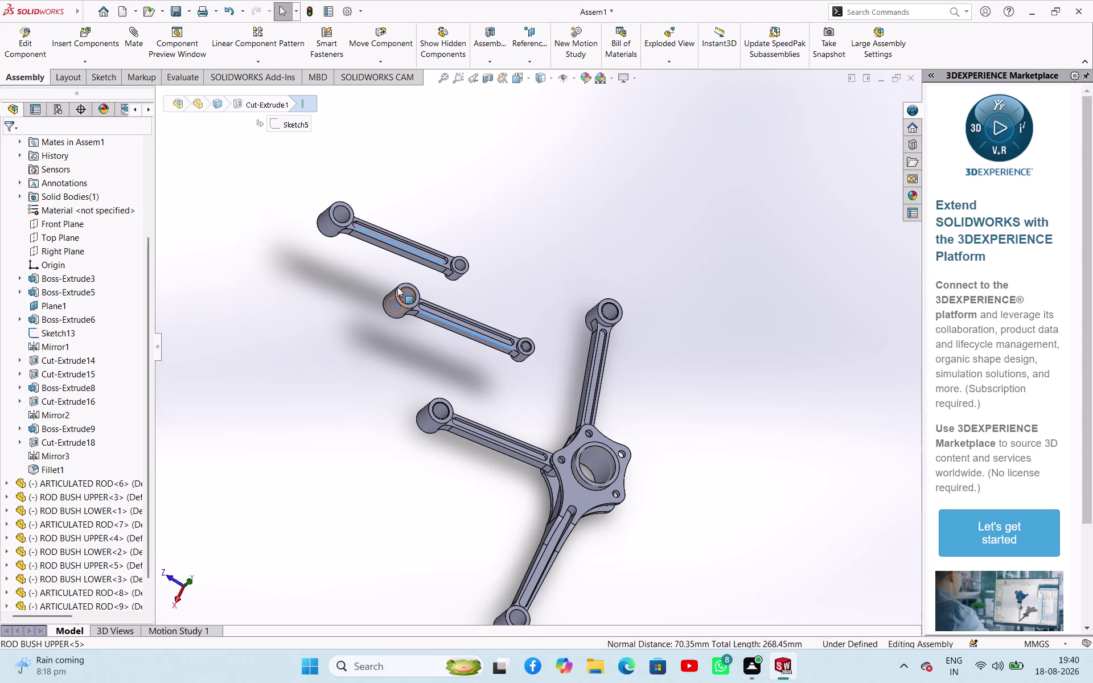
drag(405, 294, 299, 254)
click(302, 277)
click(300, 295)
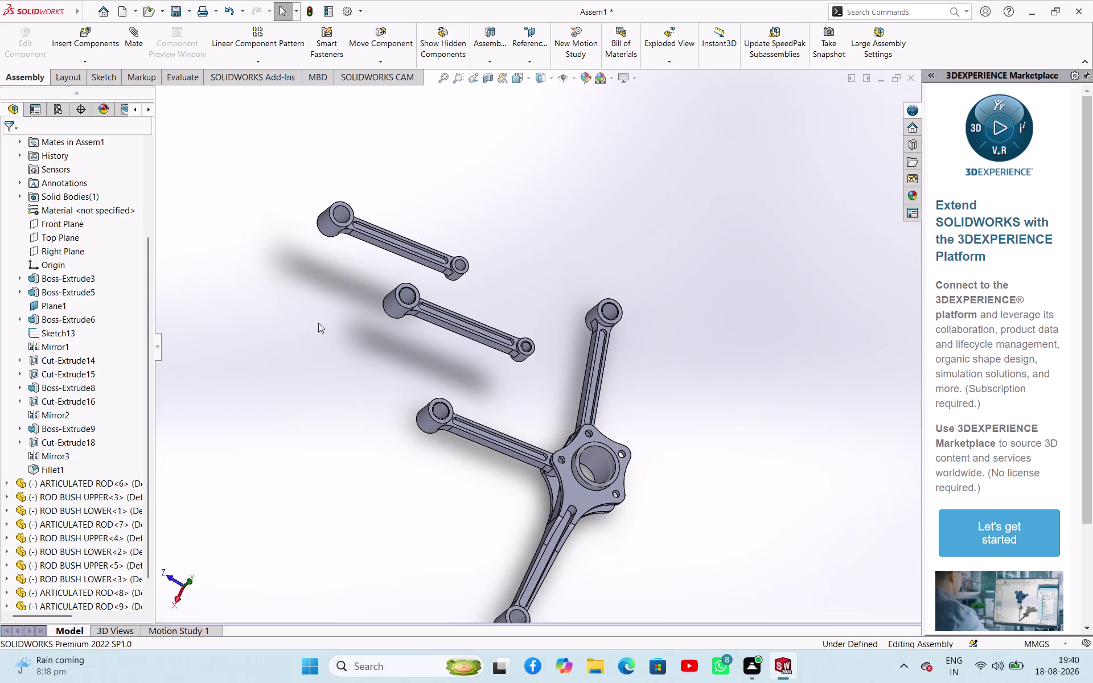
double_click(314, 317)
drag(409, 292, 324, 264)
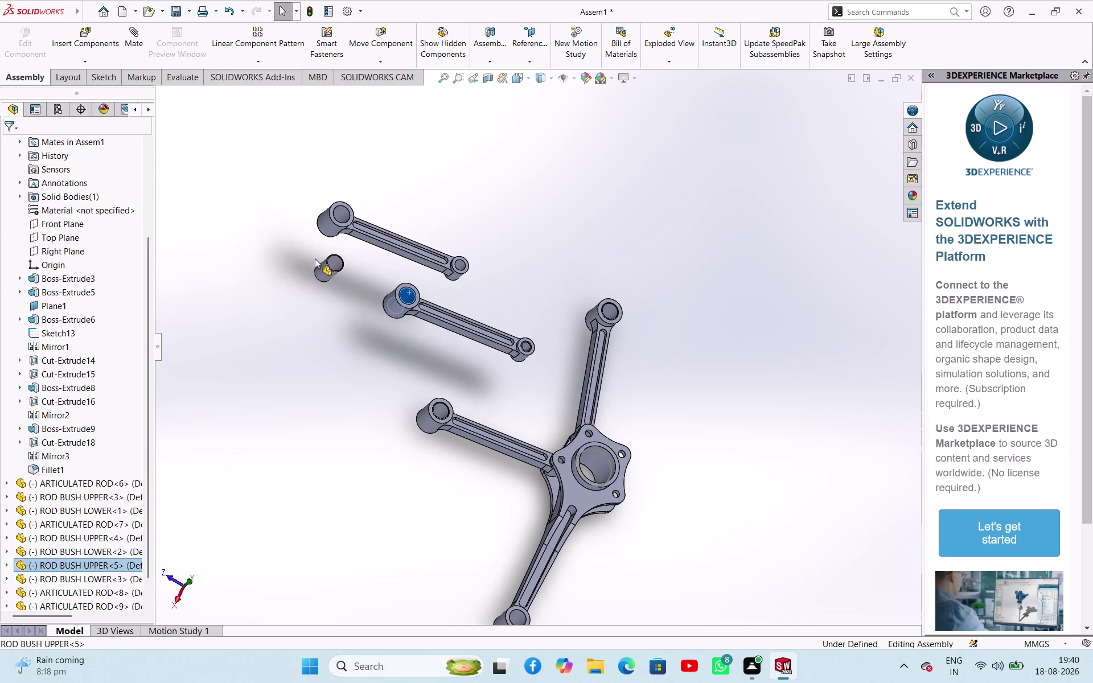
drag(323, 264, 304, 251)
click(304, 251)
click(540, 315)
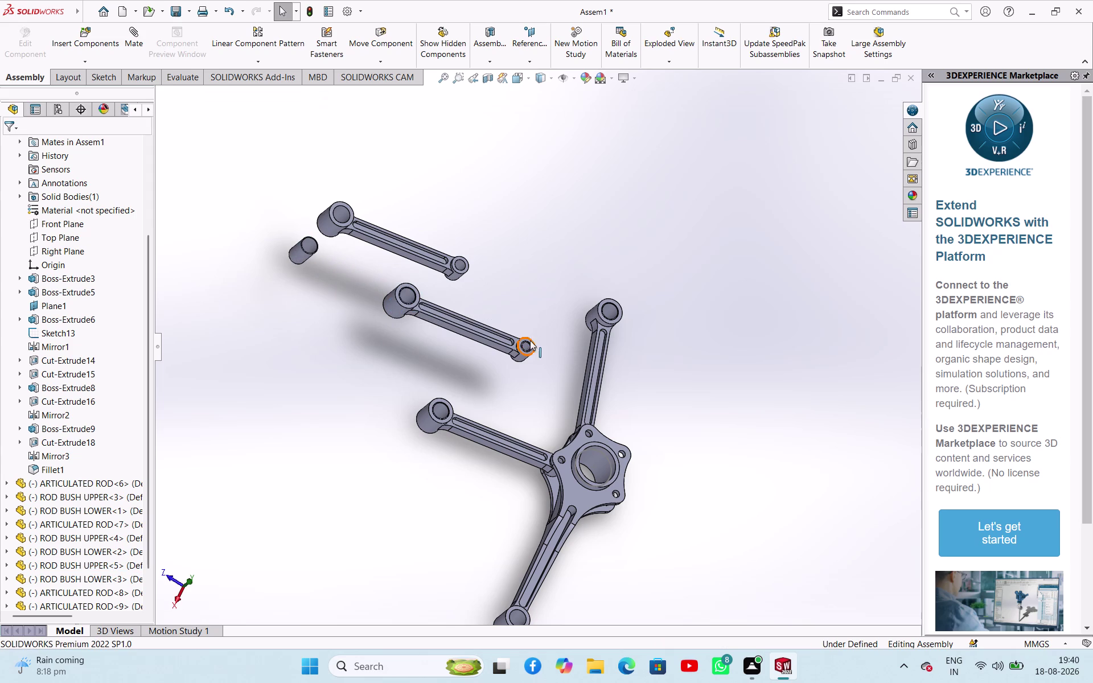
Shift the middle articulated rod lower and move another loose bush clear.
drag(528, 345, 525, 370)
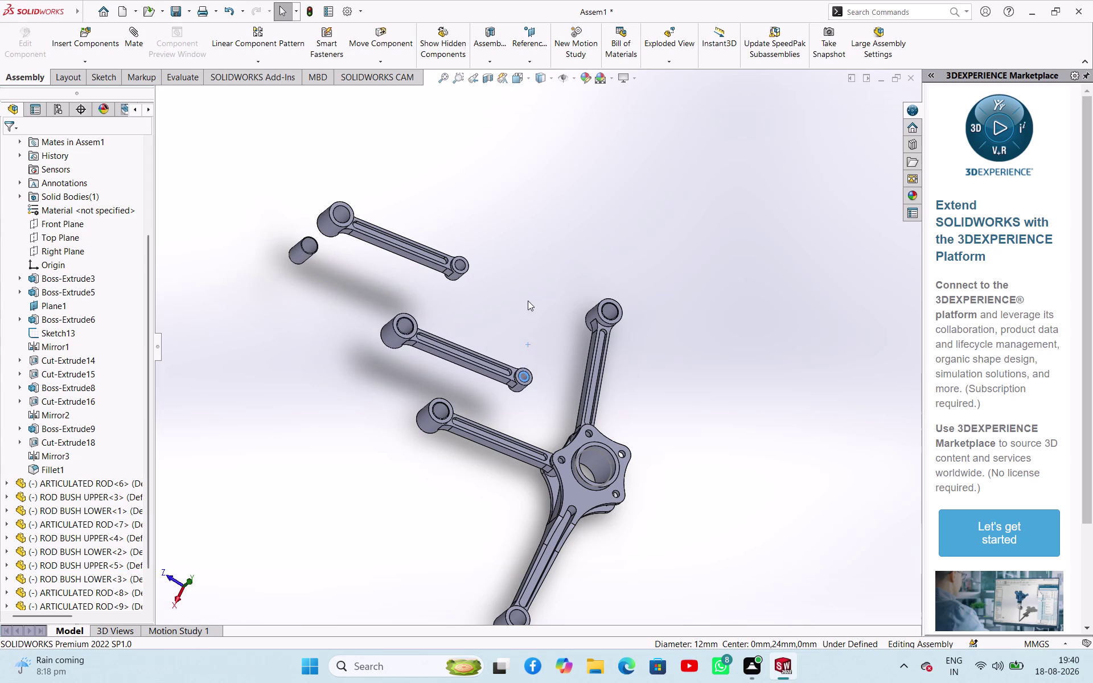
click(528, 301)
scroll(down, 3)
drag(531, 350, 505, 306)
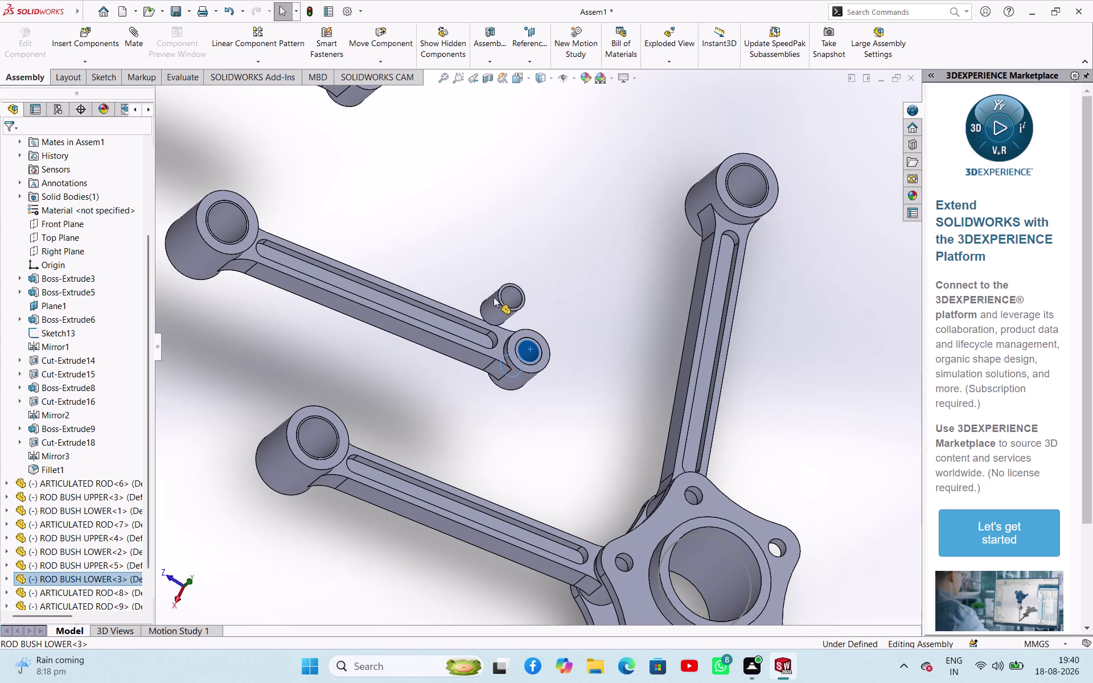
drag(505, 306, 415, 221)
click(403, 201)
click(525, 243)
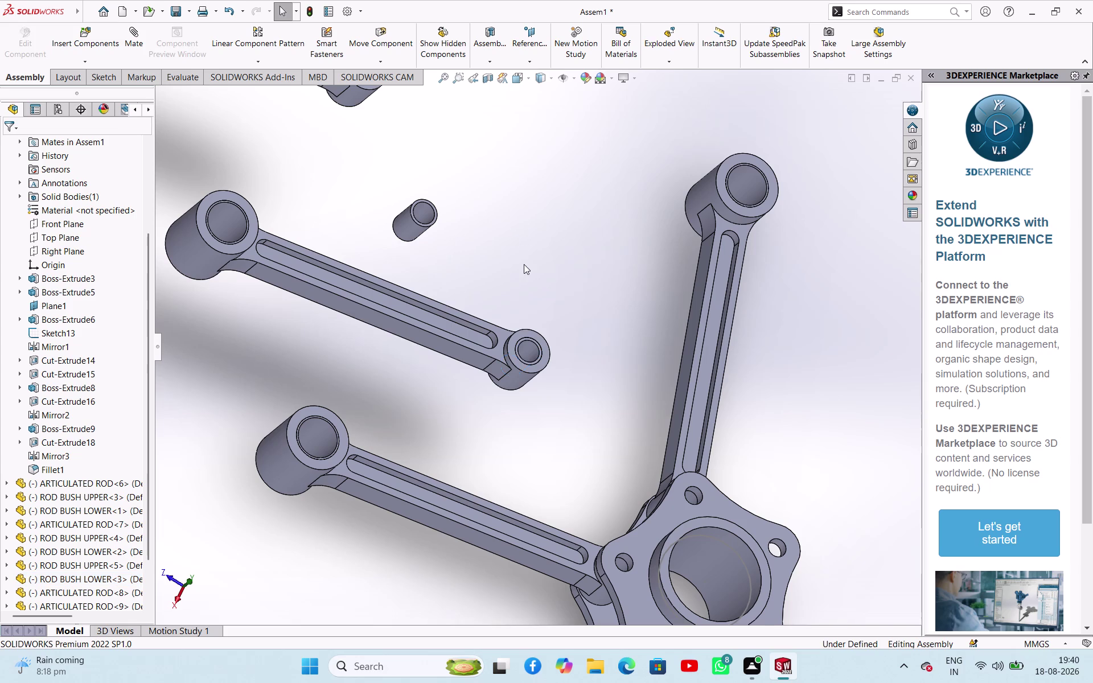
Select the articulated rod's end hole and a master rod pin hole for mating.
scroll(up, 3)
scroll(down, 3)
click(526, 319)
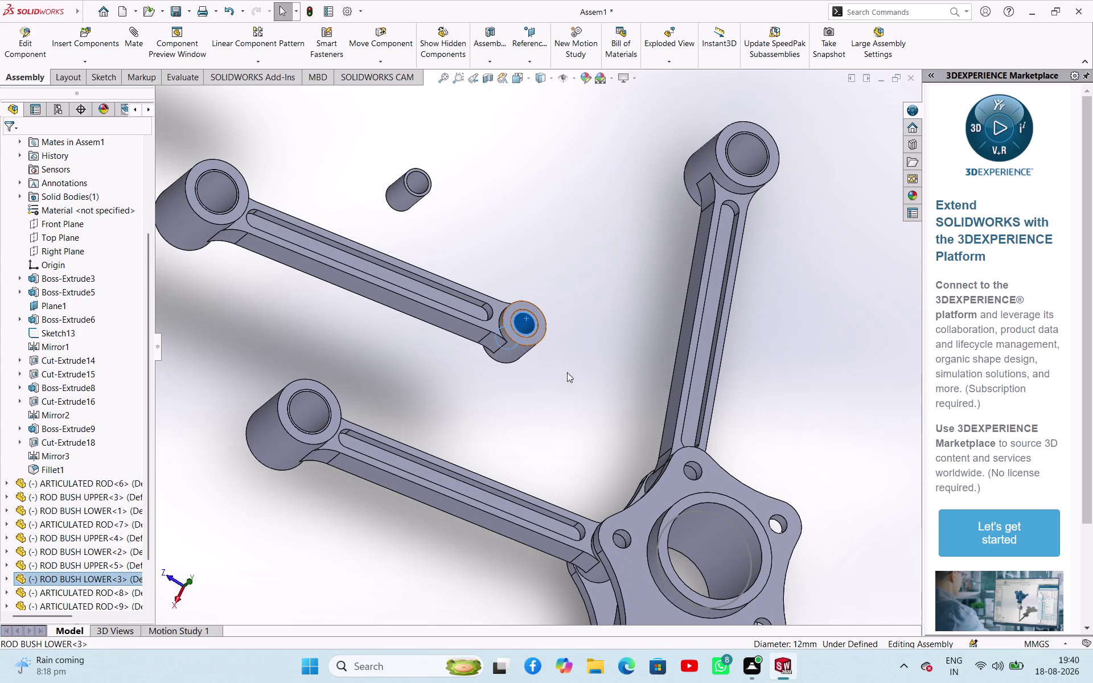
click(784, 523)
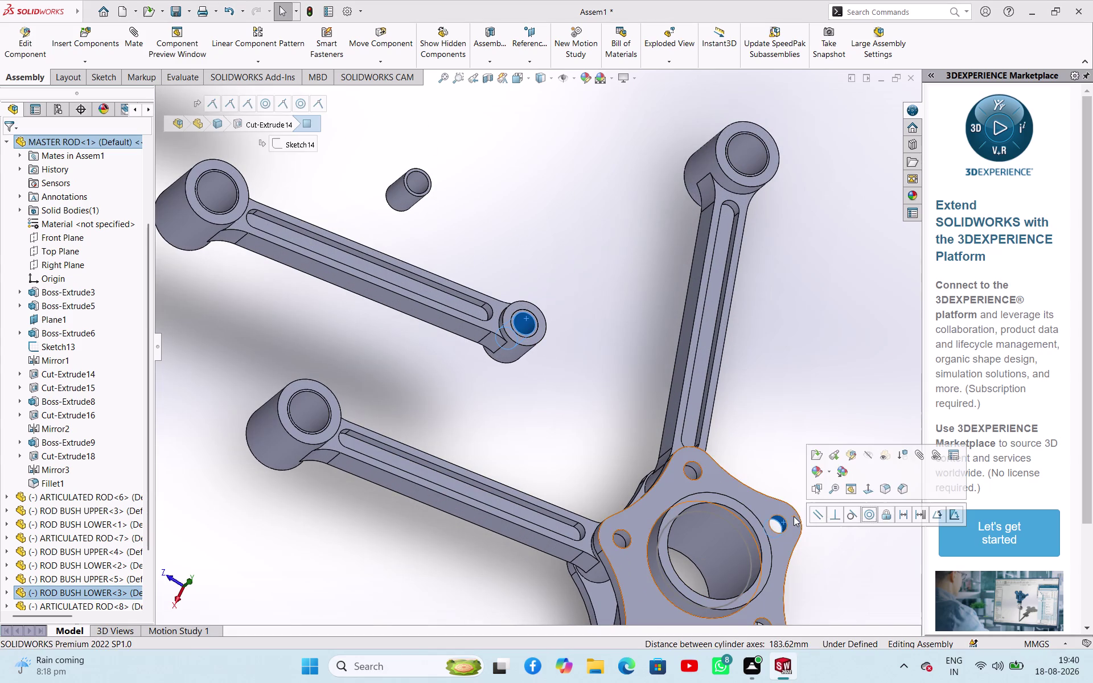
Make the articulated rod's end hole concentric with the master rod pin hole.
click(865, 517)
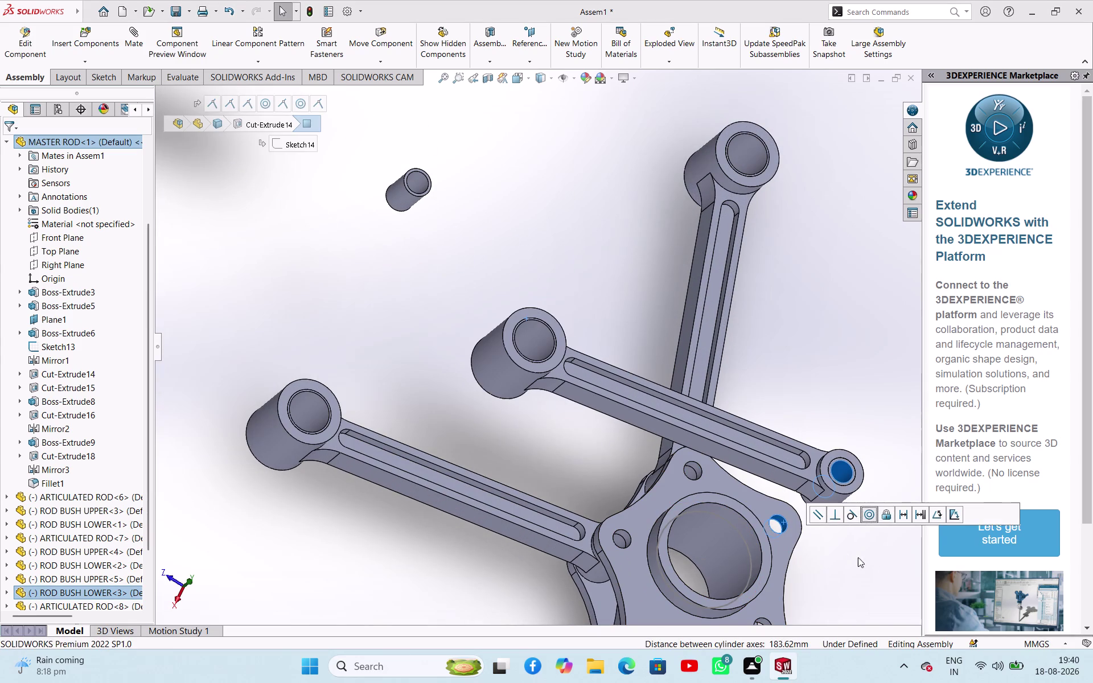
click(844, 555)
middle_drag(831, 558, 639, 523)
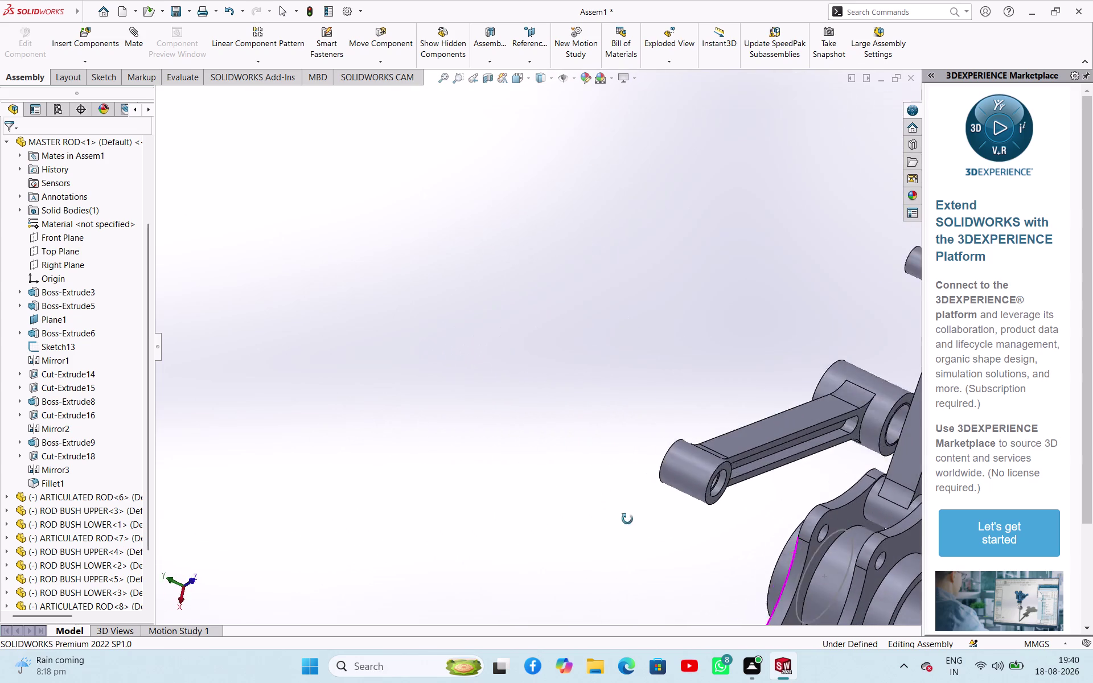
middle_drag(639, 523, 610, 514)
Mate the rod end's flat face coincident with the hub face so it sits flush.
click(735, 506)
middle_drag(618, 525, 620, 525)
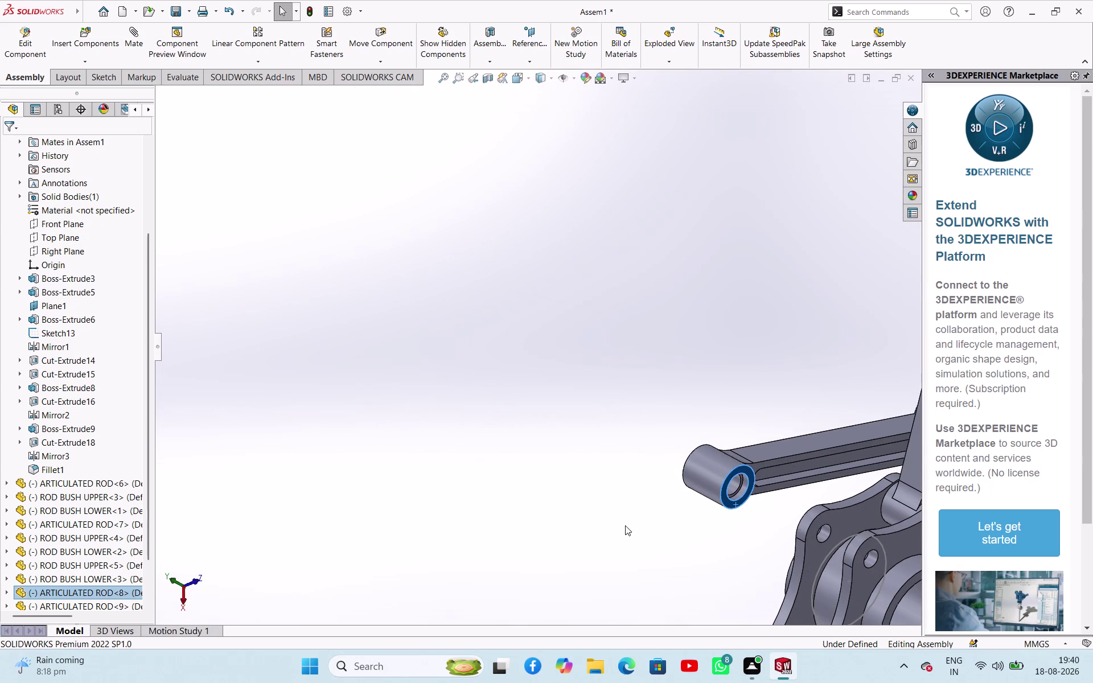
middle_drag(620, 525, 779, 563)
click(747, 548)
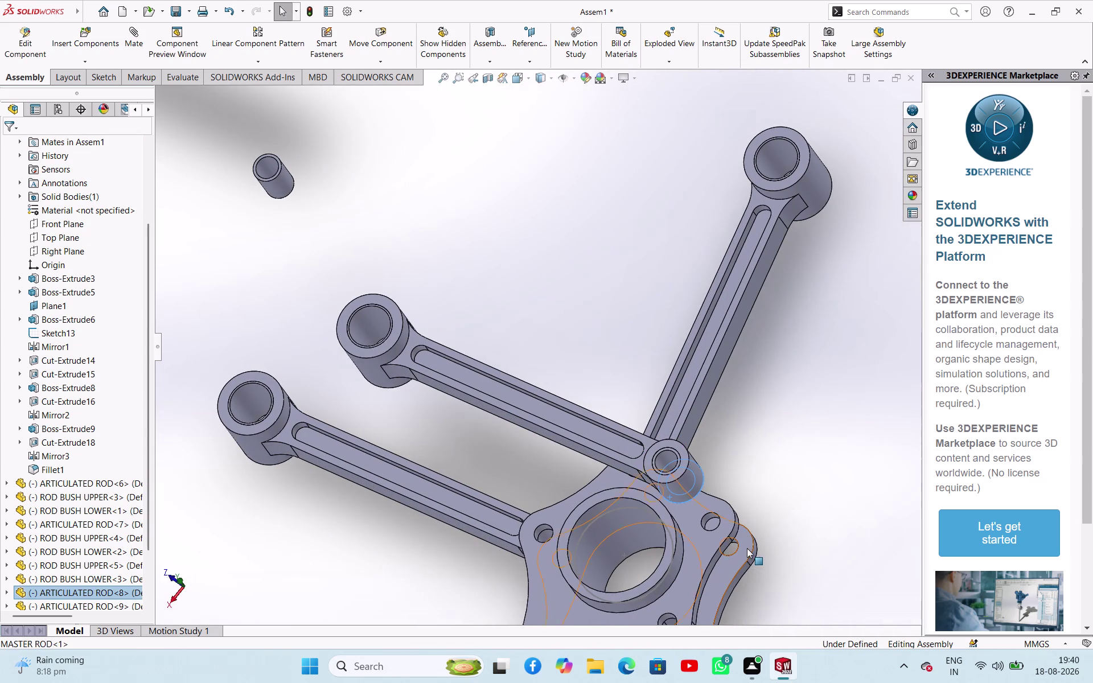
click(781, 540)
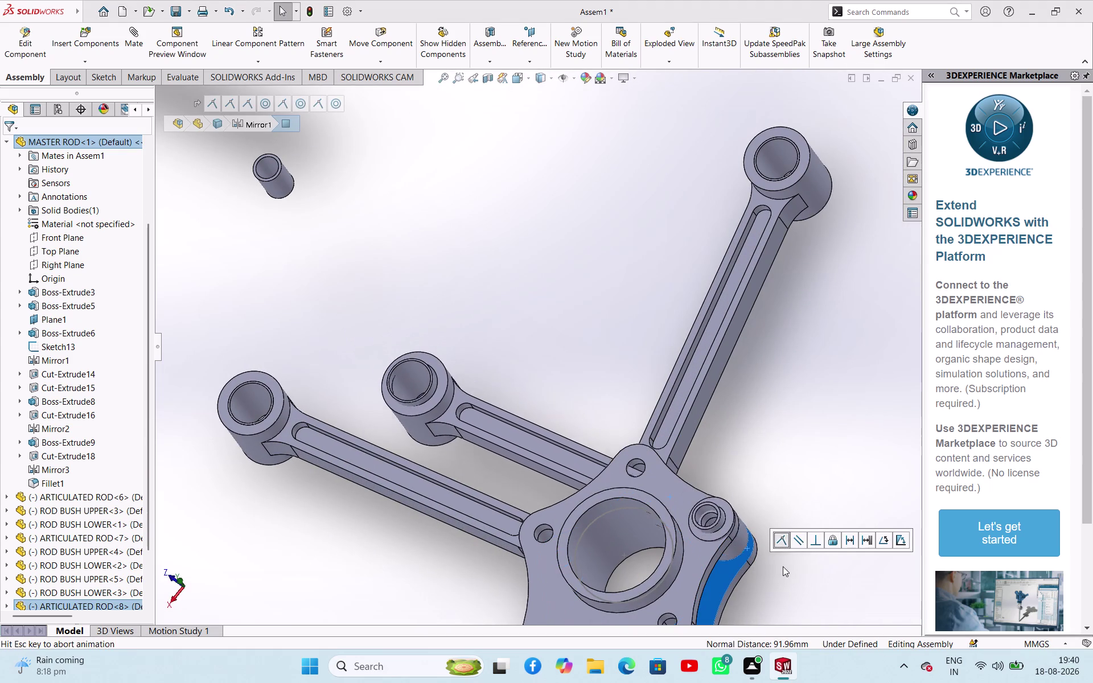
click(783, 566)
Rotate the attached rod about its pin and check the result.
drag(412, 434, 681, 438)
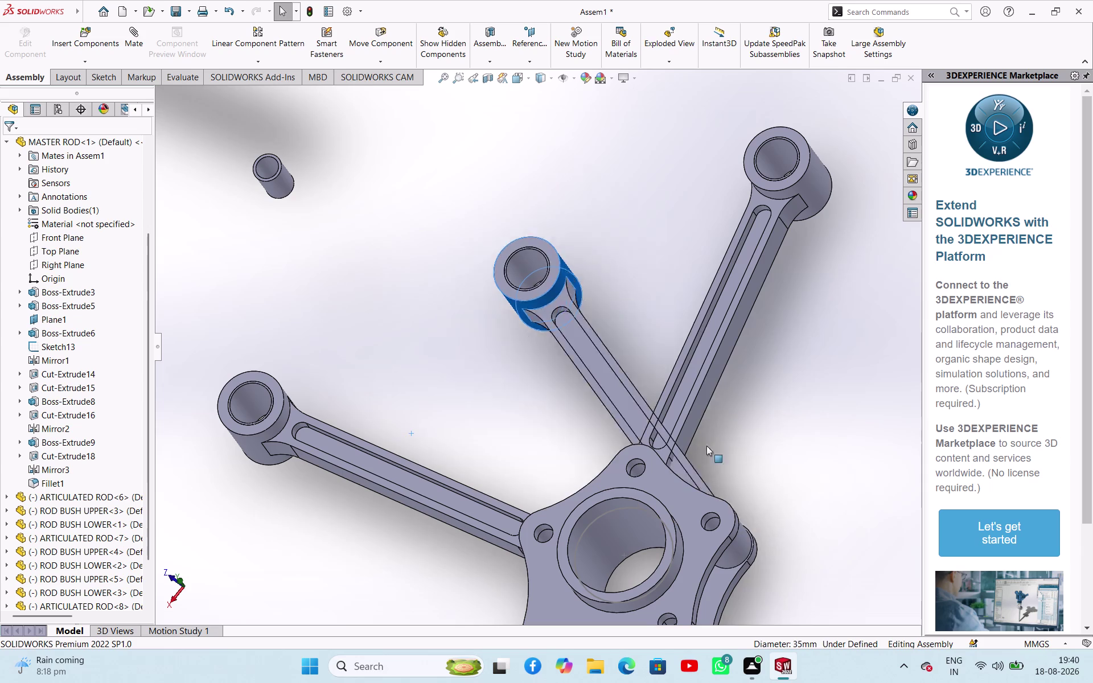
drag(681, 438, 843, 529)
scroll(up, 3)
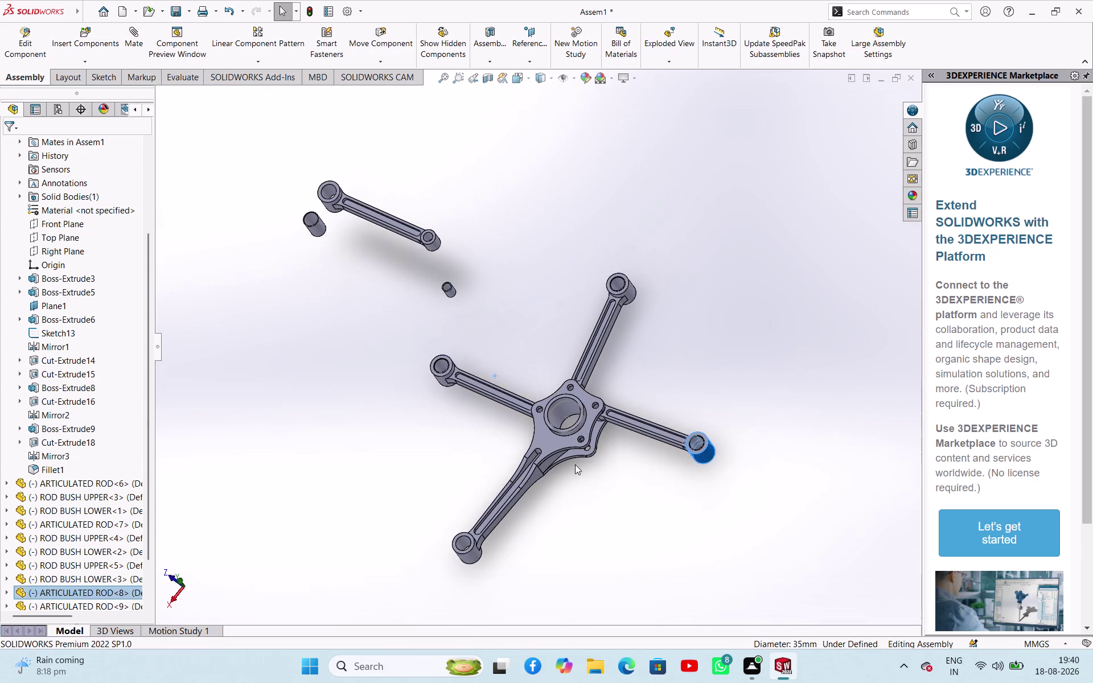
scroll(down, 3)
scroll(down, 3)
scroll(up, 3)
scroll(down, 3)
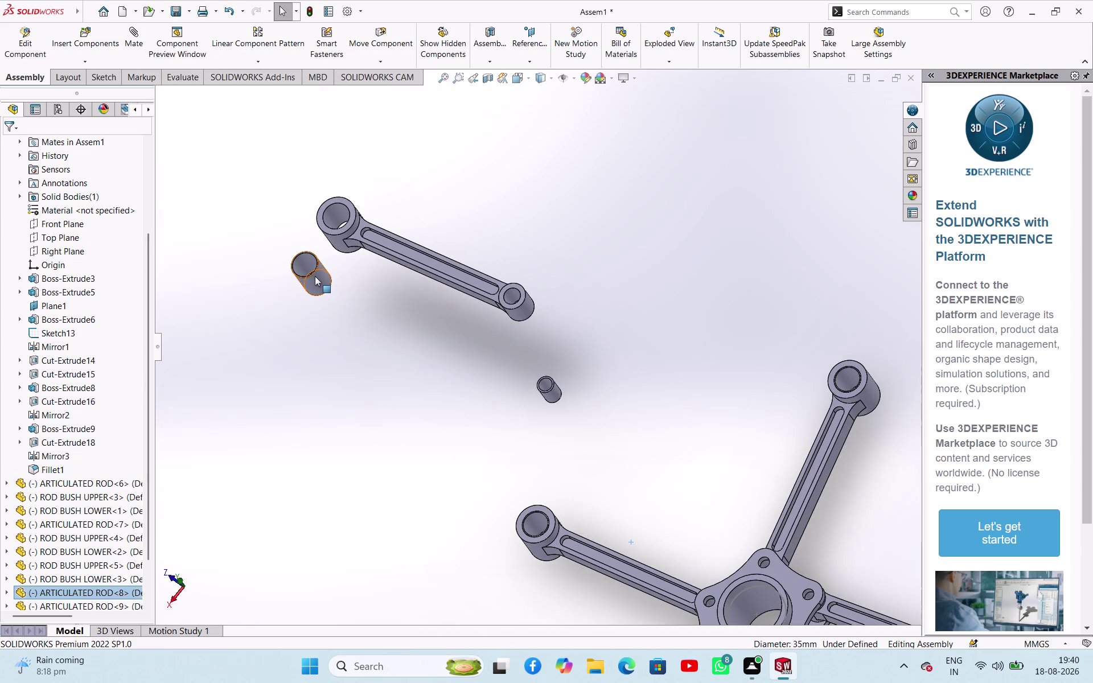
Make the loose bush's outer surface concentric with the rod's large-end hole.
click(315, 276)
click(333, 210)
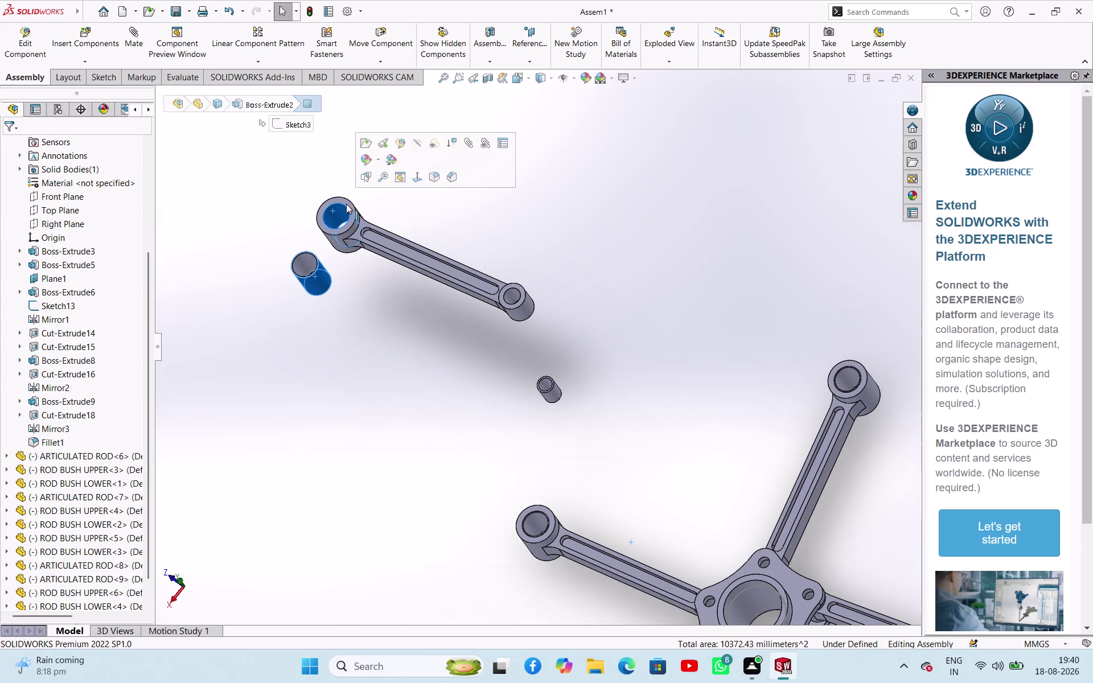
click(450, 211)
click(321, 273)
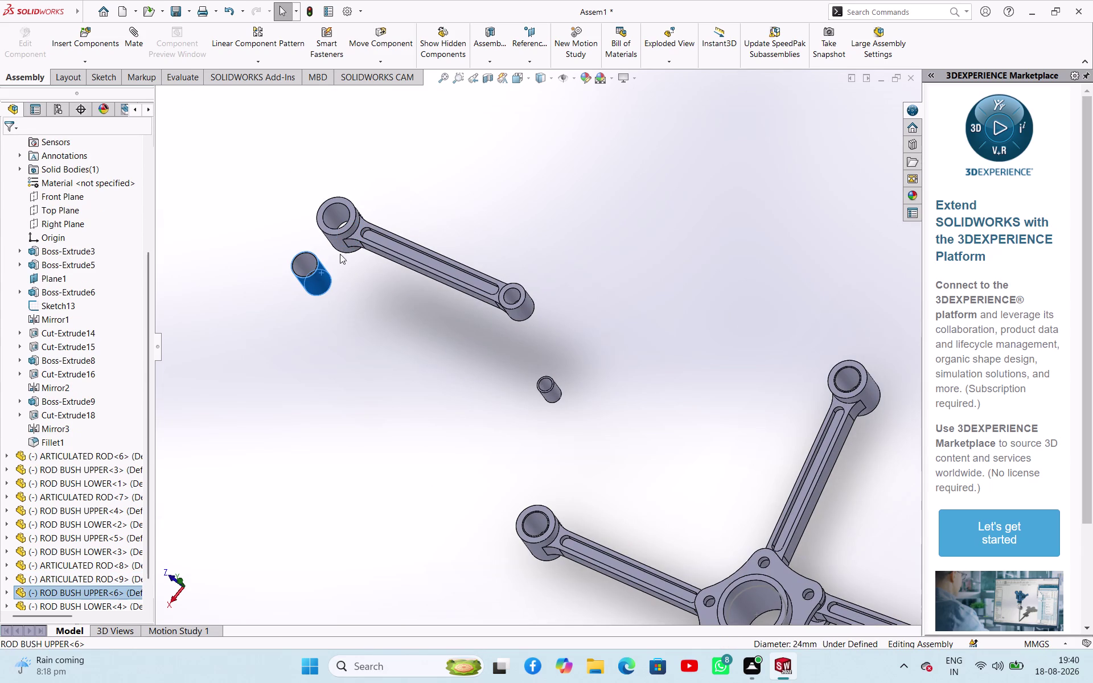
click(342, 214)
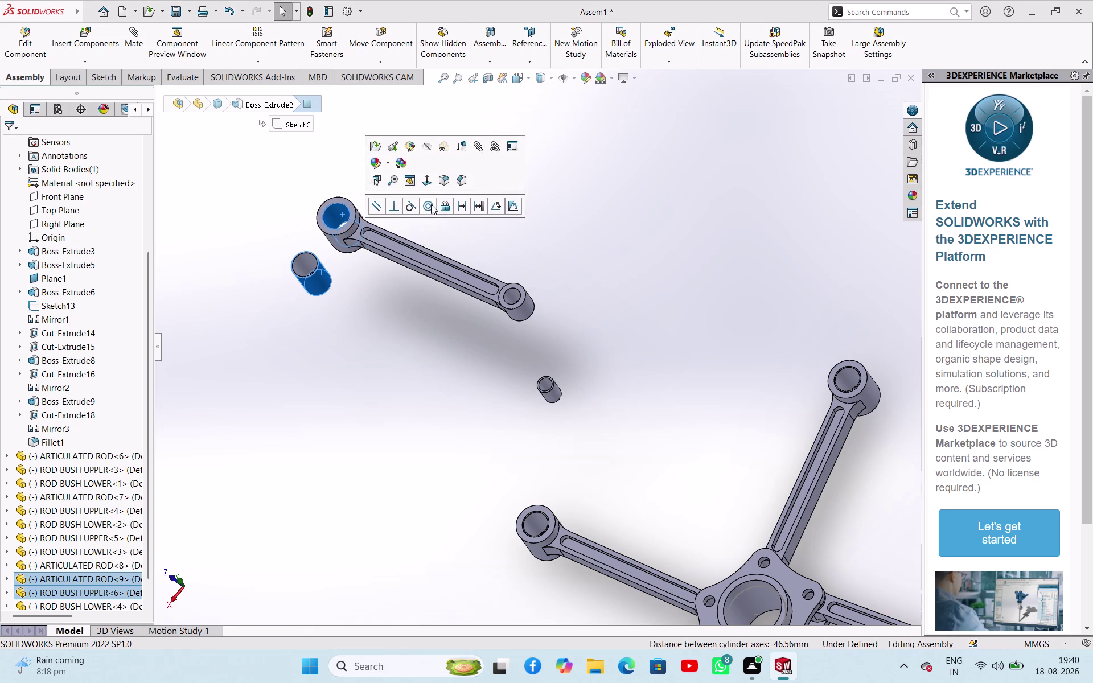
click(431, 205)
click(359, 321)
middle_drag(340, 219, 386, 285)
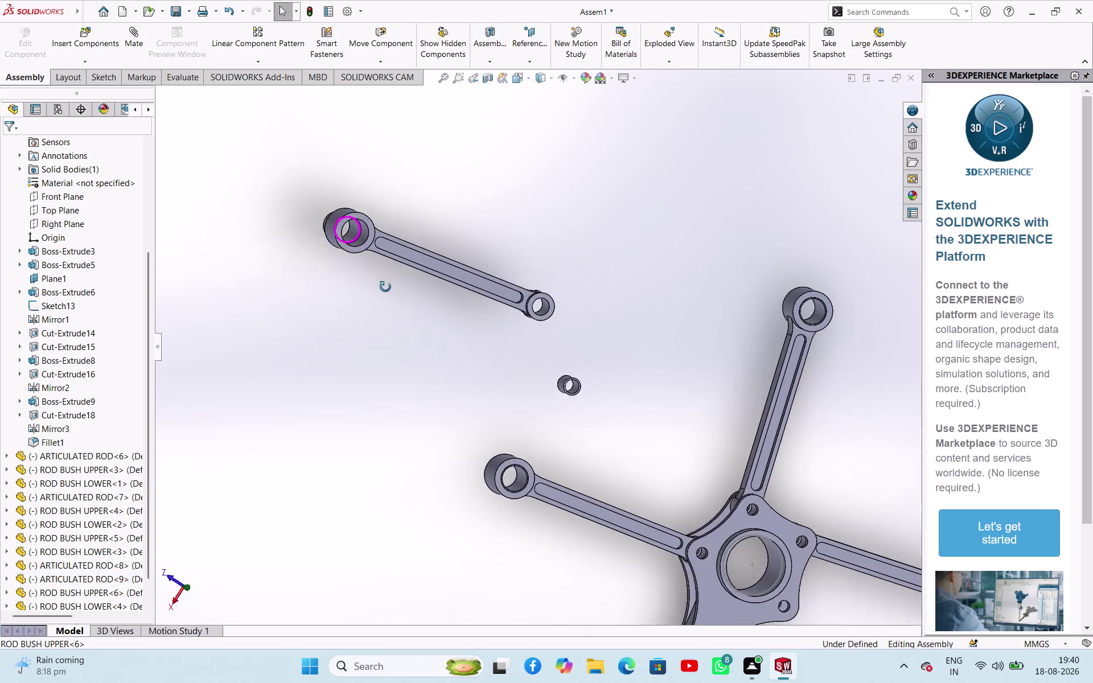
middle_drag(386, 286, 375, 277)
scroll(down, 3)
scroll(down, 3)
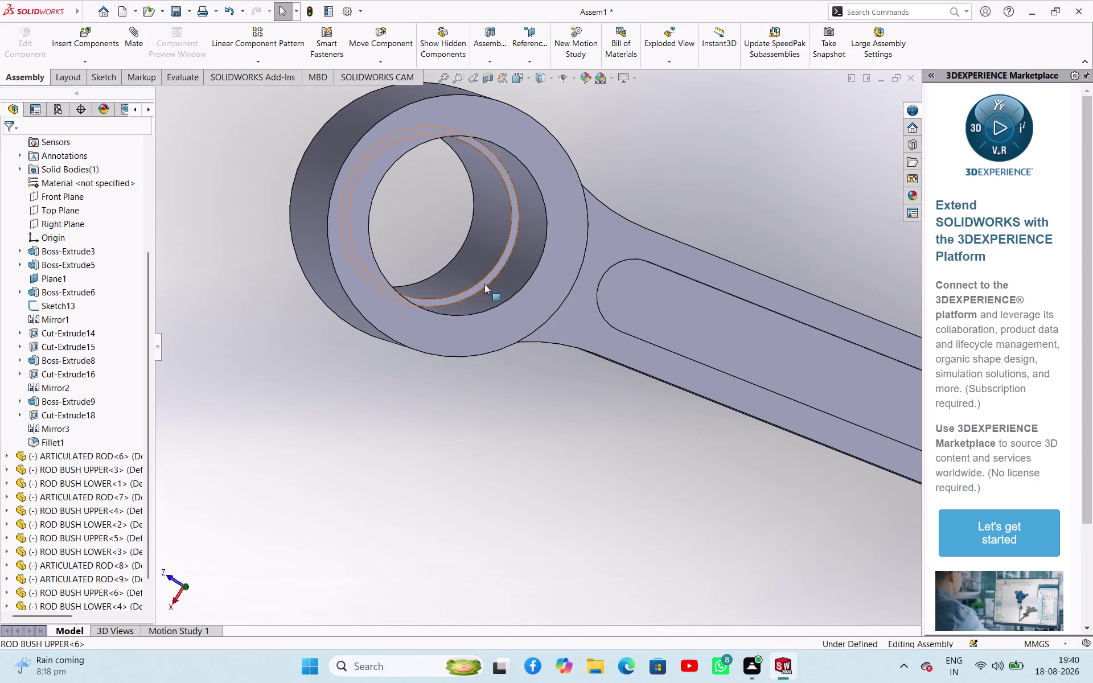
Mate the bush end face coincident with the rod end's flat face.
click(488, 284)
click(509, 314)
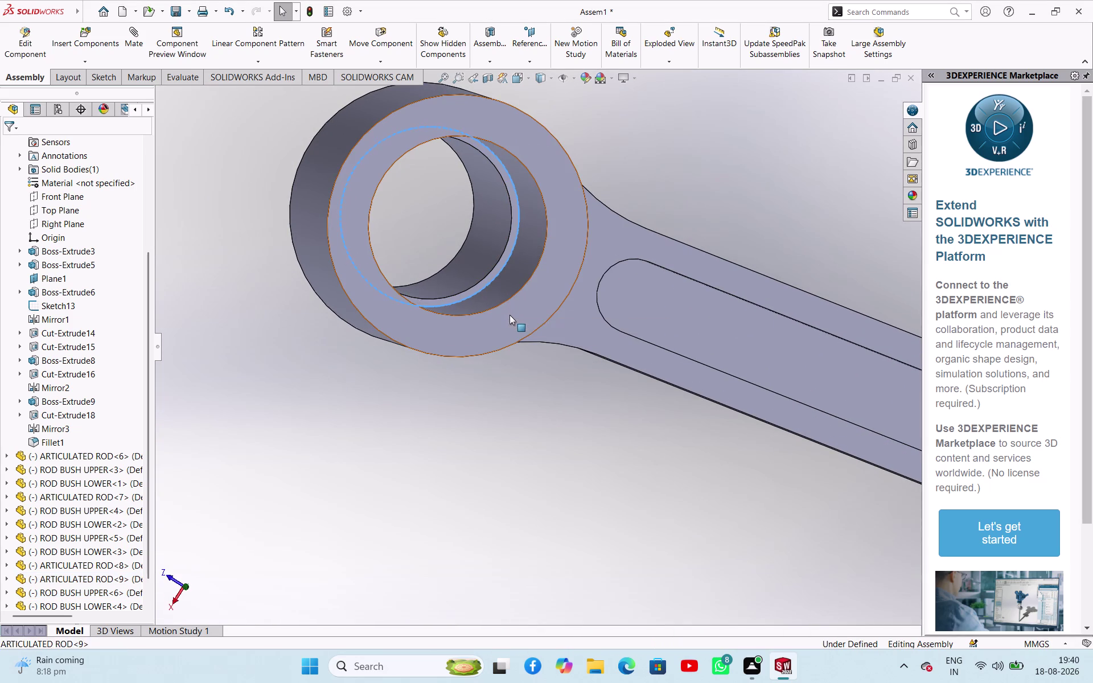
click(544, 307)
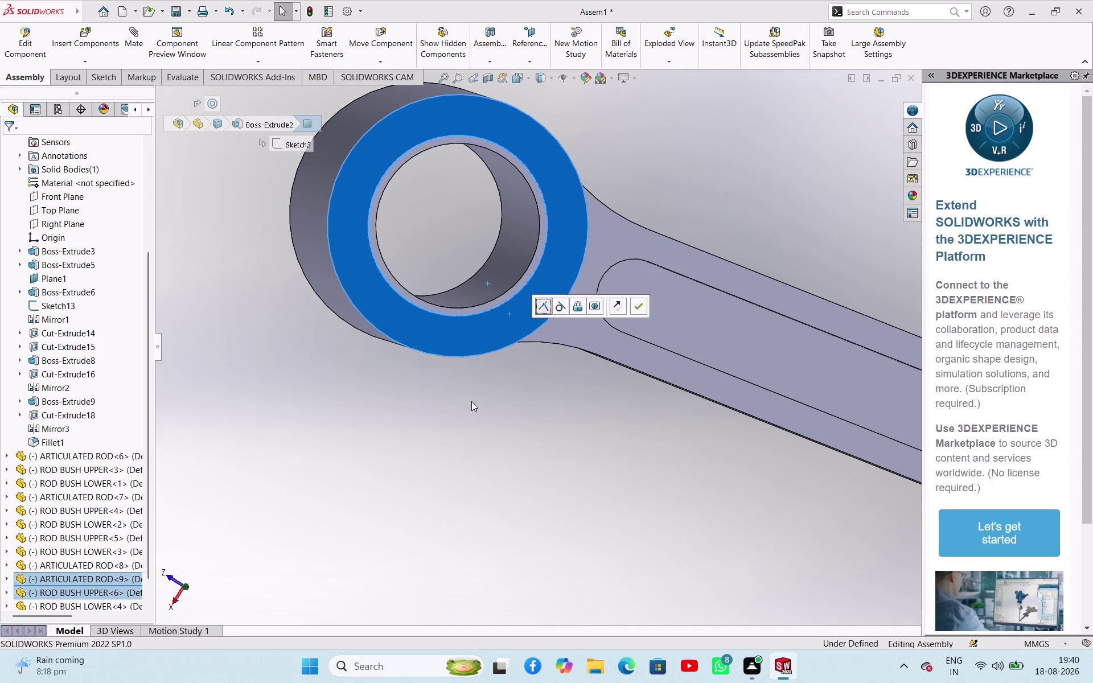
click(472, 402)
scroll(up, 3)
scroll(down, 3)
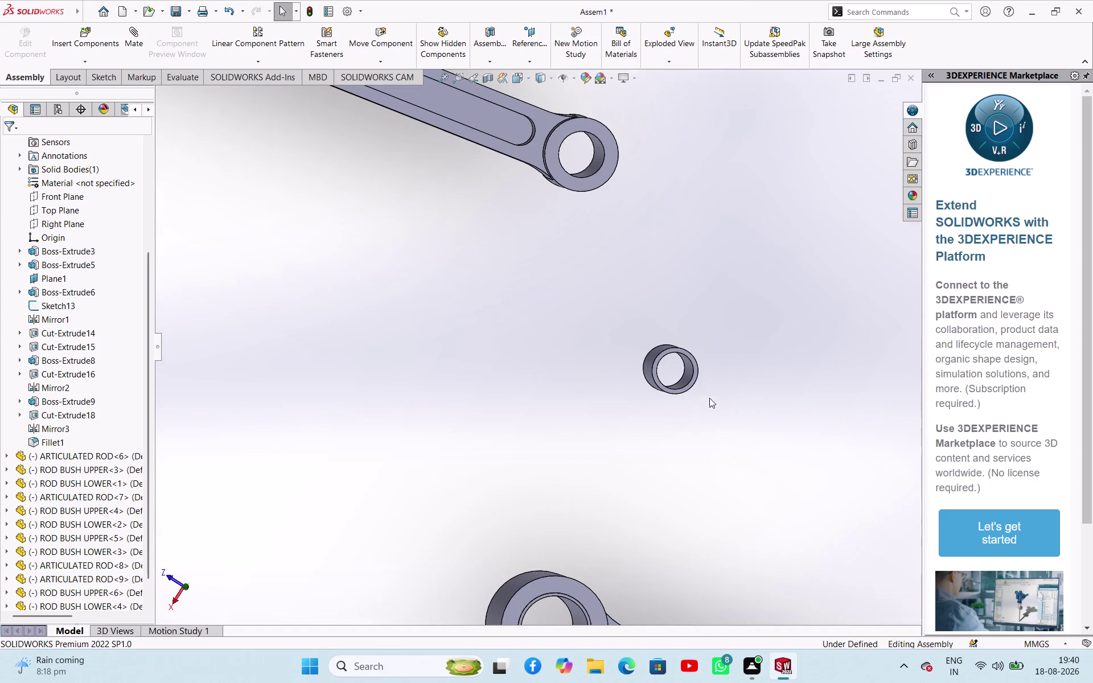
click(648, 375)
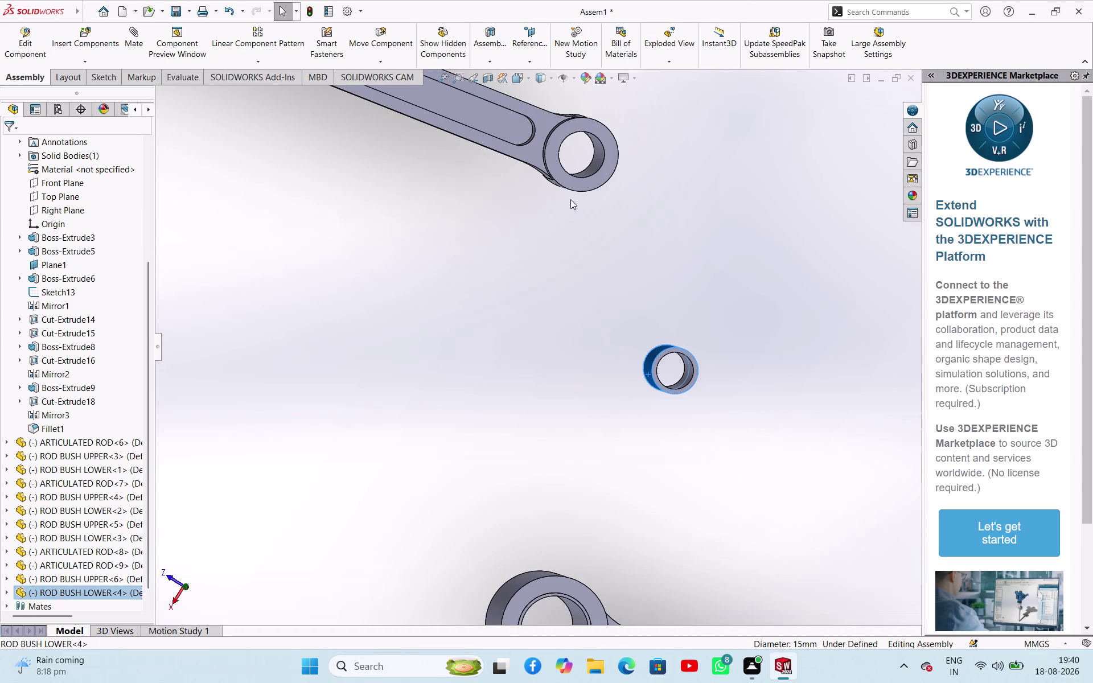
click(596, 164)
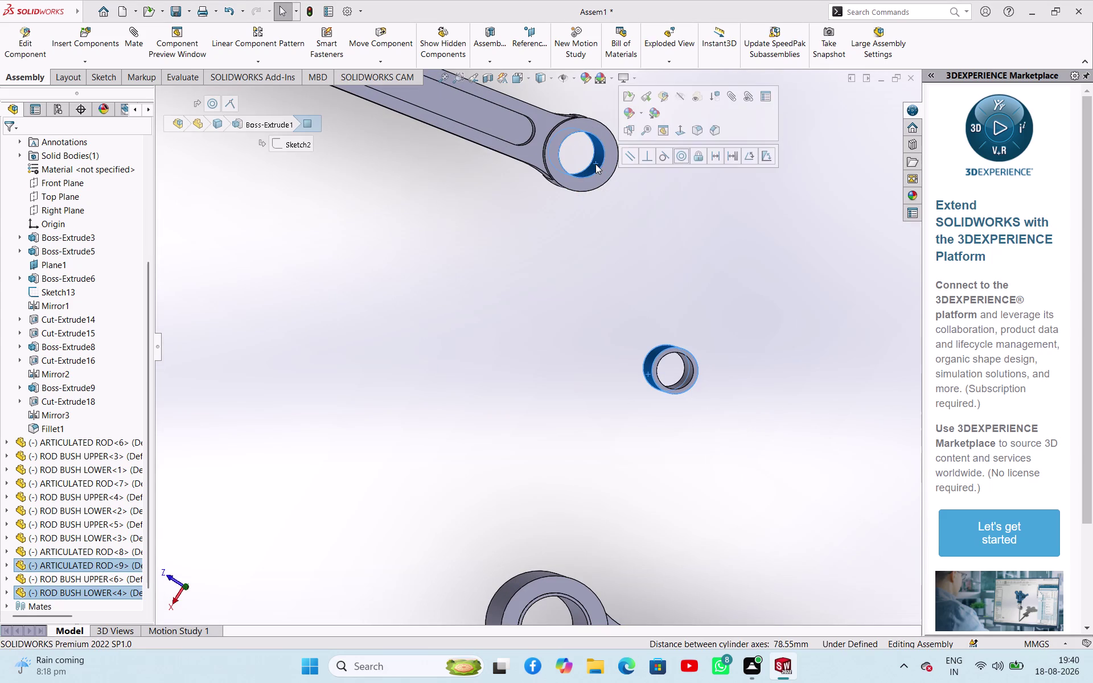
click(678, 151)
click(549, 302)
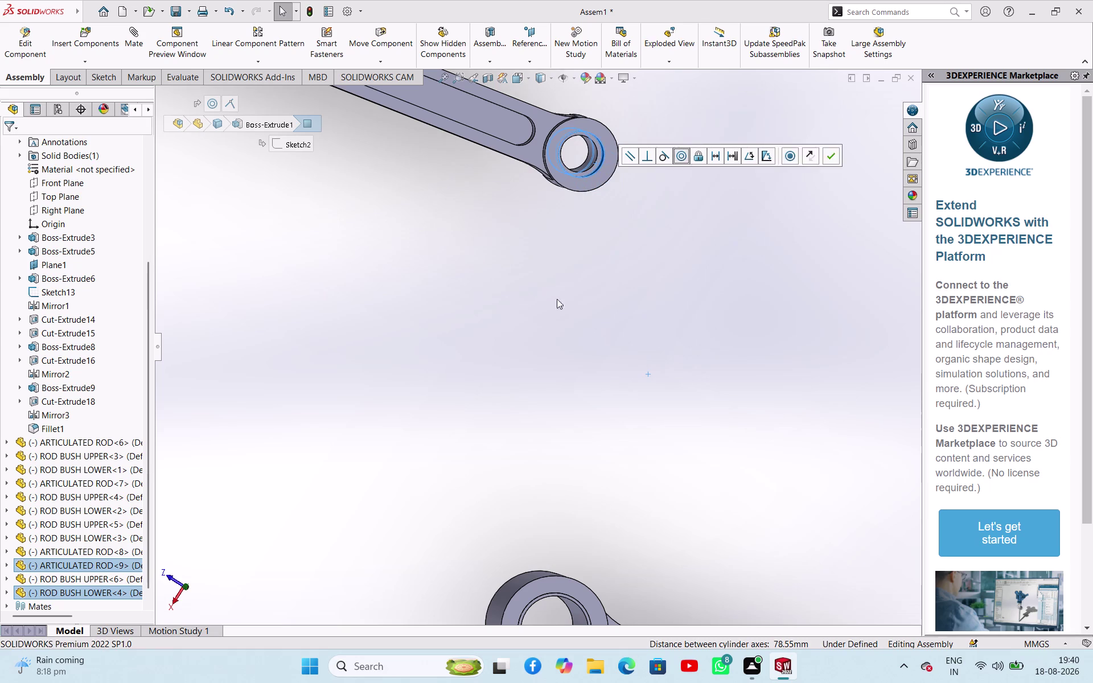
scroll(down, 3)
click(597, 166)
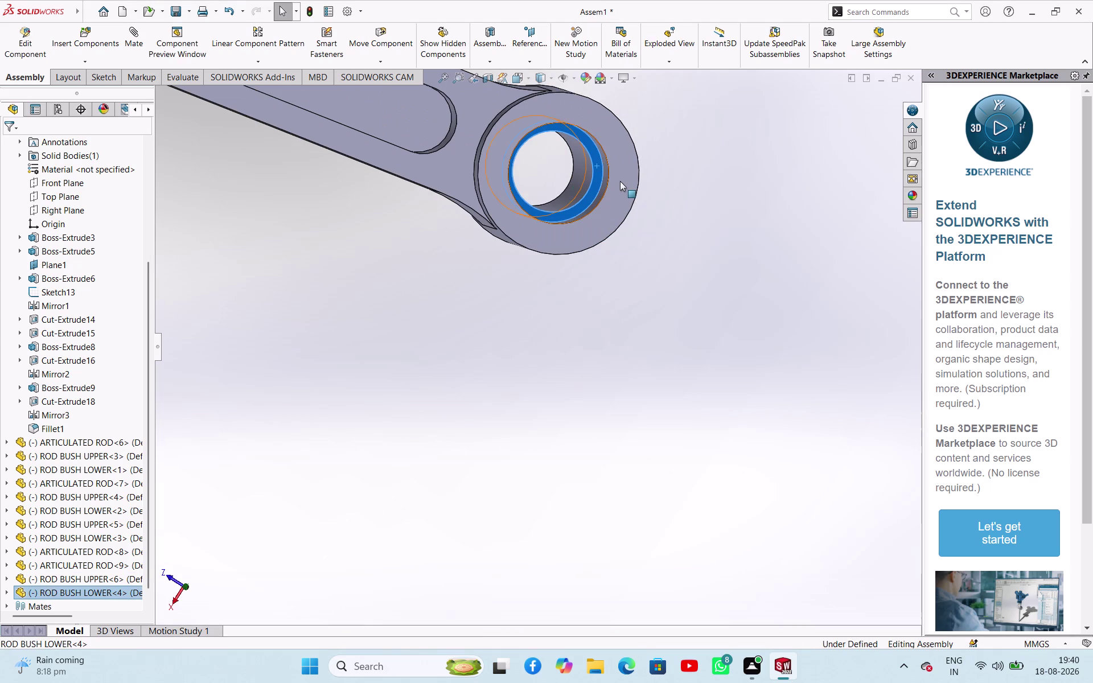
click(620, 181)
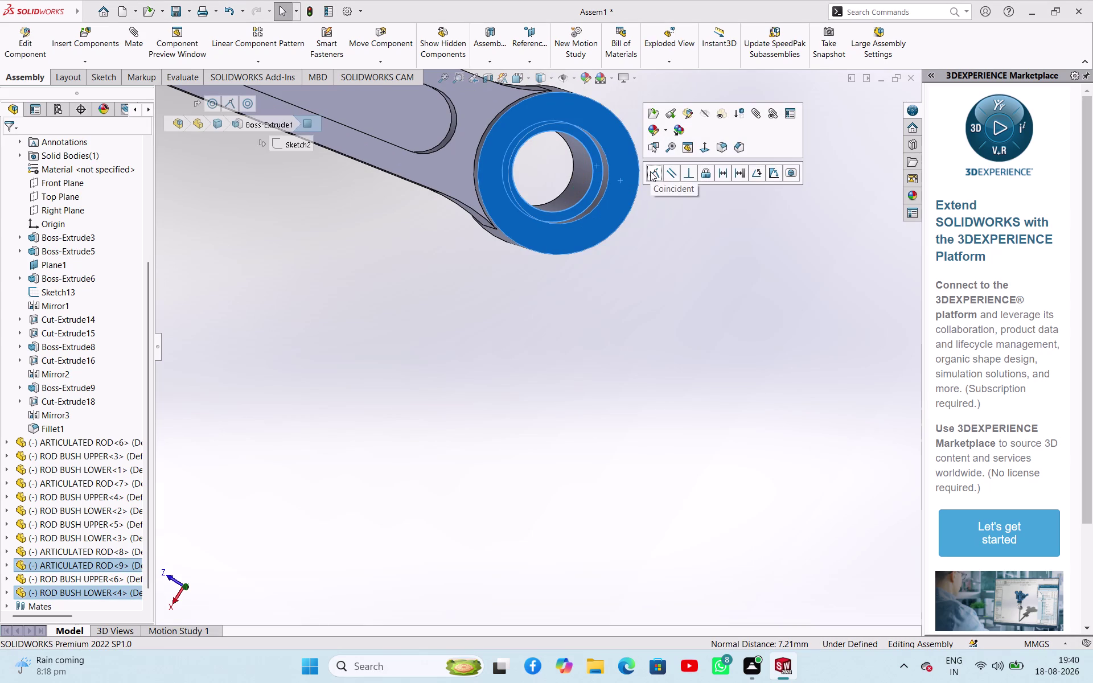
click(650, 171)
click(629, 333)
scroll(up, 3)
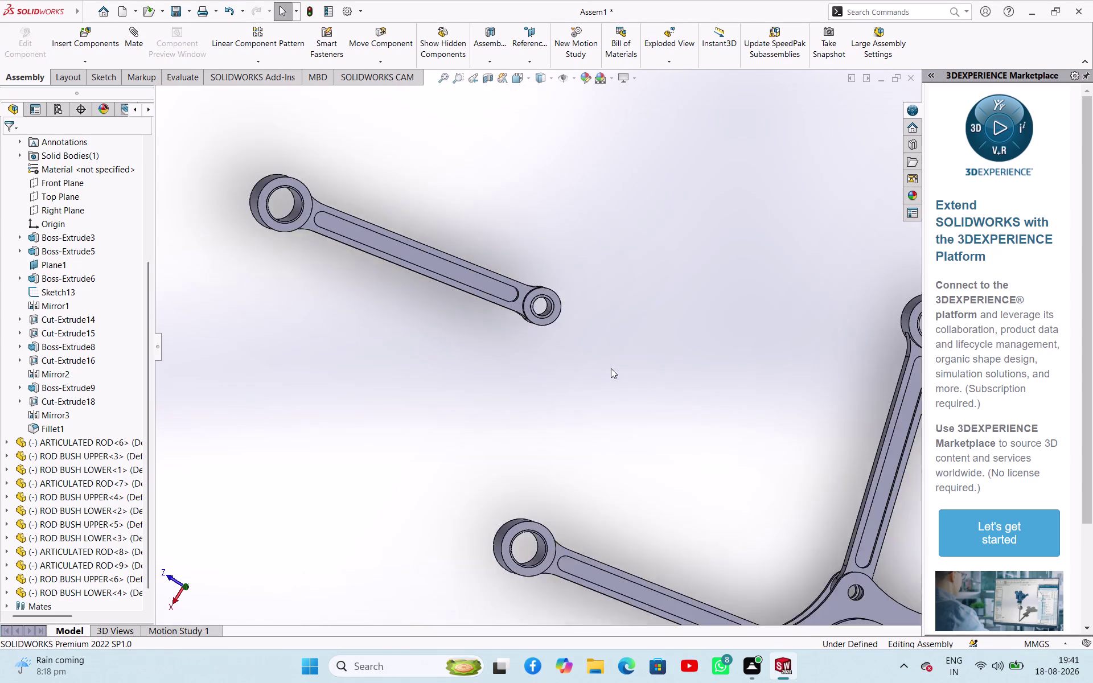
scroll(up, 3)
scroll(down, 3)
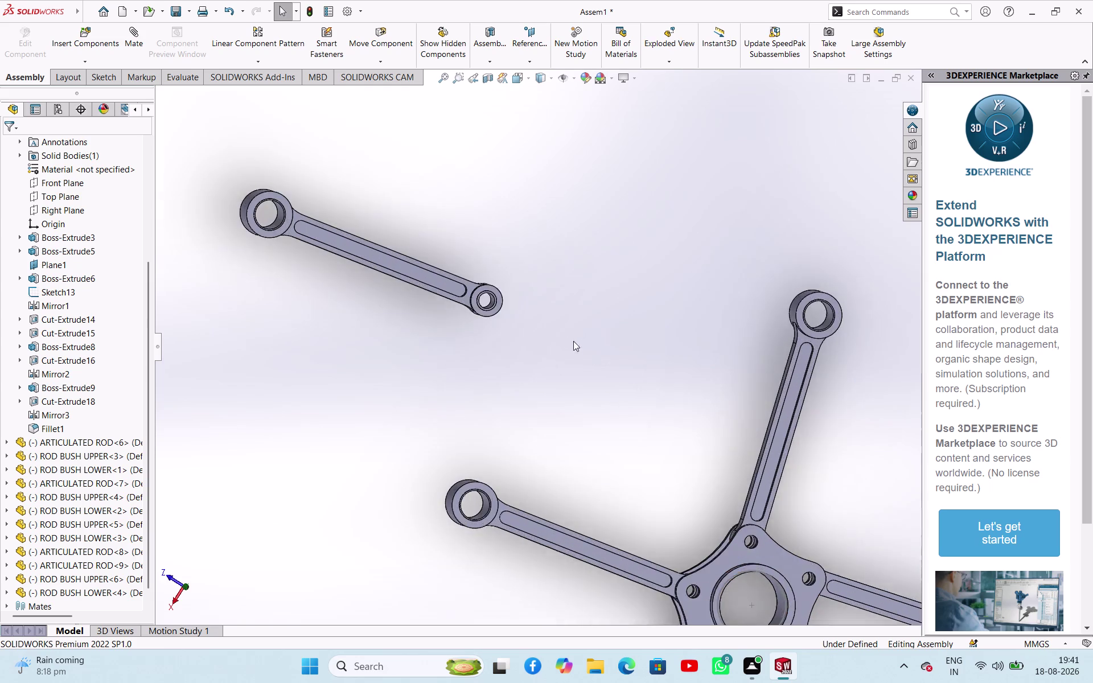
scroll(down, 3)
click(462, 280)
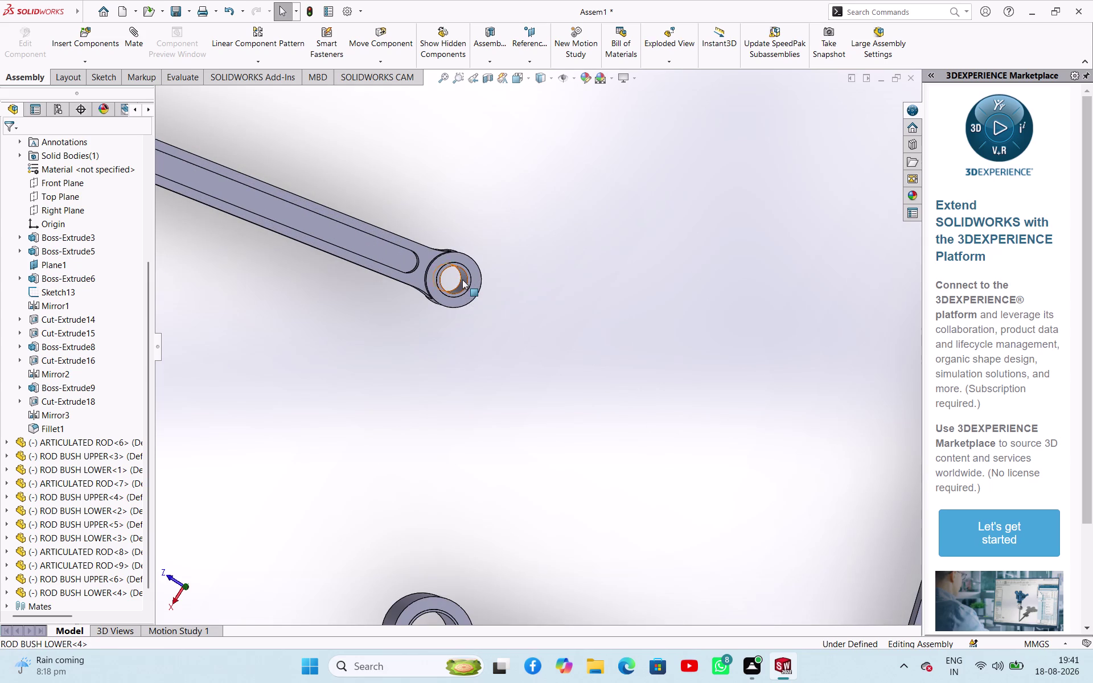
scroll(up, 3)
scroll(down, 3)
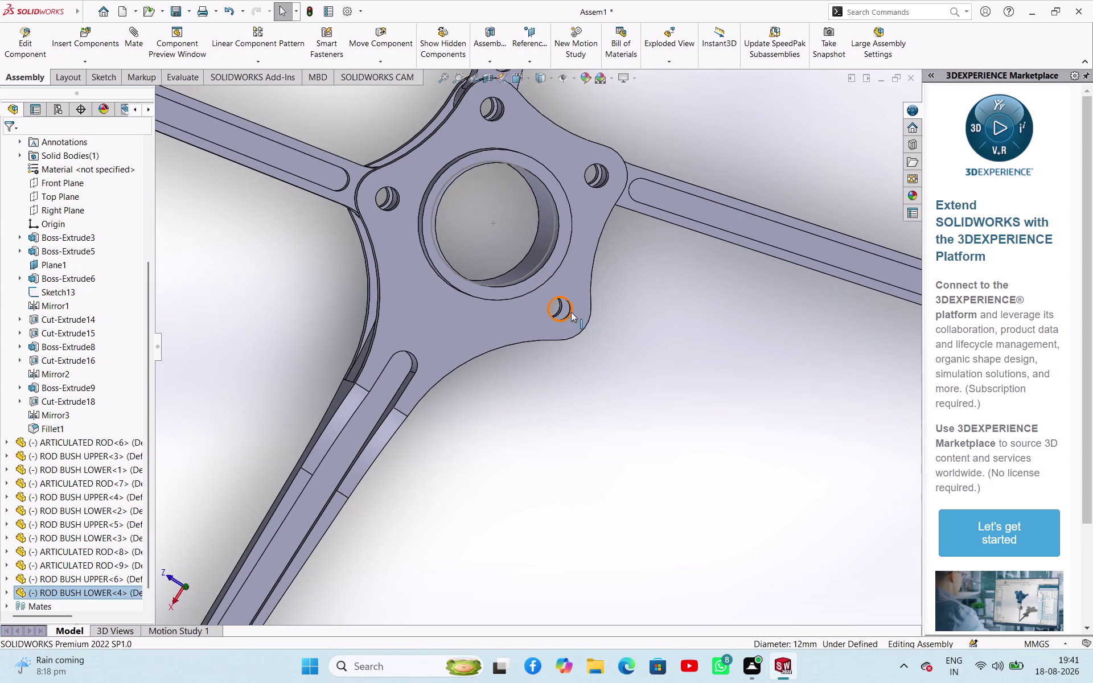
Make the articulated rod's end bore concentric with a small hub pin hole.
middle_drag(601, 373, 645, 406)
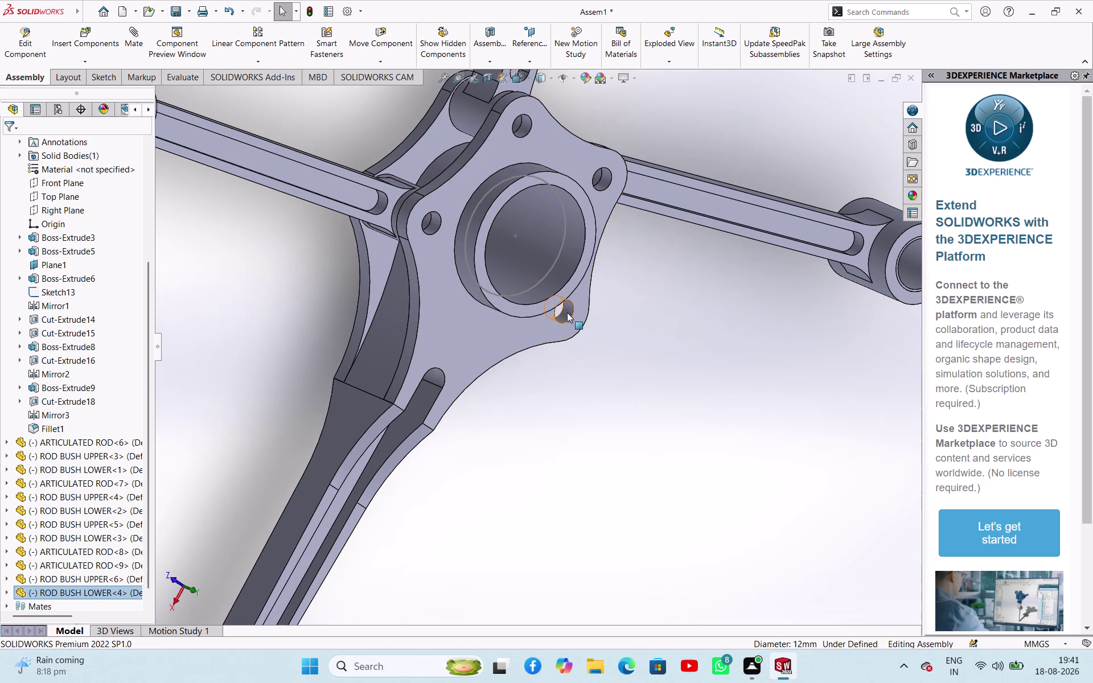
click(567, 312)
click(657, 303)
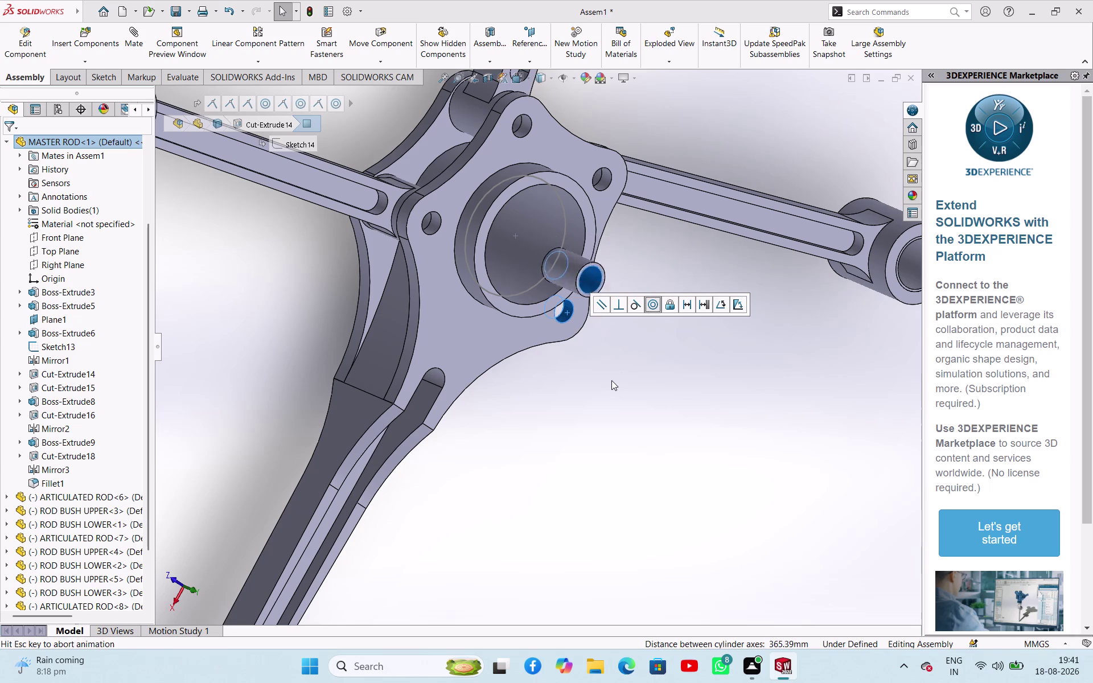
click(588, 411)
middle_drag(590, 435, 523, 398)
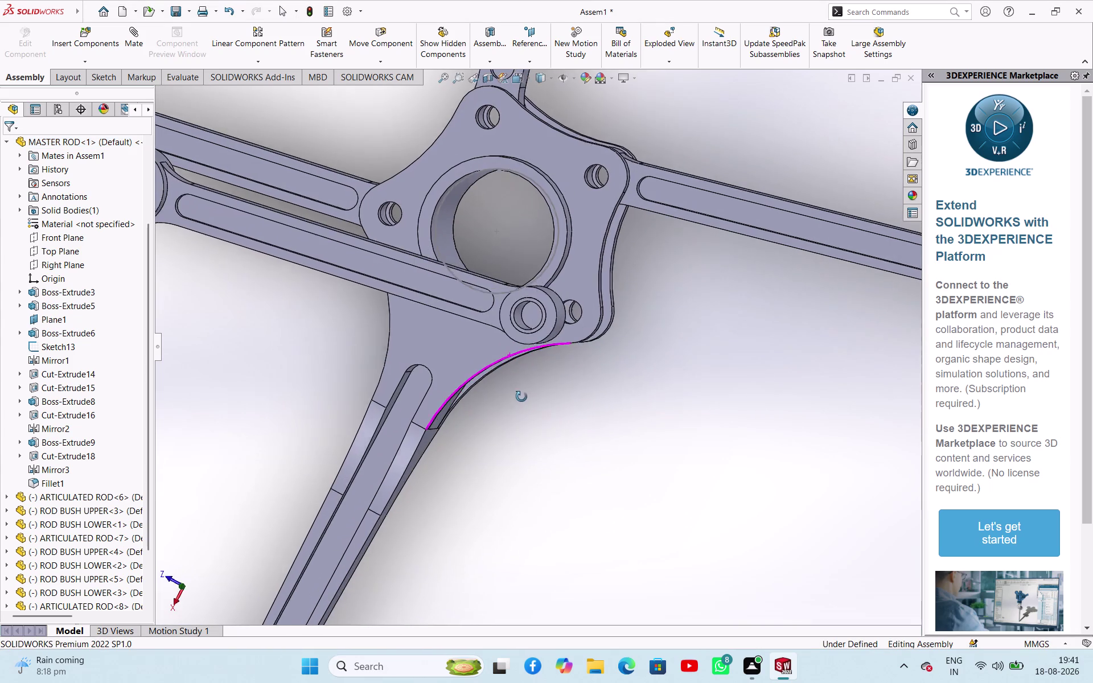
middle_drag(523, 398, 521, 395)
Mate the rod end face coincident with the hub face to seat it flush.
click(543, 312)
middle_drag(609, 398, 504, 381)
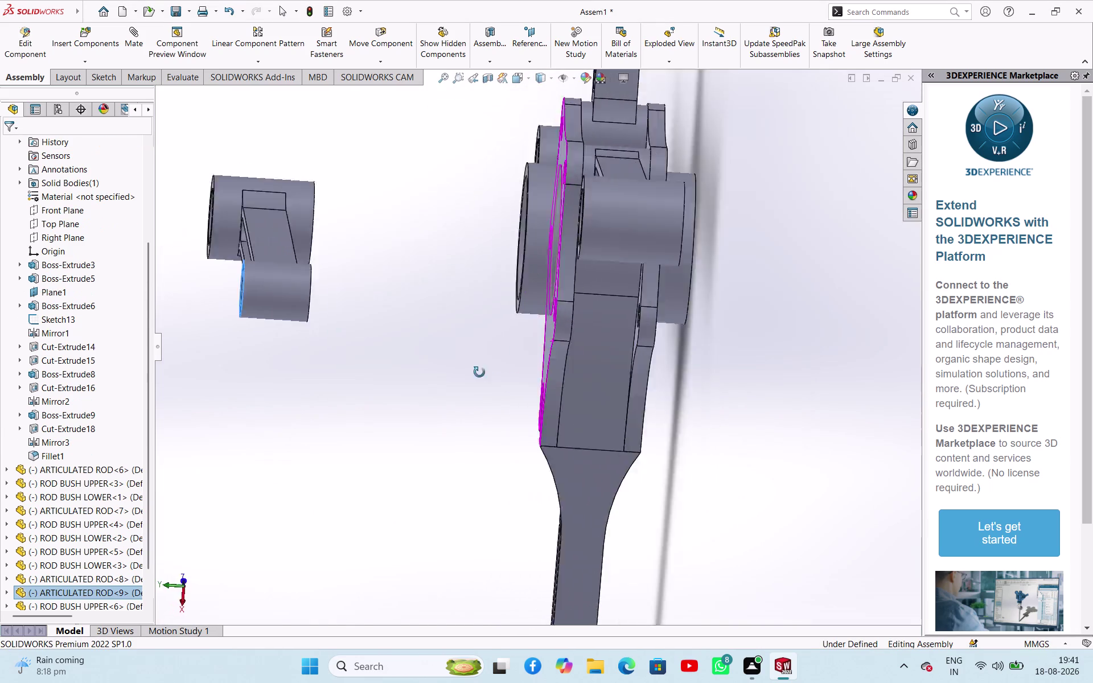
middle_drag(504, 381, 439, 355)
click(566, 327)
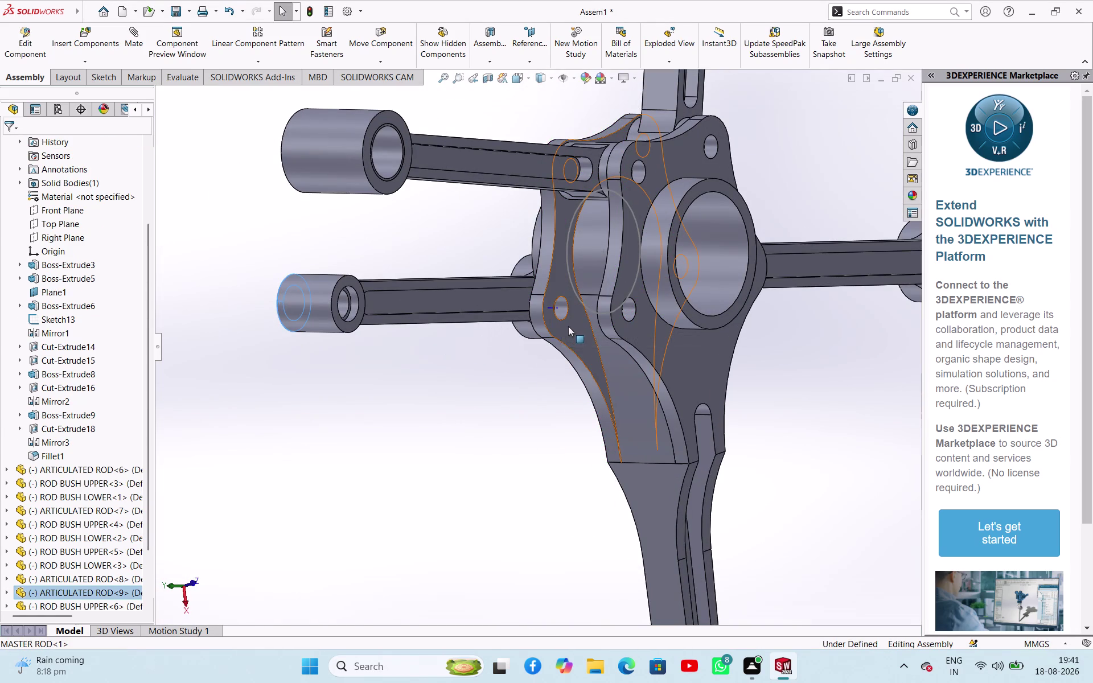
click(604, 316)
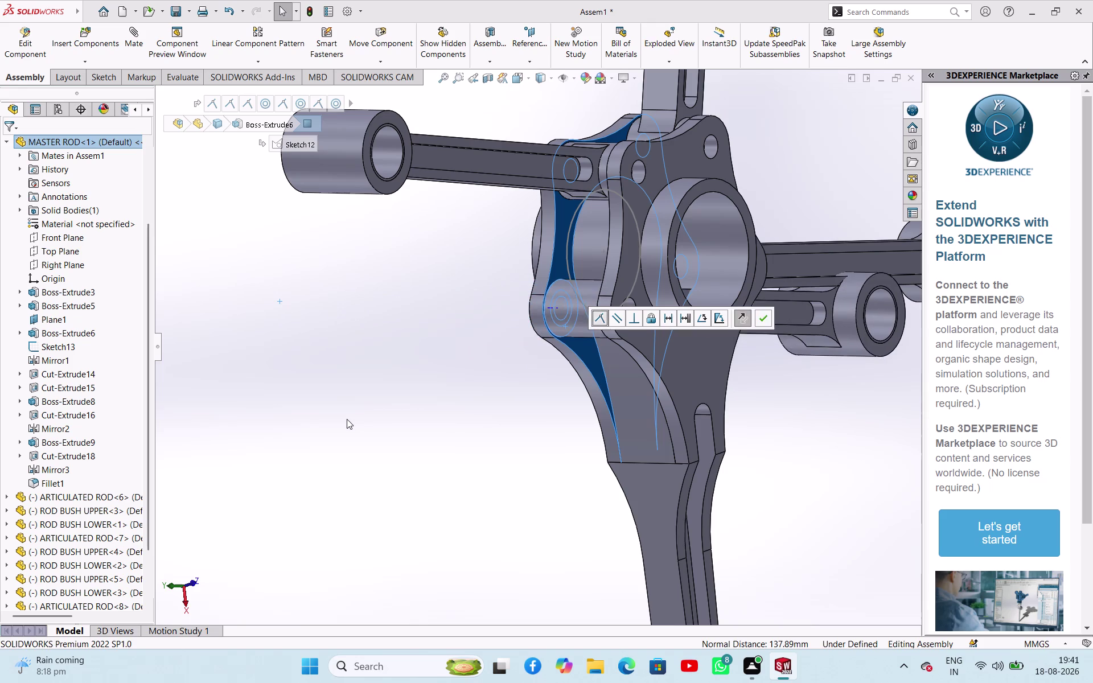
click(347, 419)
Swing the articulated rod to the lower right and clear the selection.
middle_drag(353, 397, 541, 404)
scroll(up, 3)
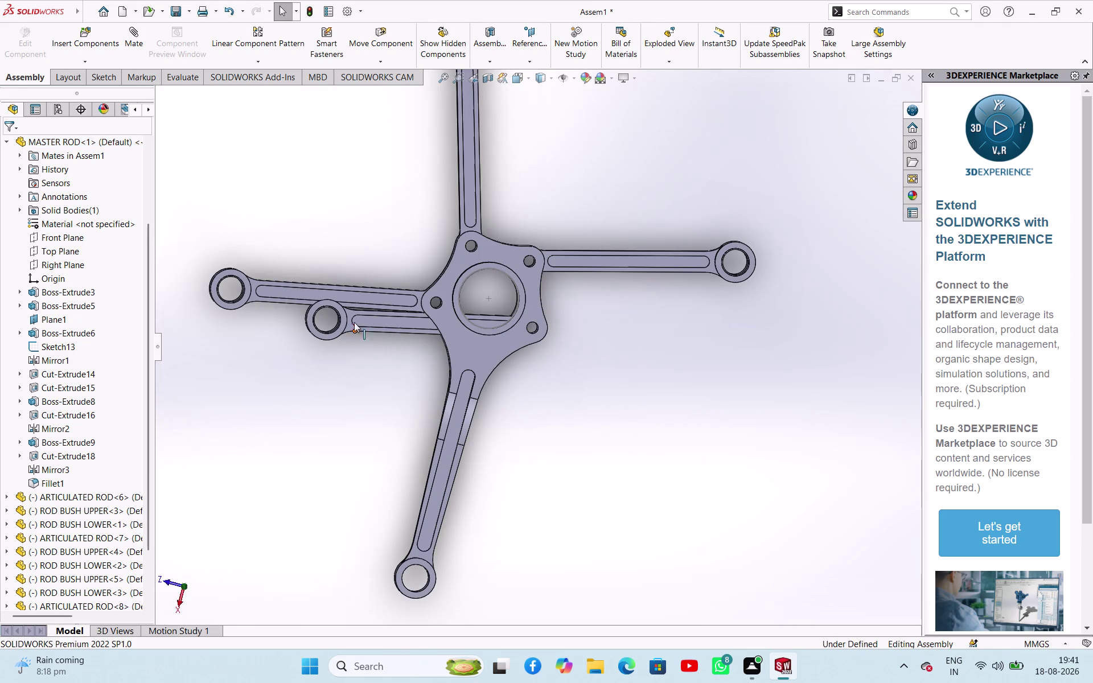
drag(347, 313, 502, 444)
click(606, 476)
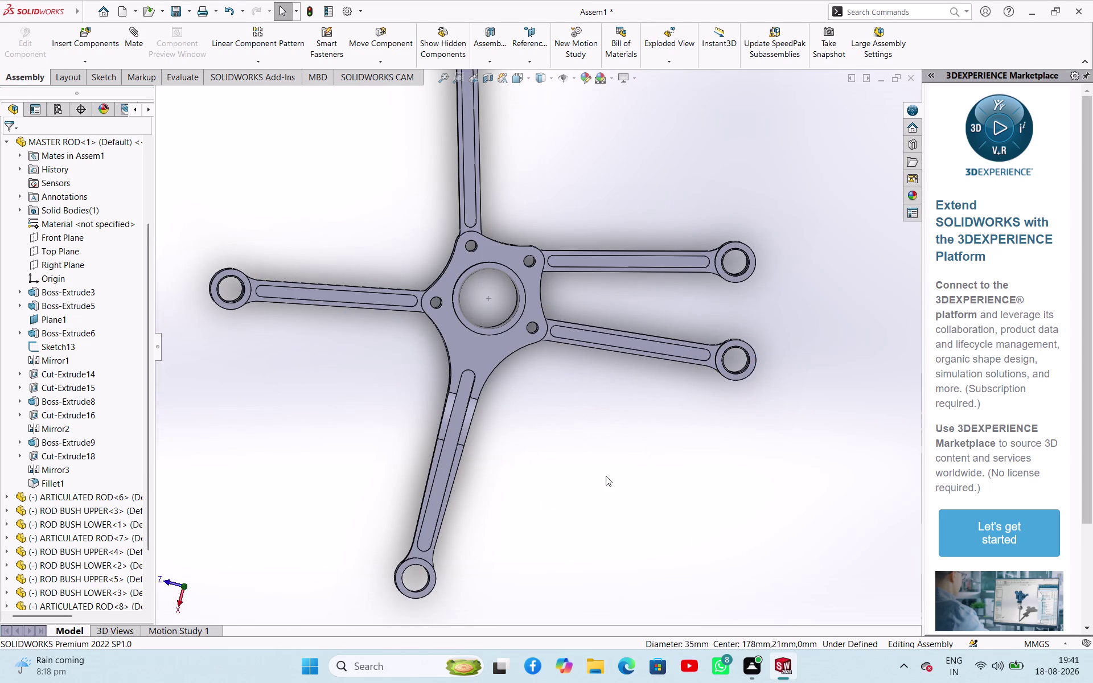
middle_drag(606, 475, 605, 395)
click(94, 63)
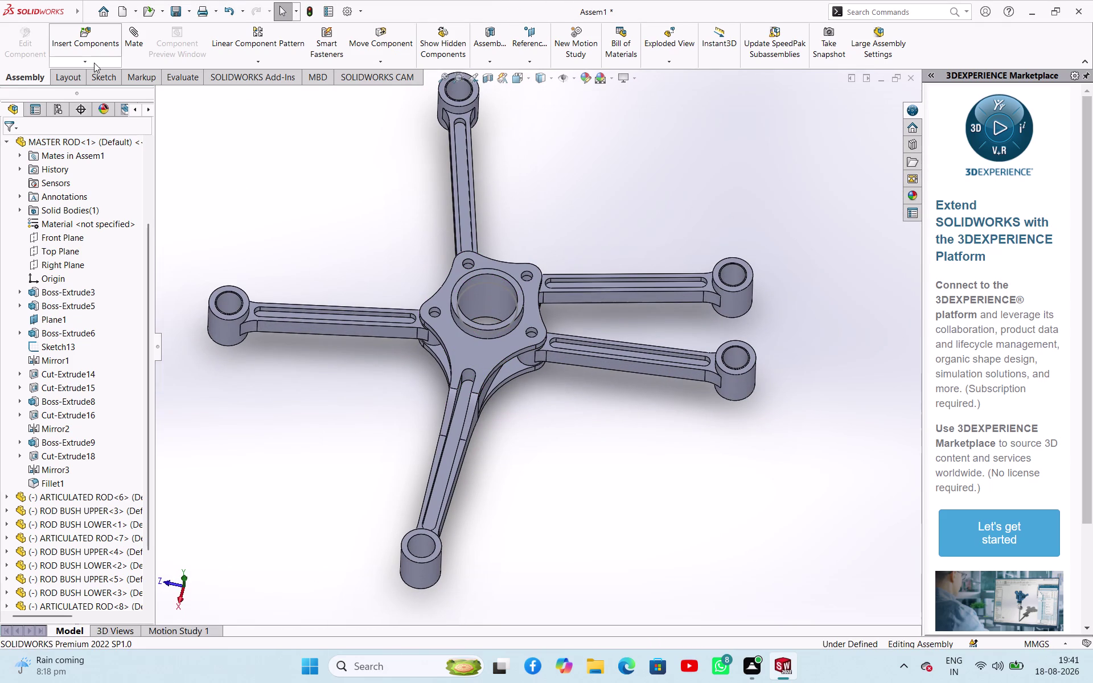
Browse to the ARTICULATED ROD part file and load it for placement.
click(99, 76)
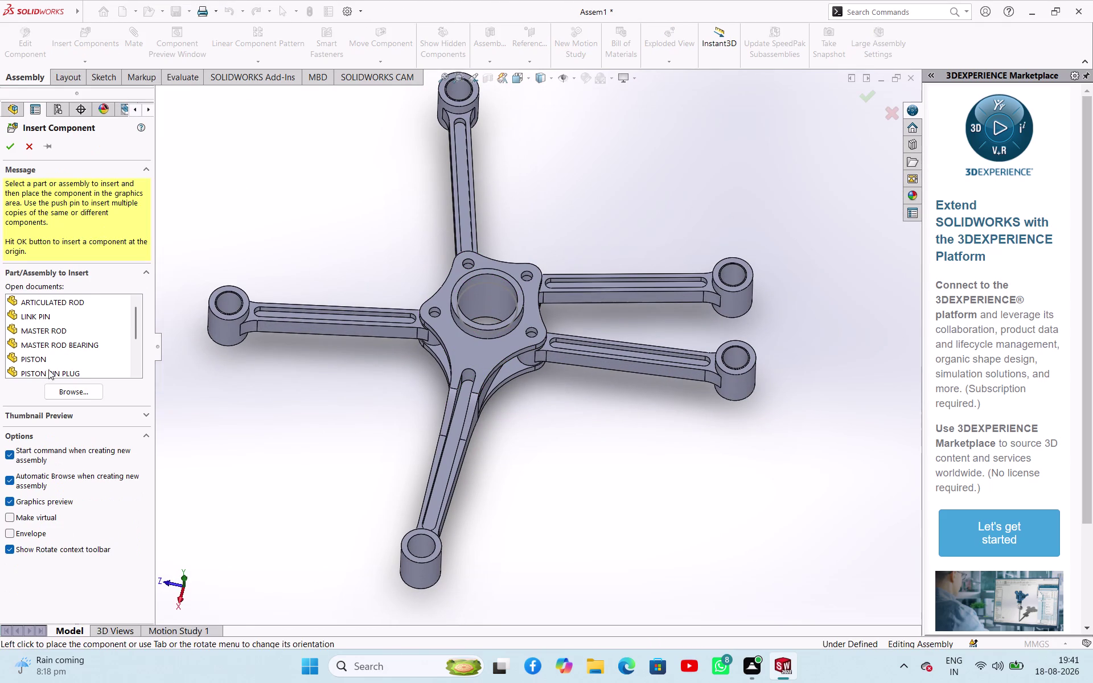
scroll(down, 3)
click(76, 390)
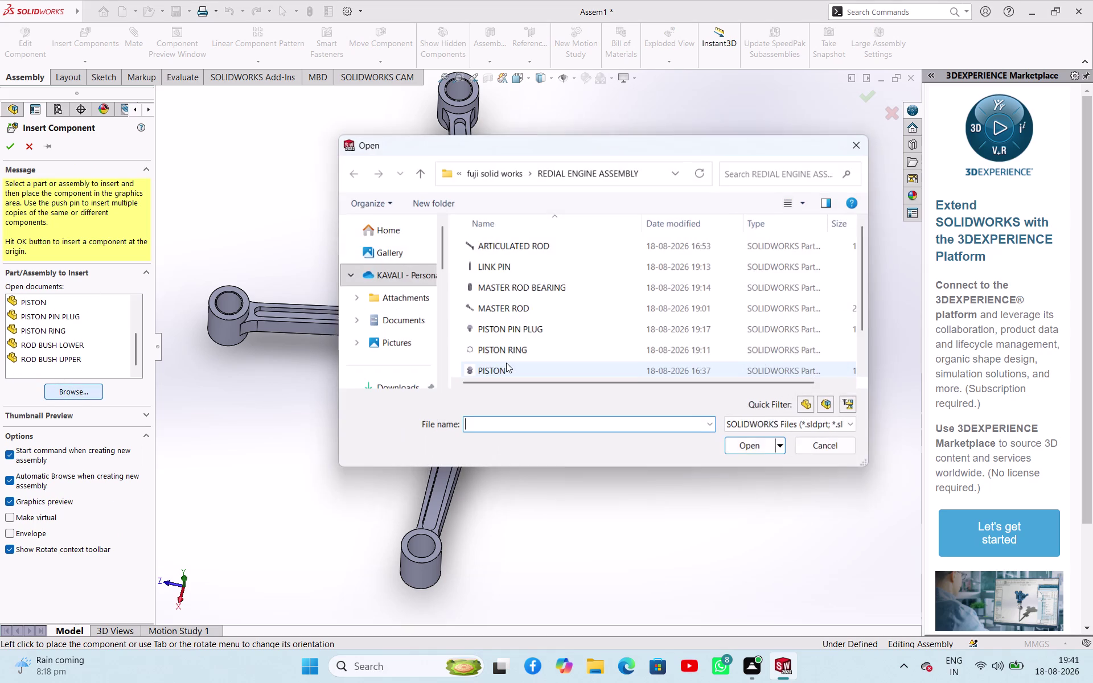
scroll(down, 3)
scroll(down, 3)
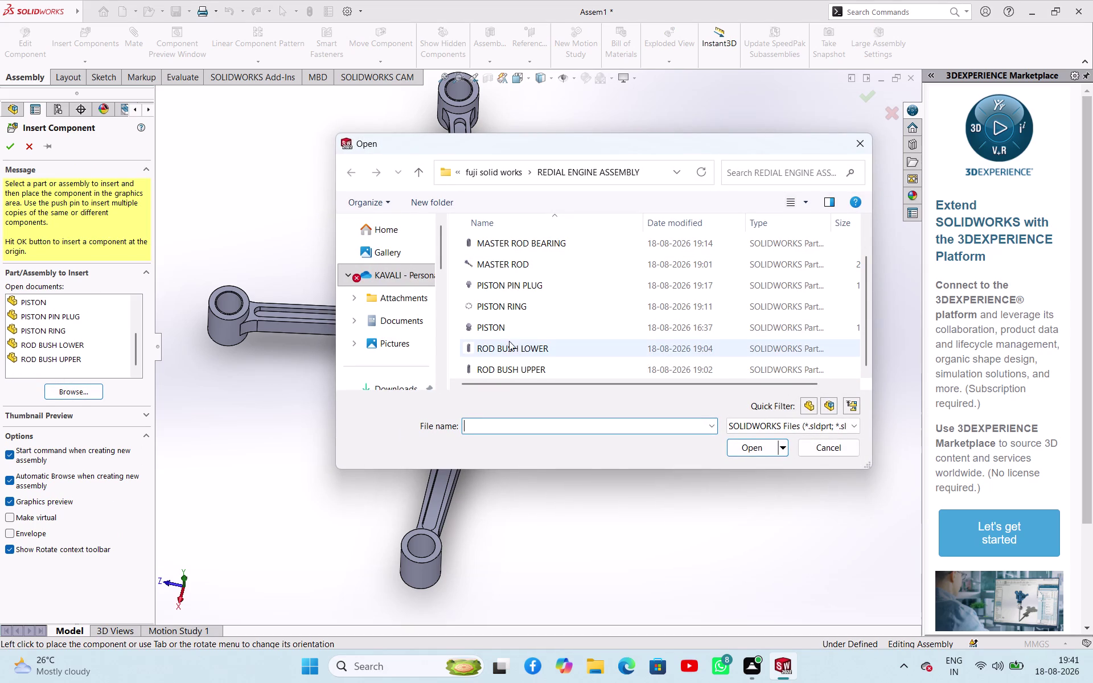
scroll(down, 3)
scroll(up, 3)
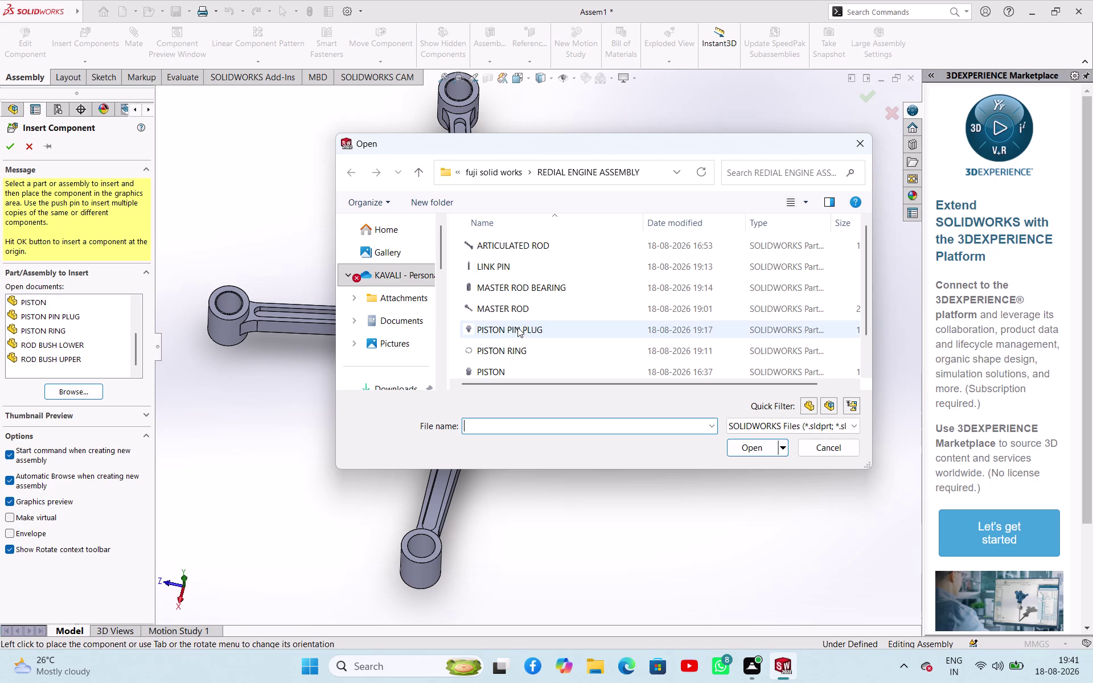
click(506, 250)
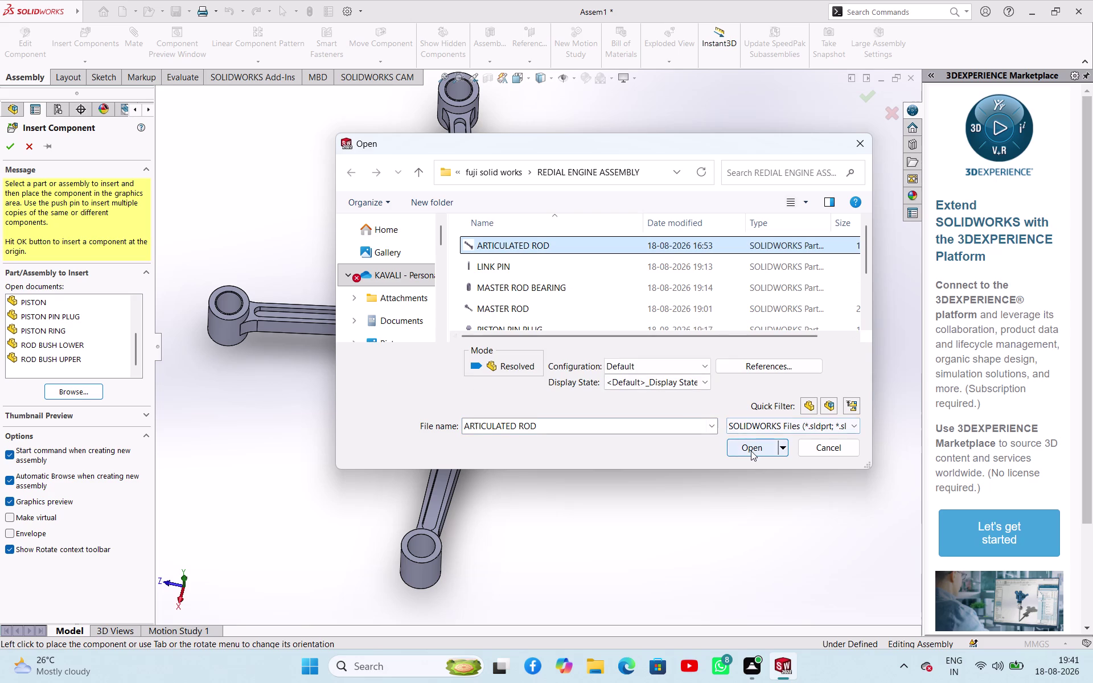
click(751, 451)
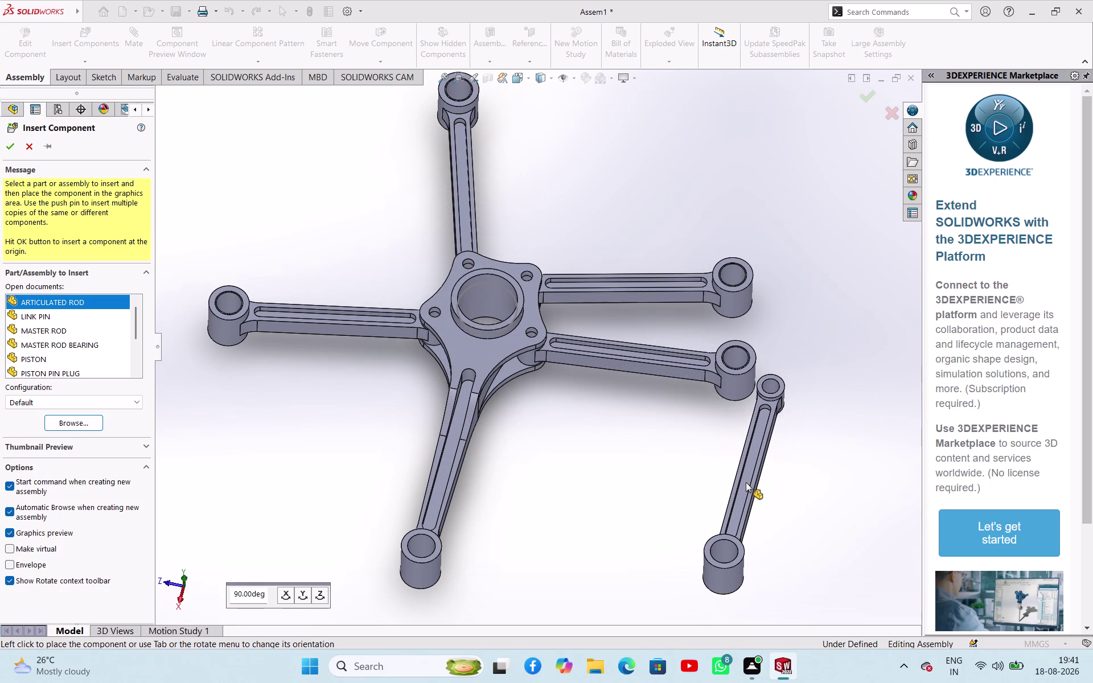
Cancel the rod placement and show the Insert Components choices.
key(Escape)
key(Escape)
key(Escape)
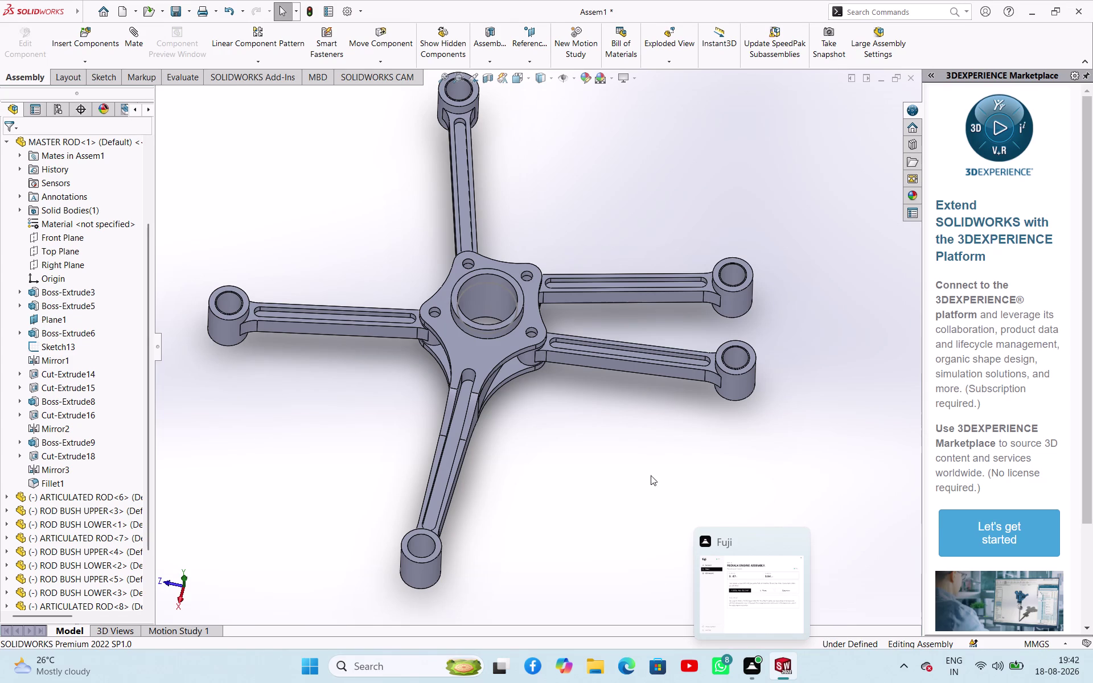
click(107, 63)
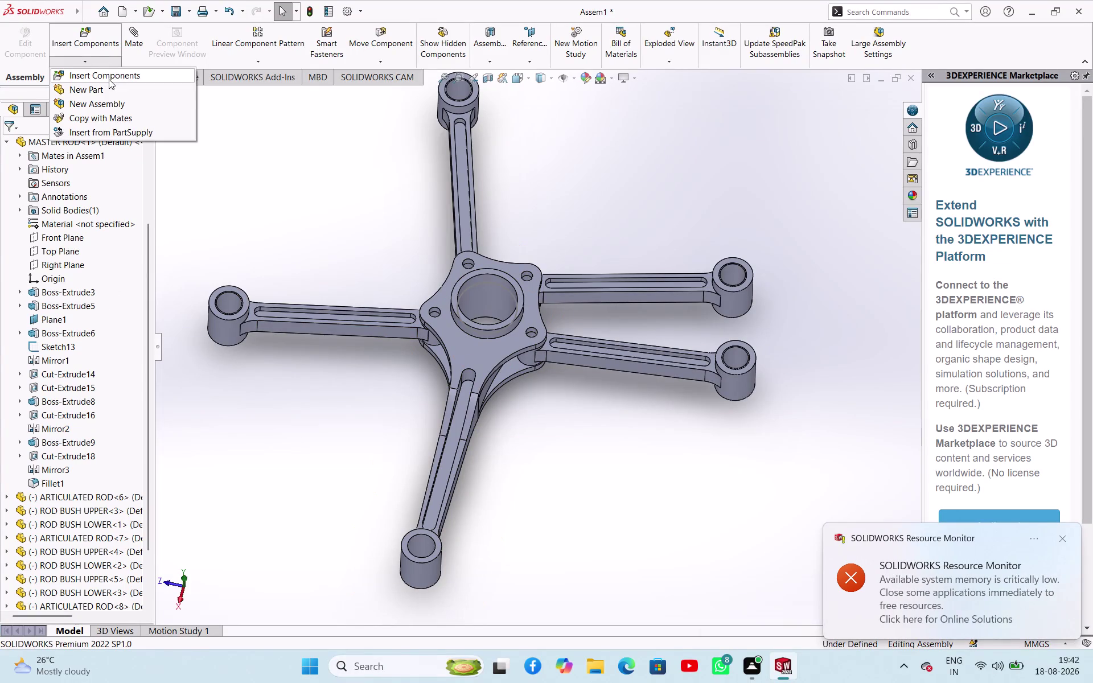
Insert a LINK PIN part and place it beside the master rod hub.
click(110, 83)
click(186, 121)
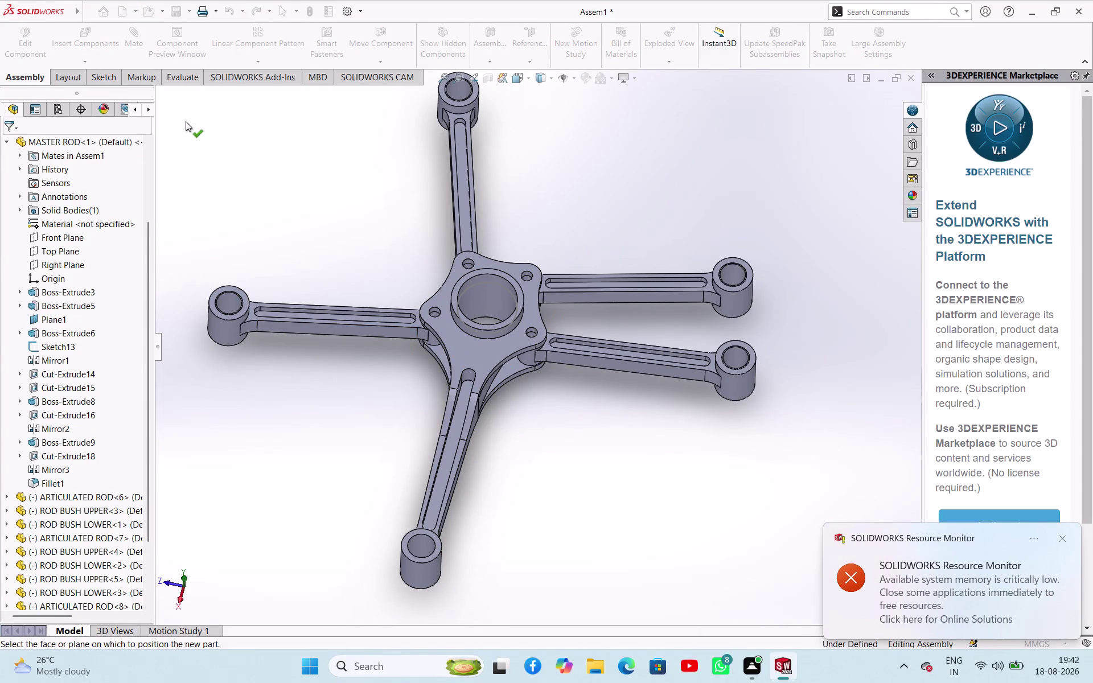
click(101, 55)
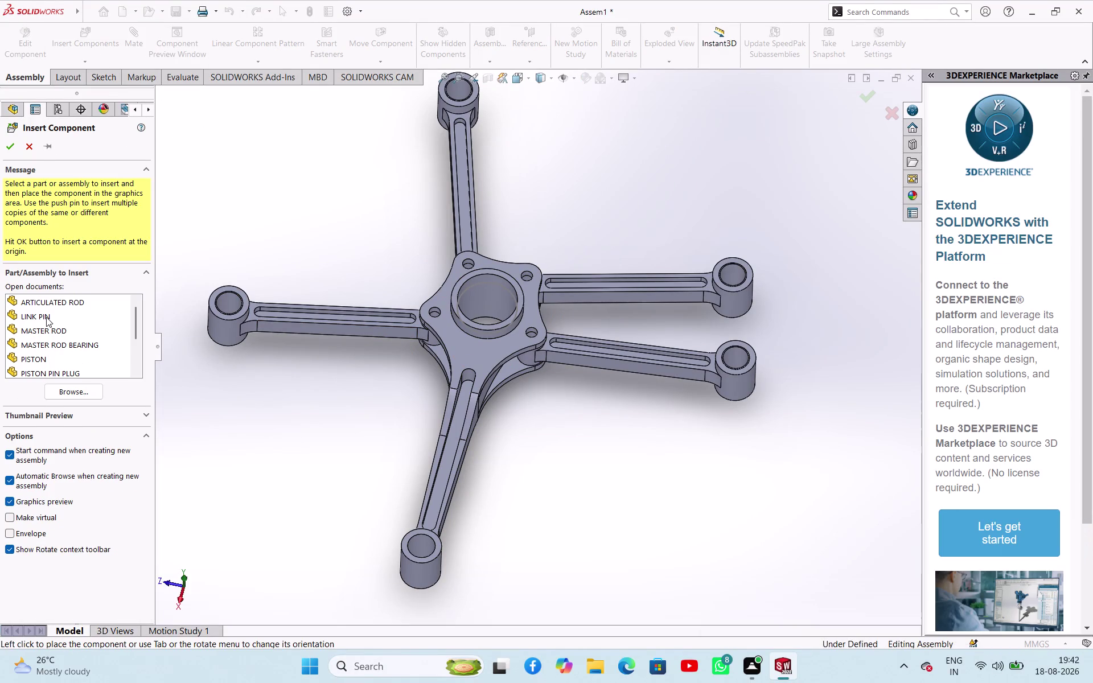
drag(47, 319, 279, 226)
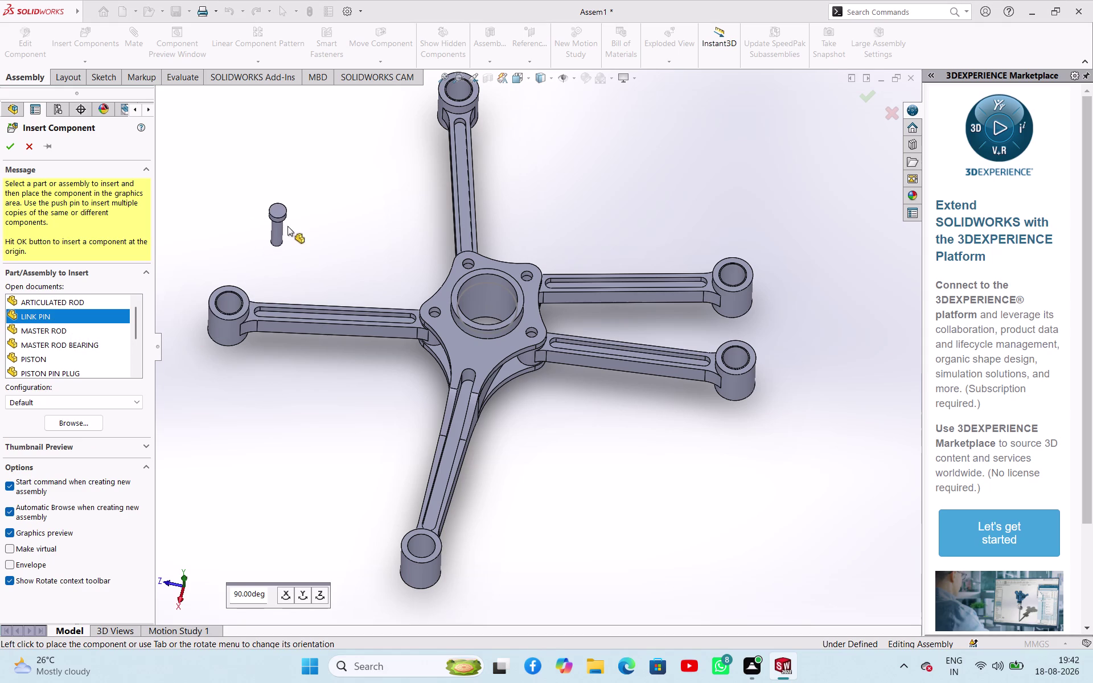
drag(279, 226, 326, 227)
click(326, 227)
scroll(down, 3)
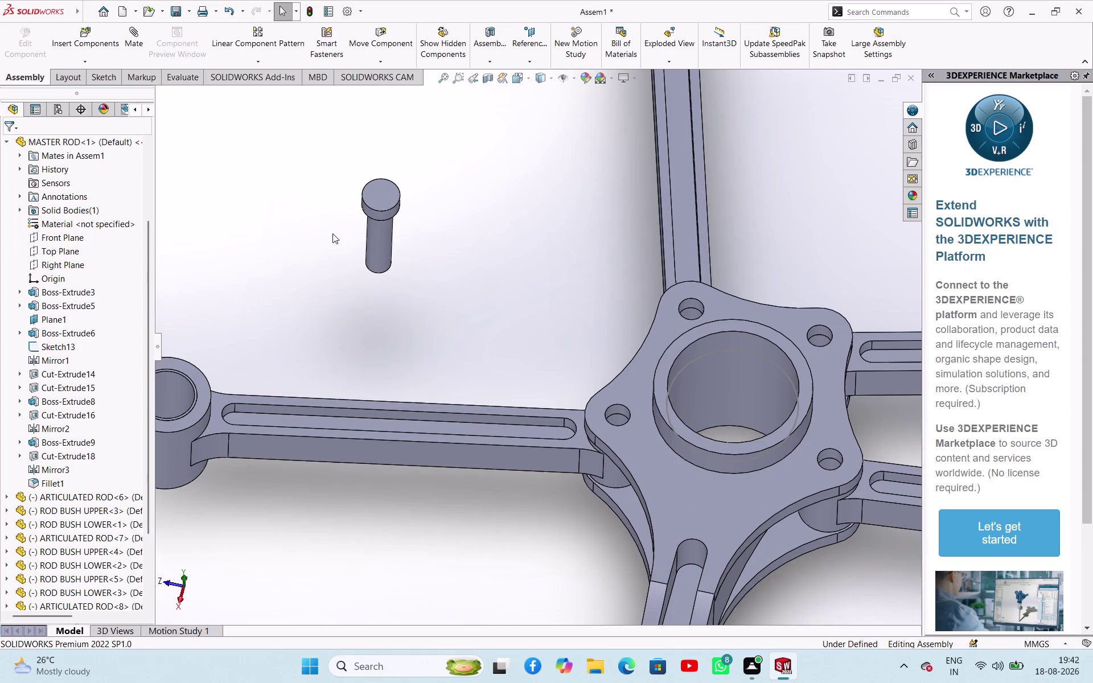
Make the link pin shaft concentric with the hub's pin hole.
click(383, 250)
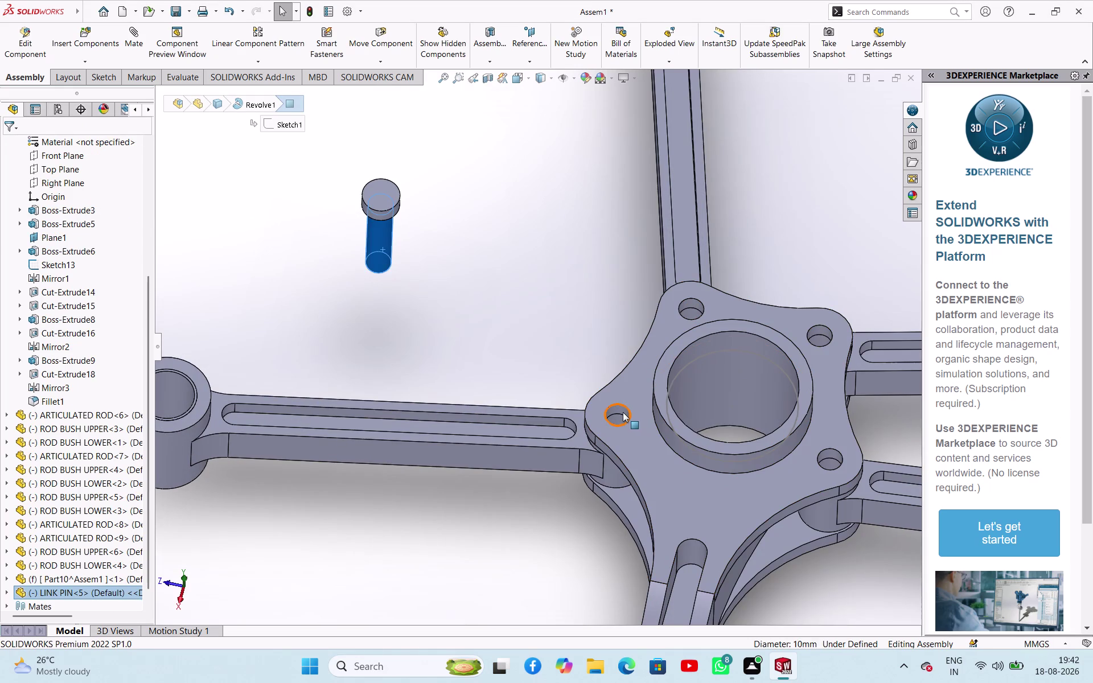
click(622, 411)
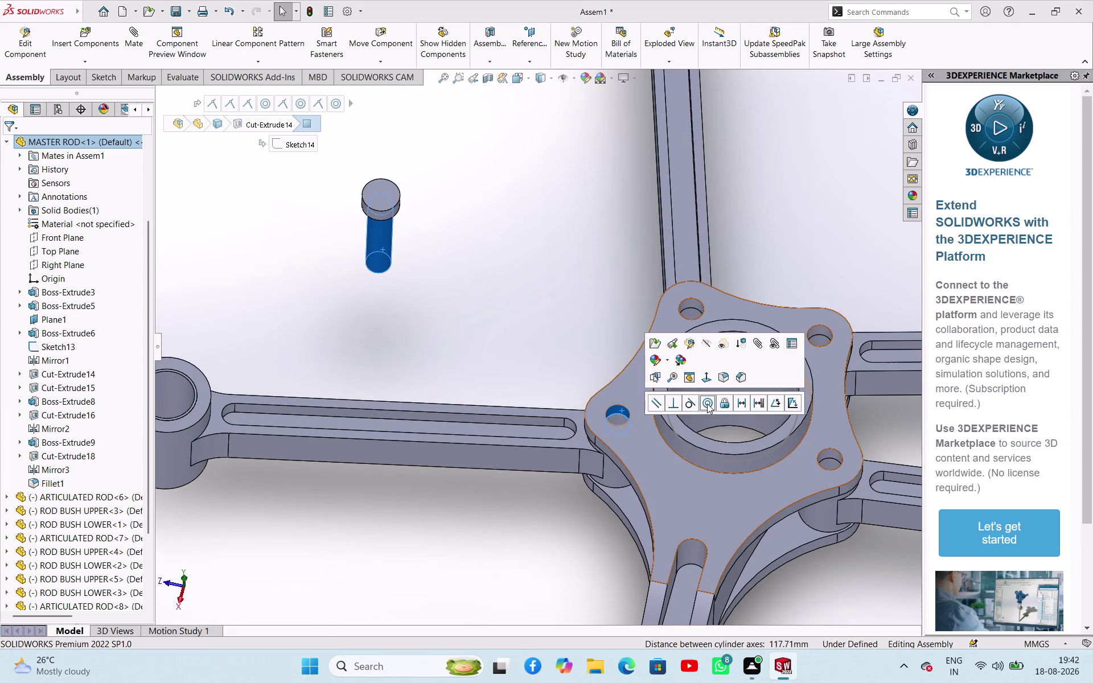
click(707, 404)
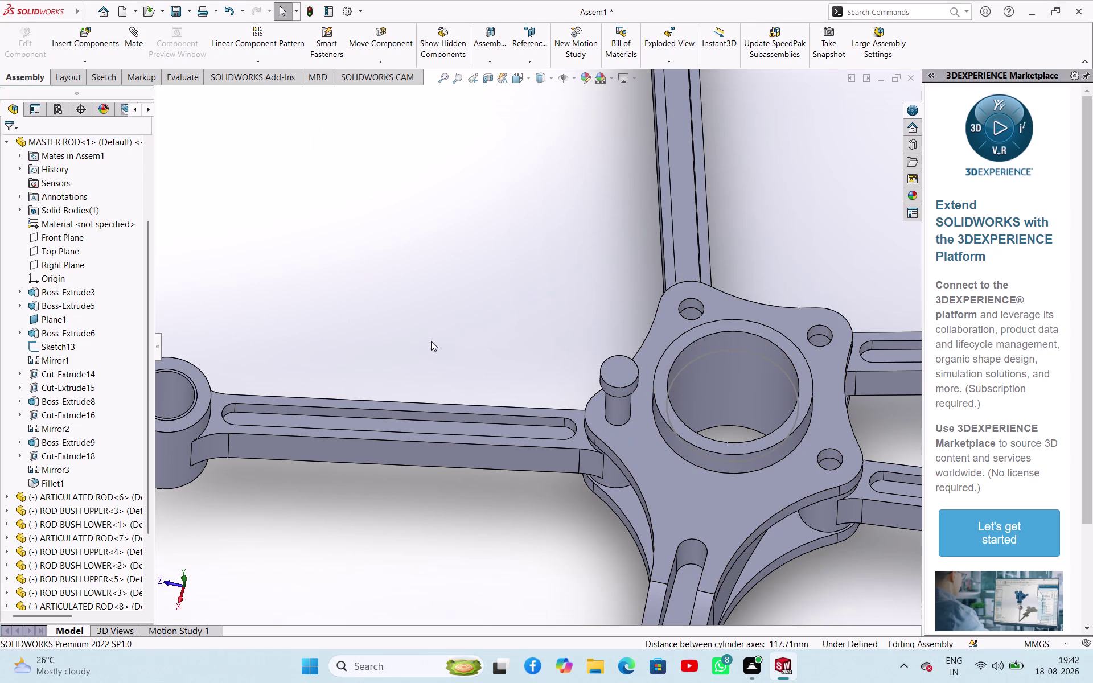
middle_drag(466, 369, 473, 330)
click(634, 425)
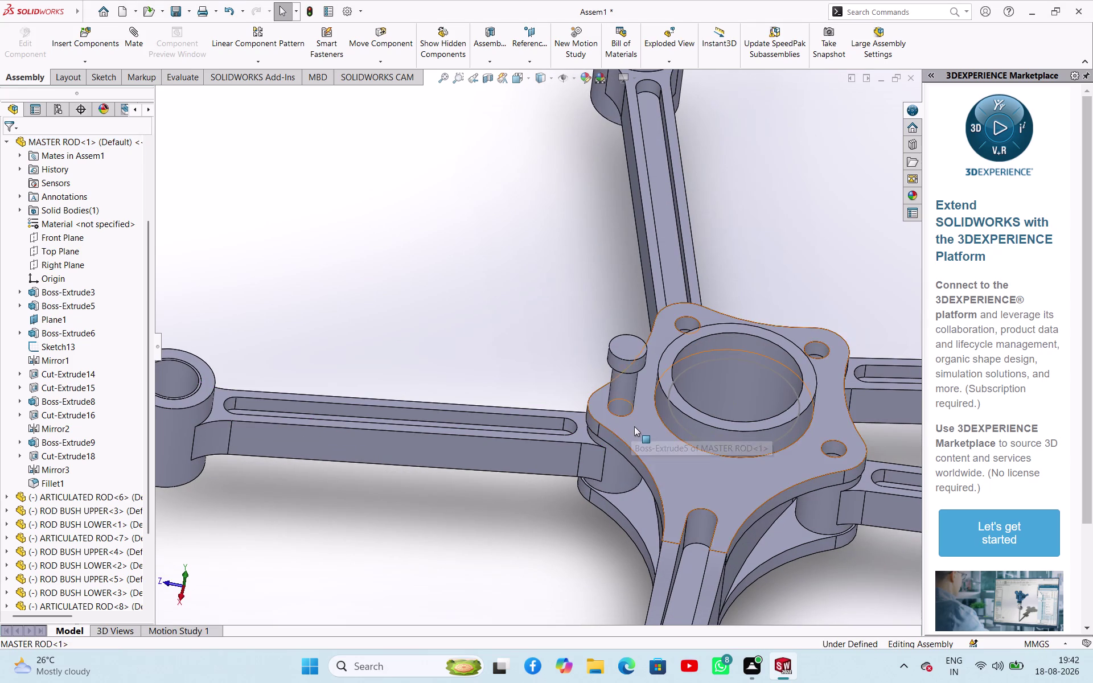
middle_drag(469, 348, 536, 316)
scroll(down, 3)
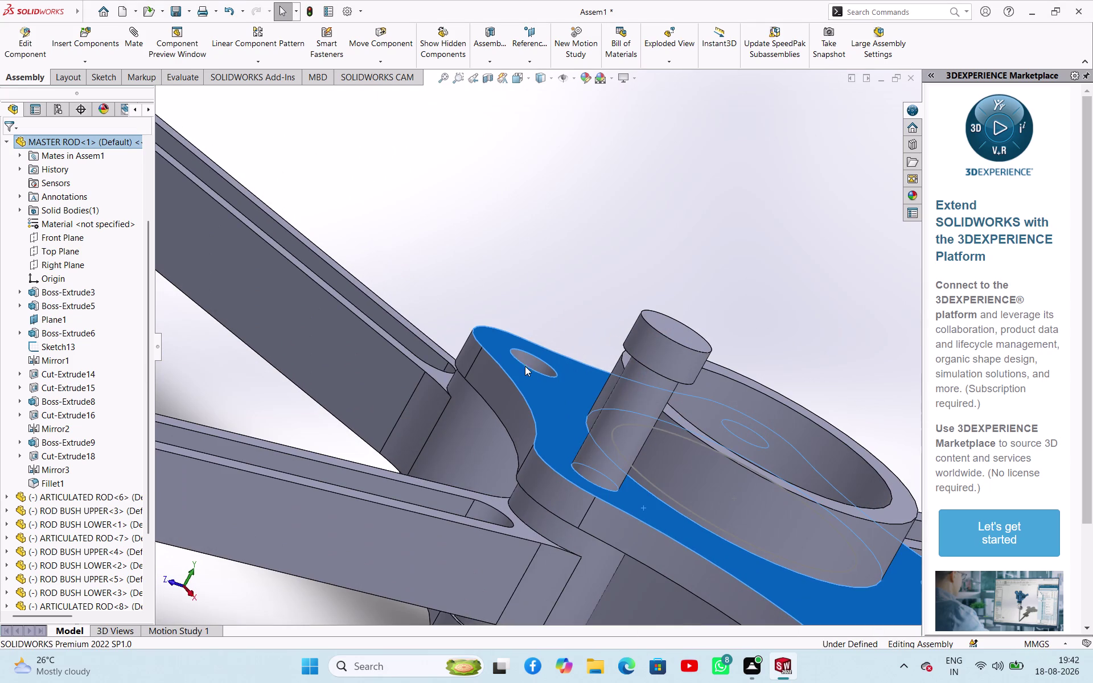
middle_drag(527, 226, 620, 176)
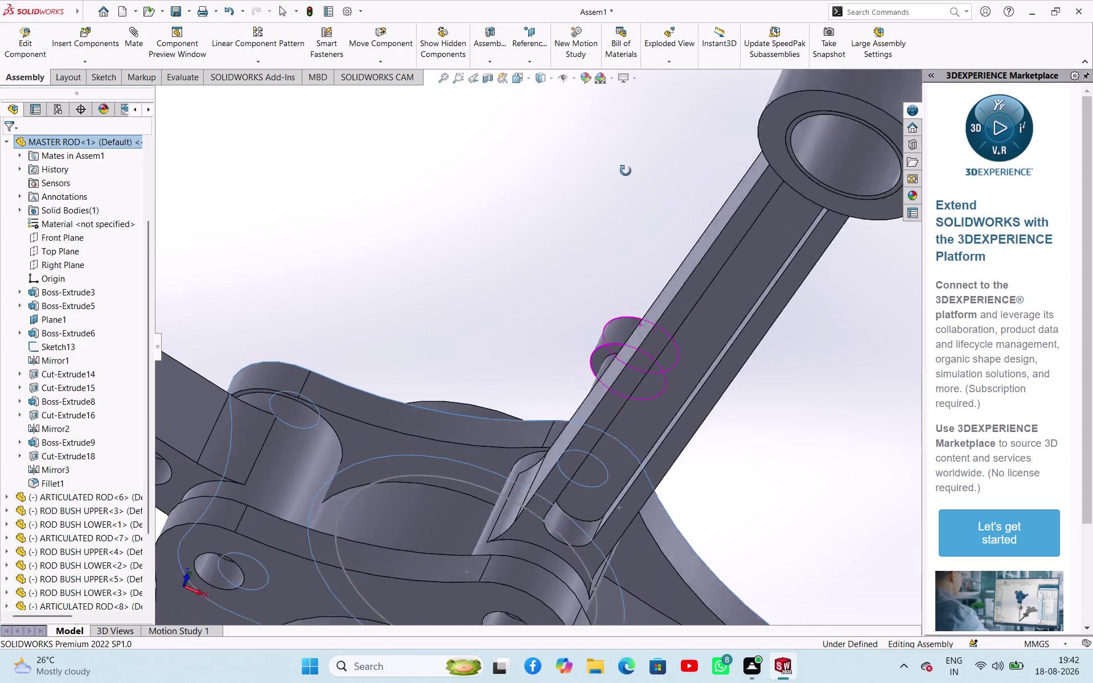
middle_drag(620, 176, 656, 154)
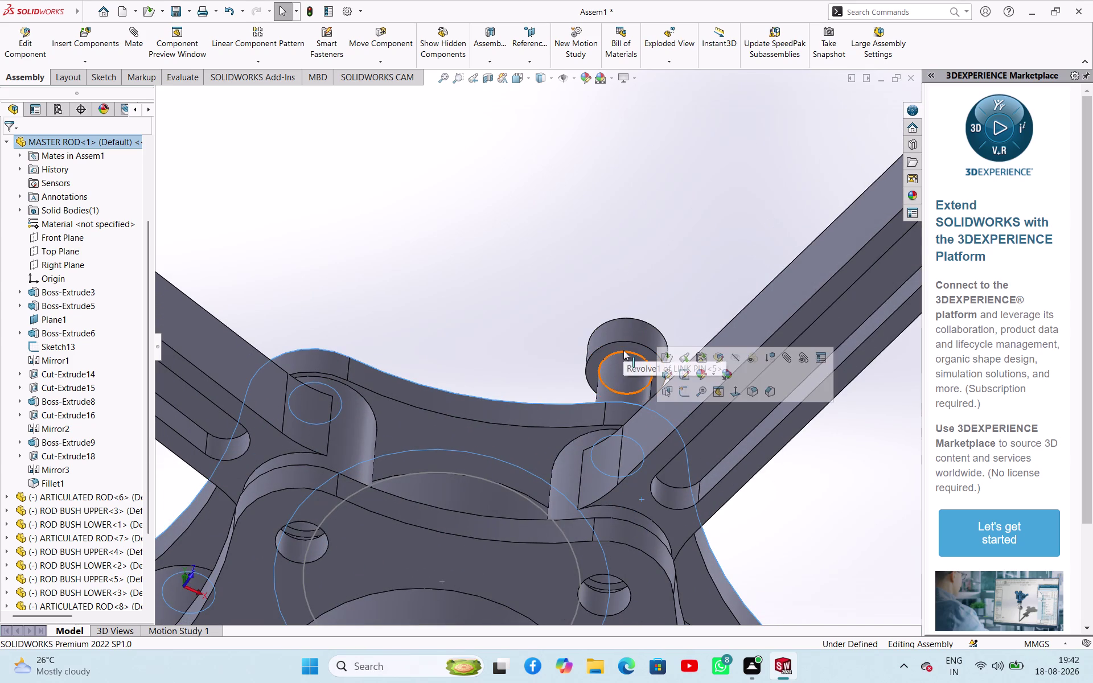
scroll(down, 3)
scroll(down, 3)
Select the underside of the pin head and nearby hub faces.
click(632, 349)
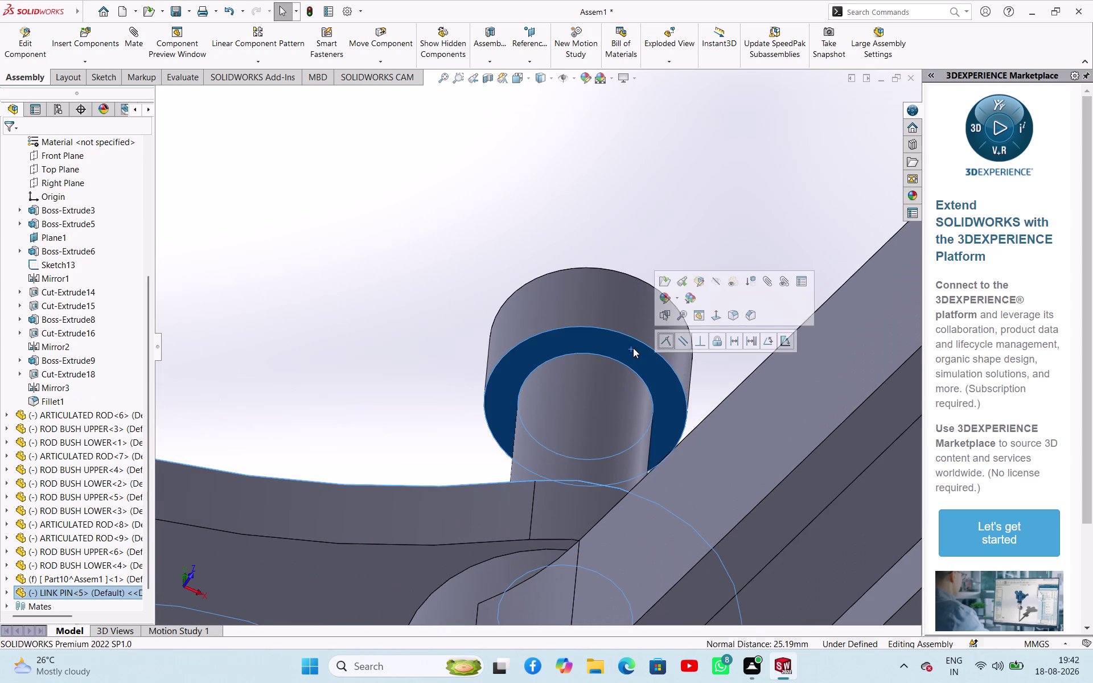
click(666, 342)
click(509, 294)
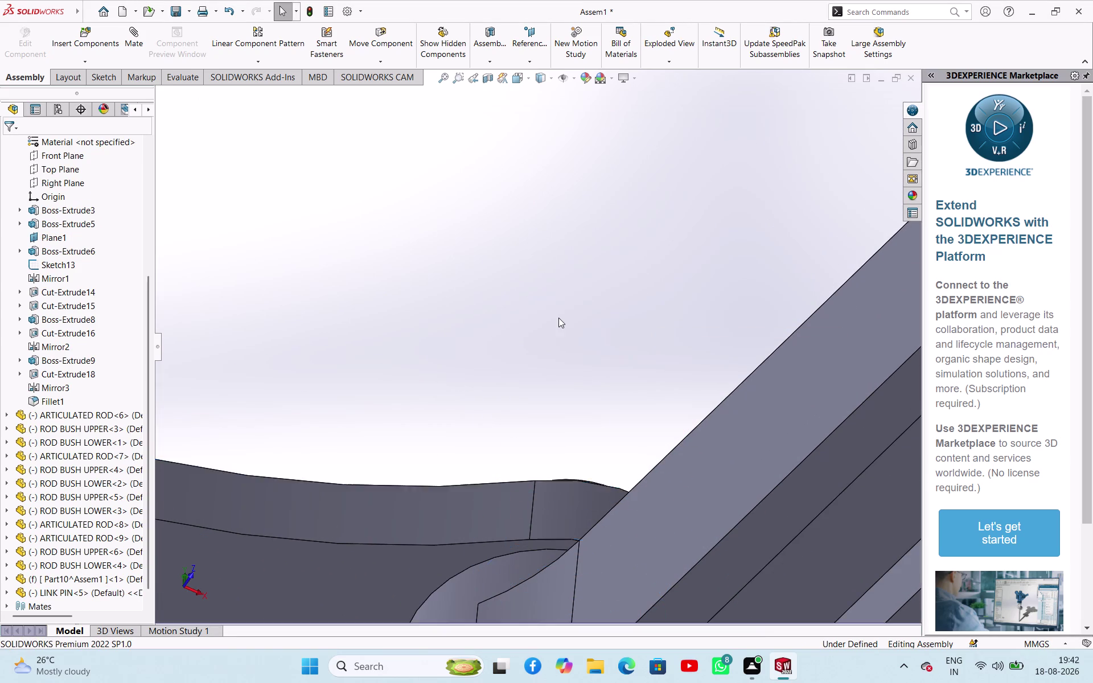
scroll(up, 3)
middle_drag(547, 265, 445, 332)
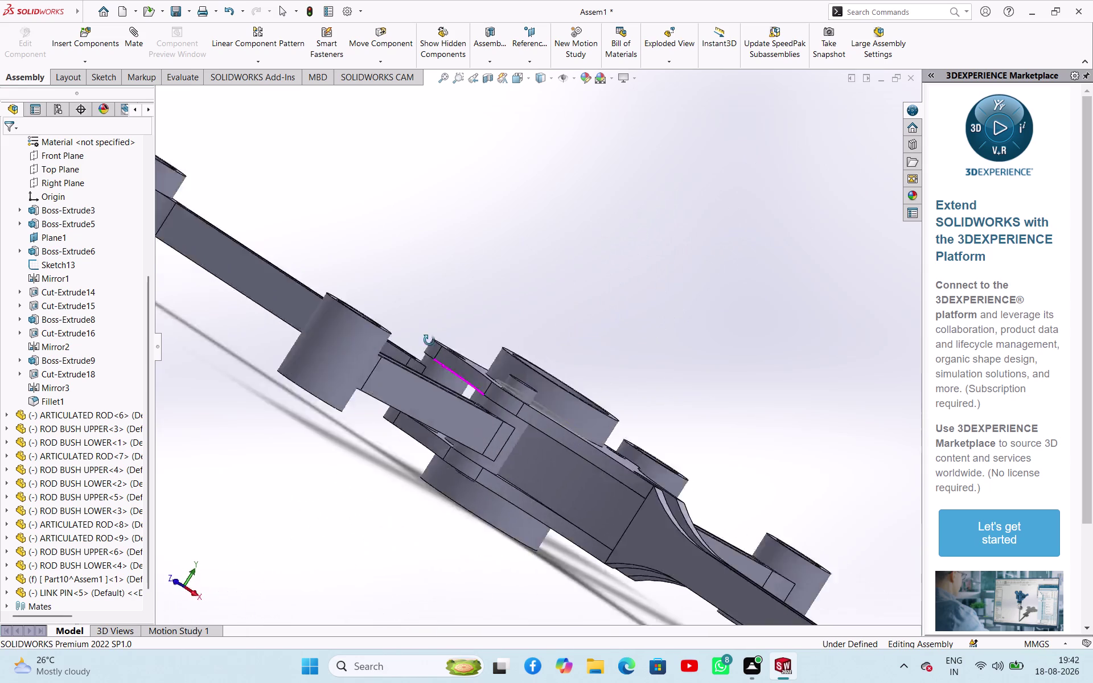
middle_drag(445, 332, 350, 373)
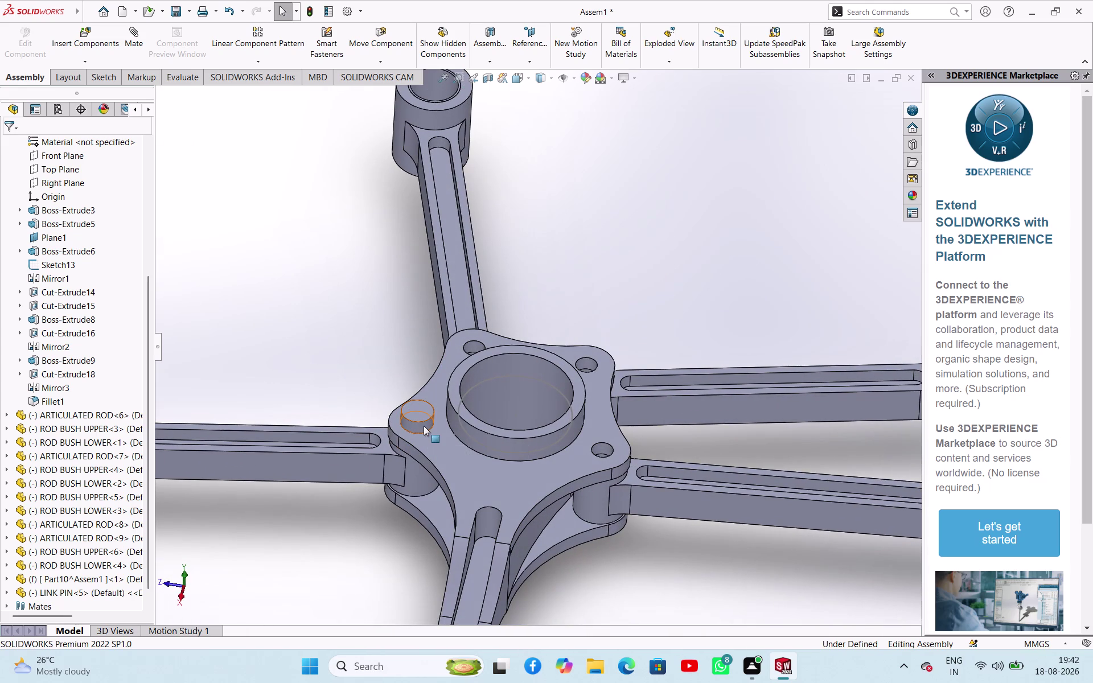
Add another LINK PIN and make it concentric with the small hub hole.
drag(423, 424, 302, 324)
click(302, 324)
click(385, 312)
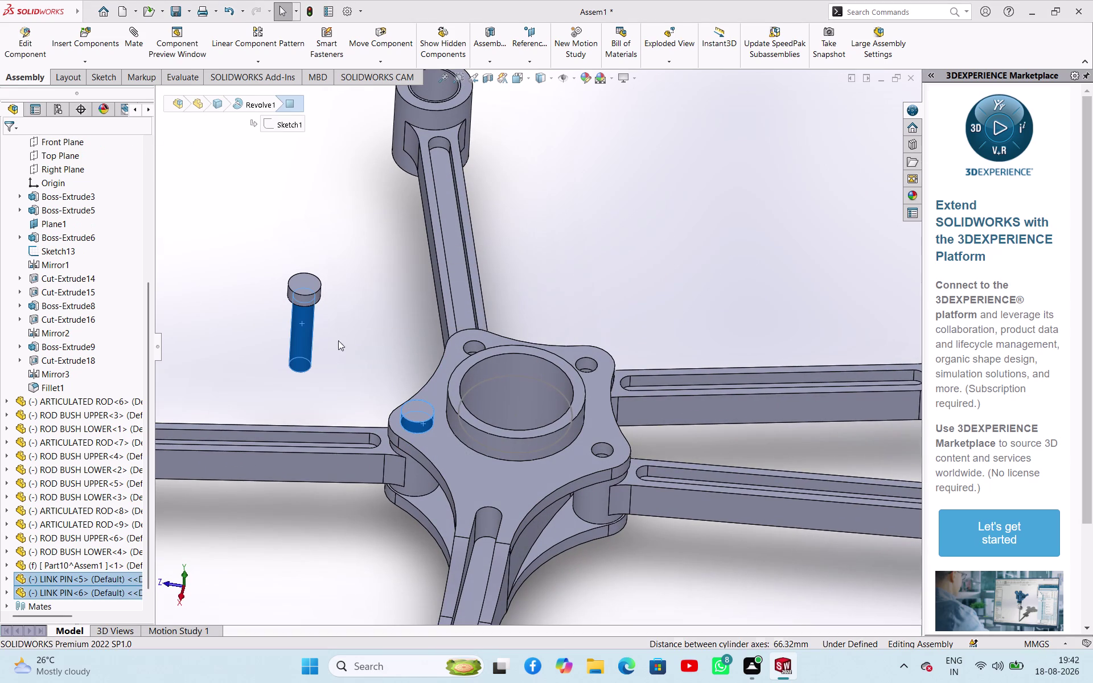
click(380, 330)
drag(300, 338, 305, 341)
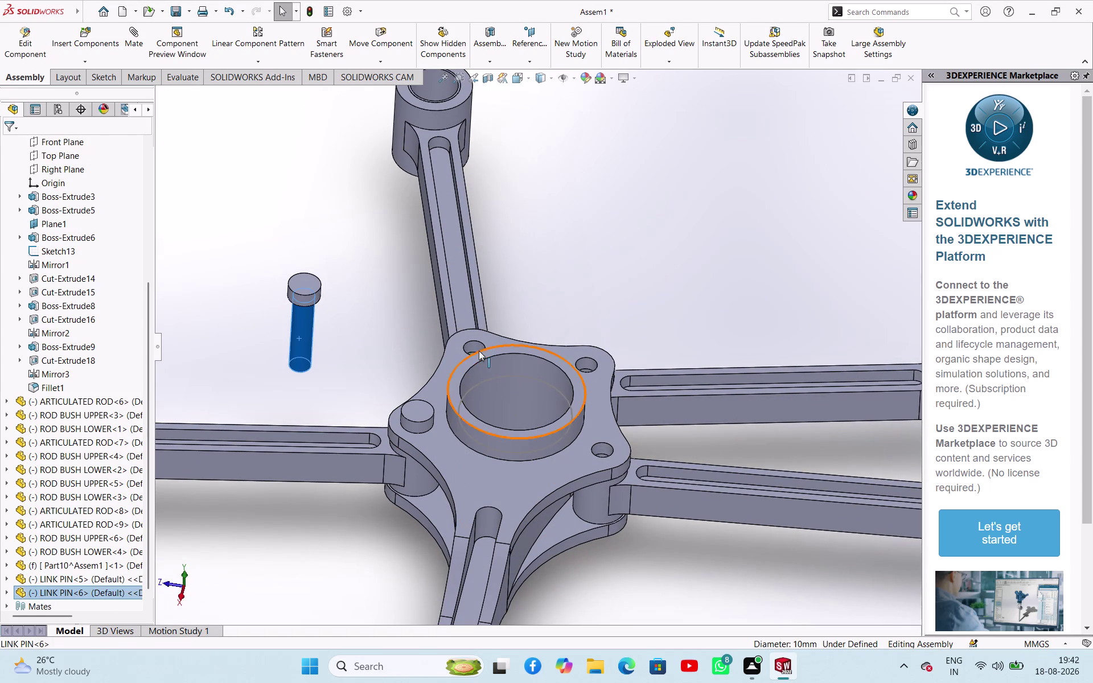
click(479, 345)
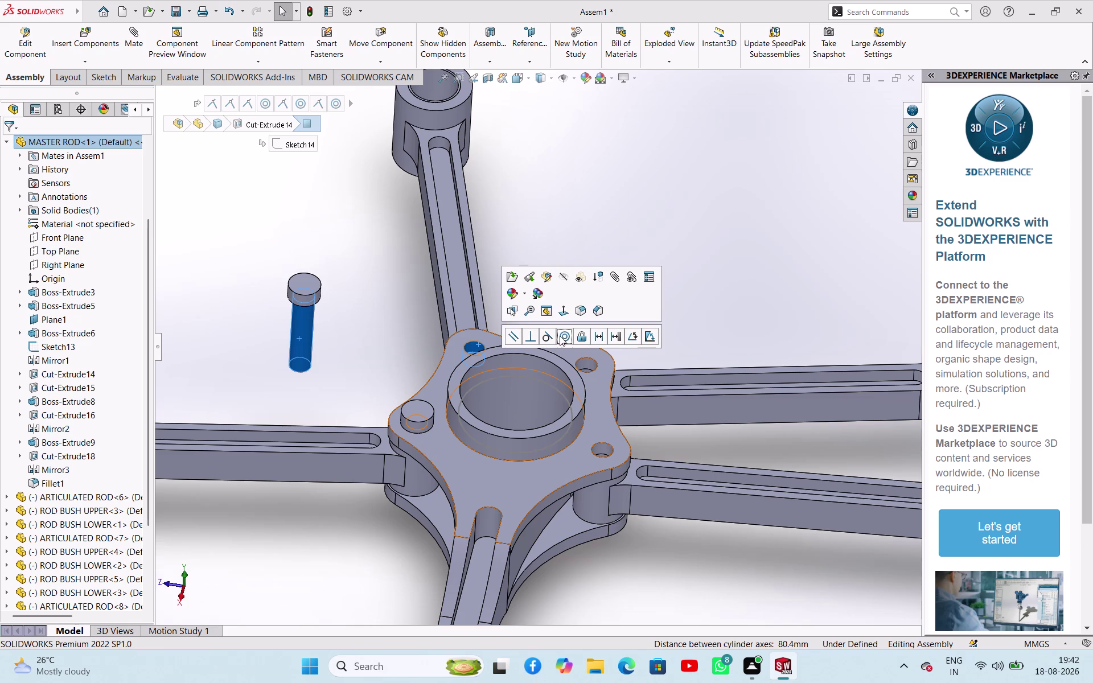
click(563, 336)
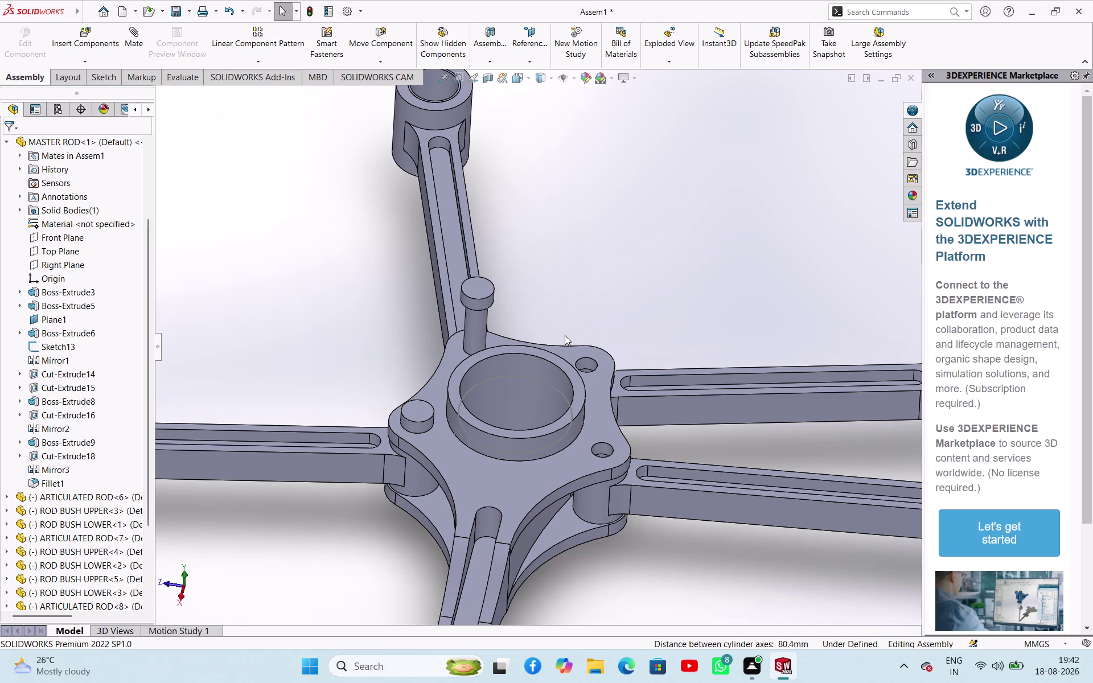
Mate the pin head's underside coincident with the hub face.
middle_drag(348, 286, 407, 328)
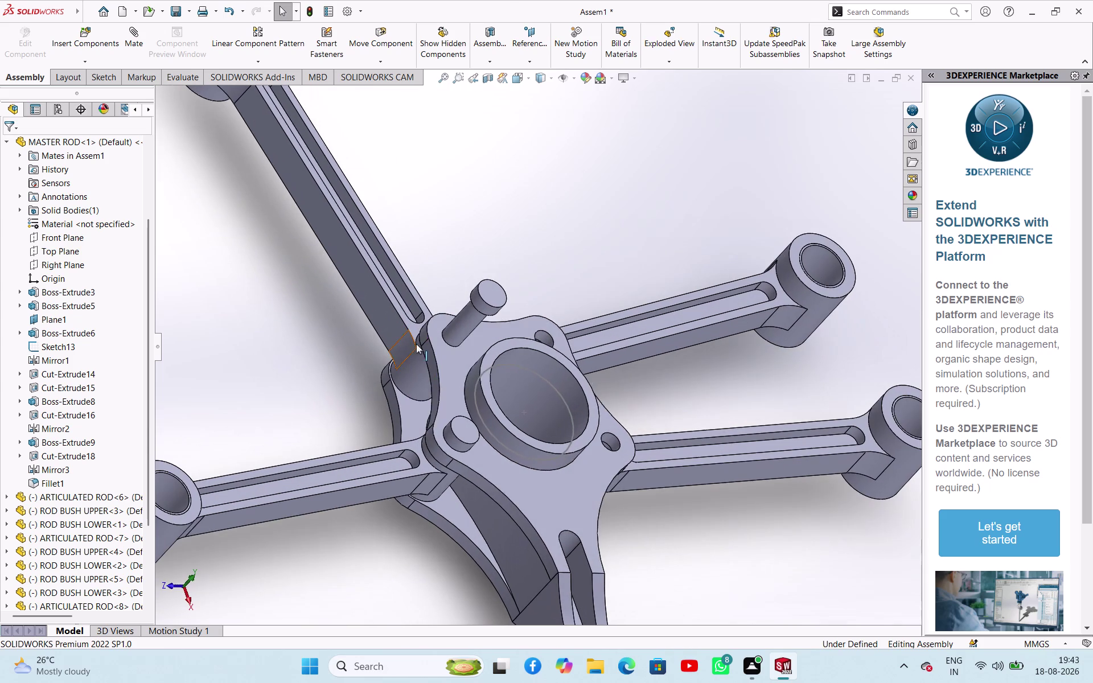
click(458, 363)
middle_drag(298, 328, 447, 318)
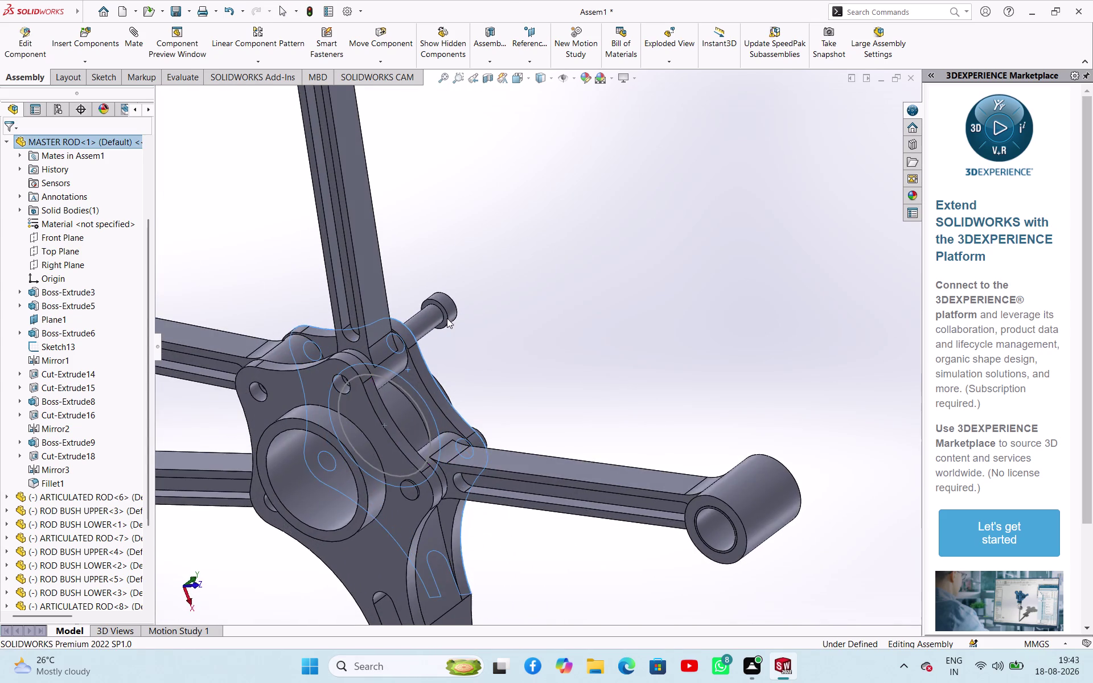
scroll(down, 3)
click(487, 312)
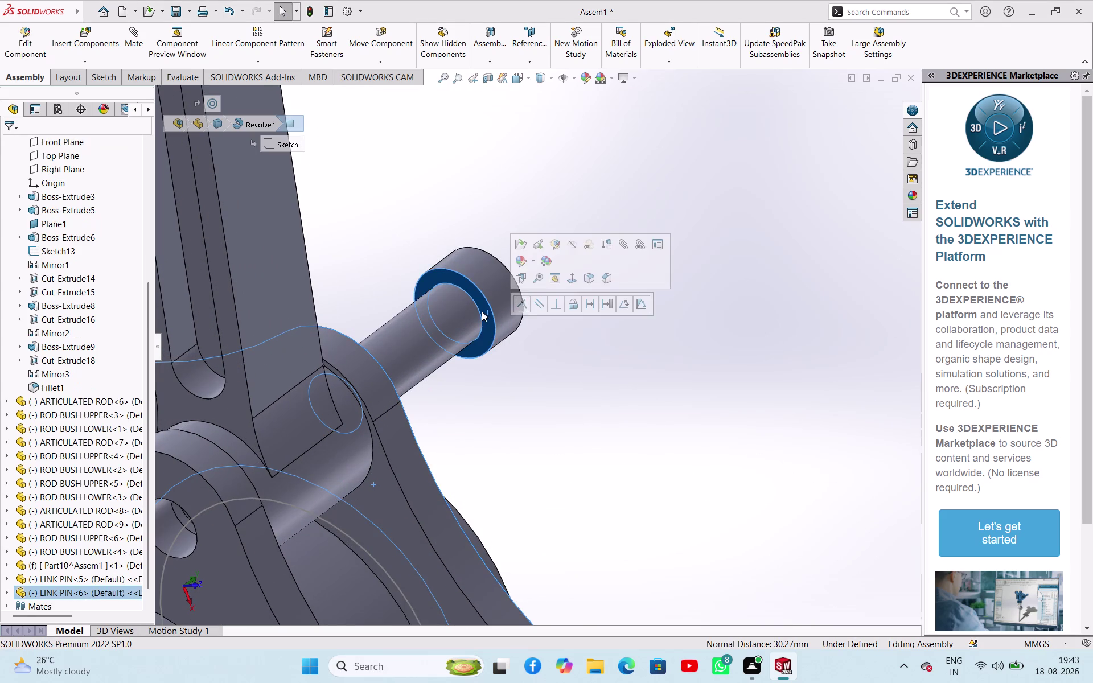
click(520, 303)
click(546, 375)
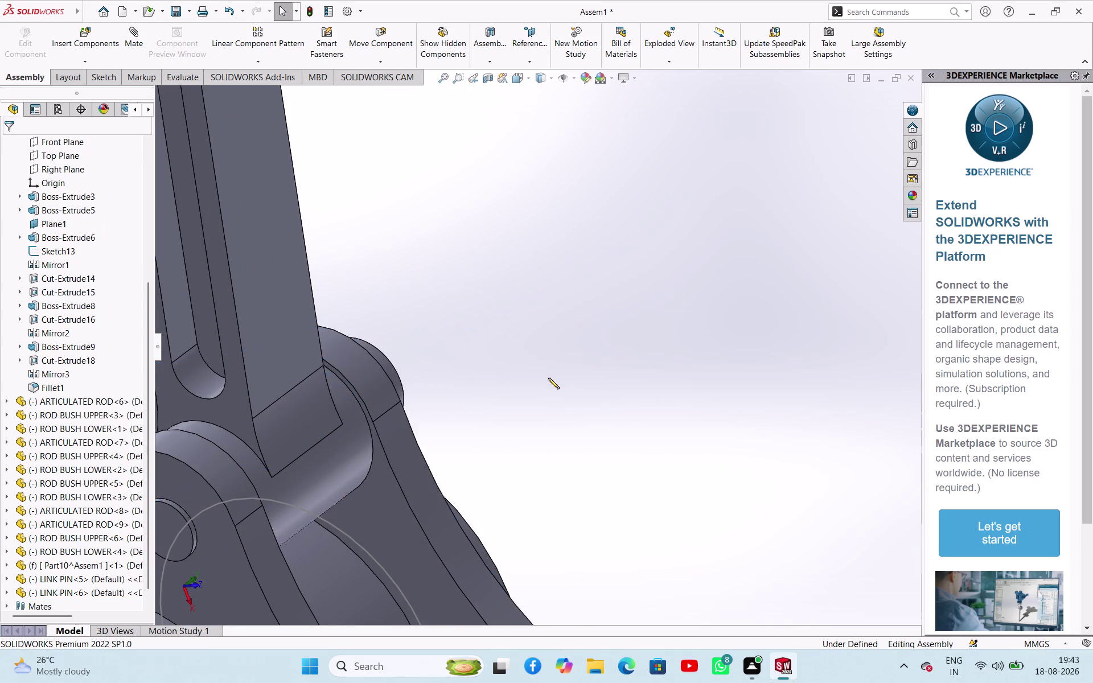
scroll(up, 3)
middle_drag(673, 344, 493, 312)
scroll(up, 3)
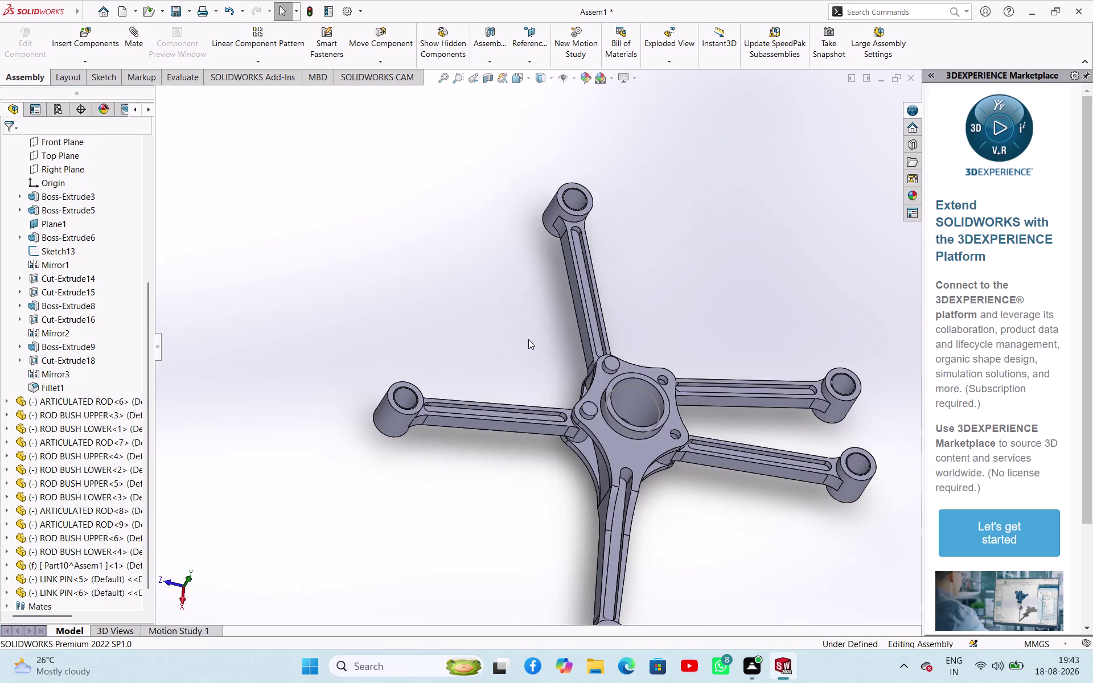
scroll(up, 3)
drag(682, 377, 659, 318)
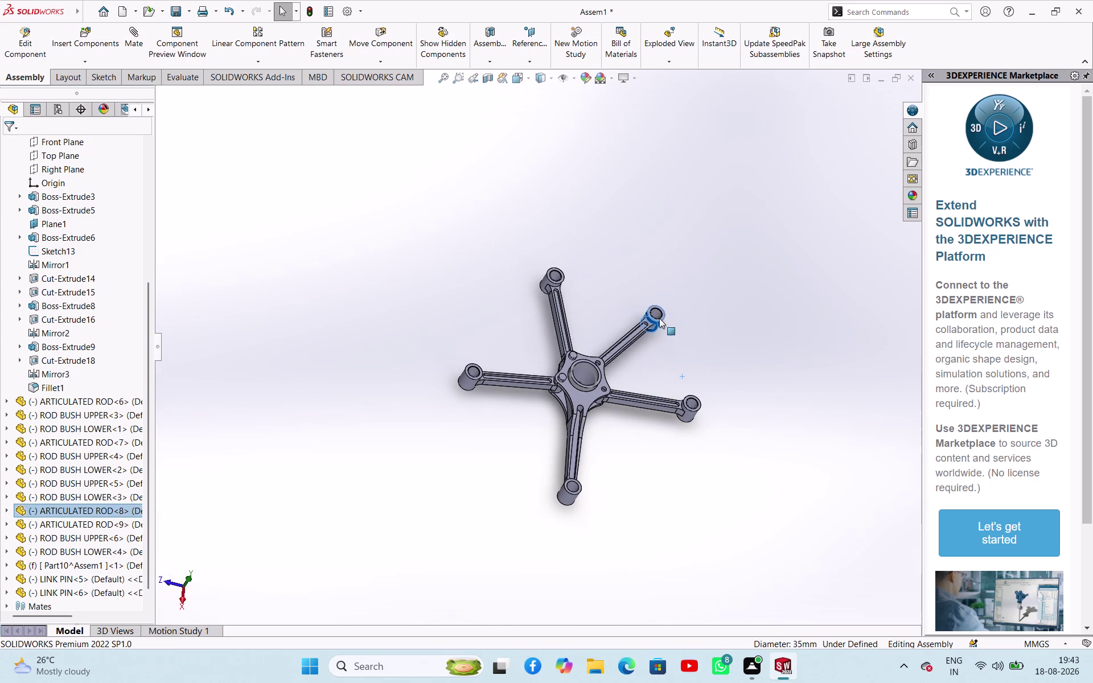
drag(659, 318, 659, 318)
click(617, 445)
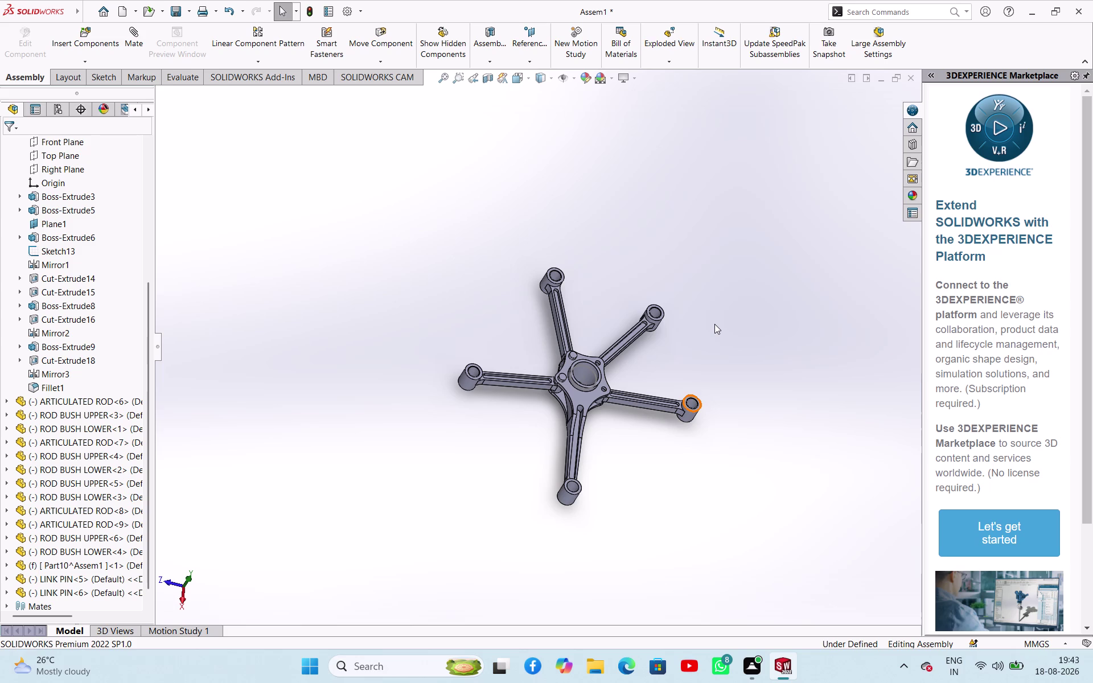
scroll(up, 3)
scroll(down, 3)
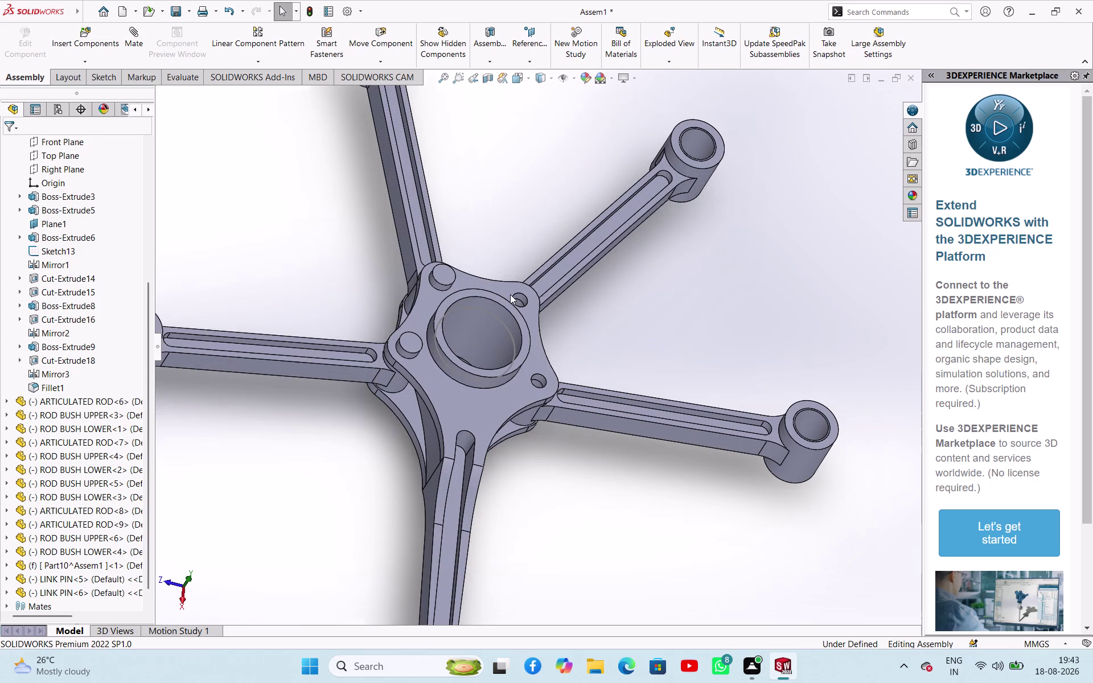
drag(441, 286, 468, 279)
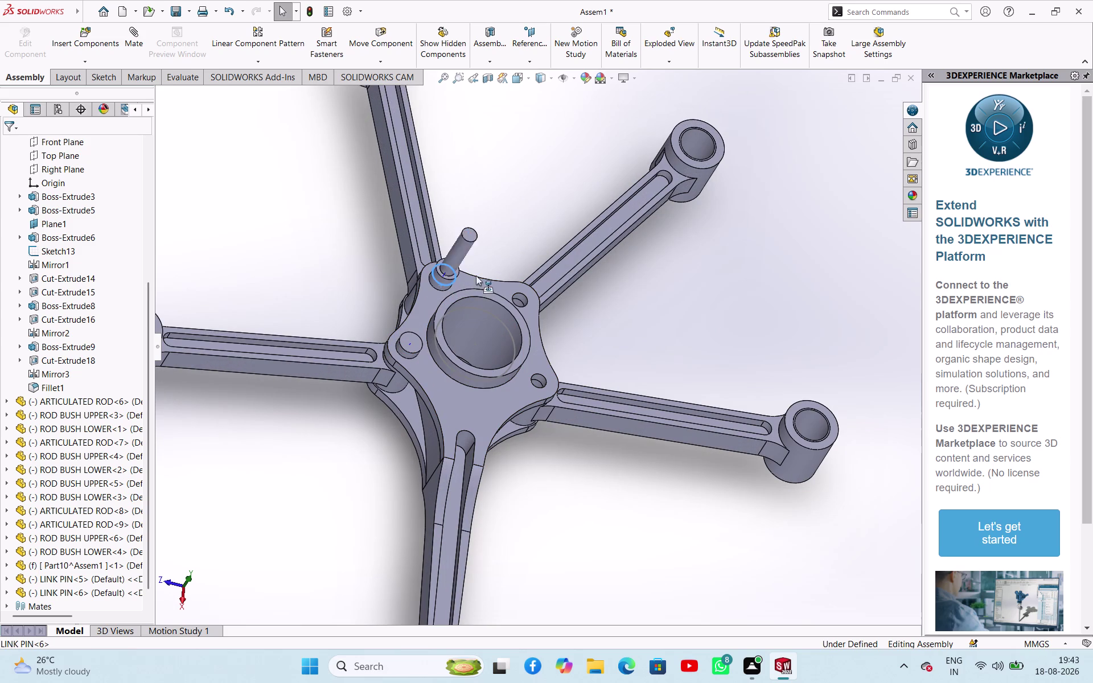
Make two copies of the seated link pin.
drag(468, 279, 519, 215)
click(519, 215)
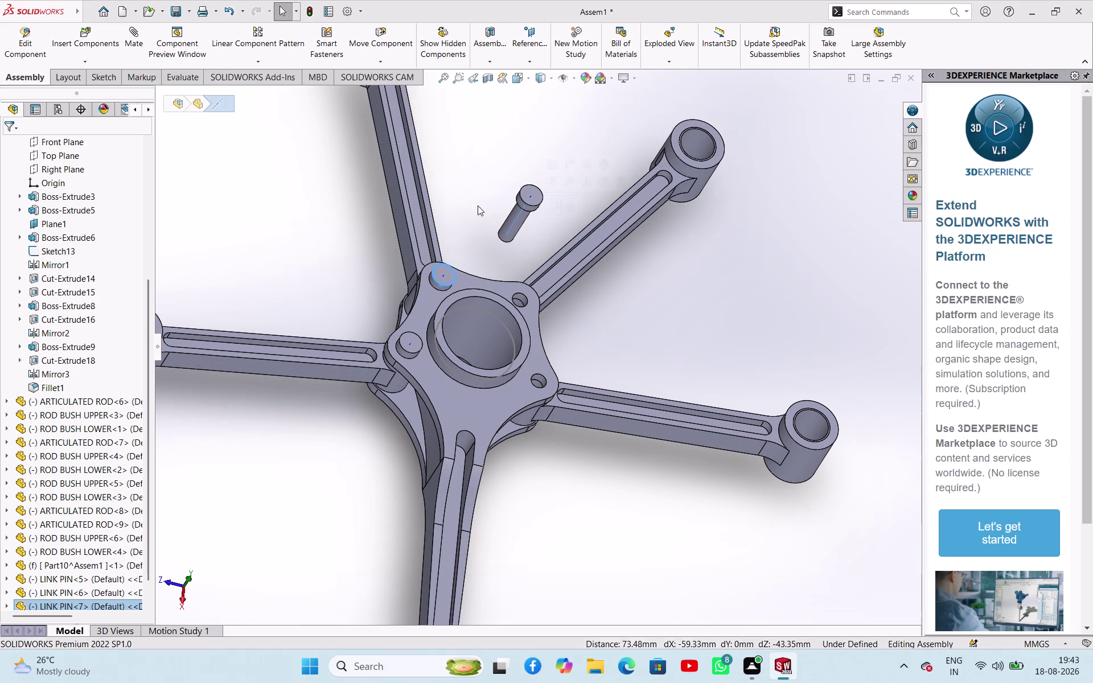
click(480, 197)
drag(526, 205, 632, 293)
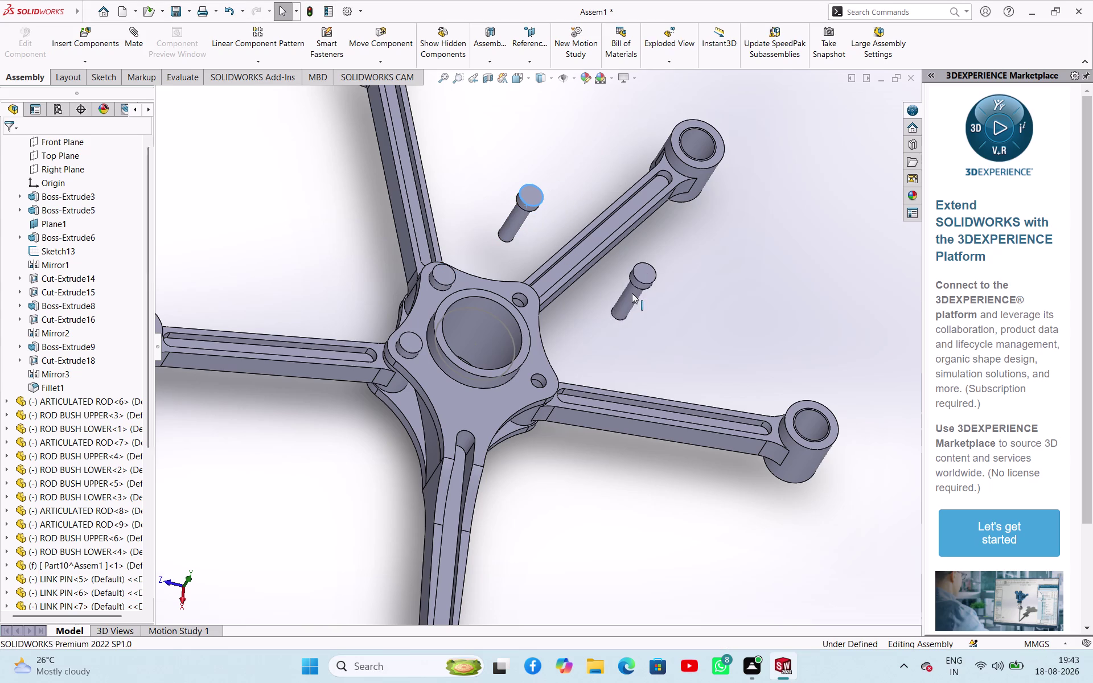
click(632, 294)
click(706, 294)
double_click(716, 315)
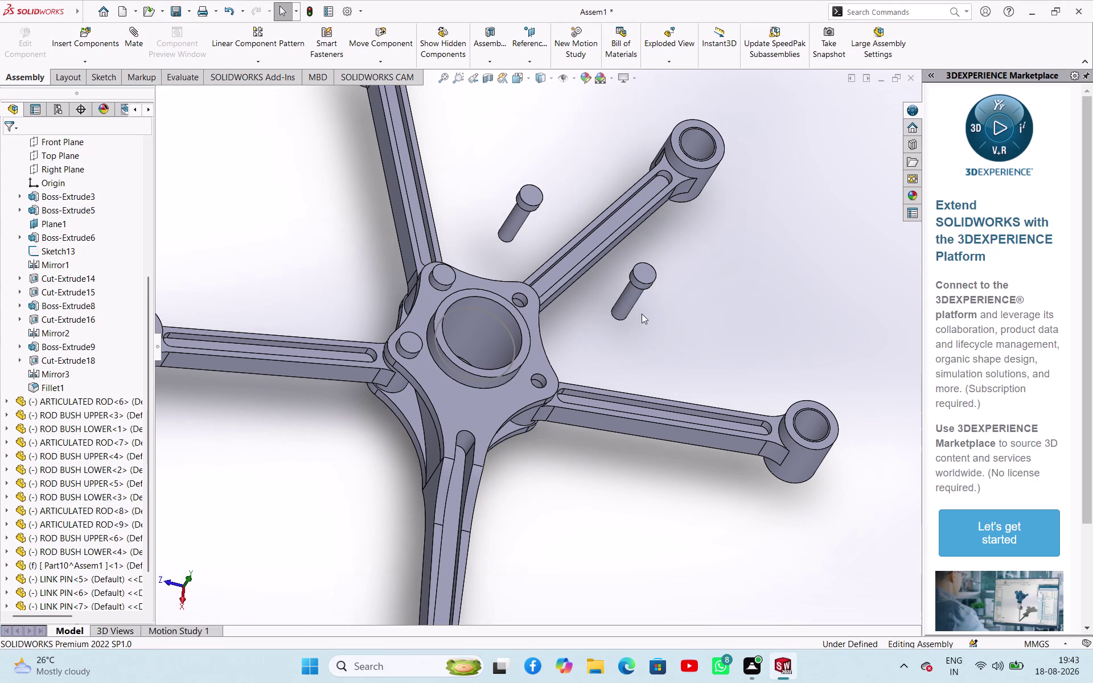
Mate the first copied pin concentric with the hub's right-side hole, its head seated on the hub.
click(633, 300)
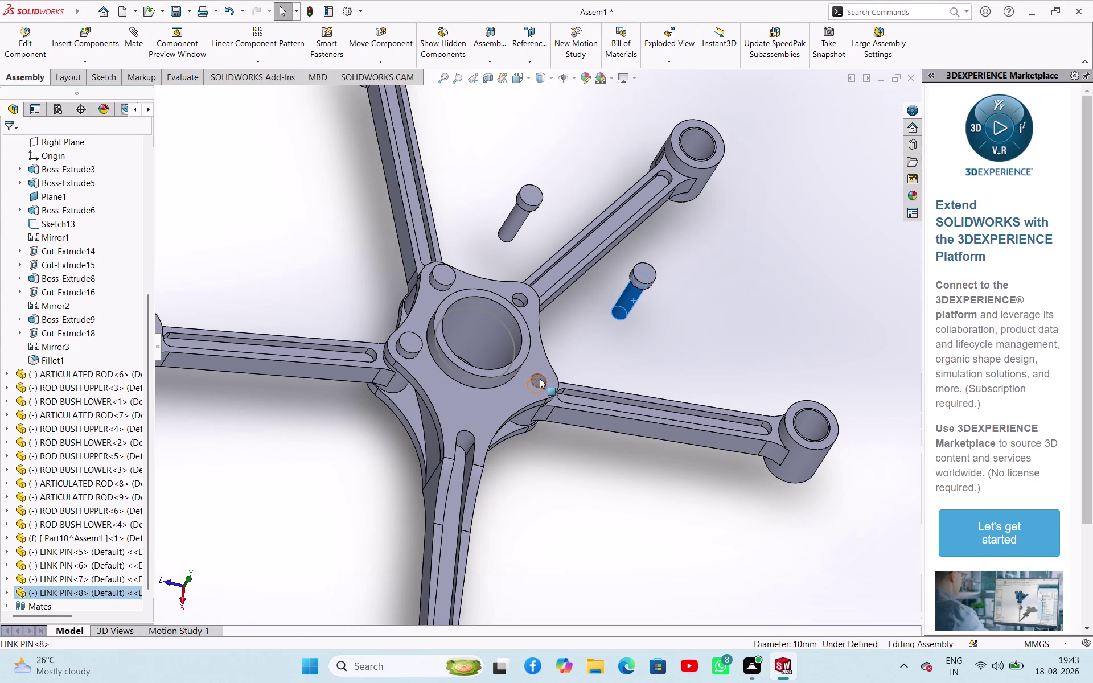
click(540, 378)
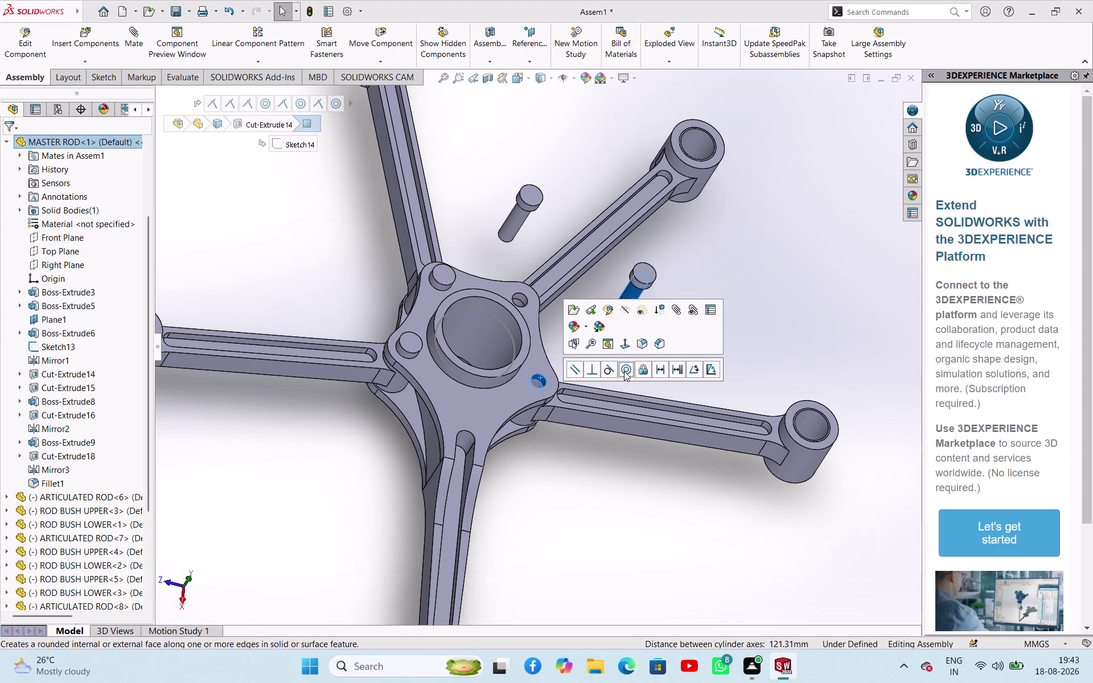
click(624, 371)
click(643, 325)
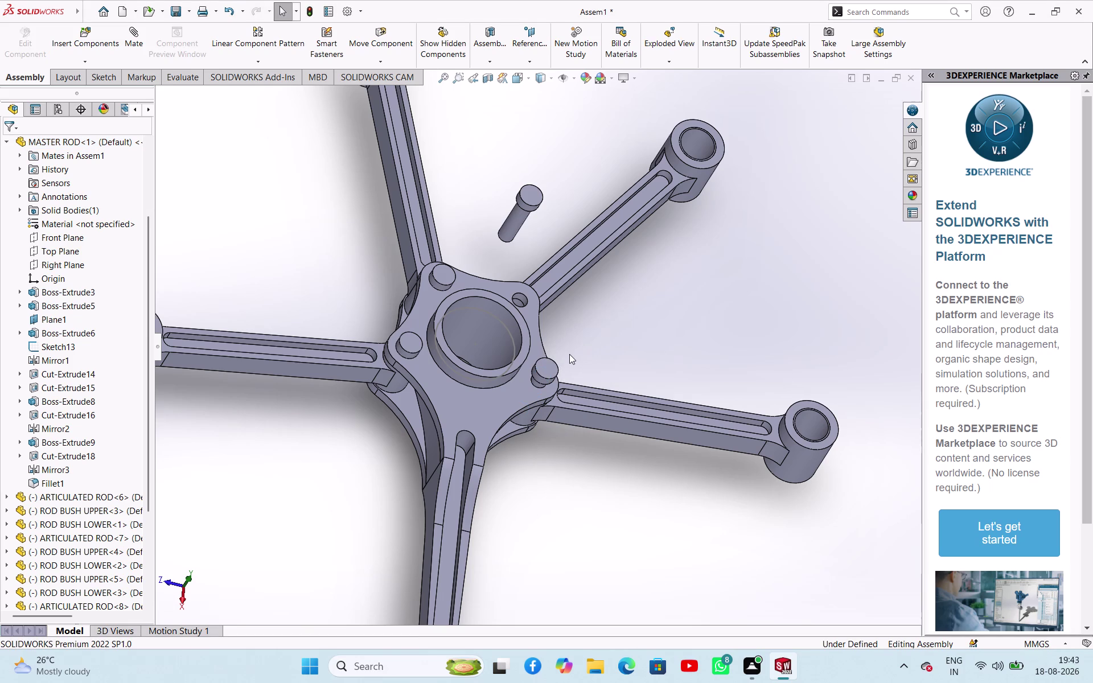
middle_drag(579, 368, 569, 246)
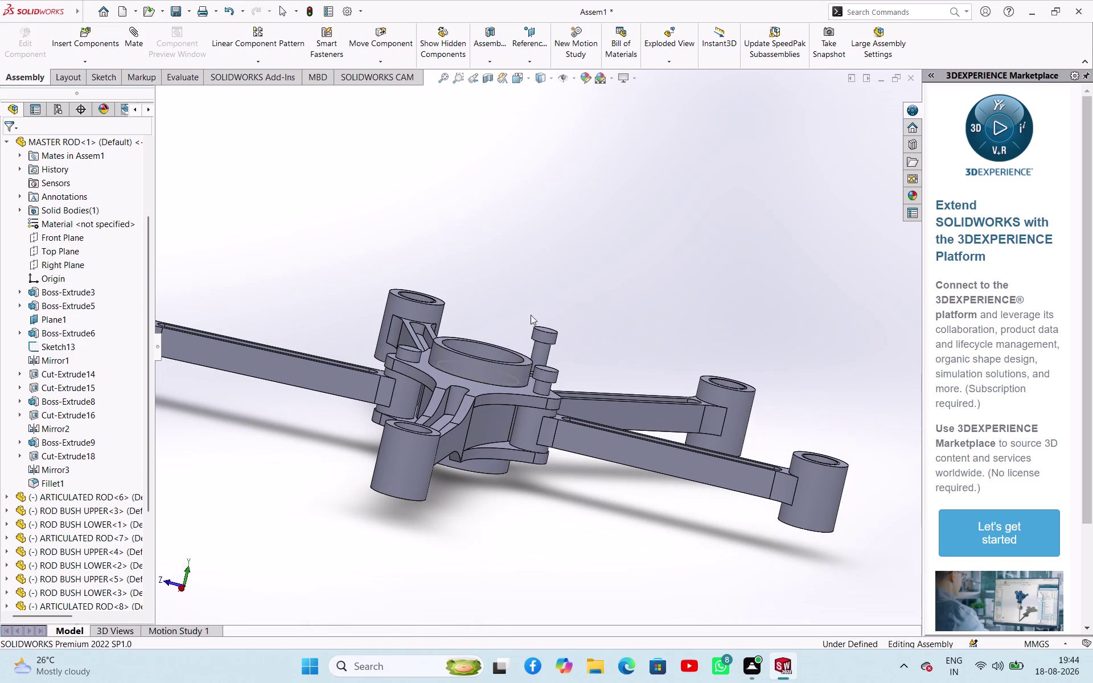
click(478, 386)
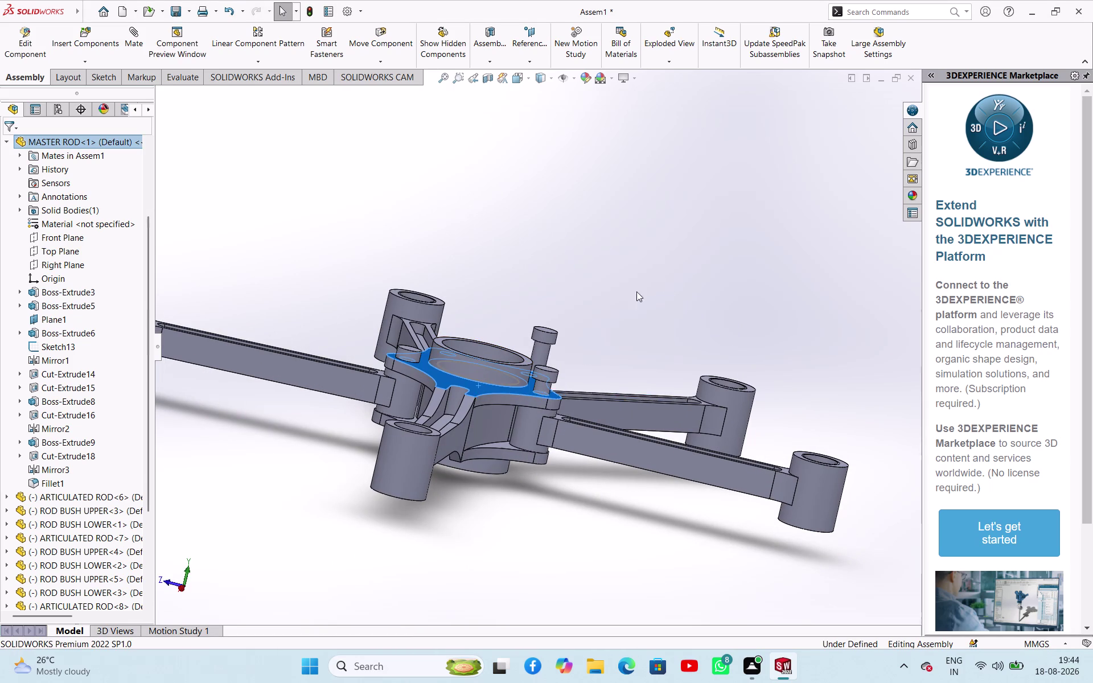
middle_drag(640, 289, 641, 184)
scroll(down, 3)
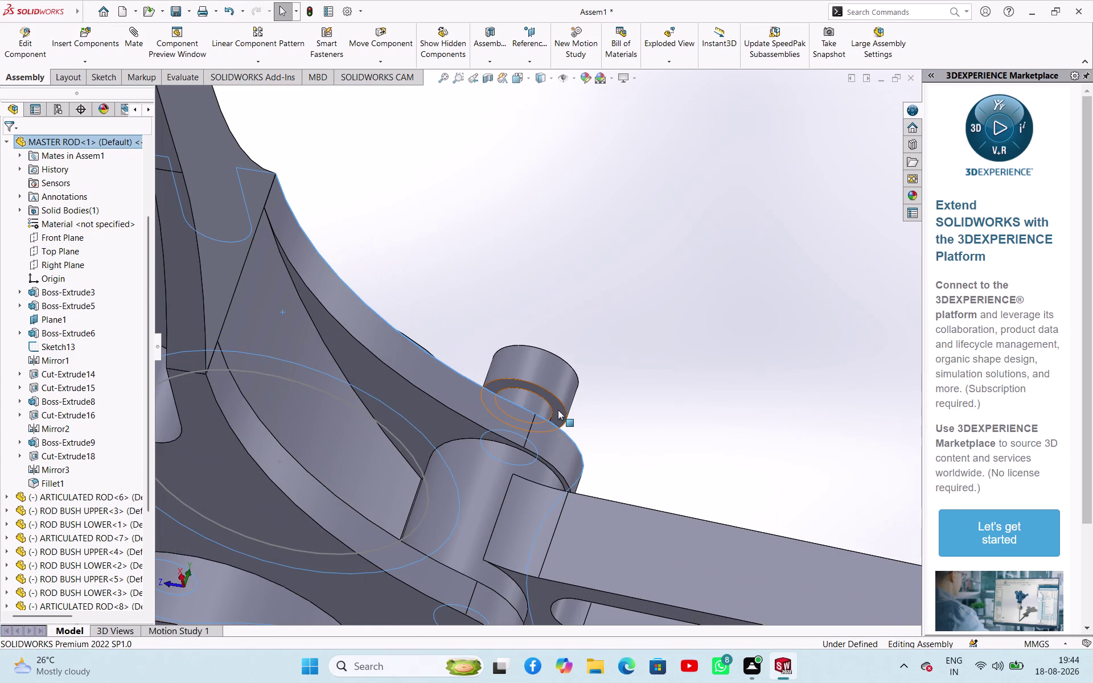
click(558, 410)
click(592, 404)
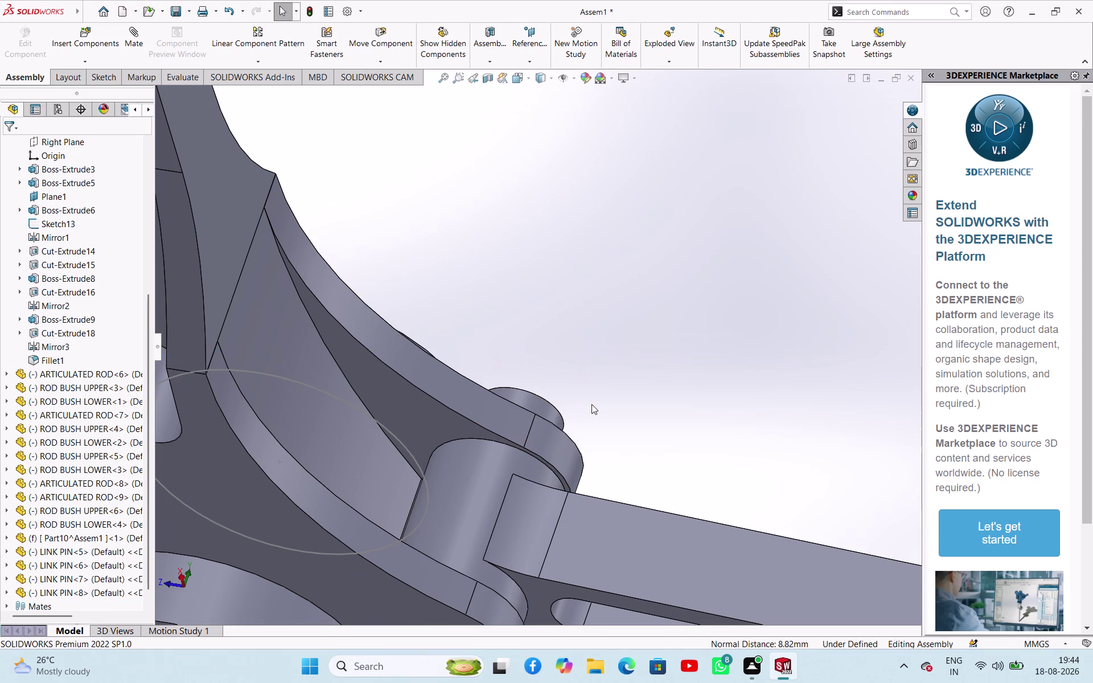
Mate the second copied pin concentric with the remaining hub hole, its head against the hub face.
middle_drag(620, 308, 607, 393)
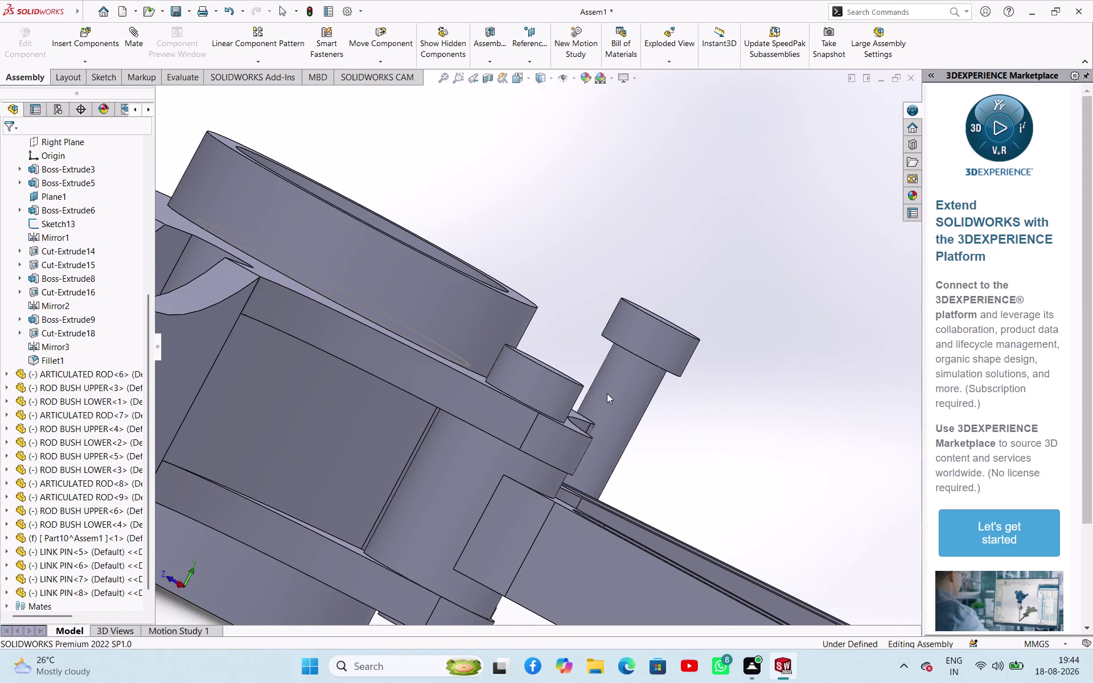
click(623, 394)
middle_drag(709, 413, 634, 439)
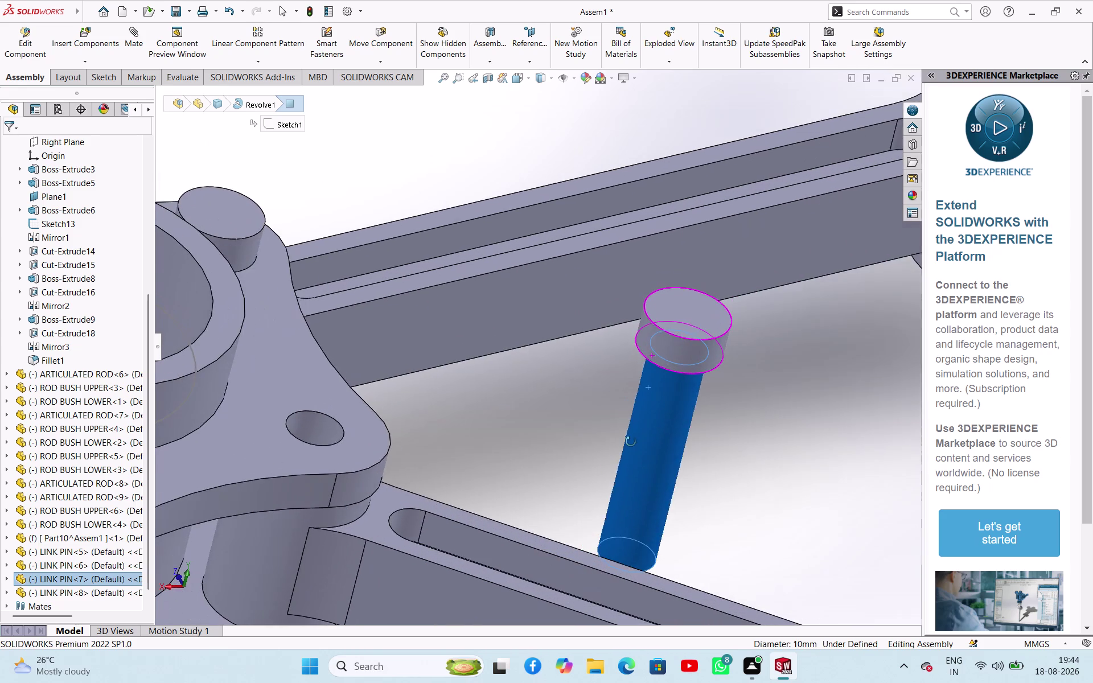
middle_drag(633, 439, 649, 410)
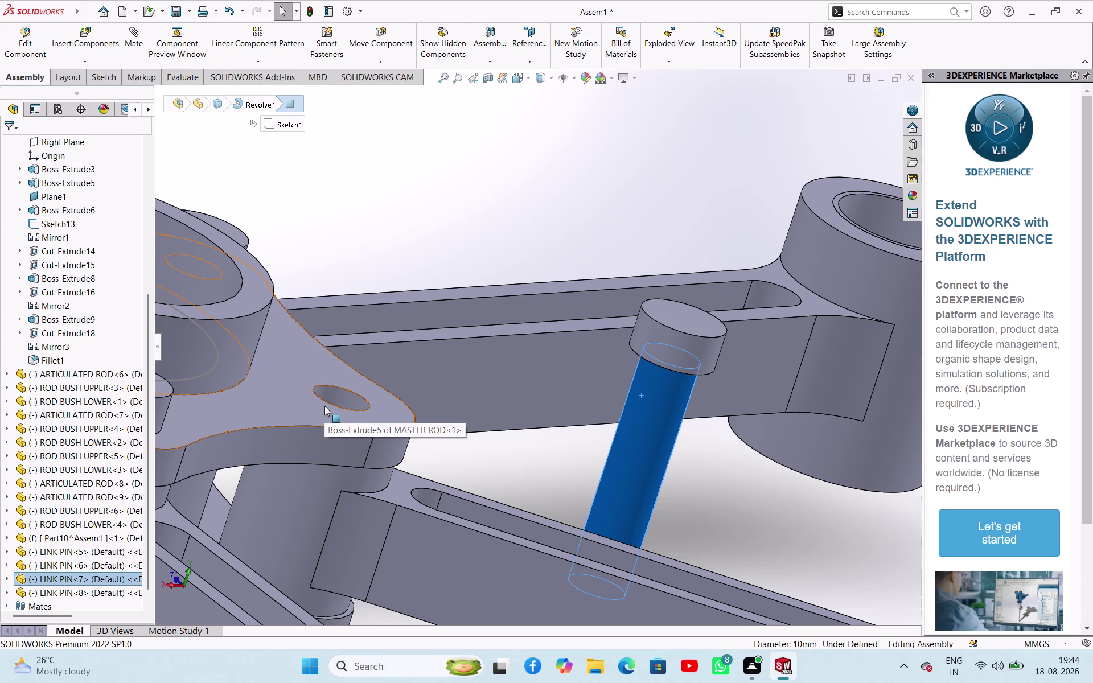
click(356, 400)
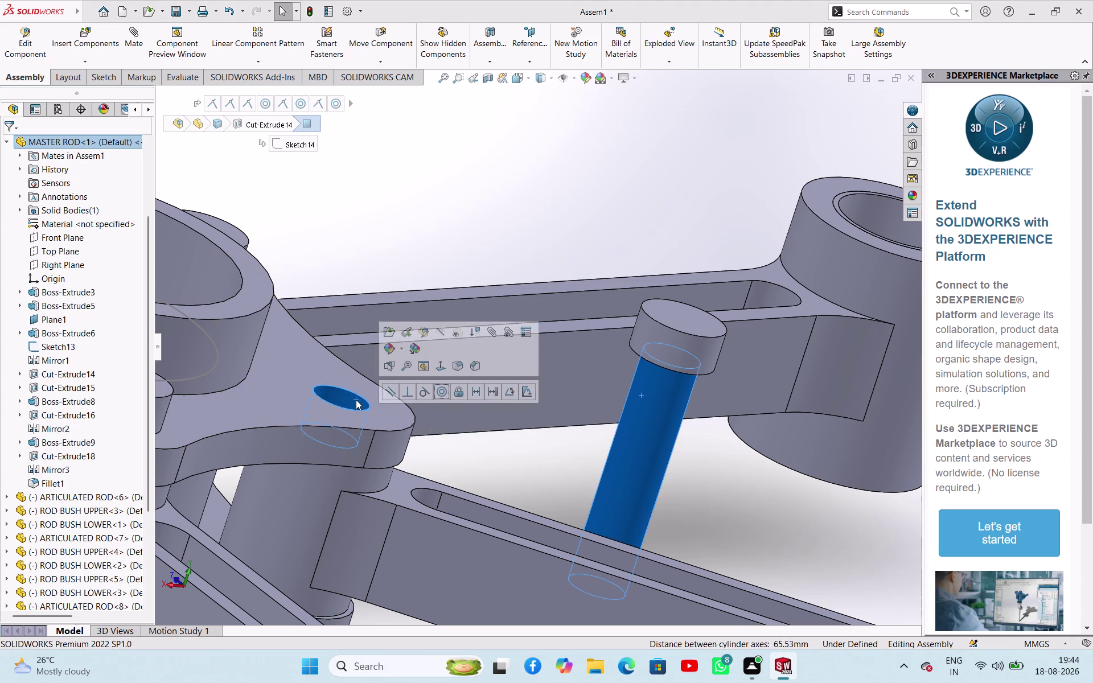
click(441, 392)
click(535, 447)
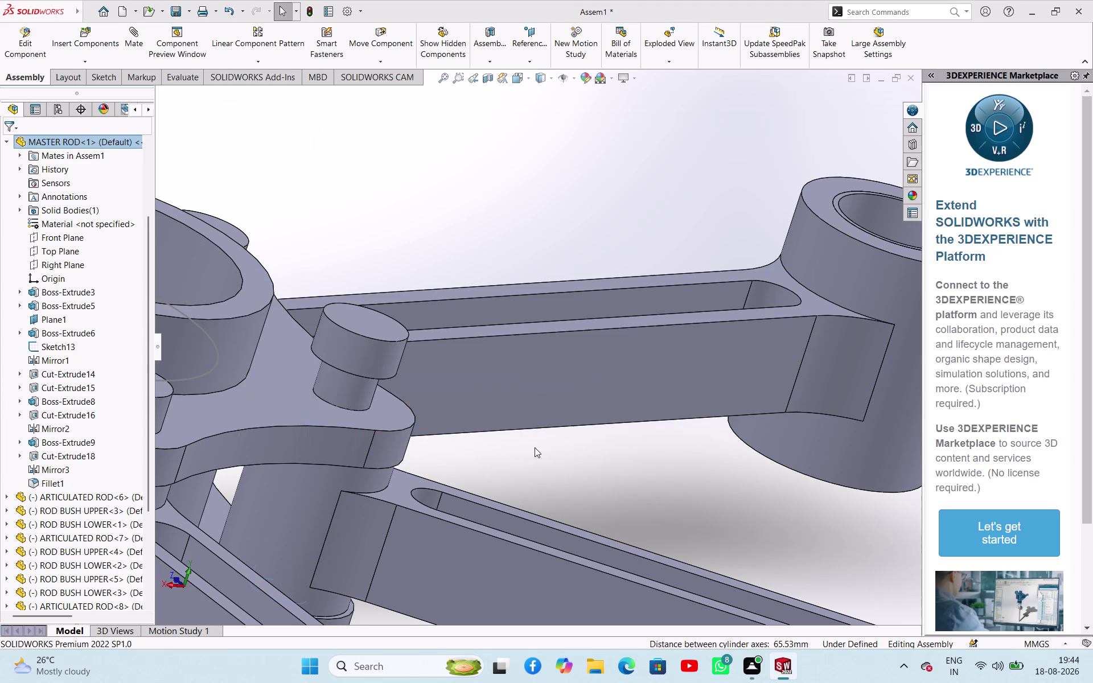
click(387, 412)
middle_drag(521, 450, 531, 381)
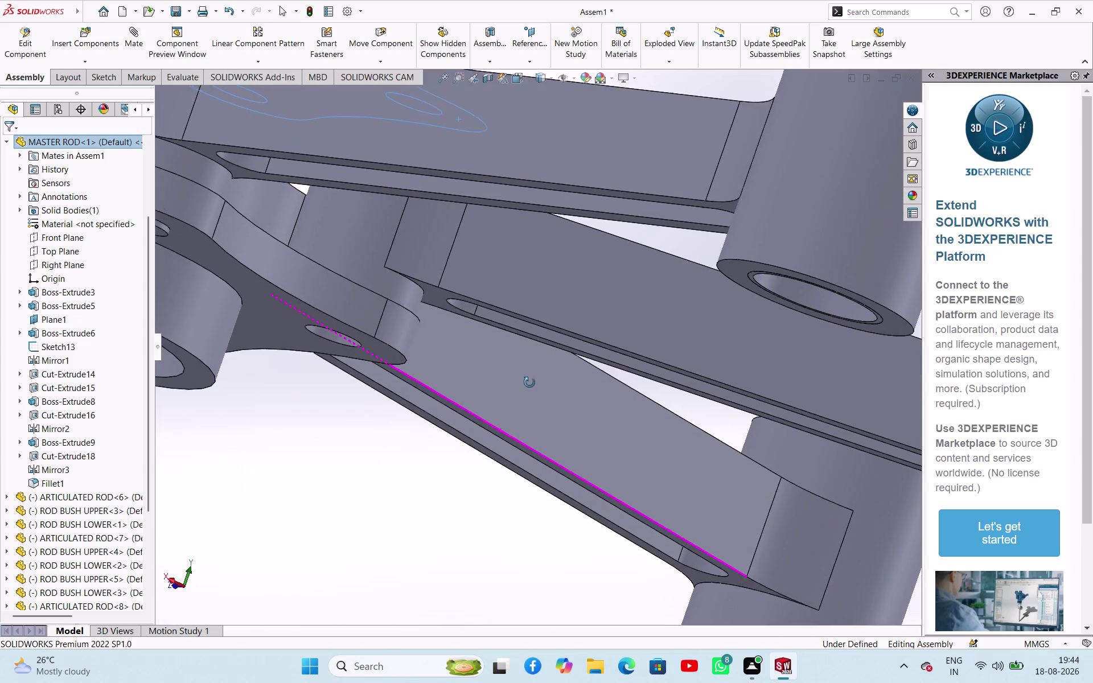
middle_drag(531, 381, 530, 382)
scroll(up, 3)
scroll(down, 3)
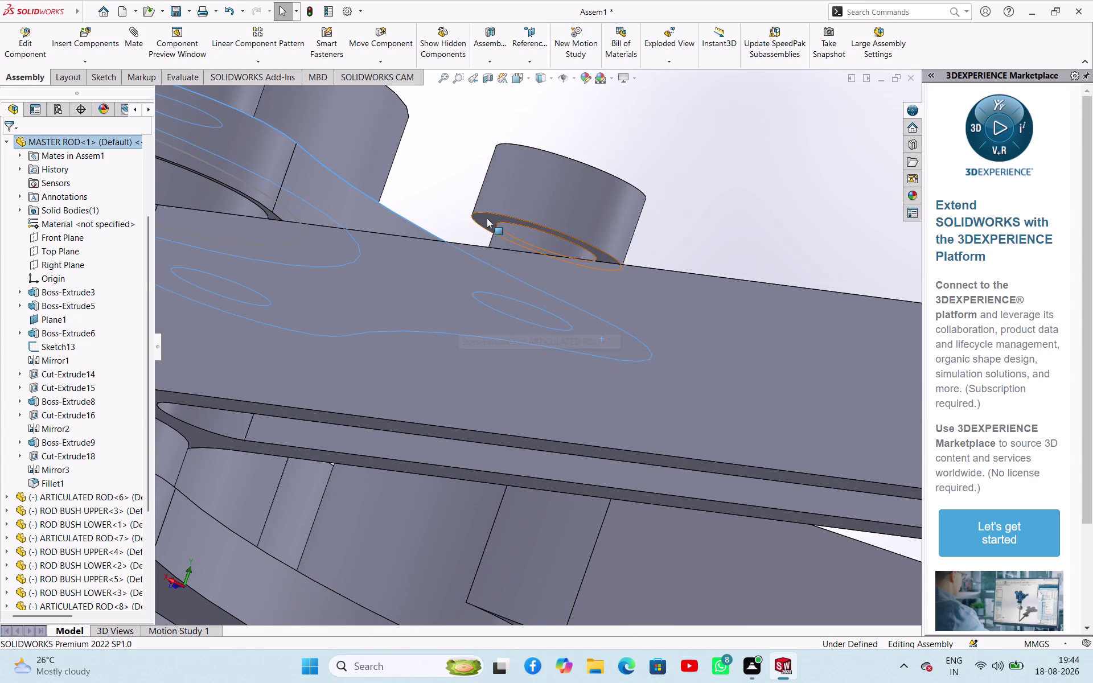
click(485, 217)
click(522, 209)
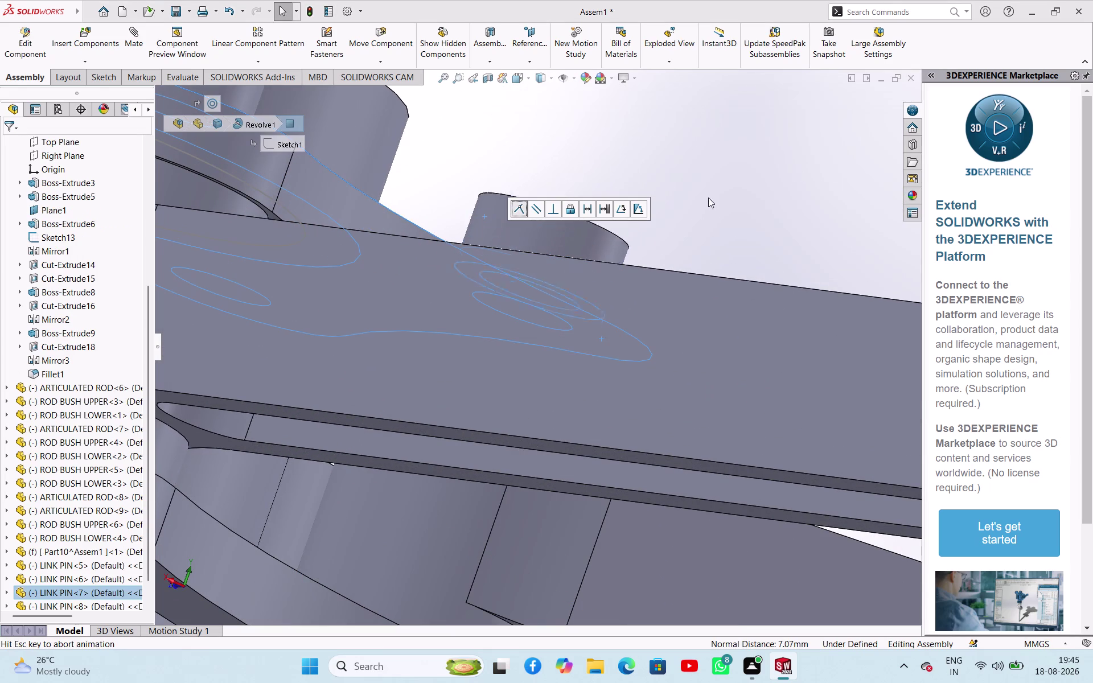
click(718, 189)
Zoom out and orbit until the whole master rod assembly faces the viewer.
scroll(up, 3)
middle_drag(718, 185, 703, 211)
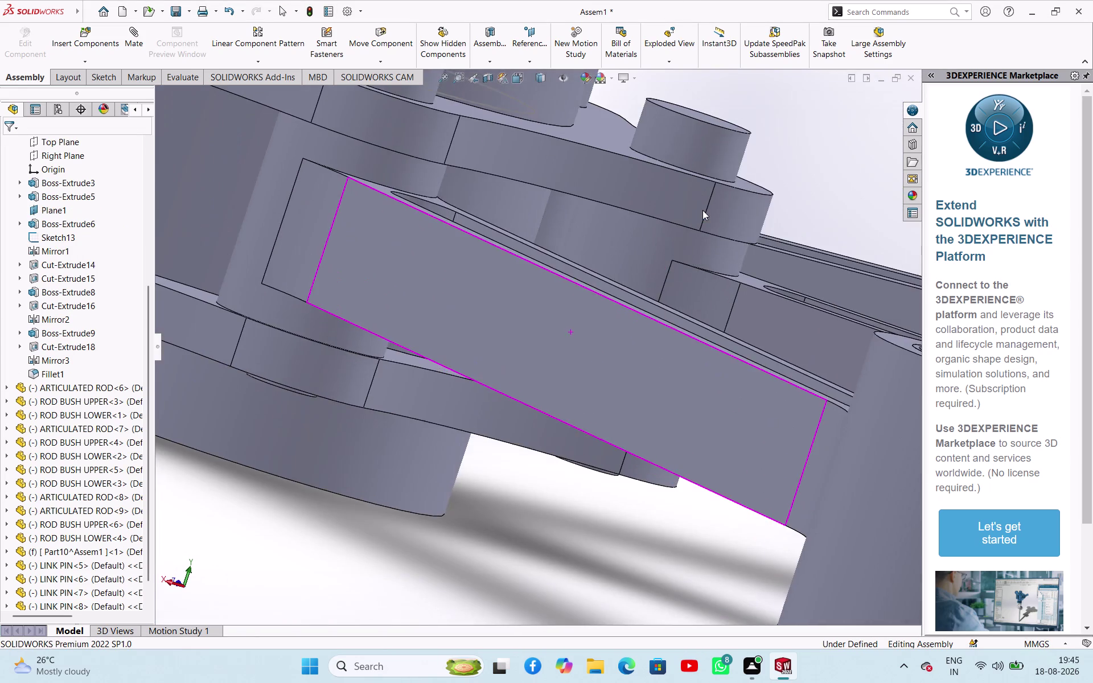
middle_drag(703, 211, 702, 210)
scroll(up, 3)
middle_drag(703, 205, 624, 292)
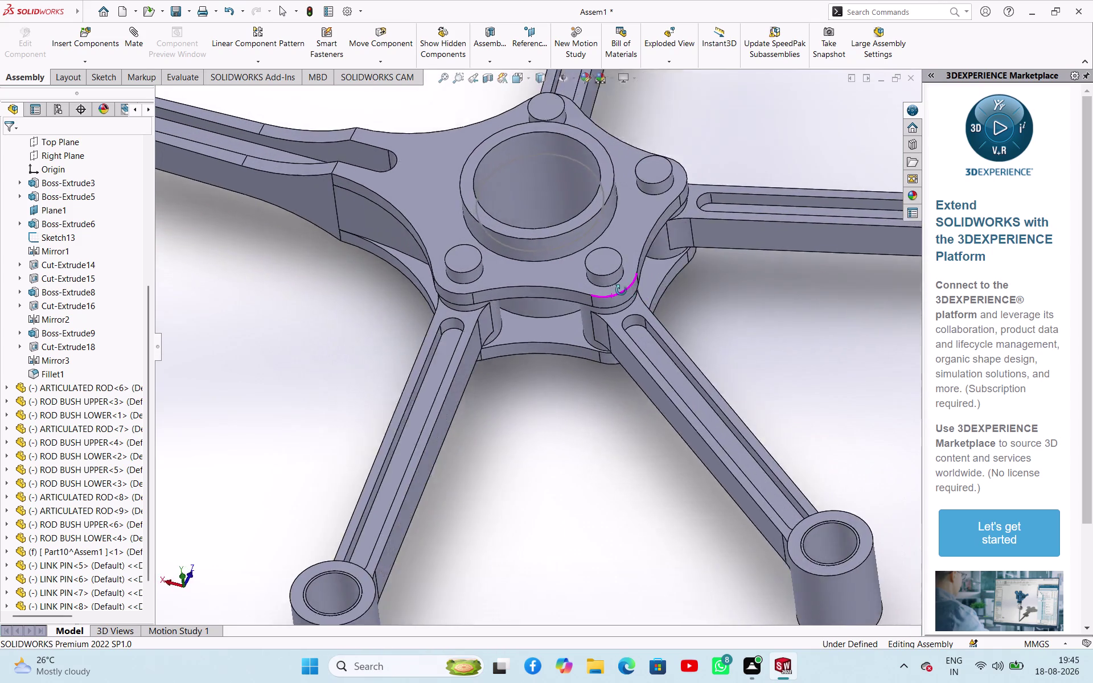
middle_drag(624, 292, 599, 283)
scroll(up, 3)
middle_drag(686, 329, 742, 363)
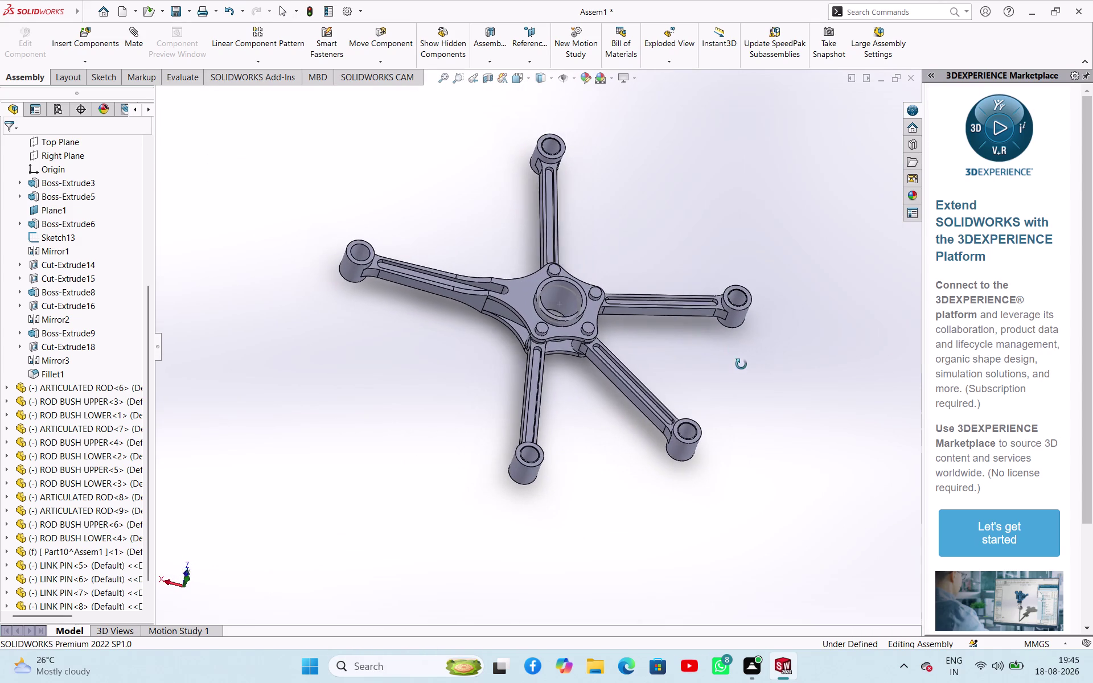
middle_drag(741, 363, 739, 368)
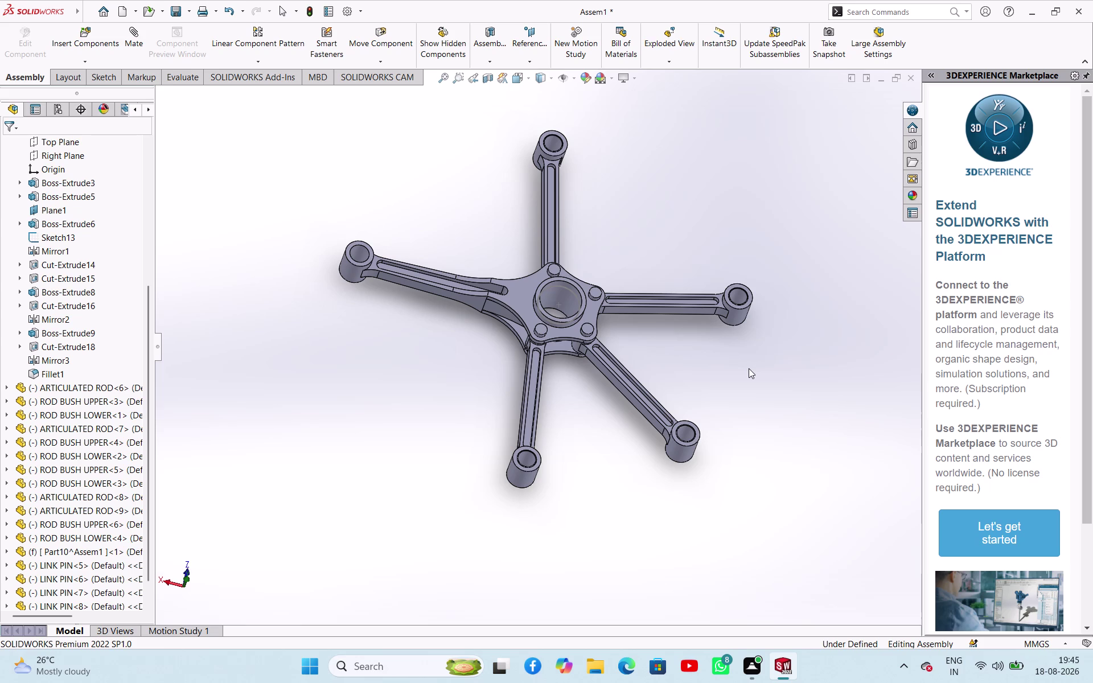
scroll(up, 3)
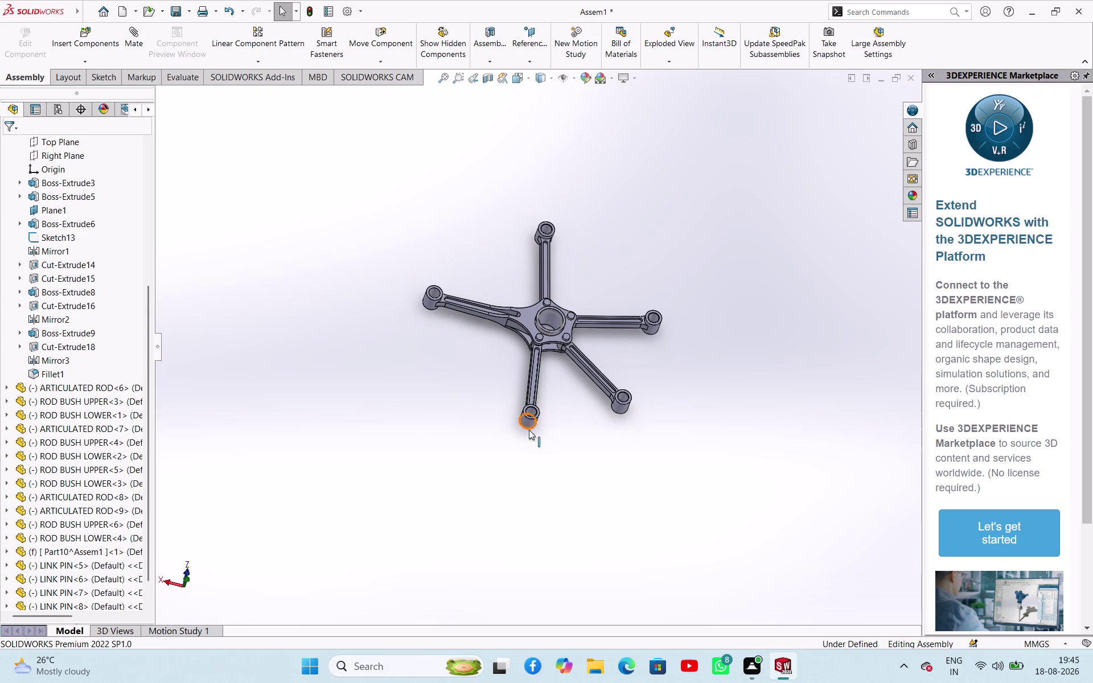
drag(529, 423, 488, 407)
scroll(down, 3)
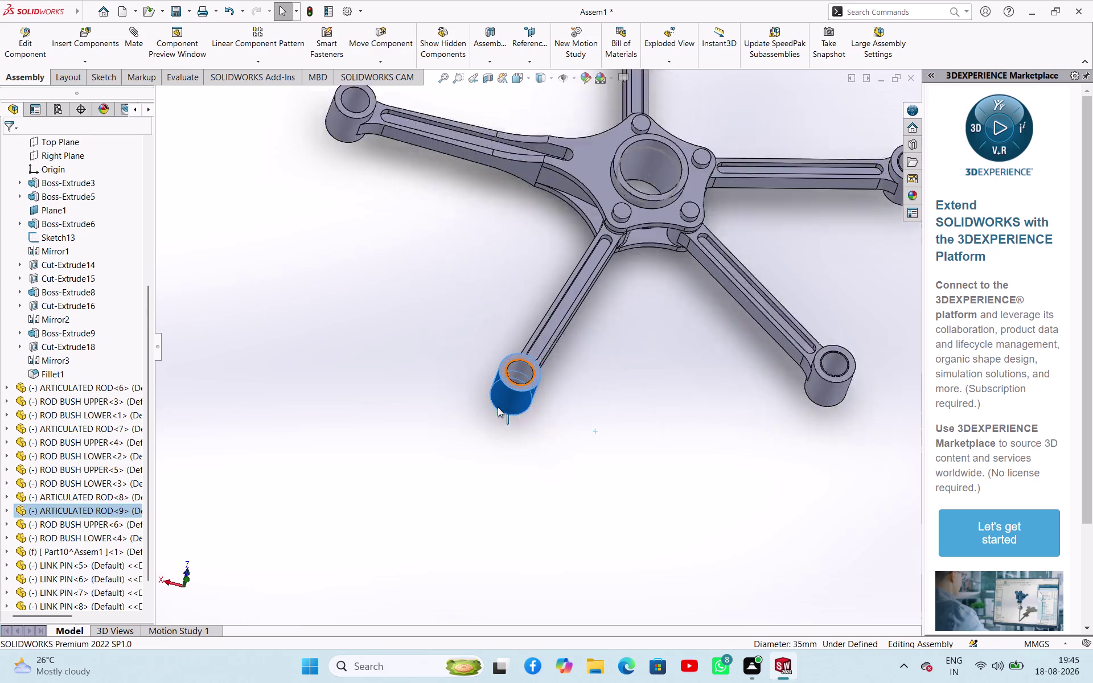
scroll(down, 3)
click(692, 398)
scroll(up, 3)
middle_drag(781, 315, 771, 318)
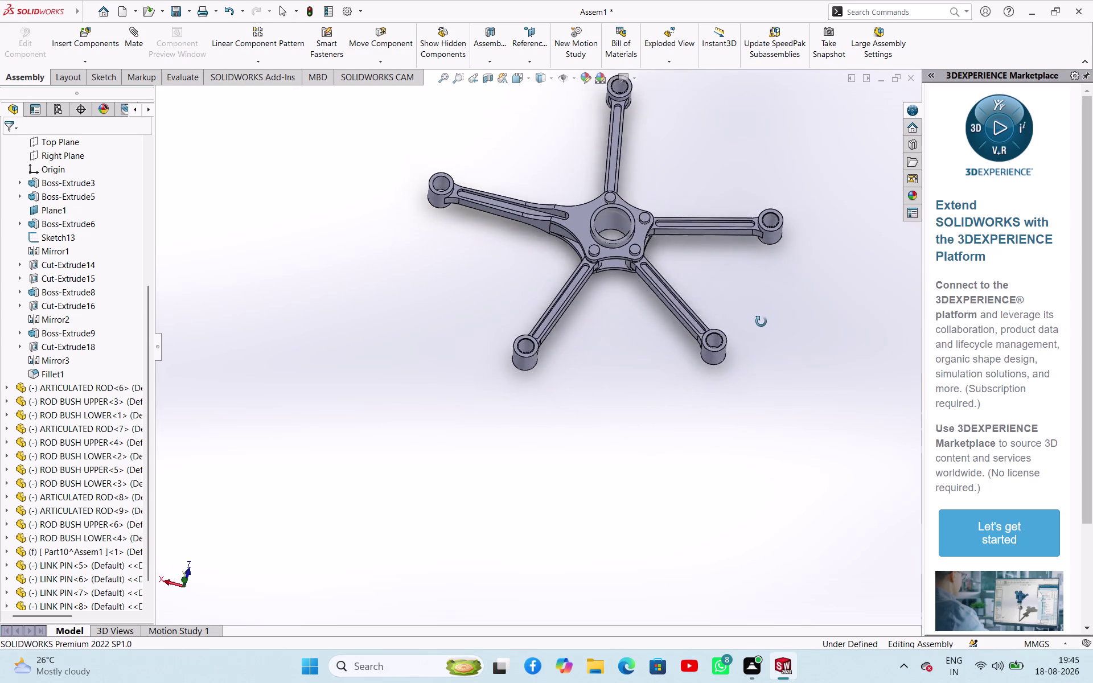
middle_drag(771, 317, 505, 546)
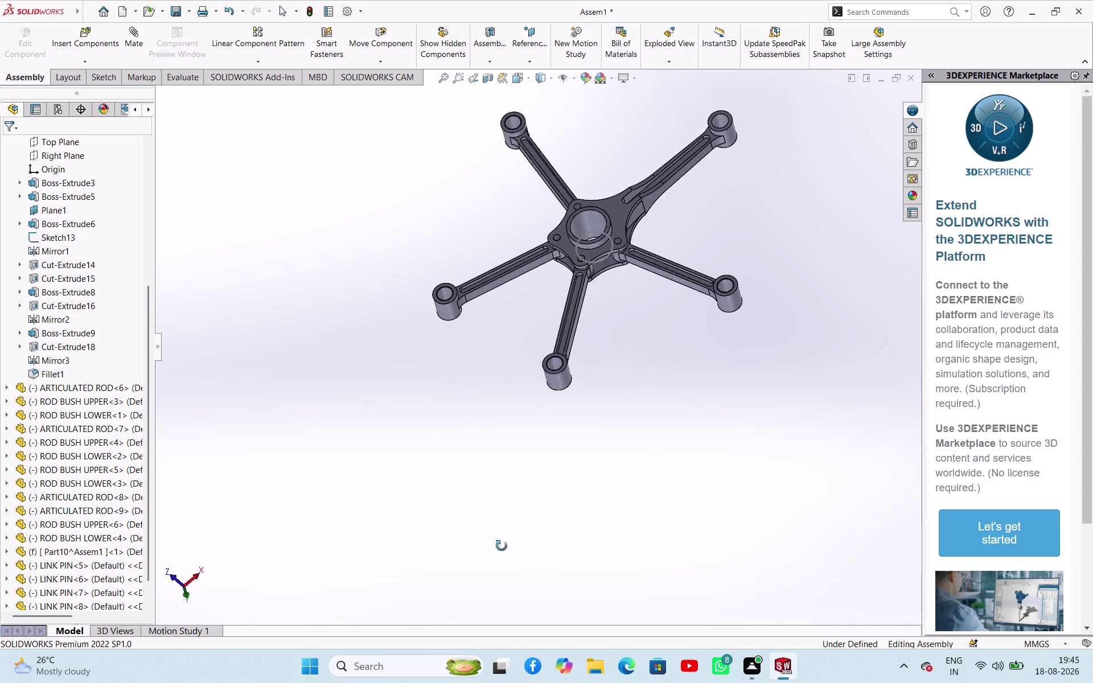
middle_drag(505, 545, 591, 390)
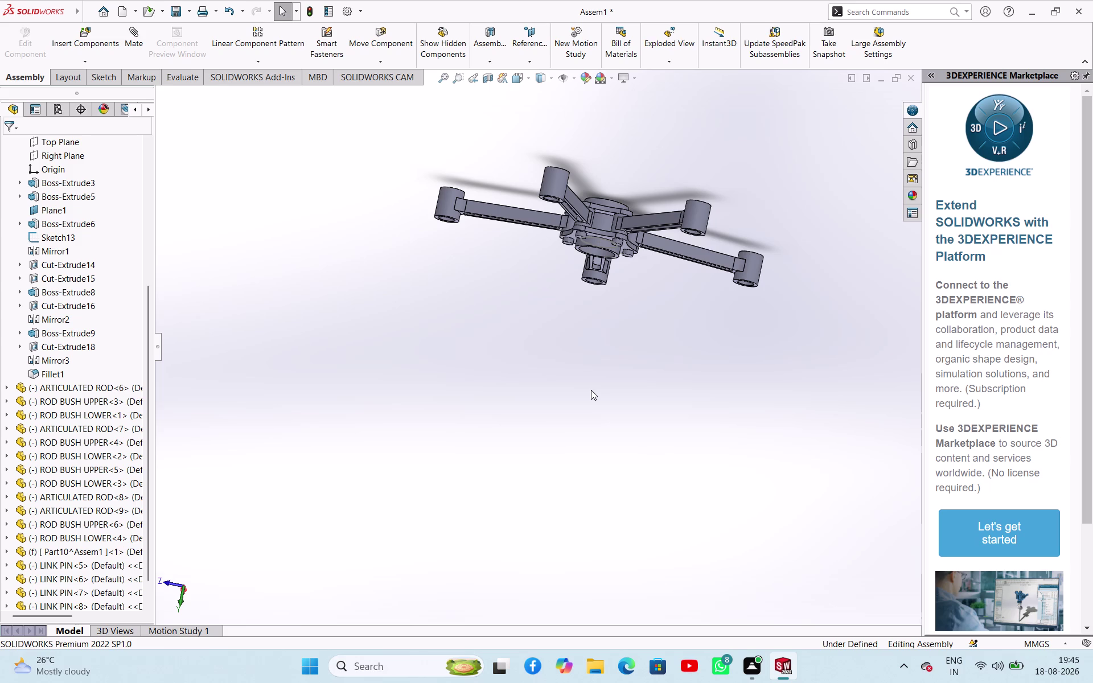
middle_drag(529, 307, 426, 430)
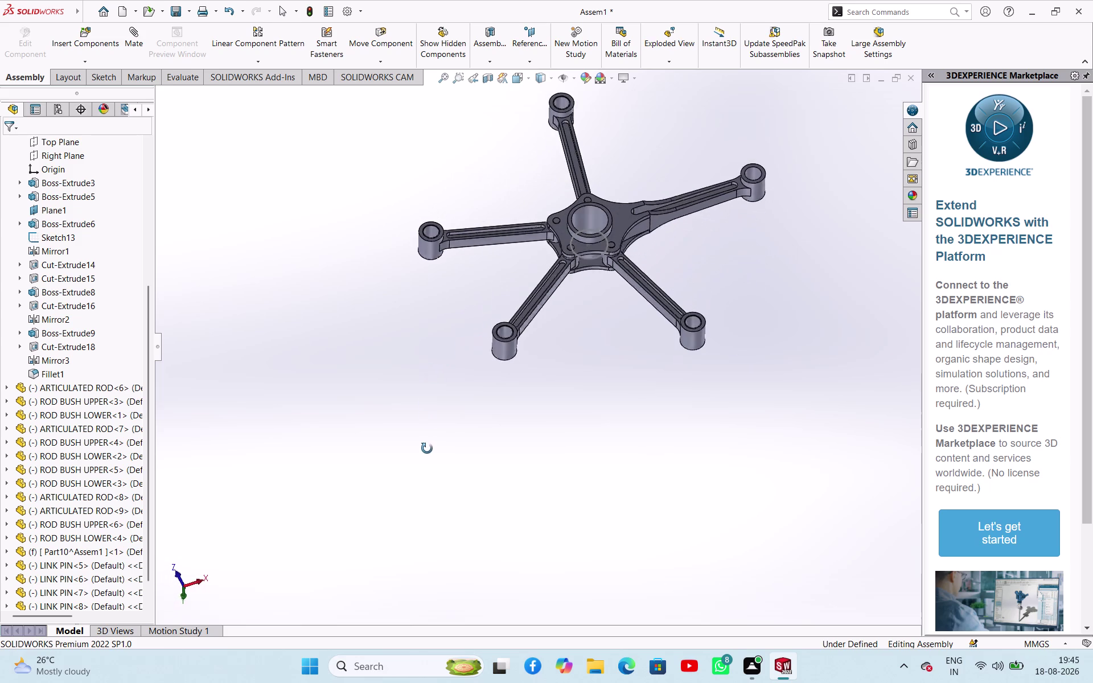
middle_drag(426, 431, 494, 474)
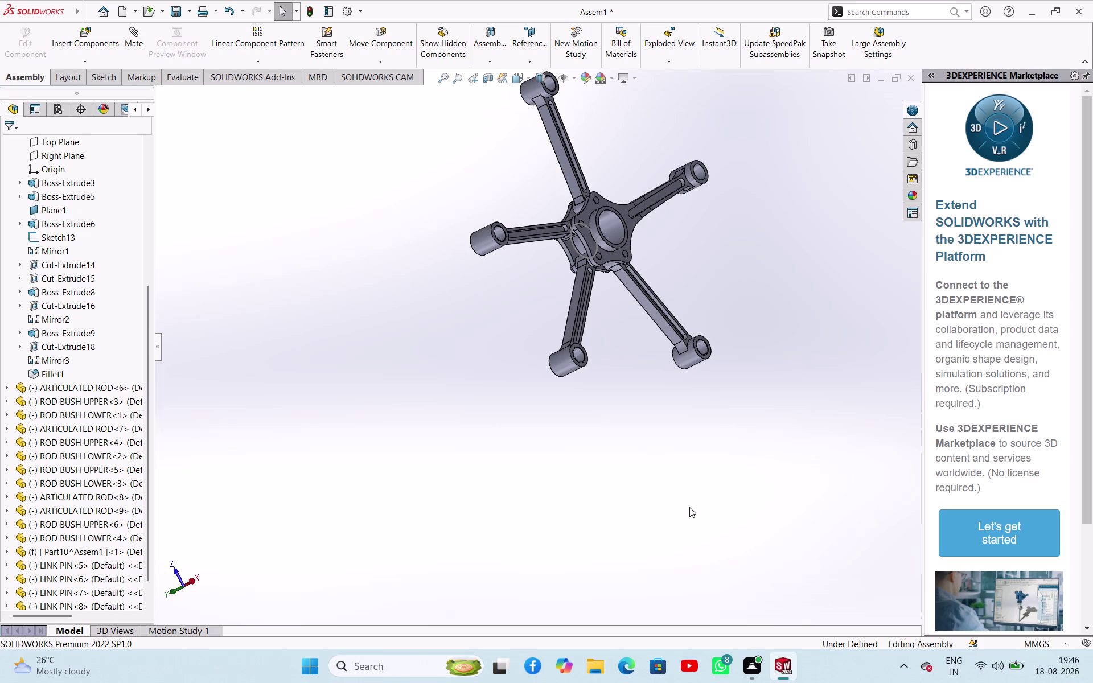
click(998, 666)
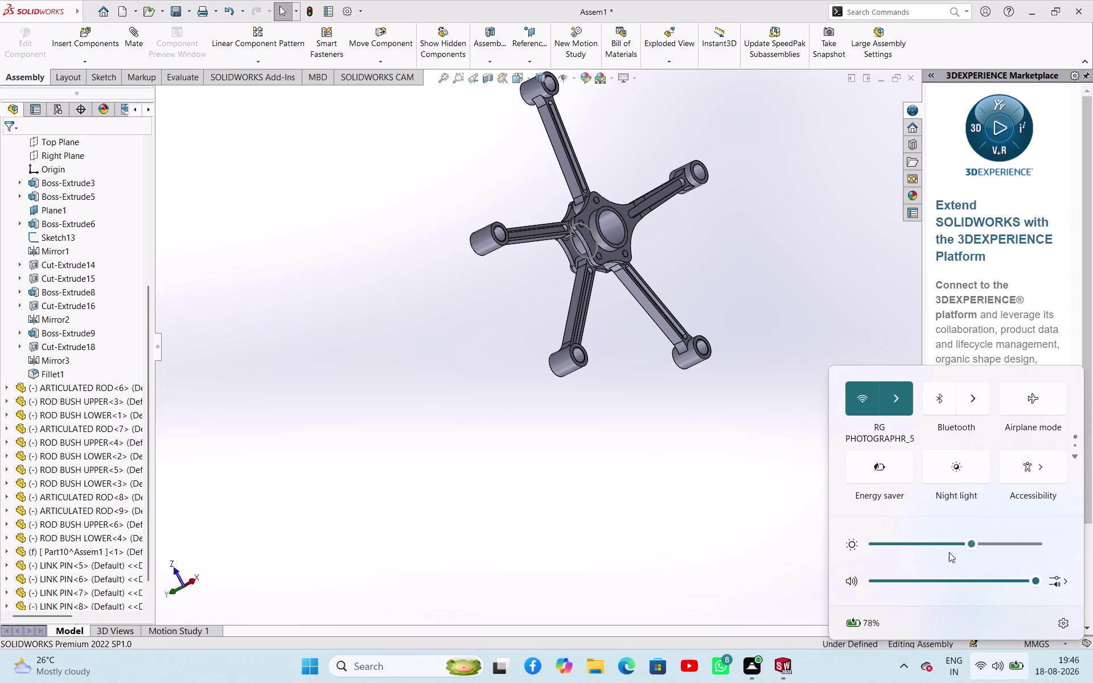
Dismiss the Windows quick settings and collapse the 3DEXPERIENCE Marketplace pane.
click(937, 547)
click(770, 534)
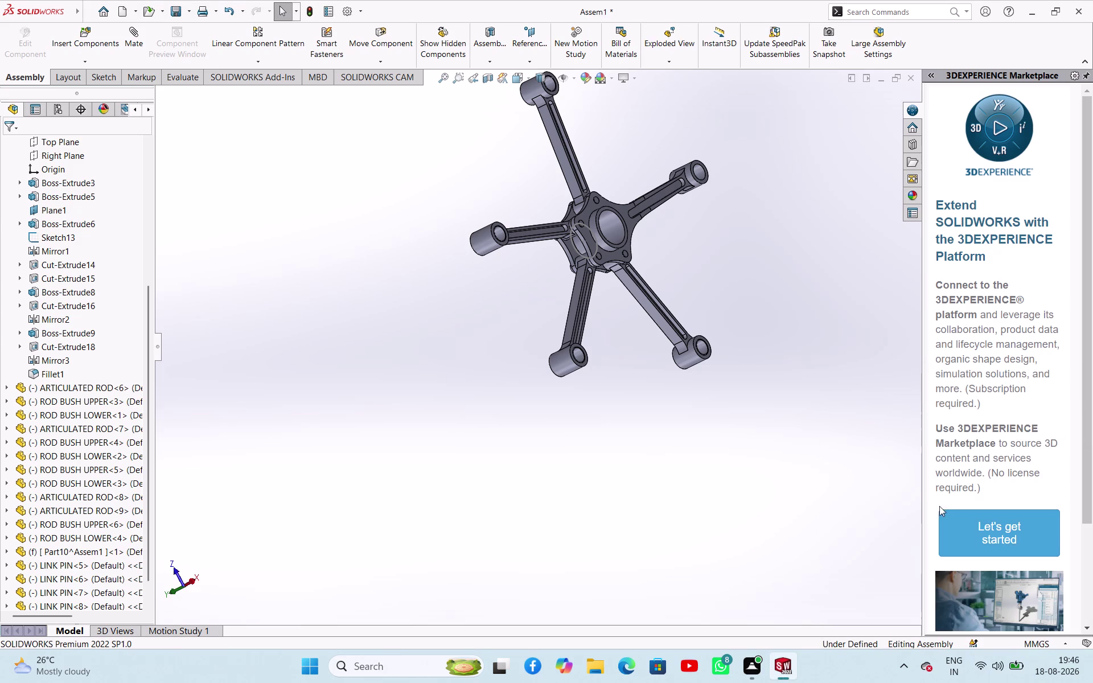
drag(922, 513, 950, 519)
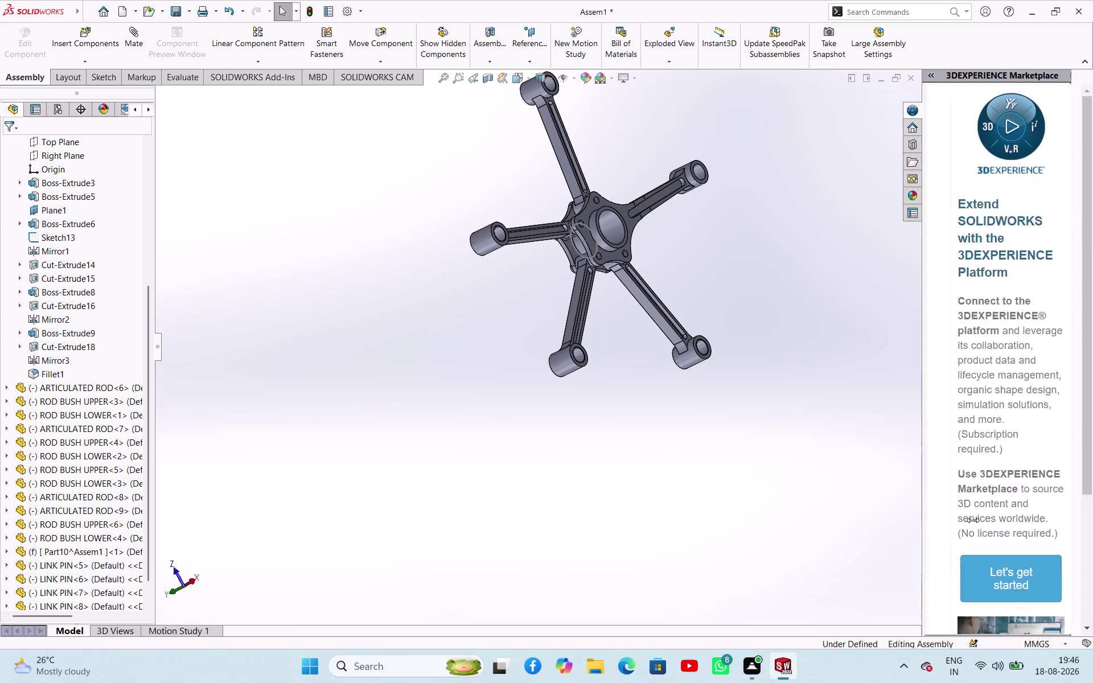
drag(951, 519, 1092, 536)
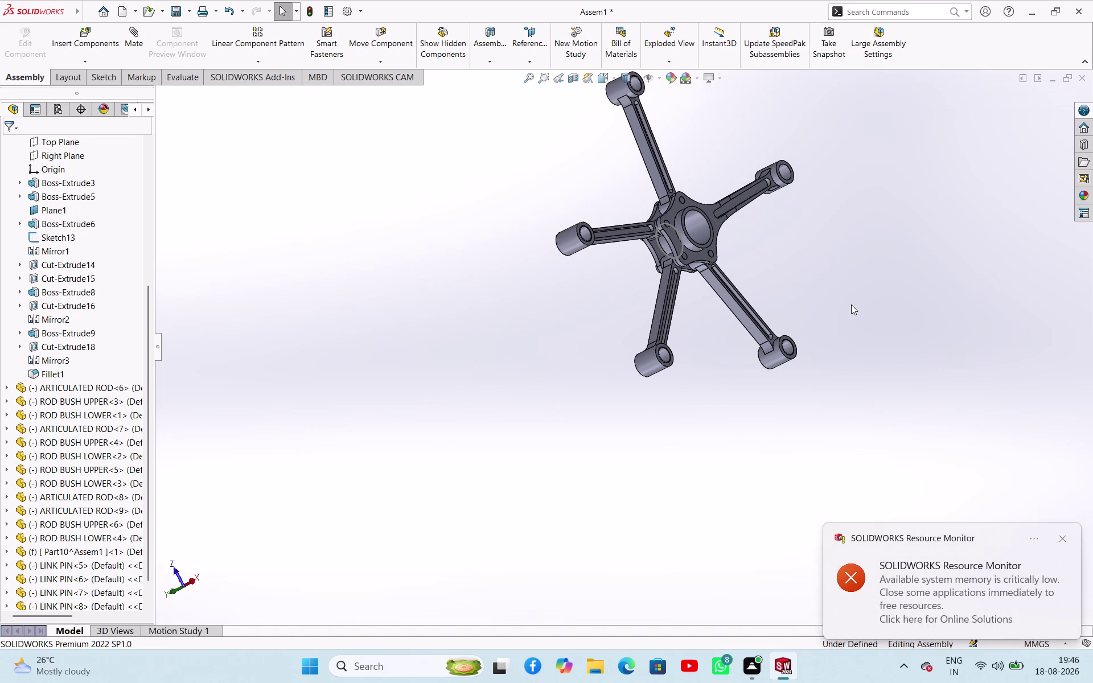
Orbit the assembly level toward the viewer and zoom out in the wider view.
click(851, 305)
middle_drag(855, 277, 703, 454)
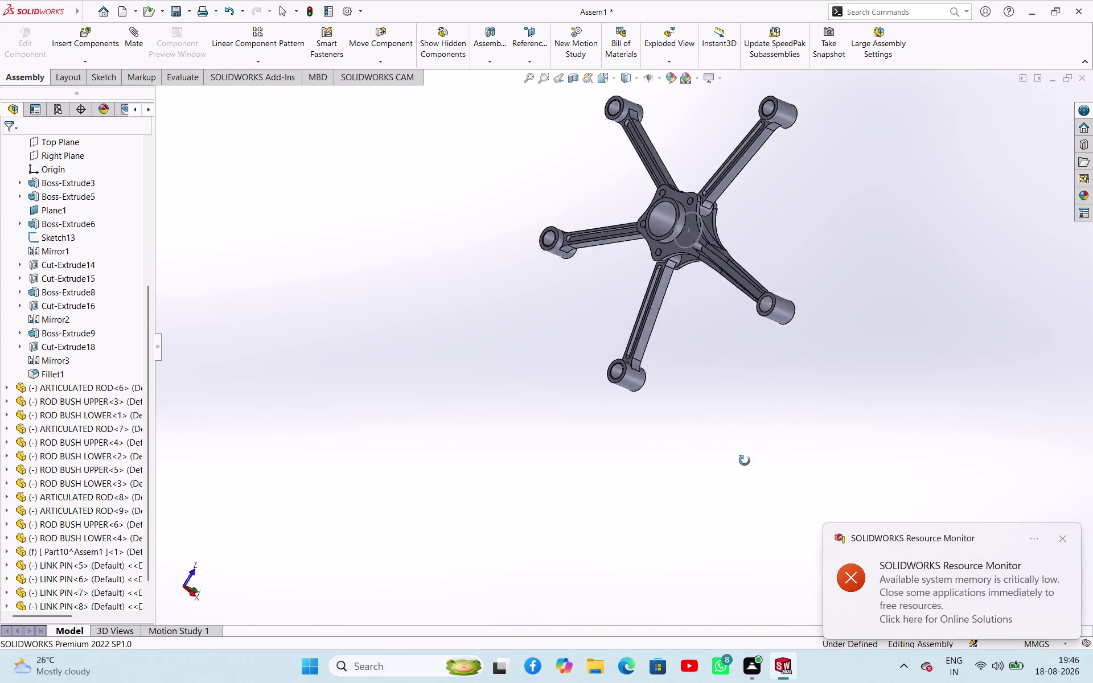
middle_drag(703, 454, 755, 362)
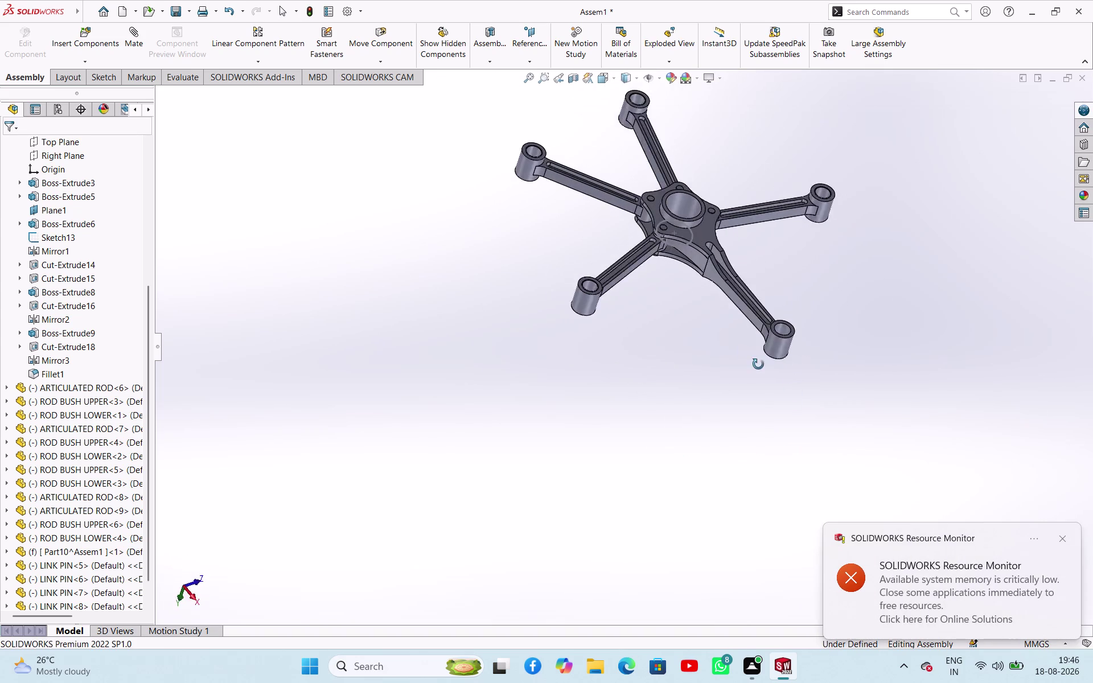
middle_drag(756, 362, 1010, 369)
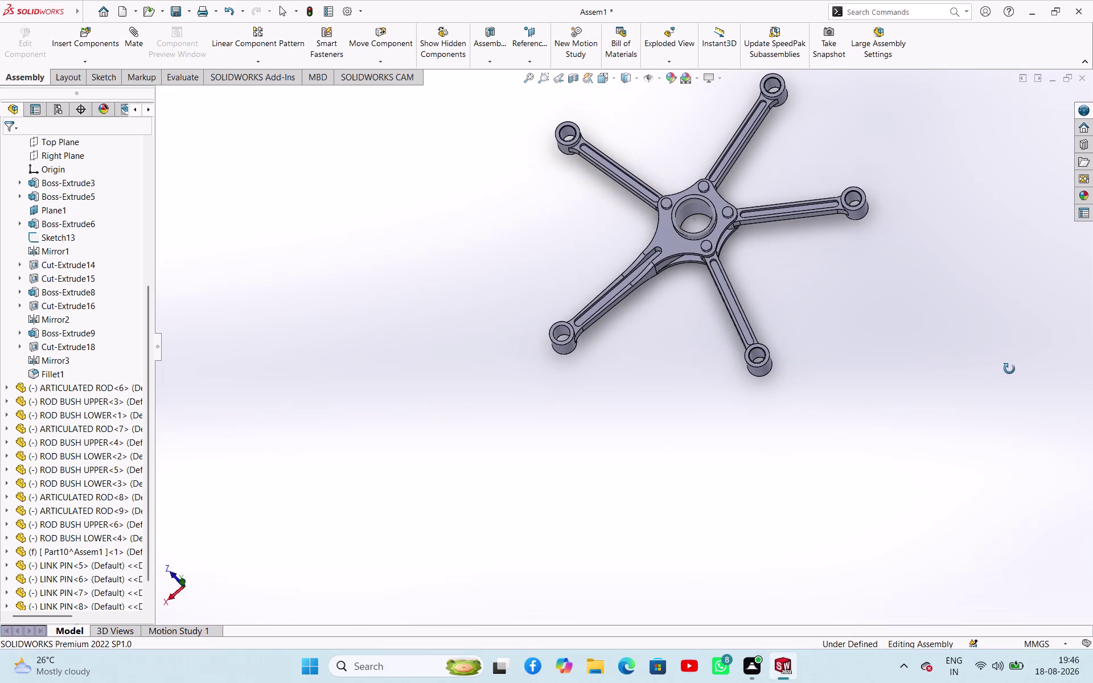
middle_drag(1010, 369, 997, 366)
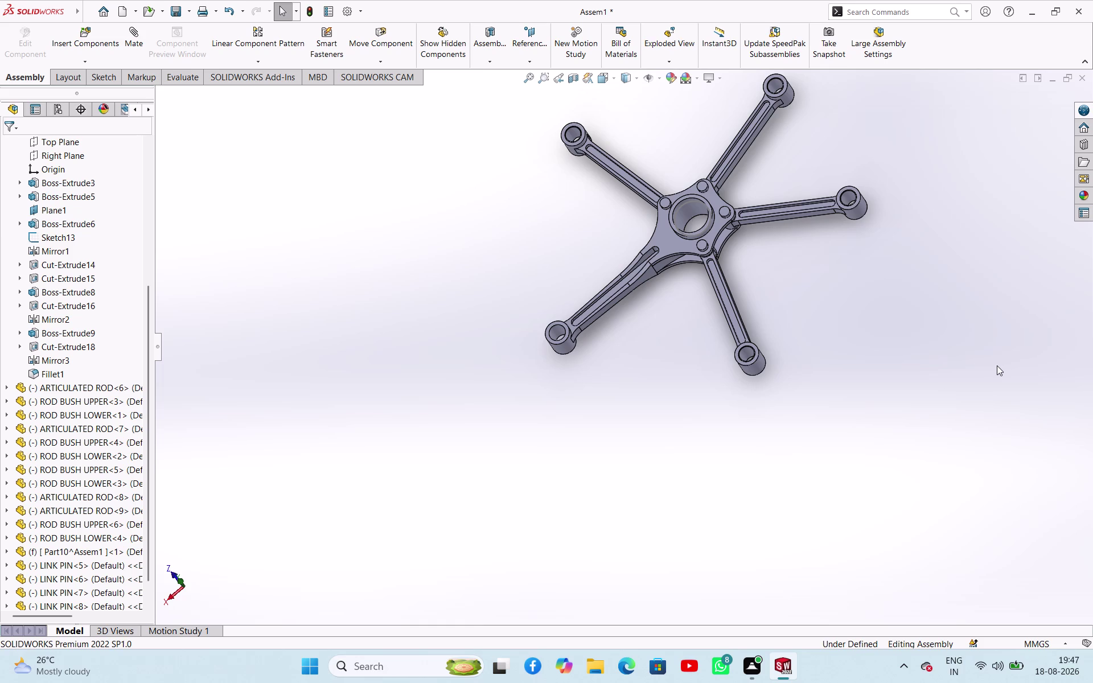
scroll(up, 3)
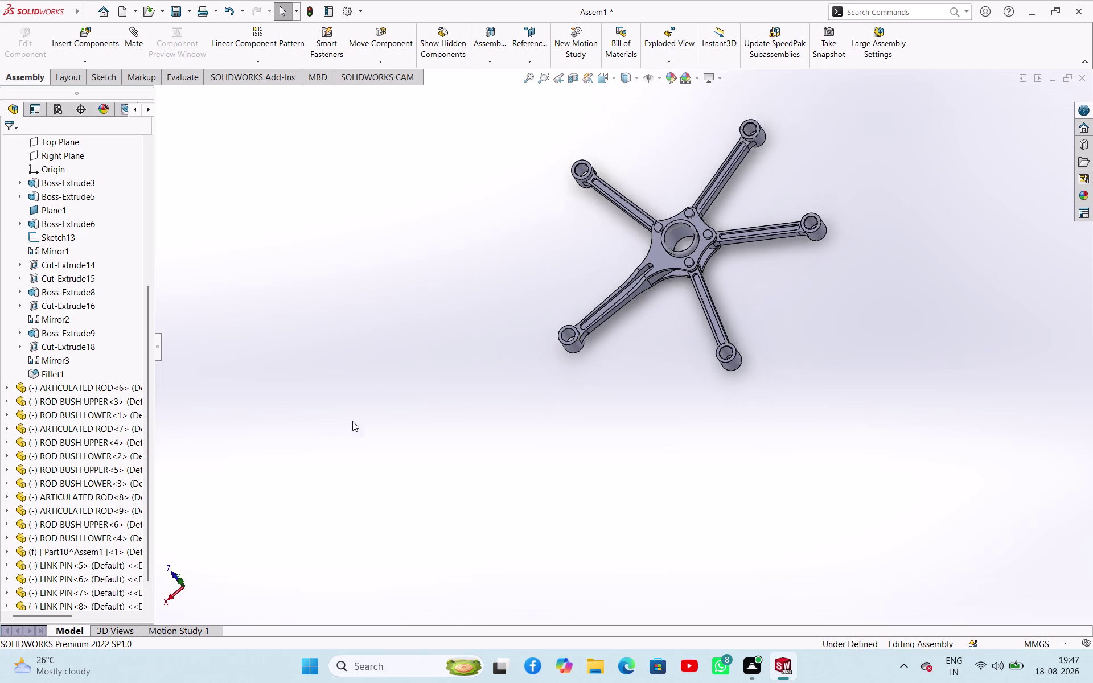
scroll(up, 3)
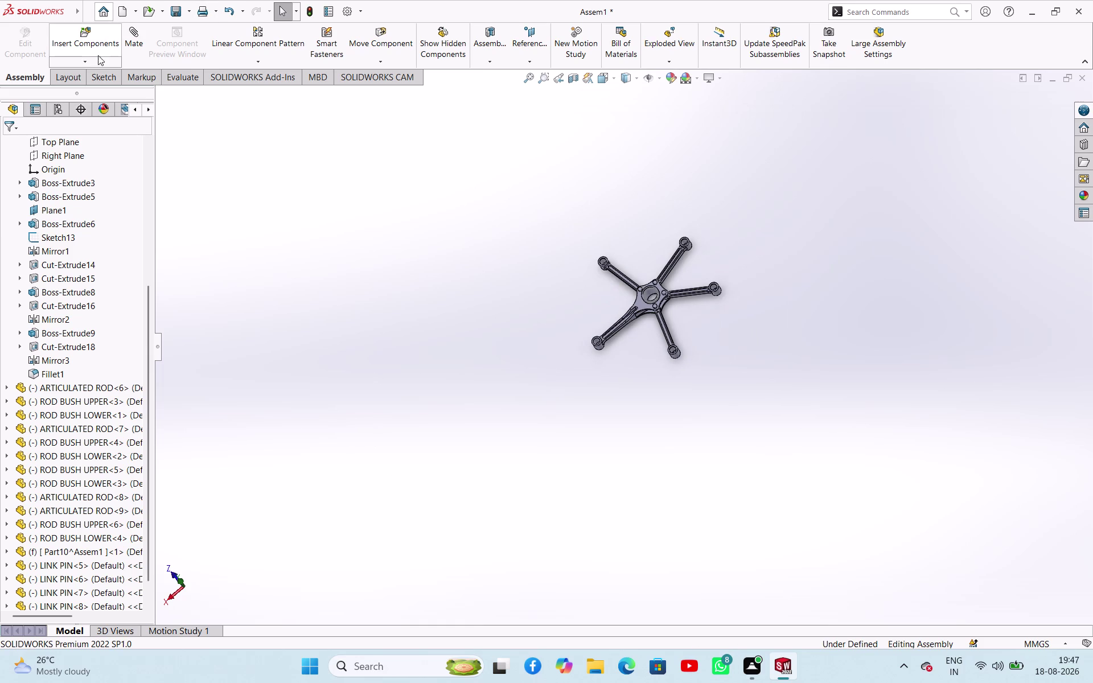
Insert the PISTON part, placing it left of the master rod.
click(99, 65)
click(103, 82)
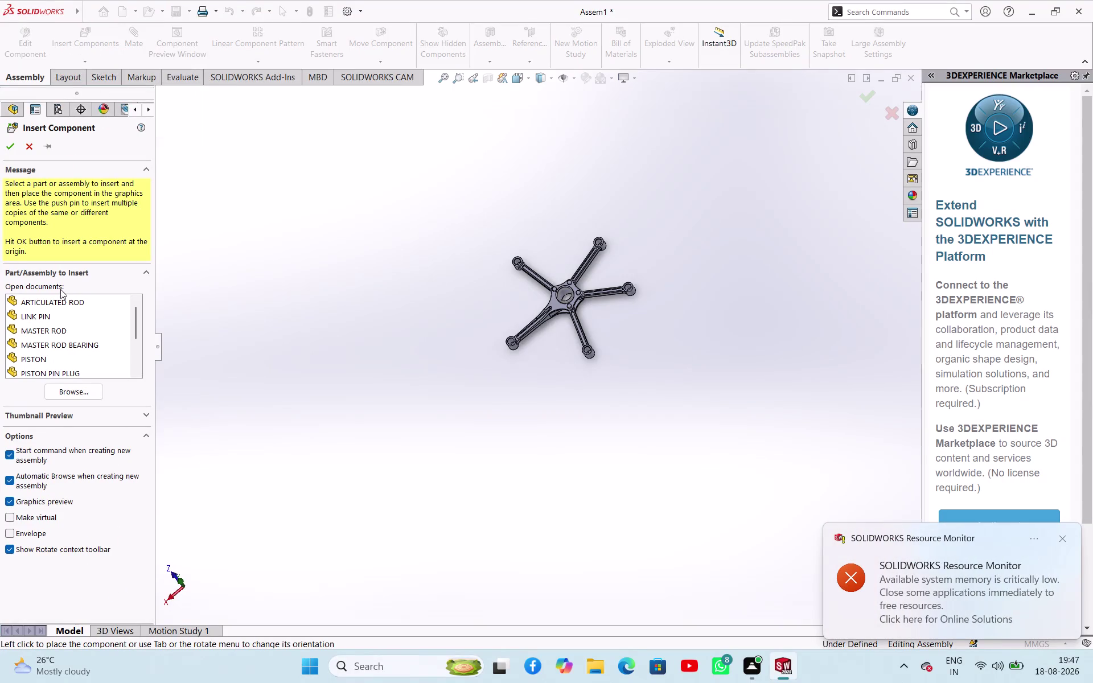
click(38, 360)
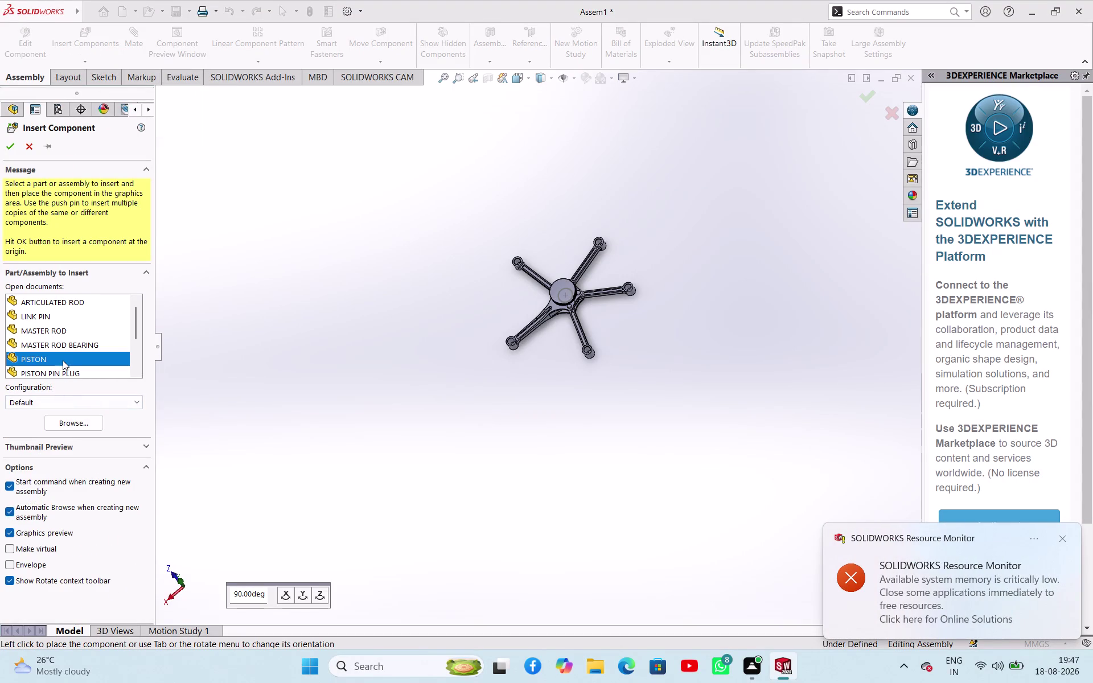
drag(62, 361, 323, 280)
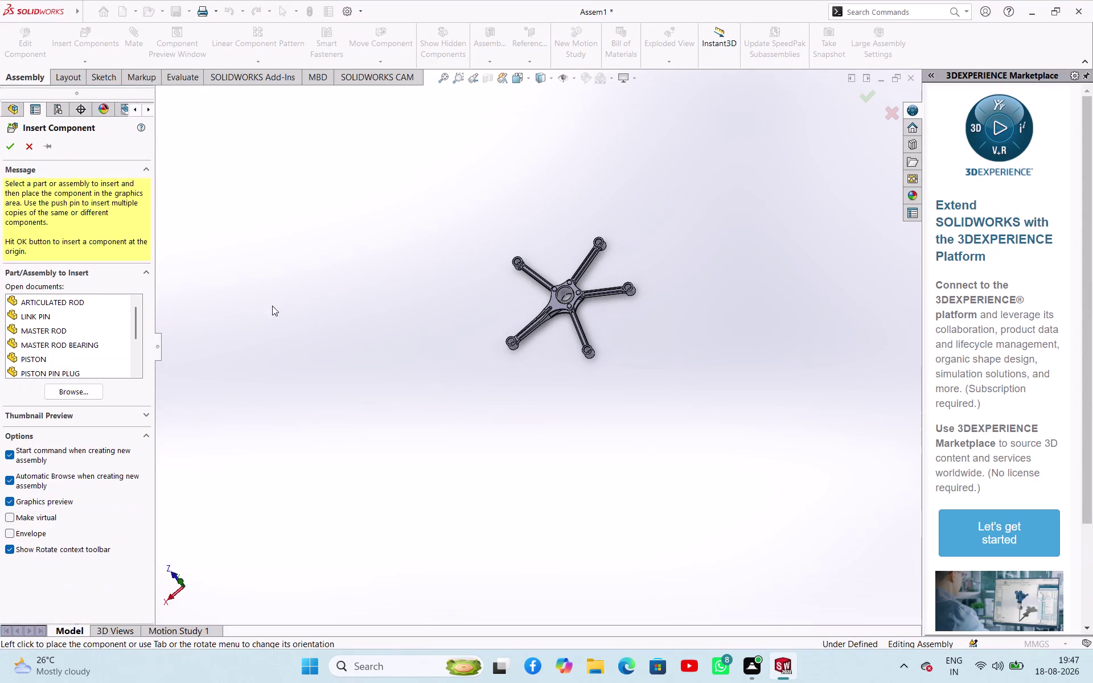
click(261, 311)
drag(40, 358, 310, 308)
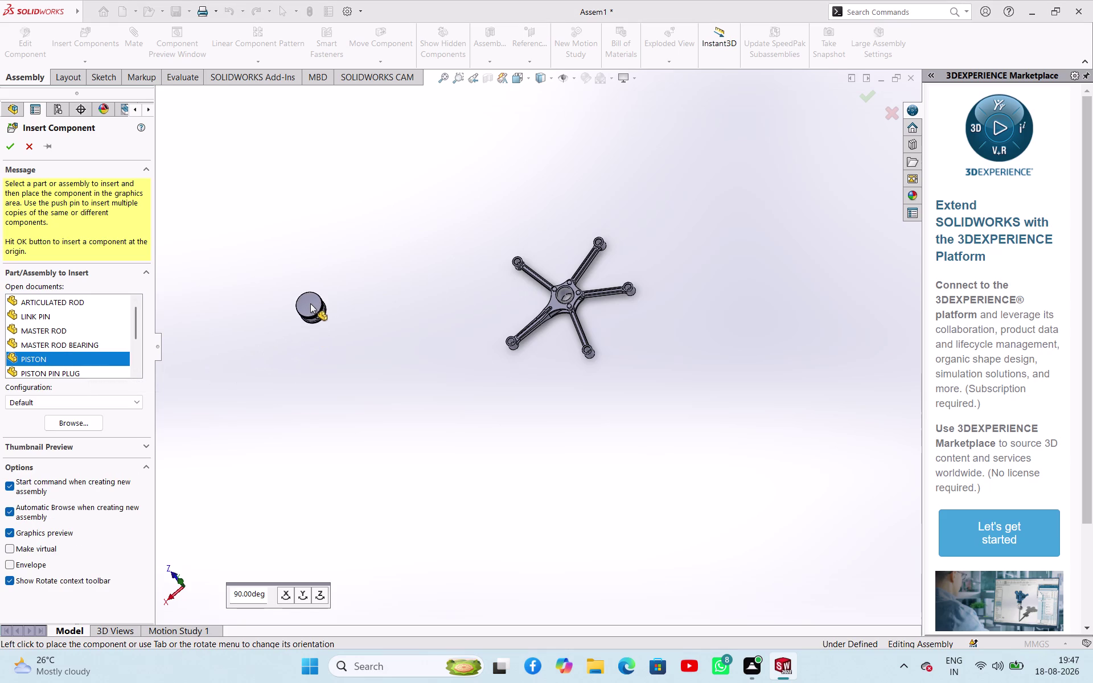
drag(311, 308, 307, 293)
click(305, 294)
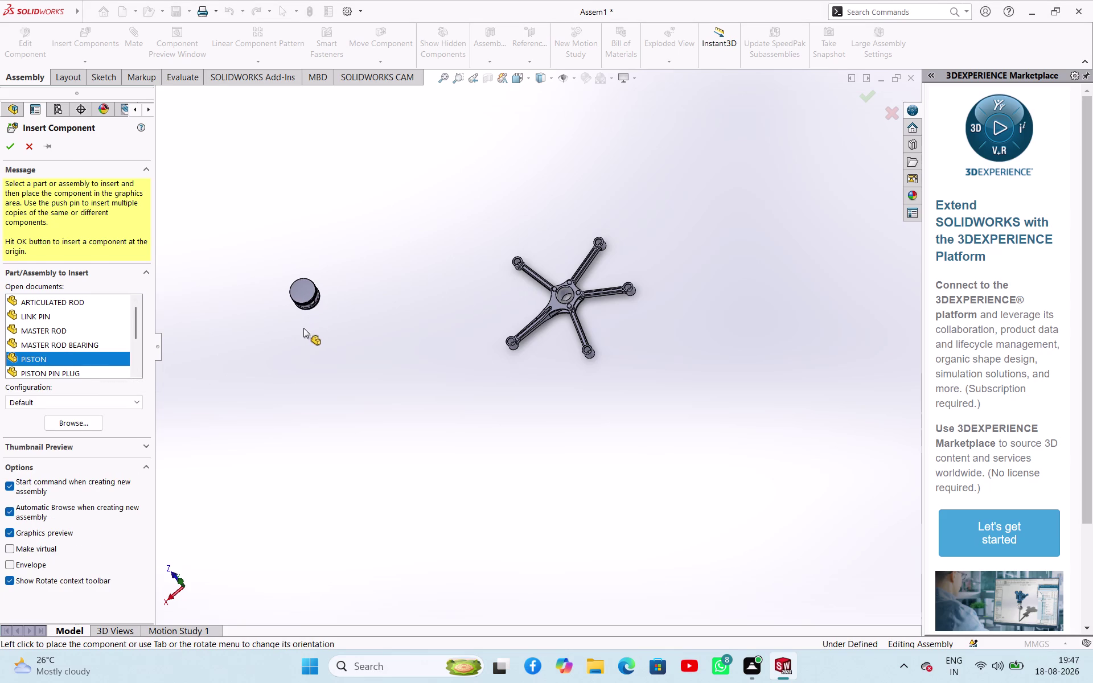
scroll(down, 3)
scroll(up, 3)
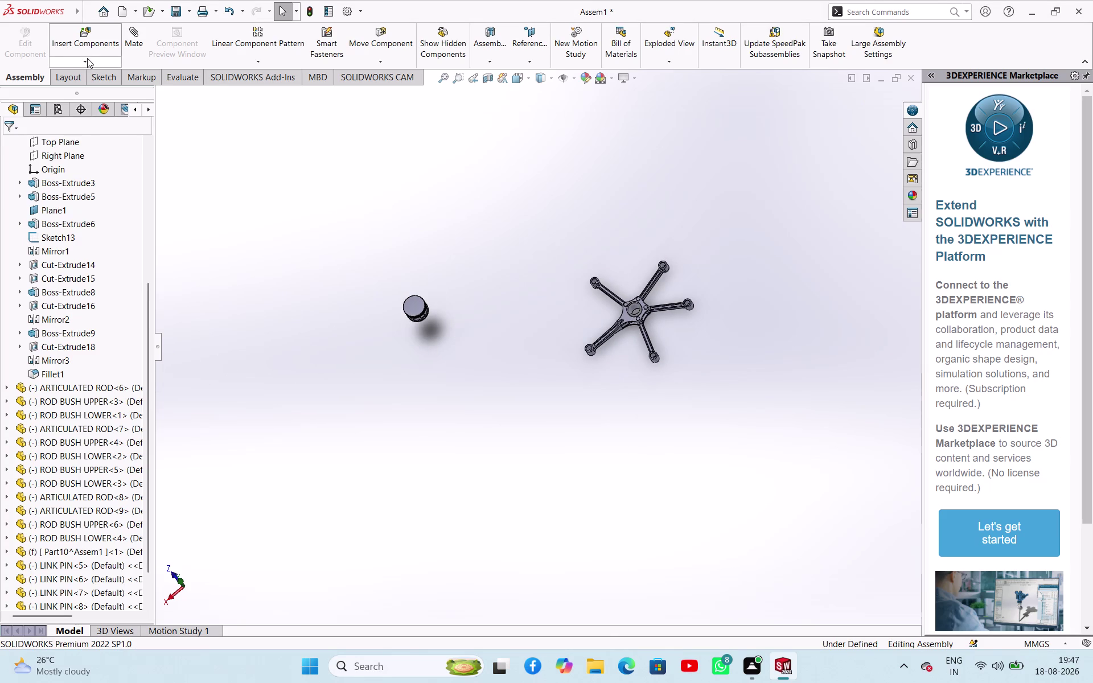
Insert the PISTON PIN PLUG part into the assembly.
click(87, 58)
click(91, 77)
scroll(down, 3)
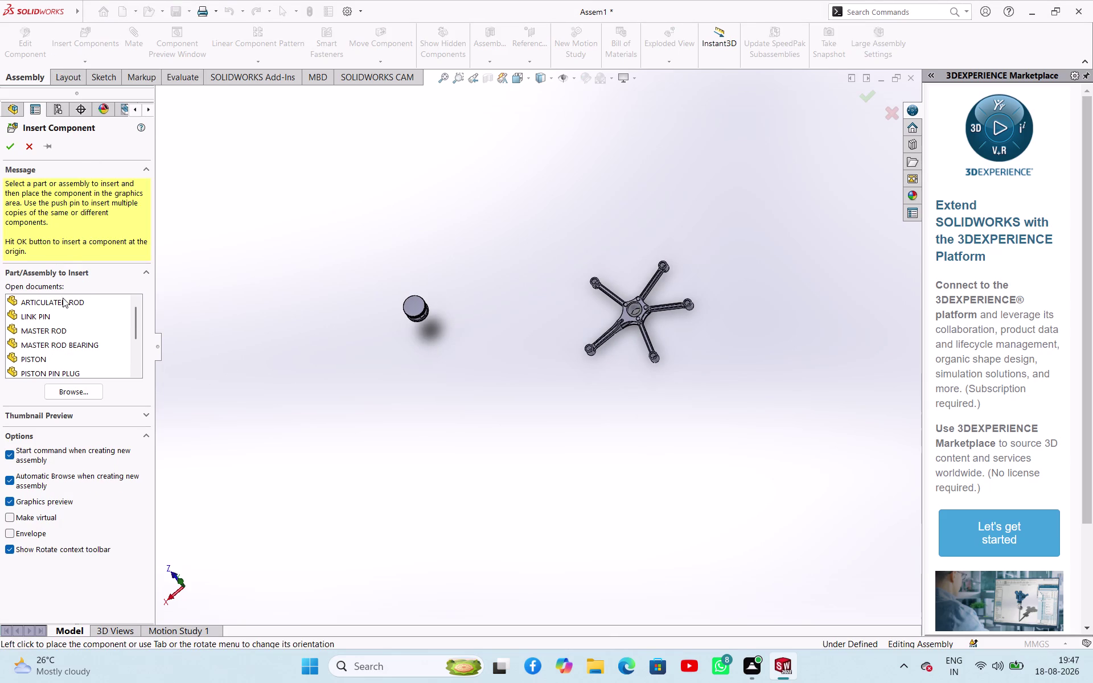
scroll(down, 3)
scroll(down, 3)
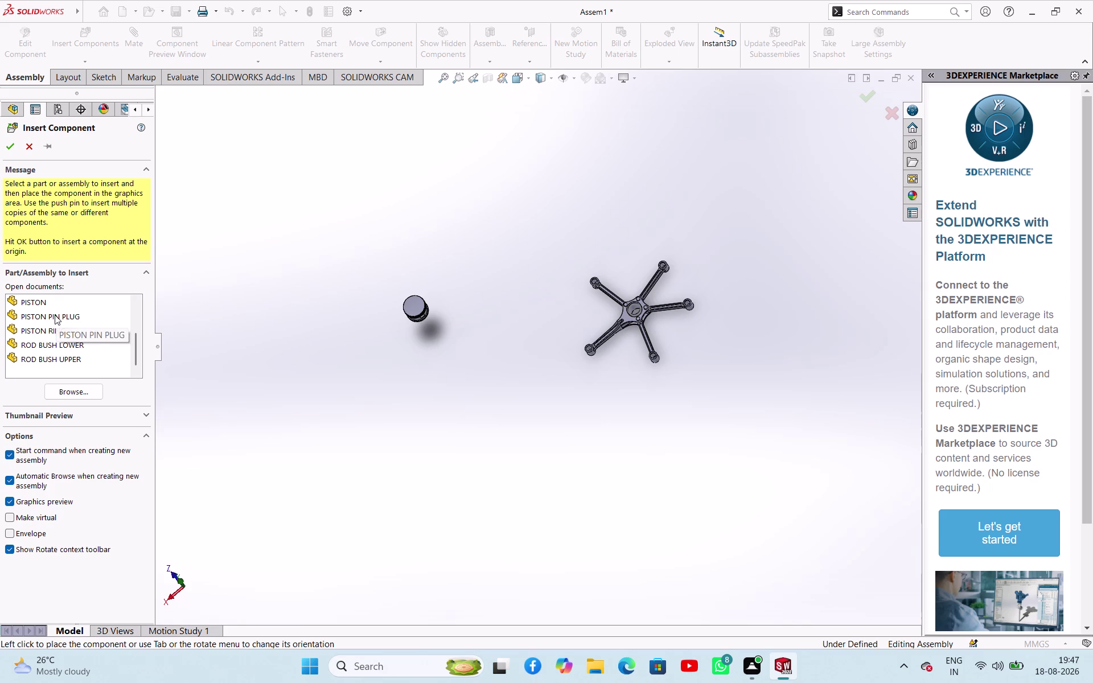
drag(55, 315, 276, 373)
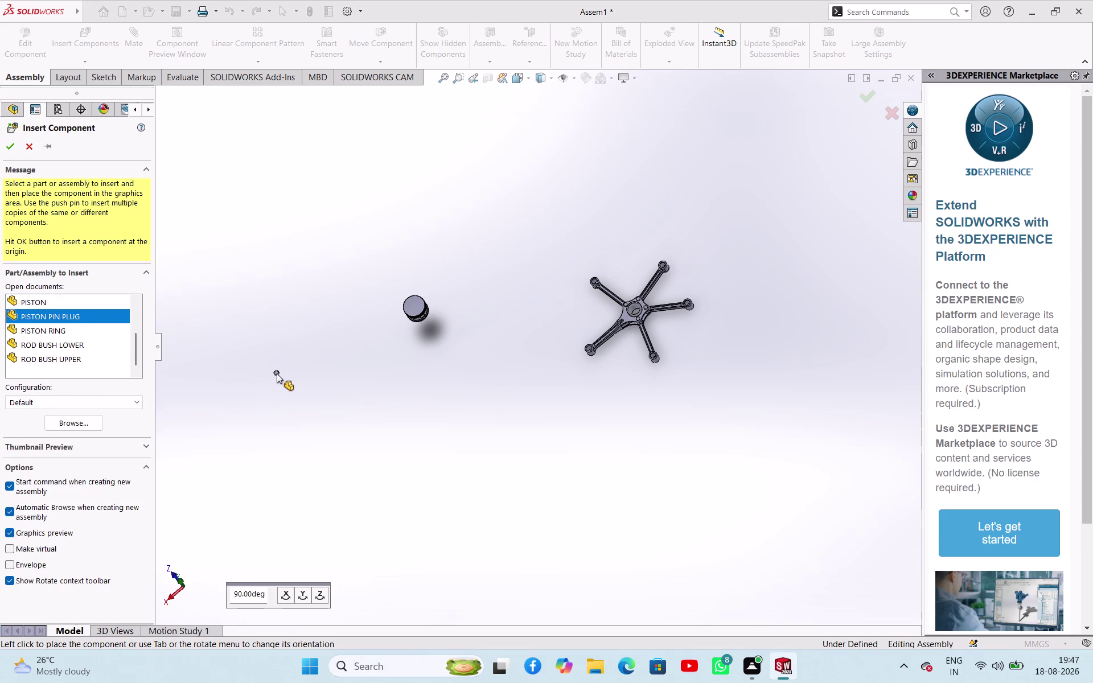
click(337, 343)
Orbit to inspect the piston pin plug's rim, then fit the whole assembly into view.
scroll(down, 3)
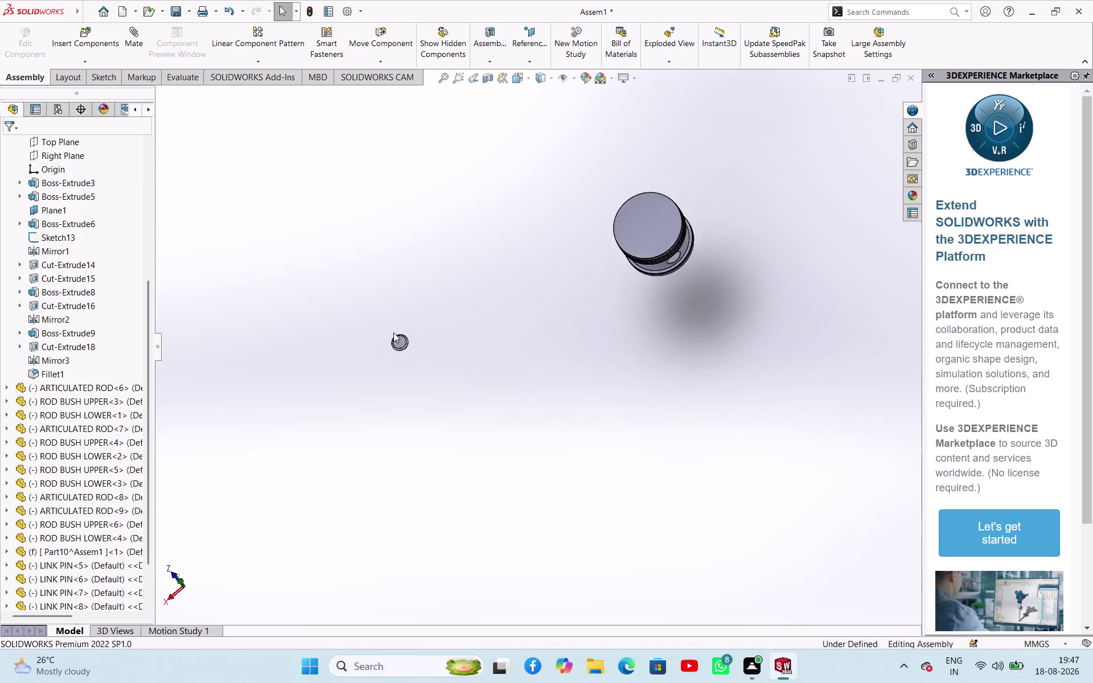
scroll(down, 3)
scroll(up, 3)
scroll(down, 3)
middle_drag(531, 348, 491, 242)
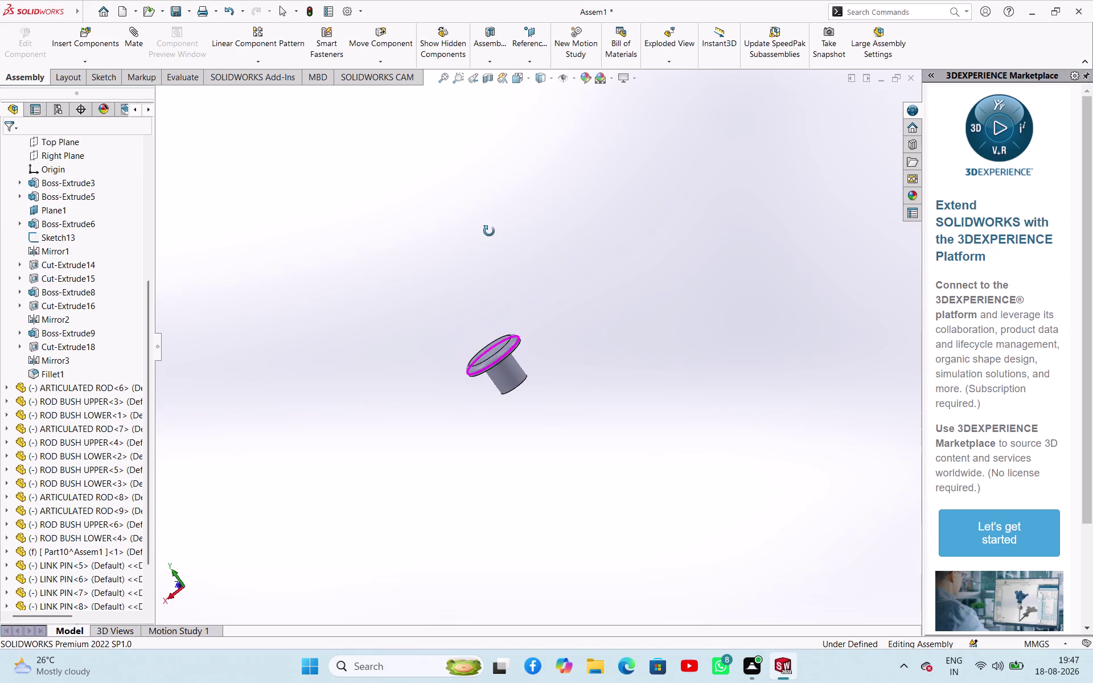
middle_drag(491, 242, 487, 224)
scroll(up, 3)
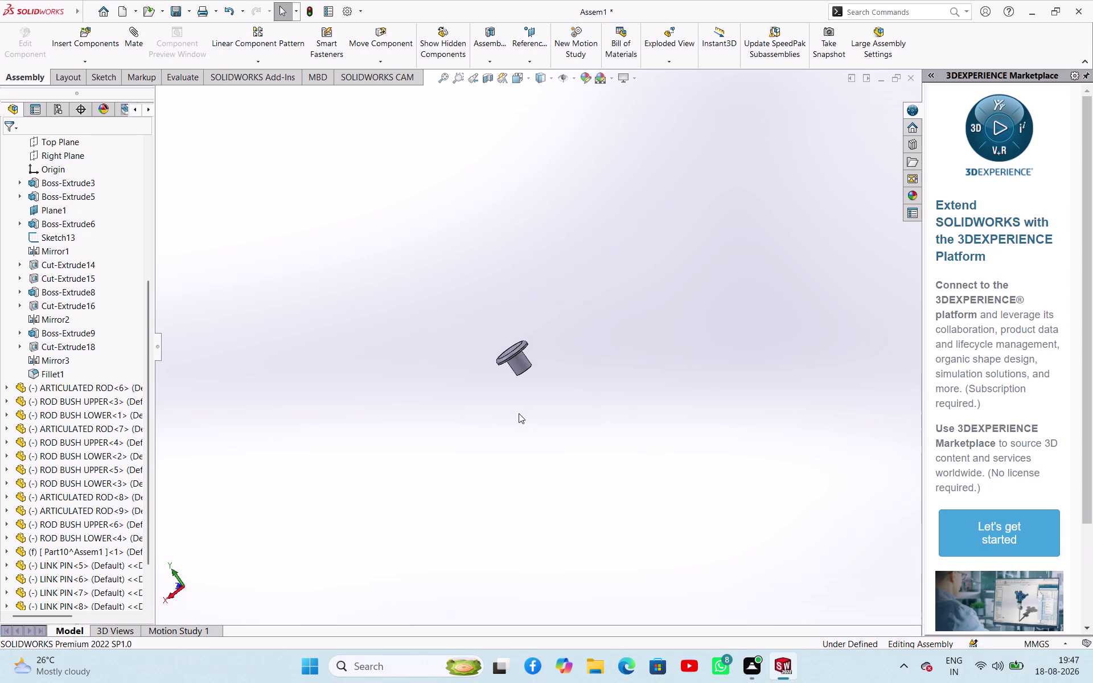
key(ctrl+z)
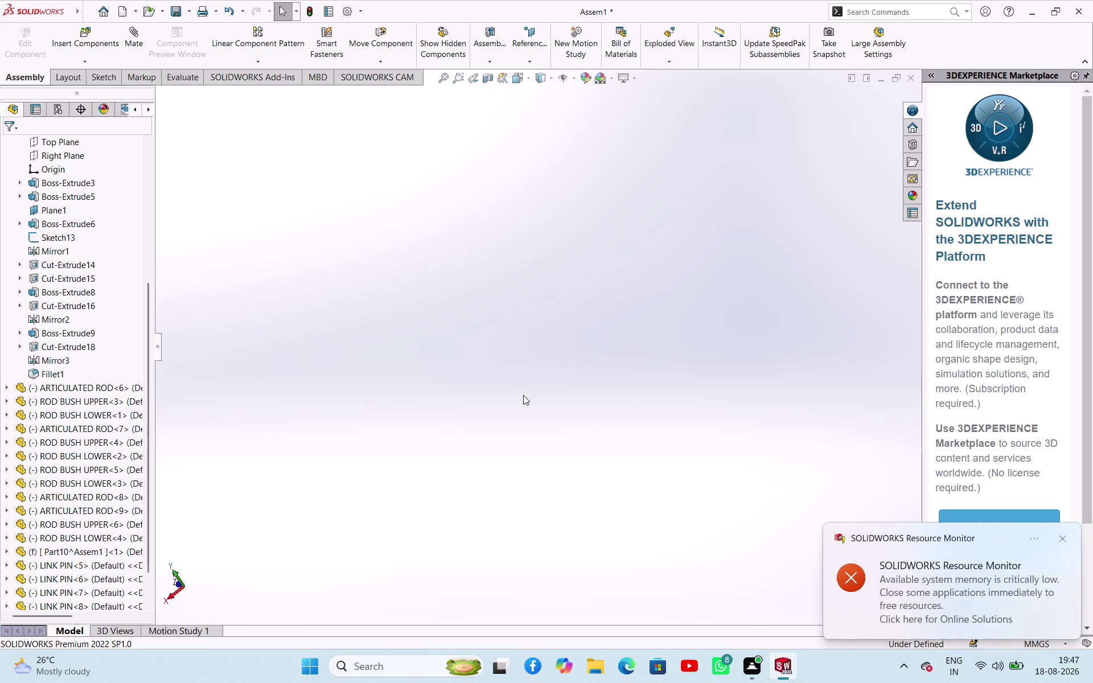
click(91, 62)
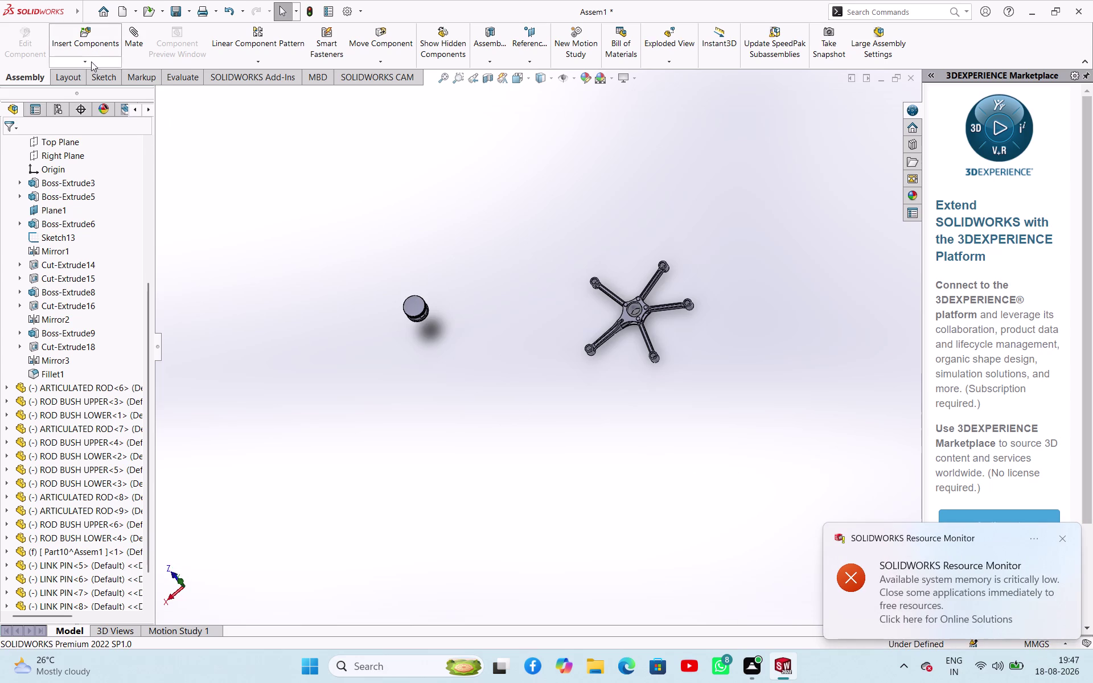
Insert a PISTON RING component beside the piston.
click(102, 80)
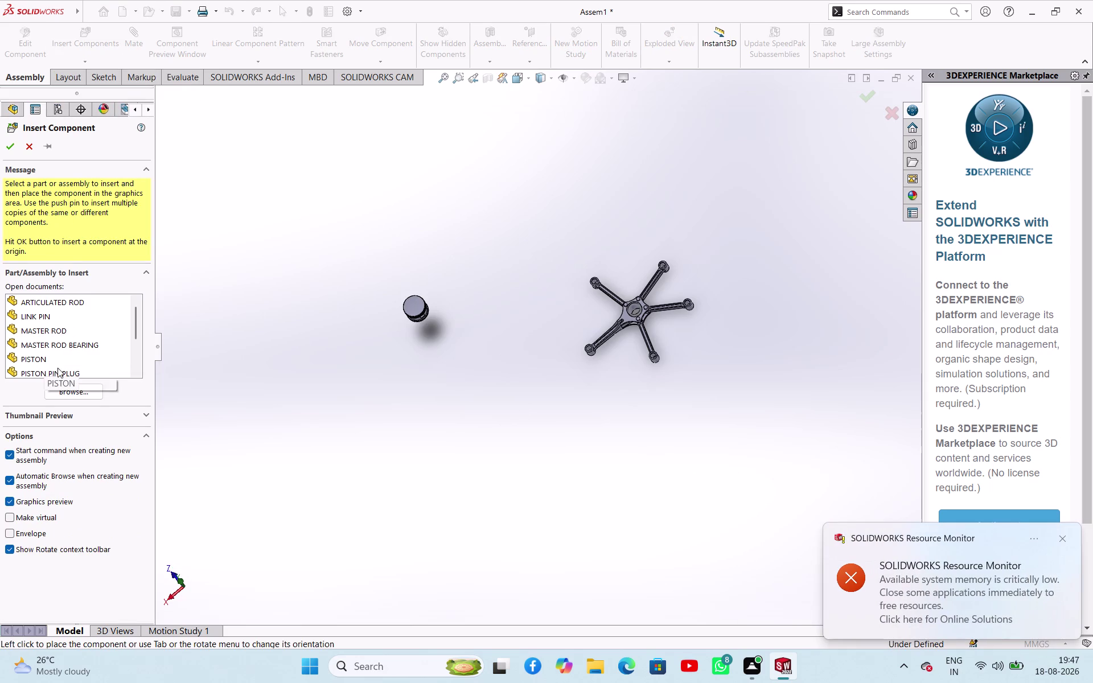
scroll(down, 3)
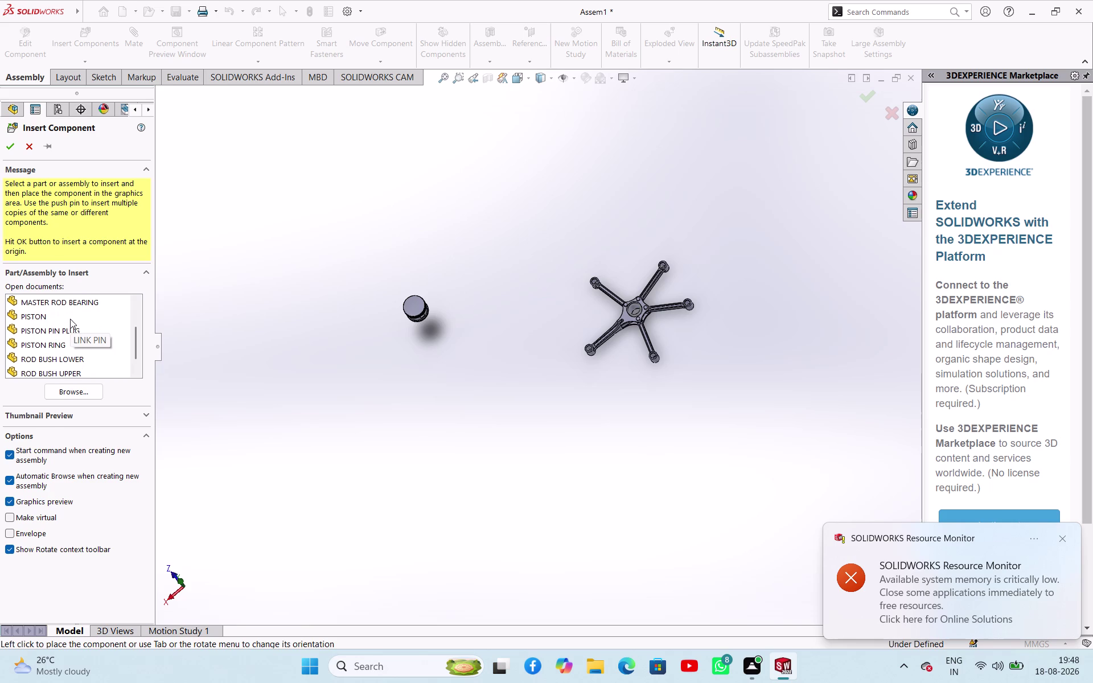
drag(63, 345, 357, 334)
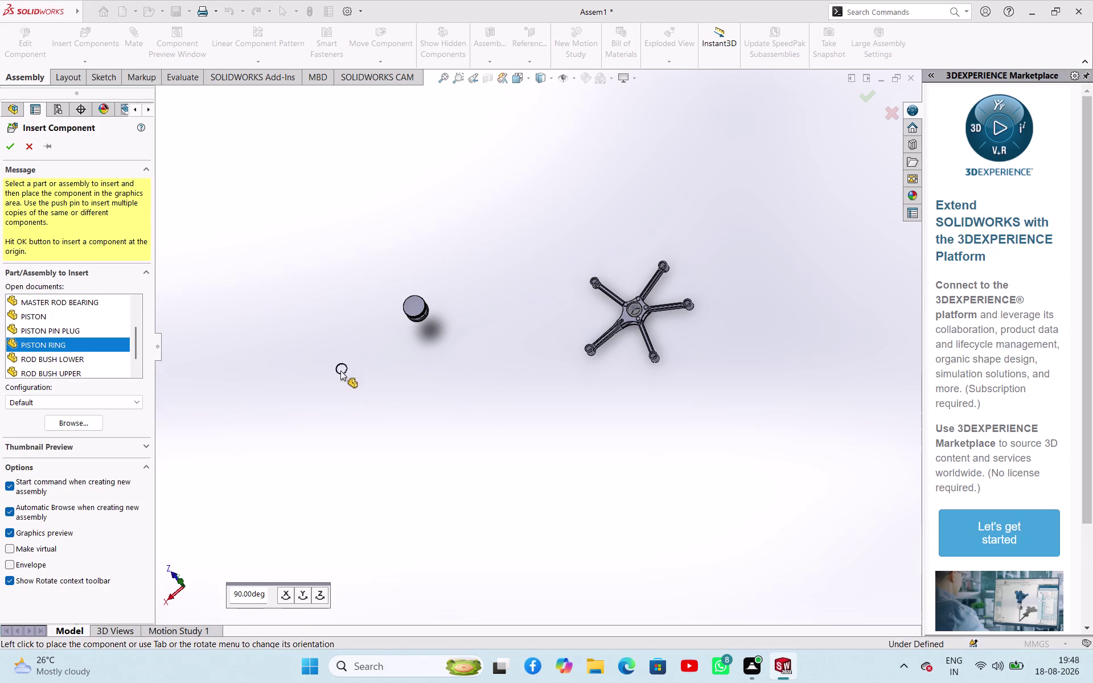
click(358, 366)
scroll(down, 3)
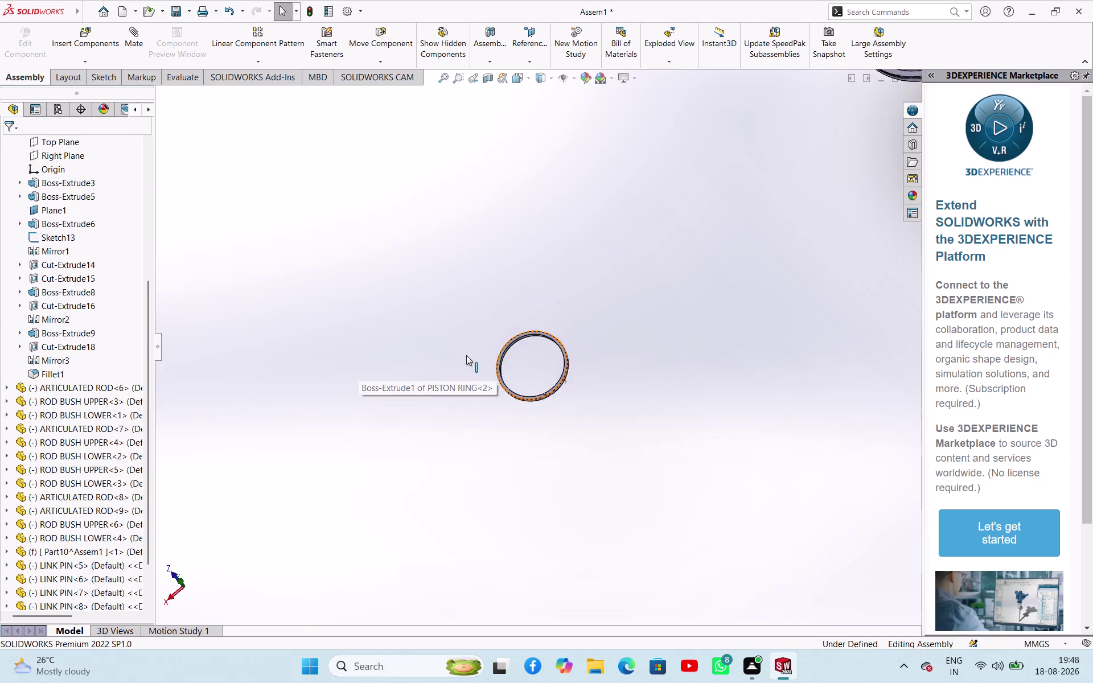
scroll(down, 3)
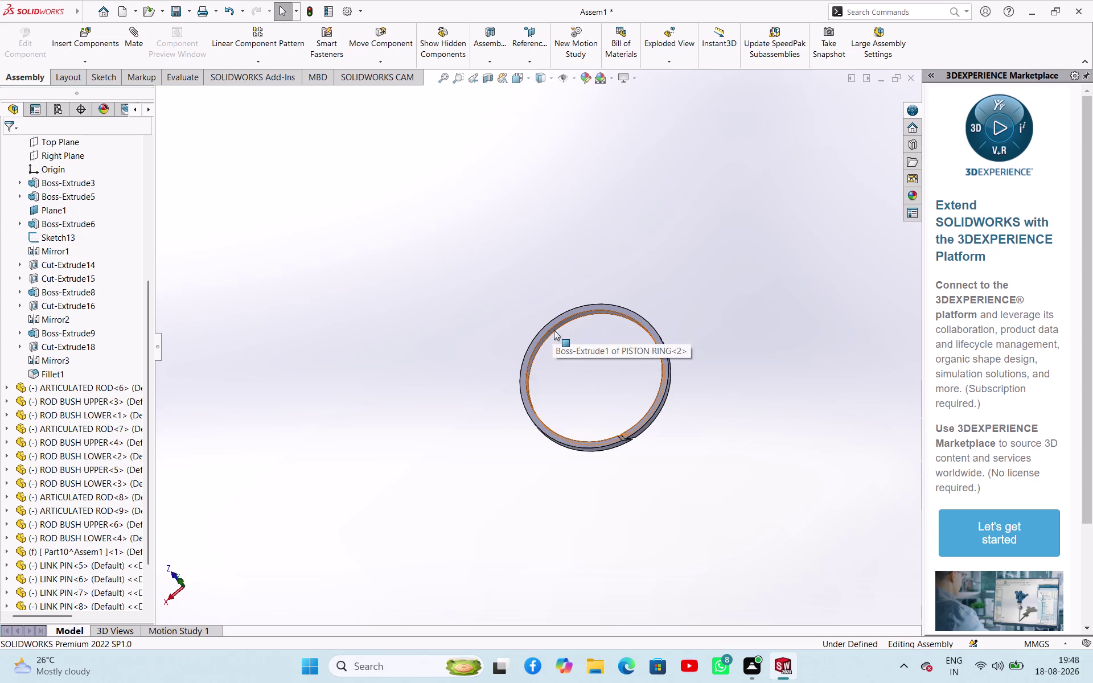
click(554, 330)
scroll(up, 3)
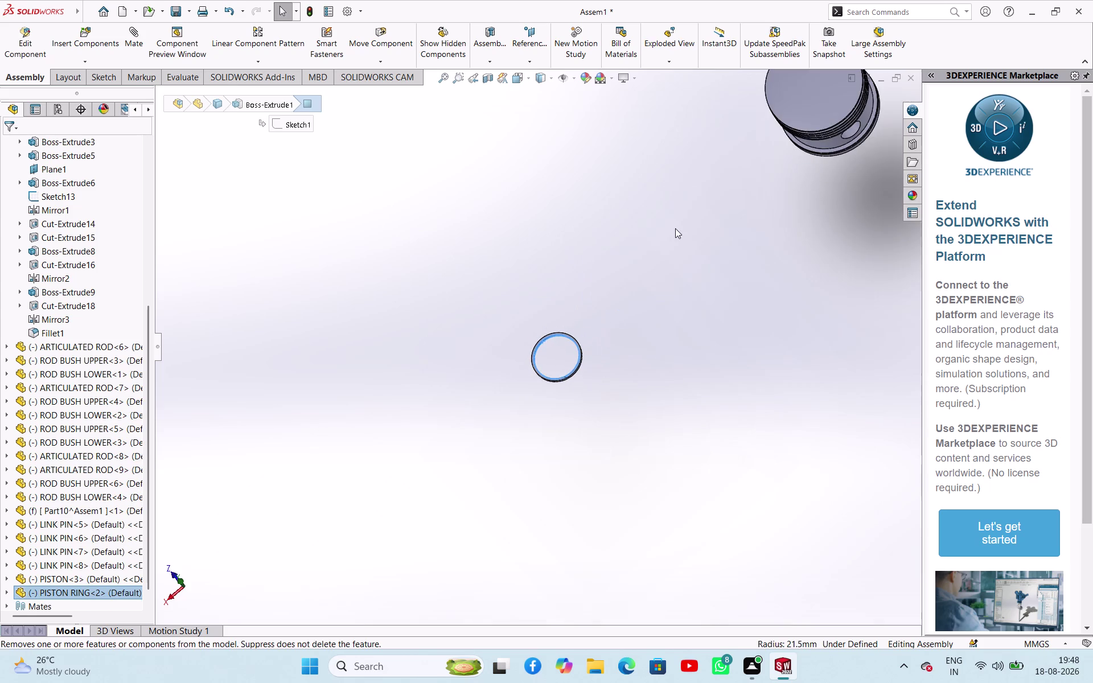
Try mating the piston ring edge to the piston's ring groove, dismissing the low-memory warning.
middle_drag(799, 235, 741, 229)
scroll(up, 3)
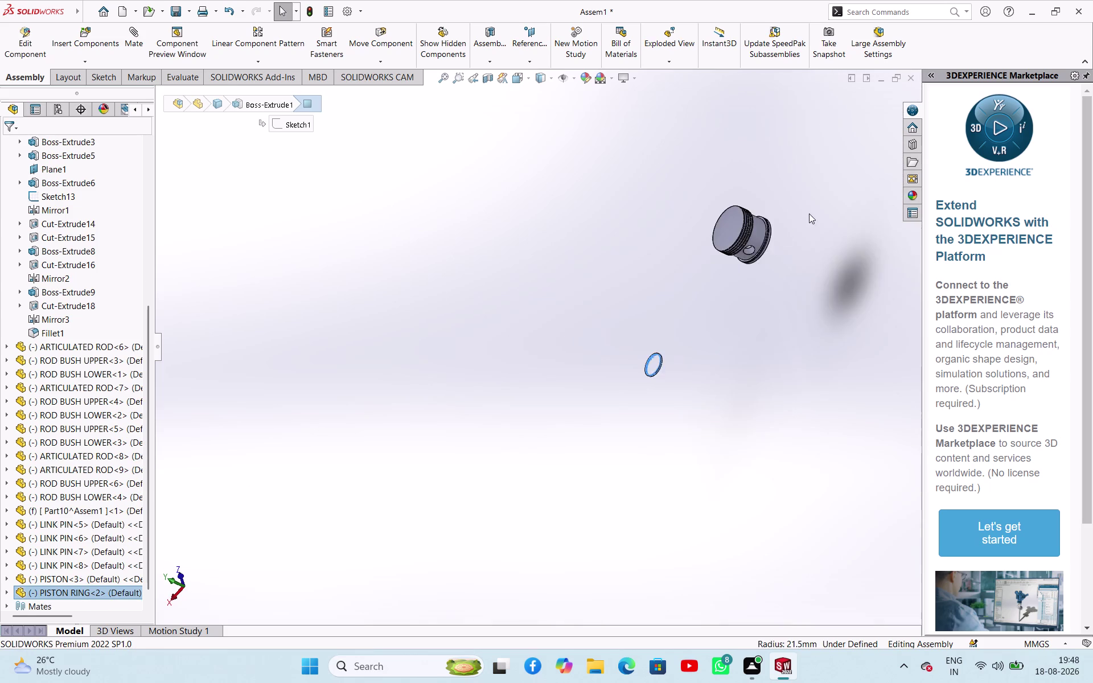
scroll(down, 3)
middle_drag(628, 224, 568, 200)
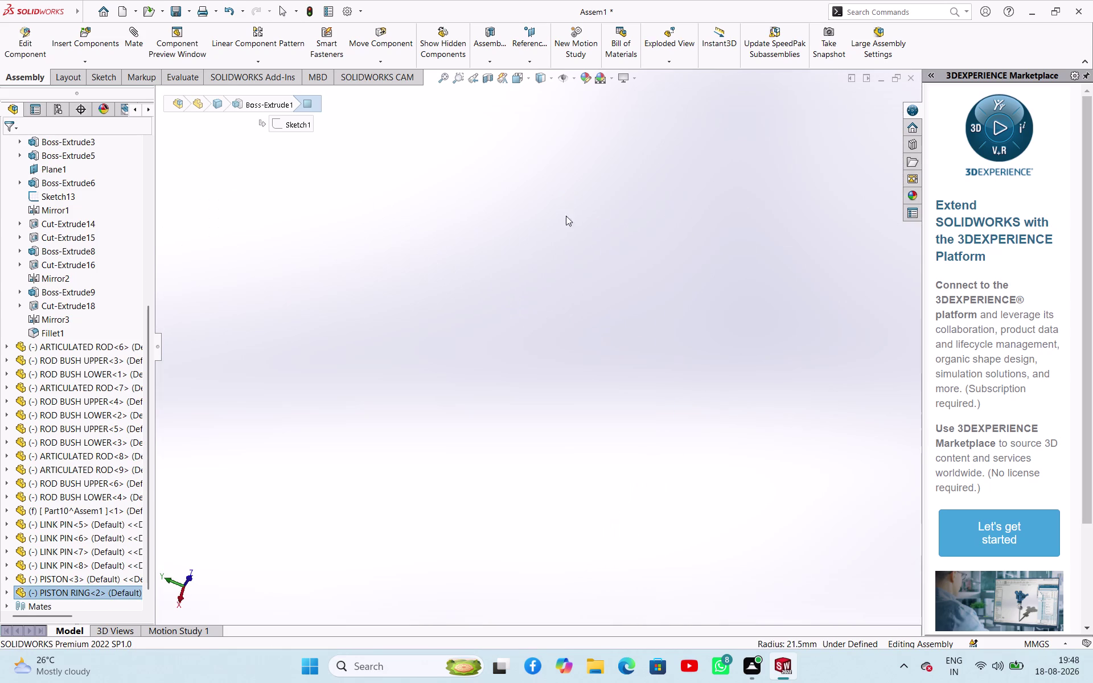
scroll(up, 3)
scroll(down, 3)
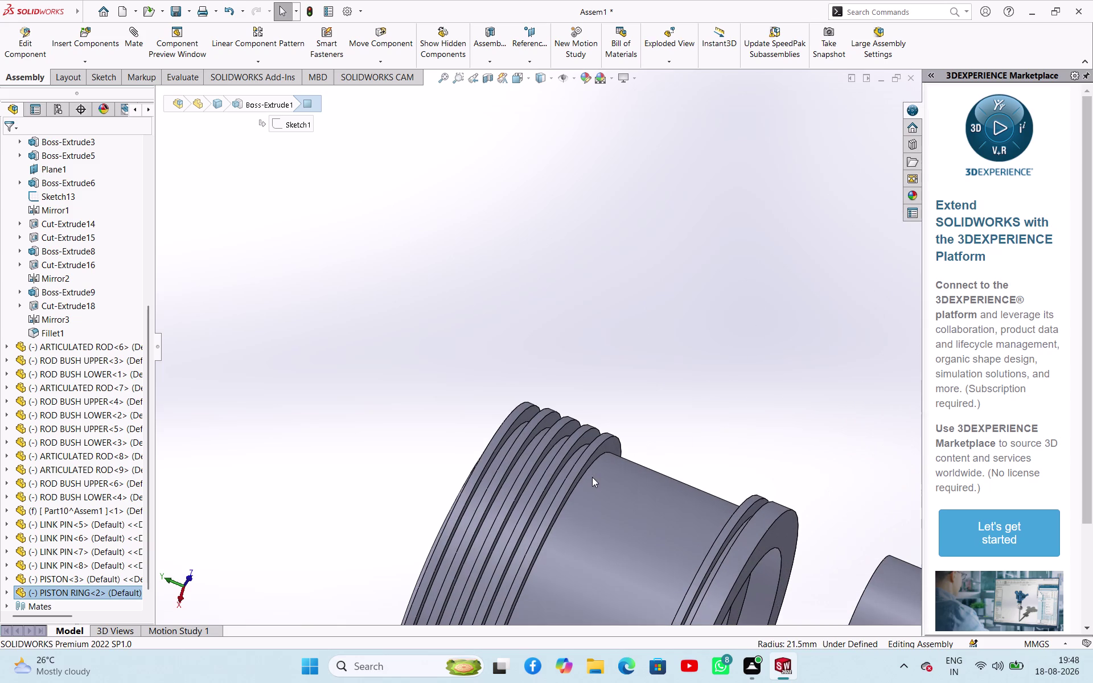
scroll(down, 3)
click(566, 469)
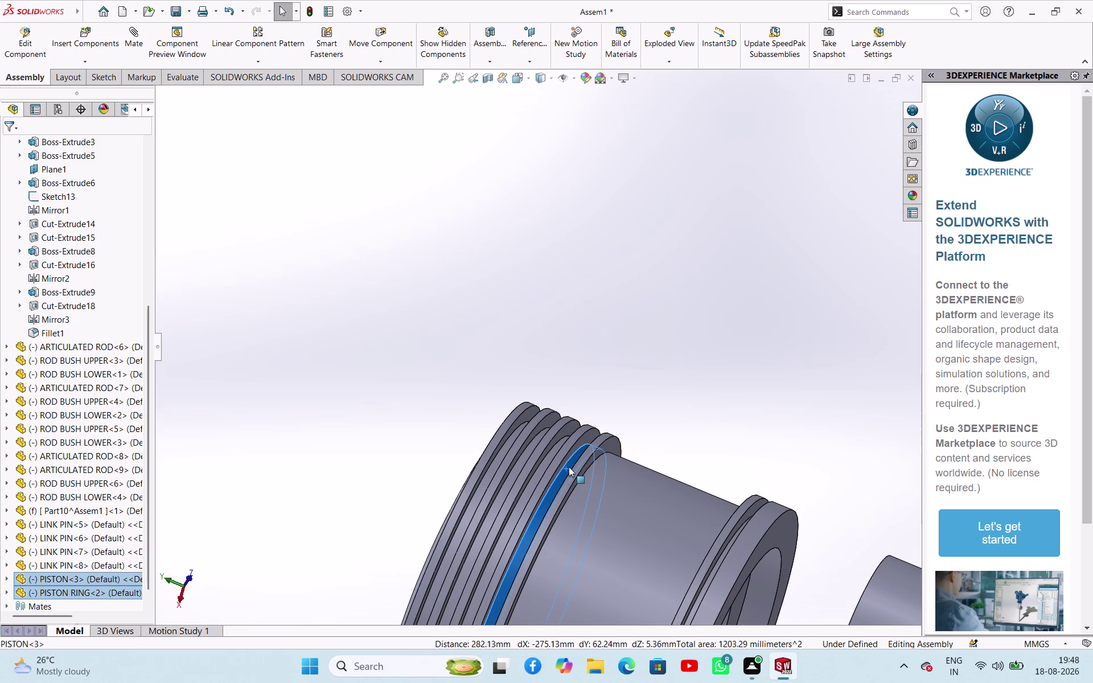
click(651, 460)
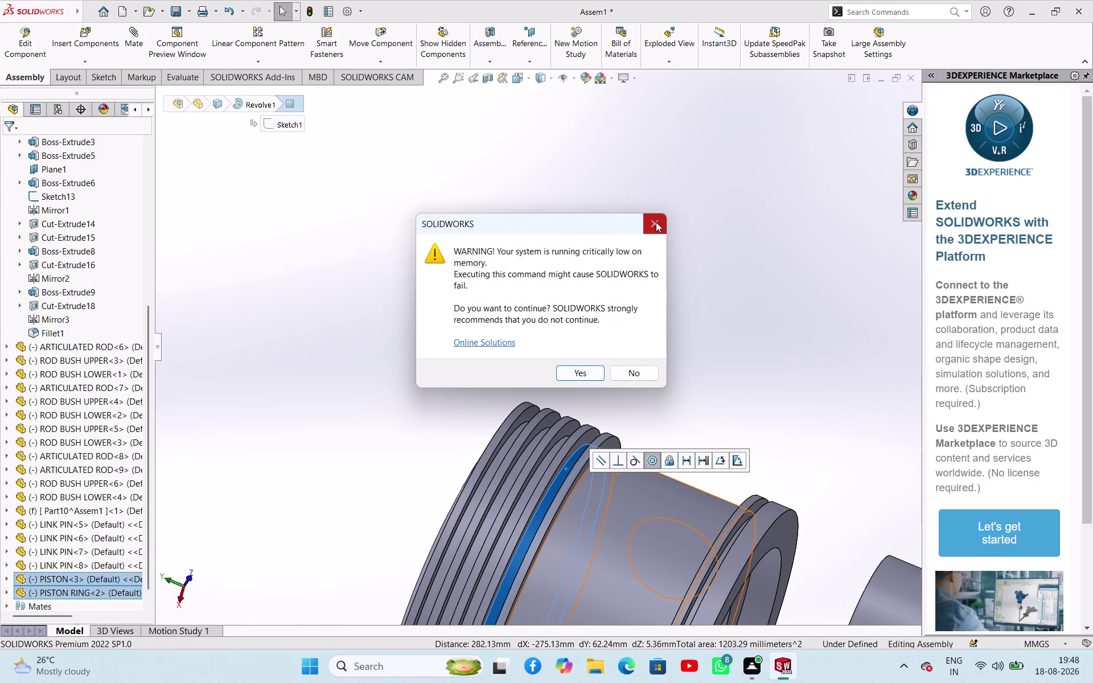
click(656, 222)
Clear the current picks and turn the view around the piston.
click(442, 338)
middle_drag(436, 332, 545, 347)
scroll(up, 3)
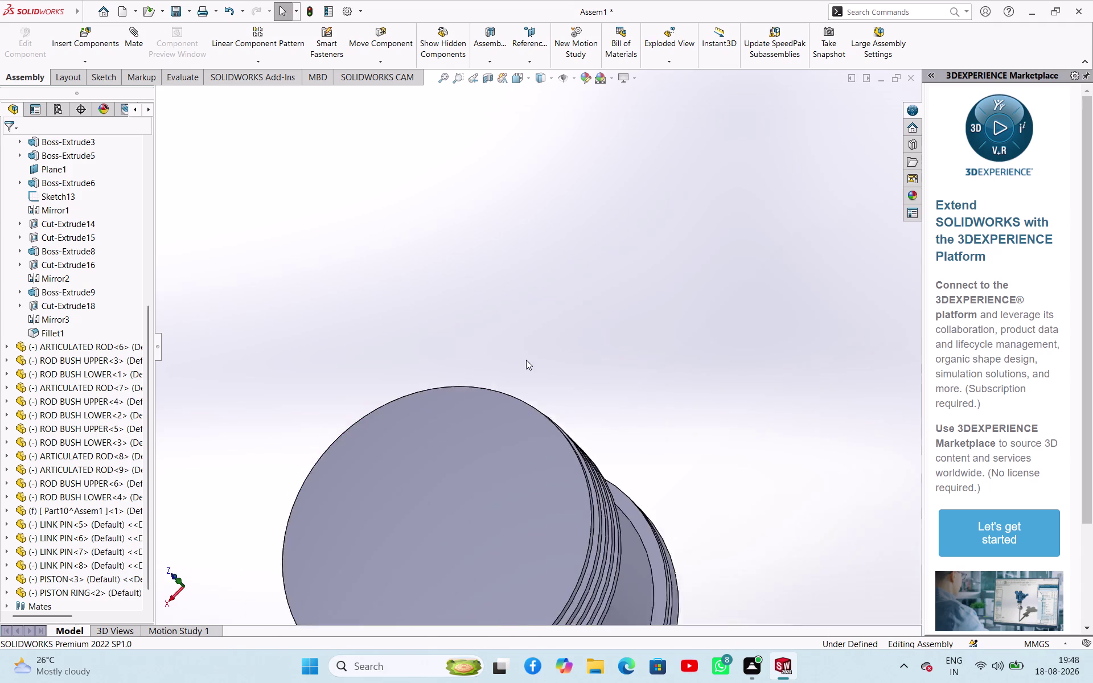
scroll(up, 3)
drag(494, 455, 506, 409)
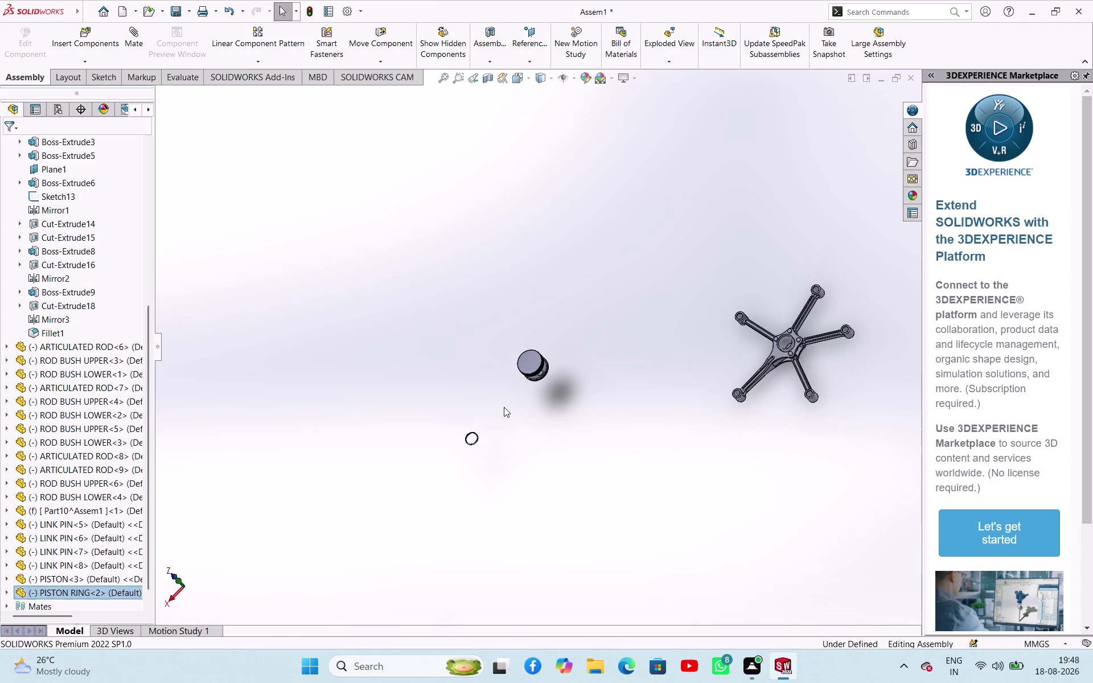
Delete the piston ring component and confirm the removal.
key(Delete)
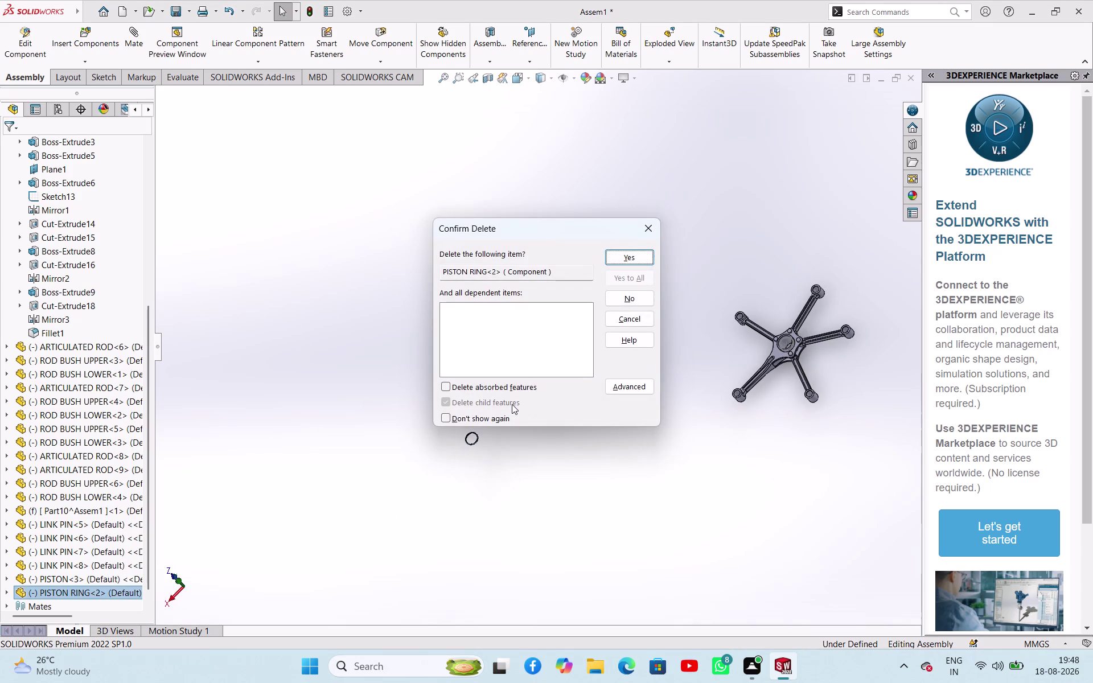
key(Return)
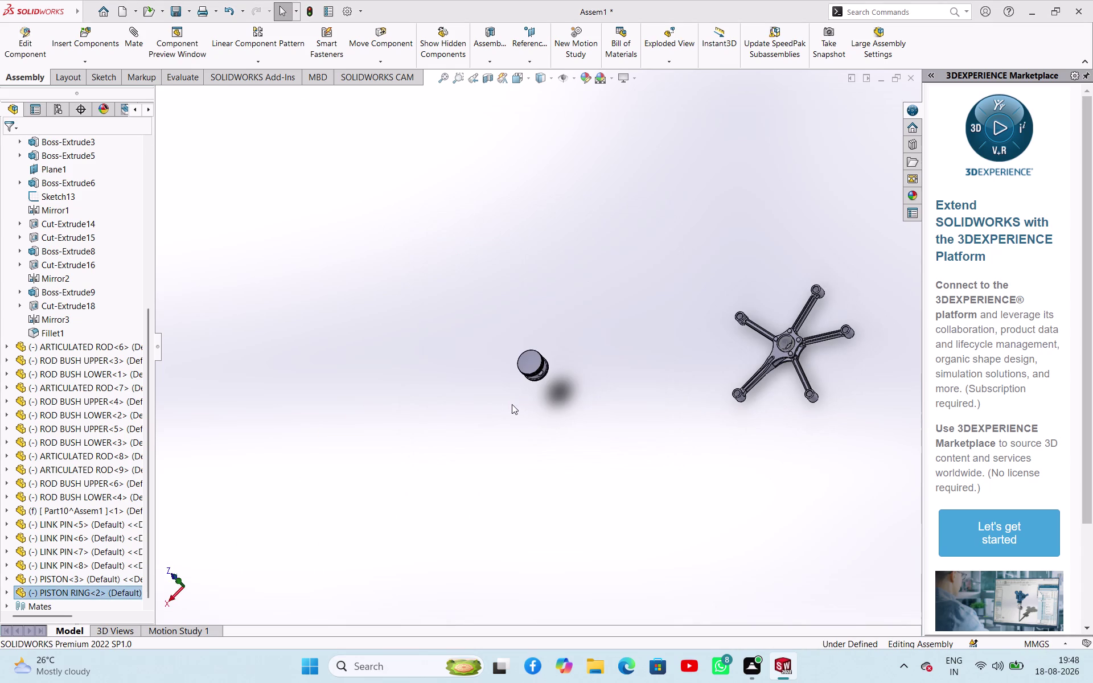
scroll(up, 3)
middle_drag(571, 349, 542, 269)
scroll(down, 3)
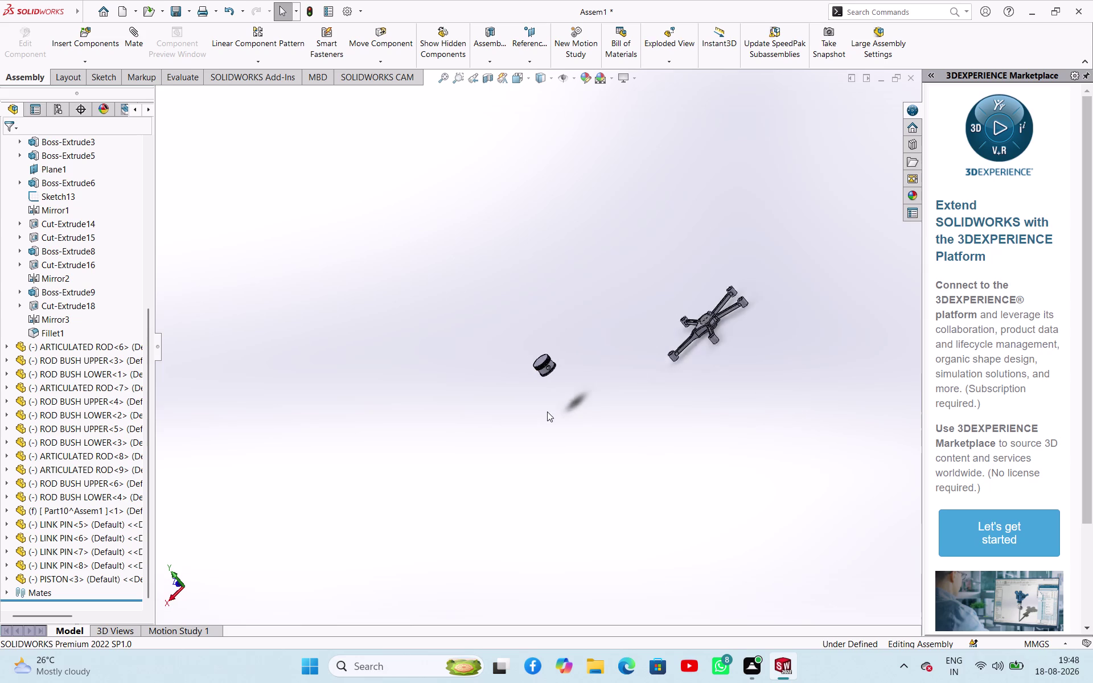
scroll(down, 3)
scroll(down, 3)
scroll(down, 3)
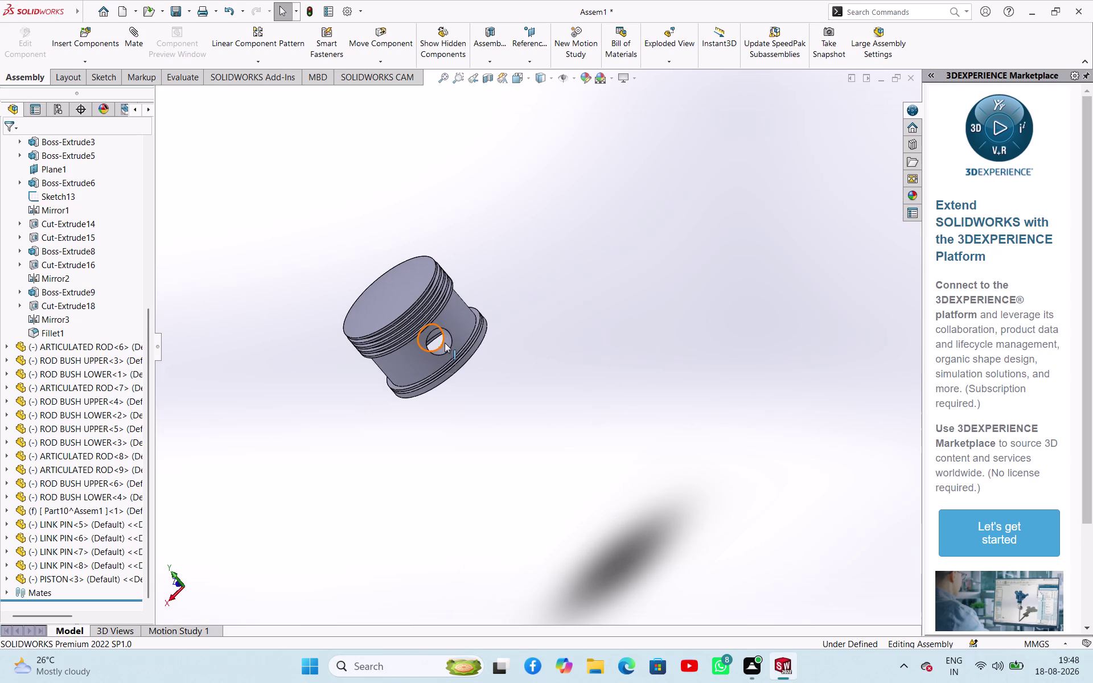
Attempt a concentric mate between the piston pin hole and a master rod arm hole, then cancel it.
click(446, 343)
scroll(up, 3)
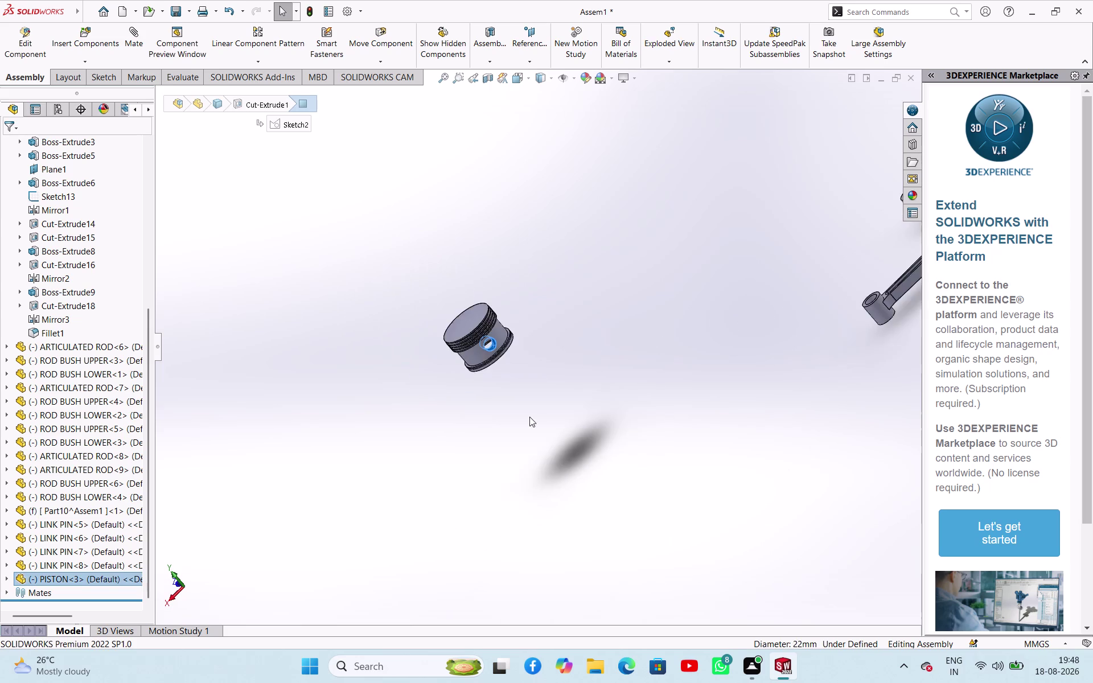
scroll(up, 3)
middle_drag(723, 344, 767, 390)
scroll(down, 3)
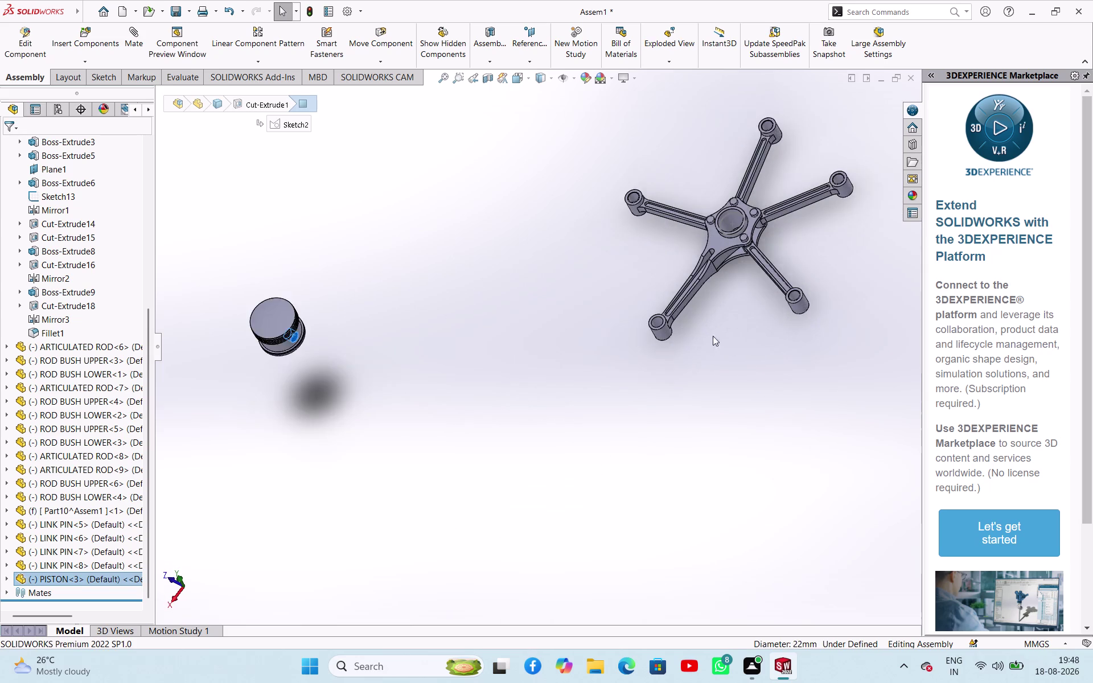
scroll(down, 3)
click(602, 337)
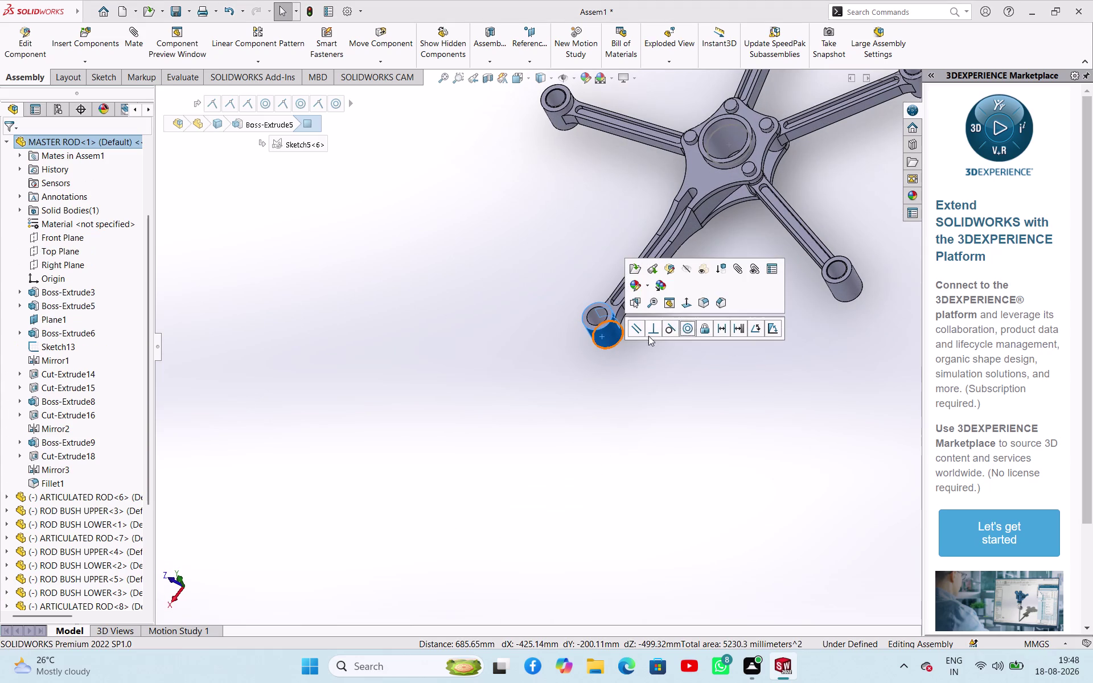
click(691, 328)
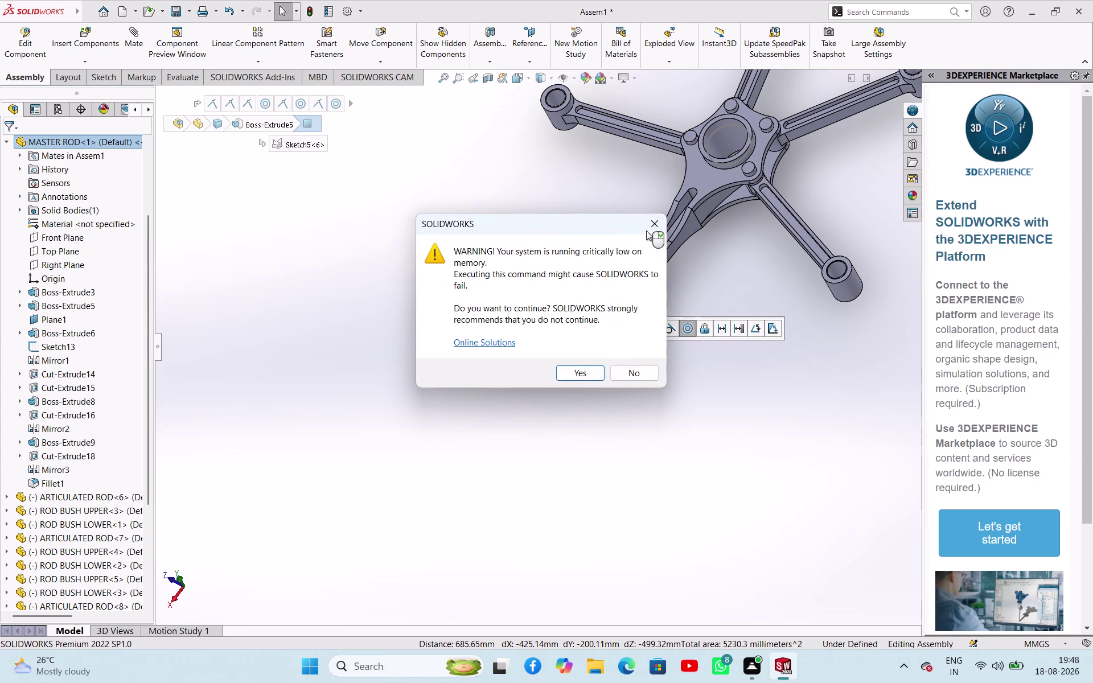
click(655, 226)
click(629, 375)
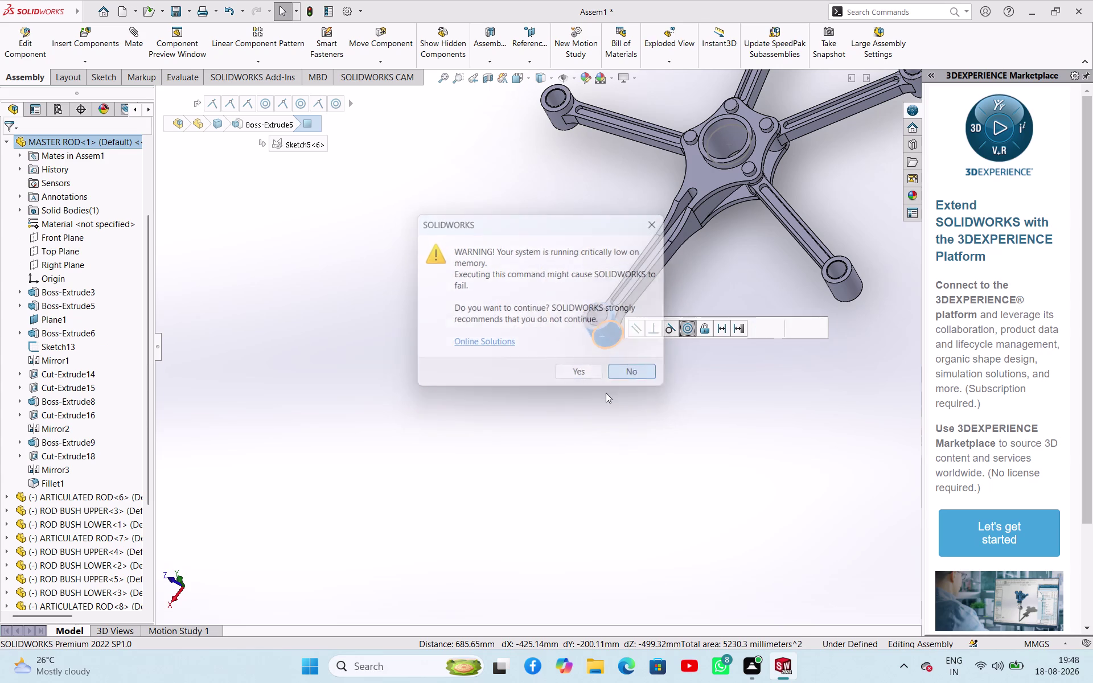
scroll(up, 3)
click(482, 394)
Box-select the piston and delete it, confirming the prompt.
drag(350, 295, 472, 347)
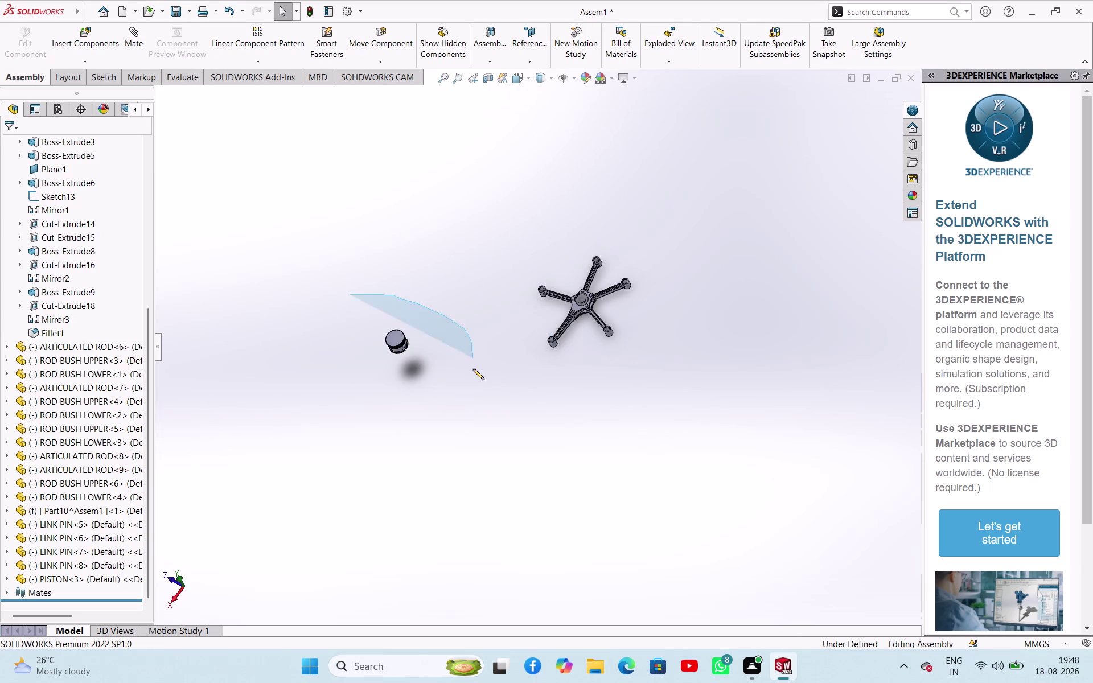
drag(472, 348, 266, 402)
key(Delete)
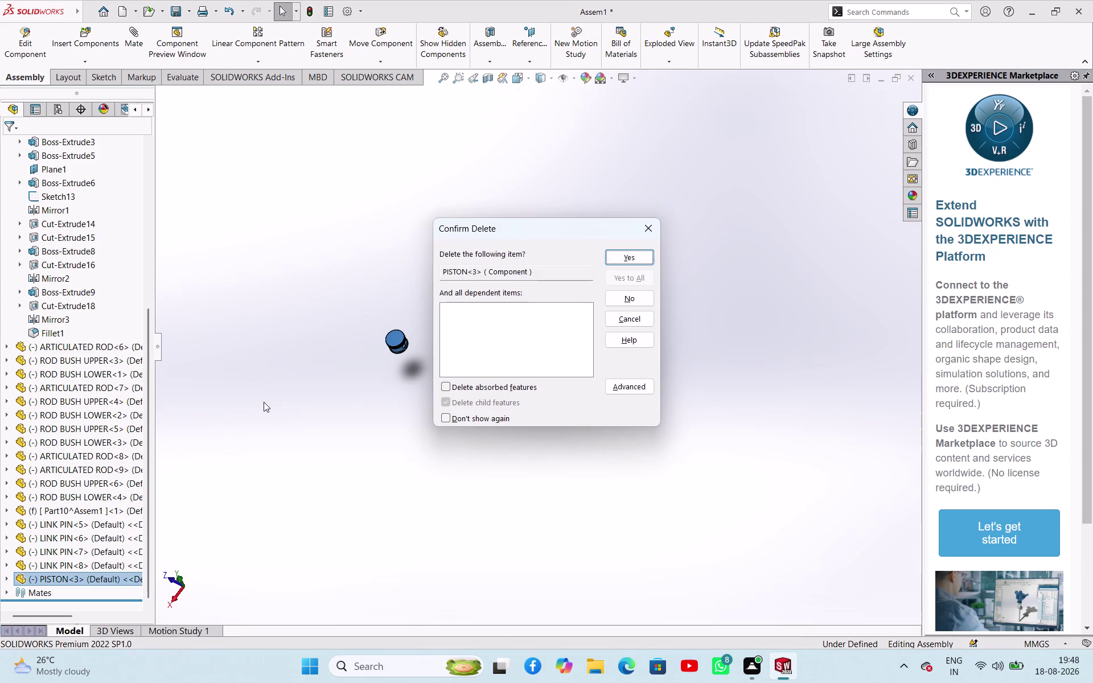
key(Return)
scroll(up, 3)
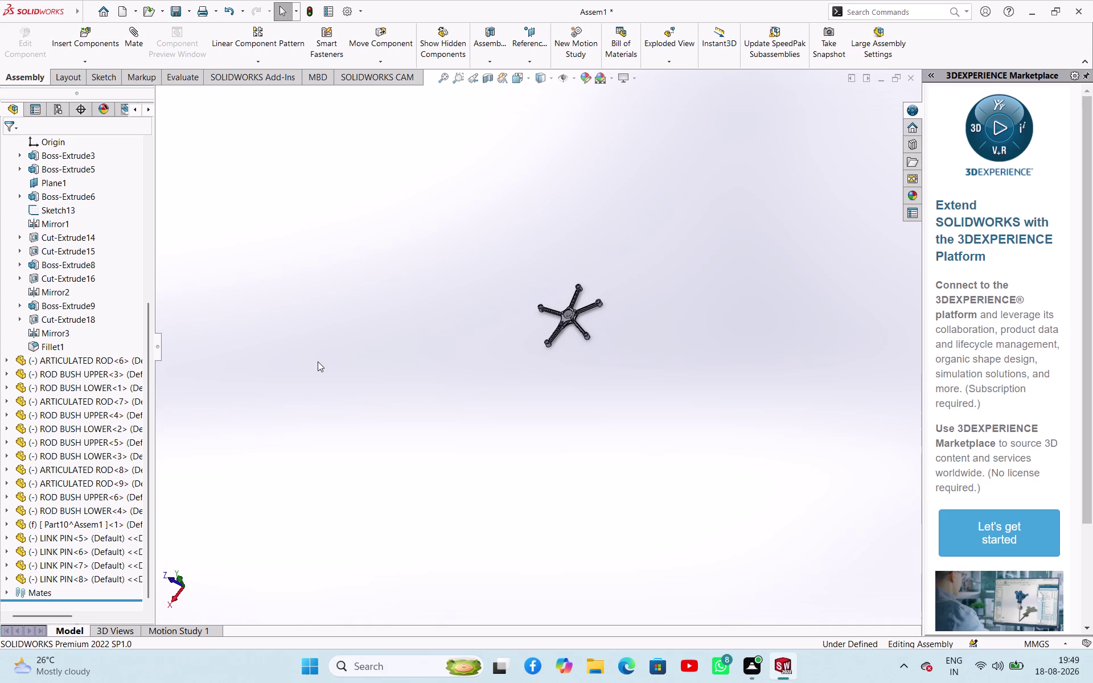
Insert another PISTON part to the left of the master rod.
click(99, 61)
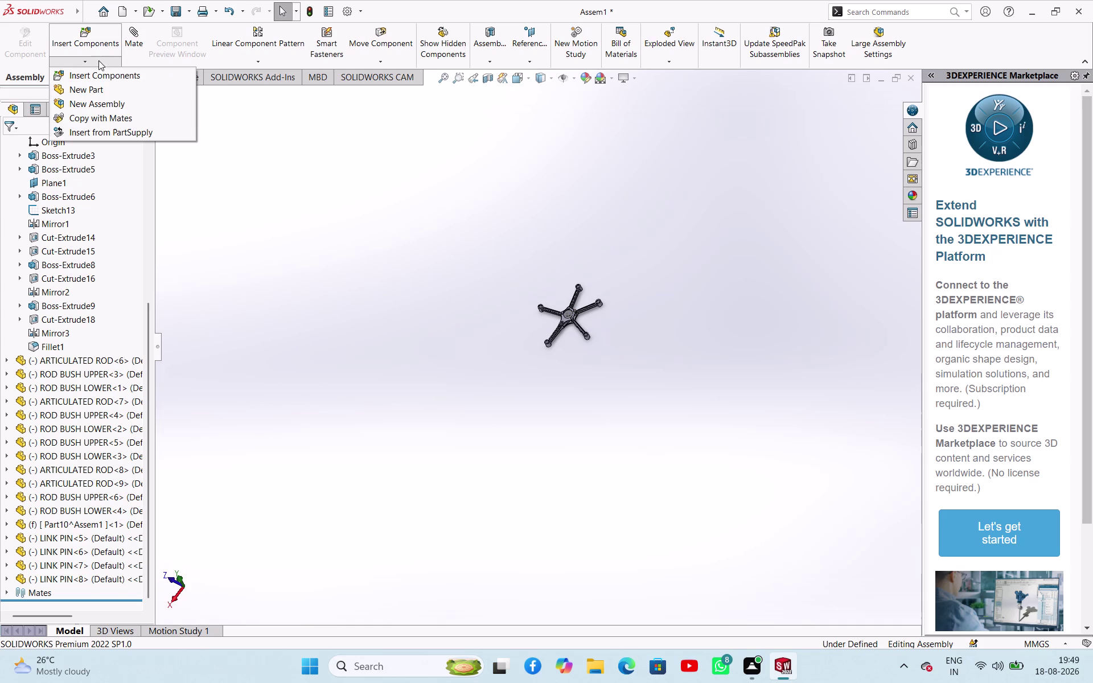
click(102, 81)
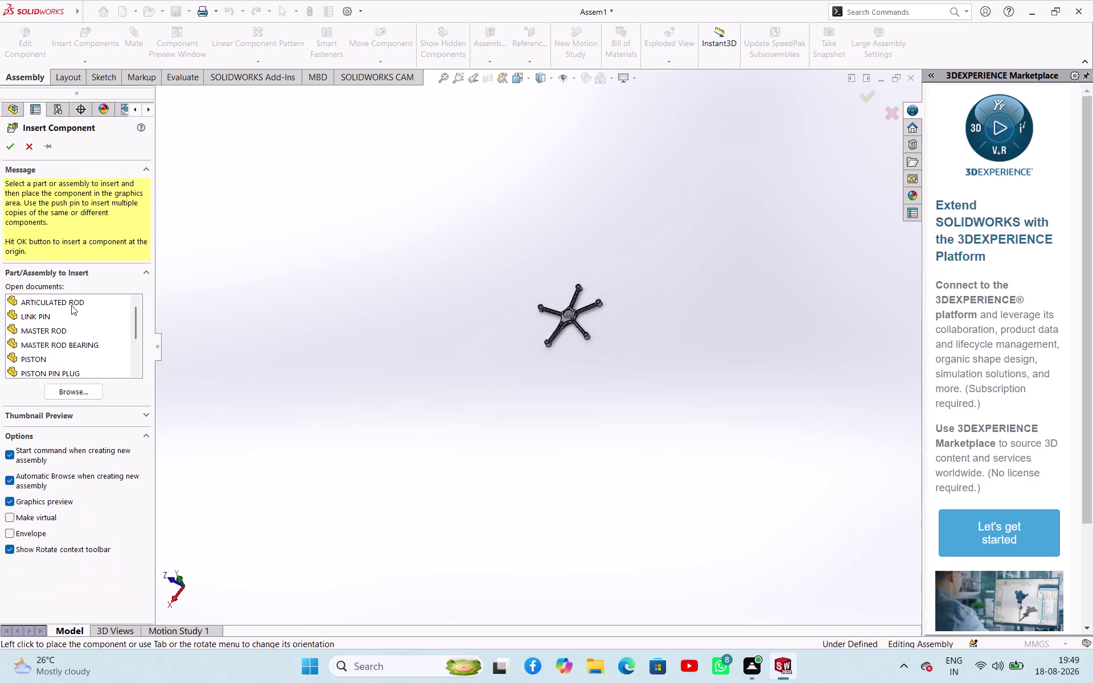
drag(70, 360, 173, 371)
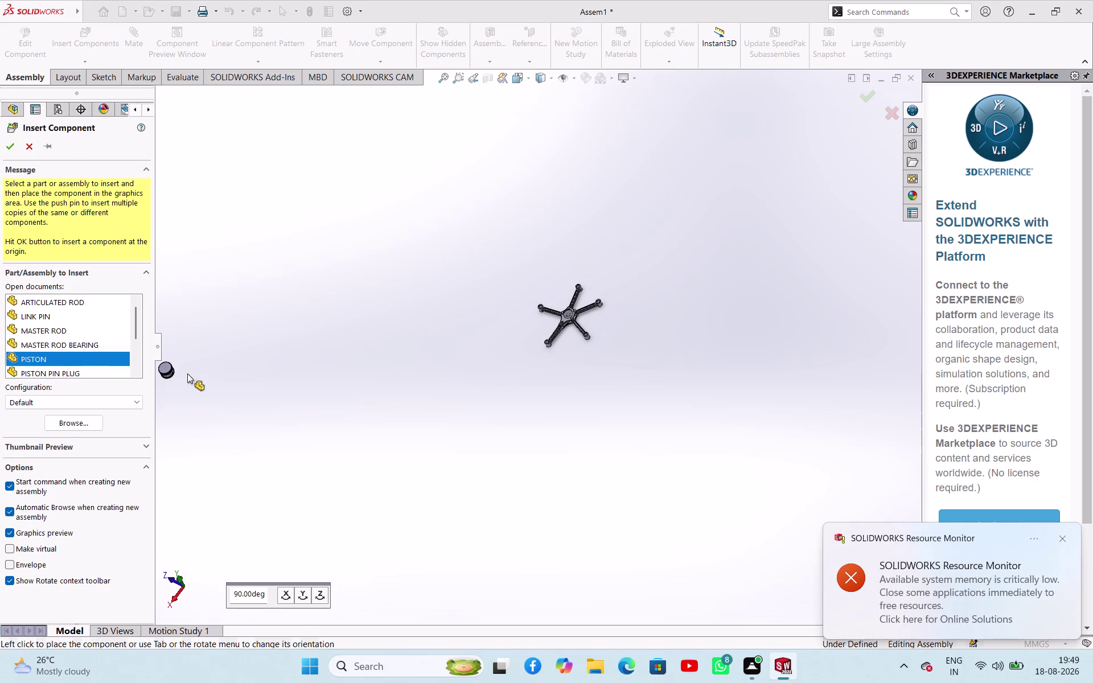
drag(174, 371, 347, 353)
click(346, 353)
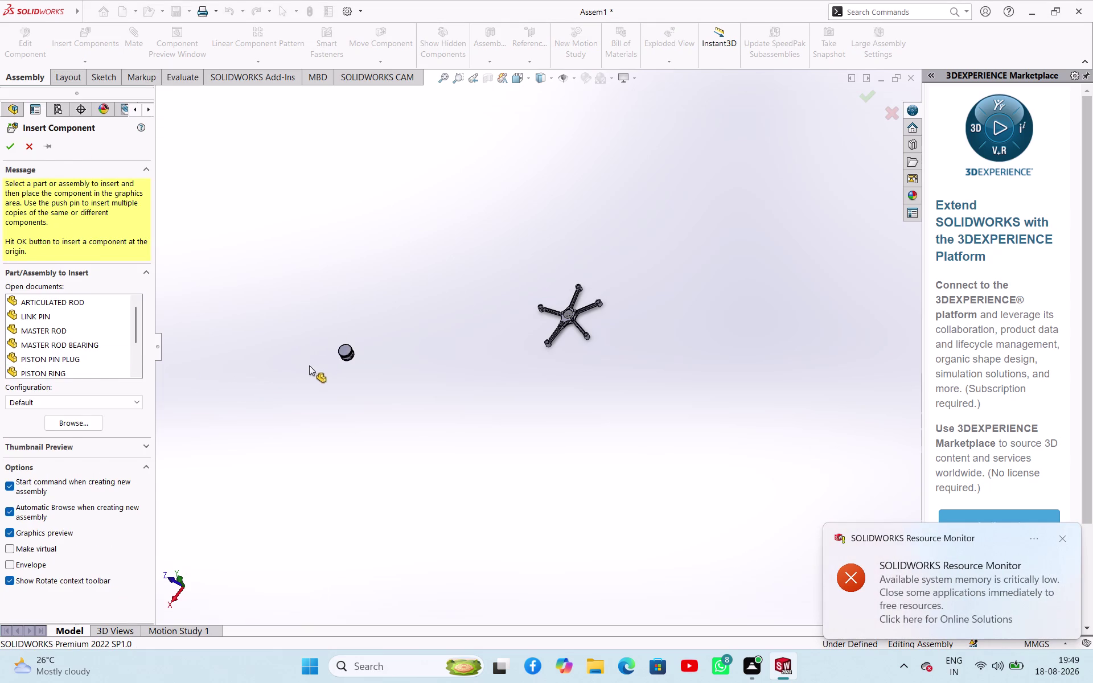
Box-select the stray PISTON<4> copy and delete it, confirming the removal.
scroll(down, 3)
scroll(up, 3)
scroll(up, 3)
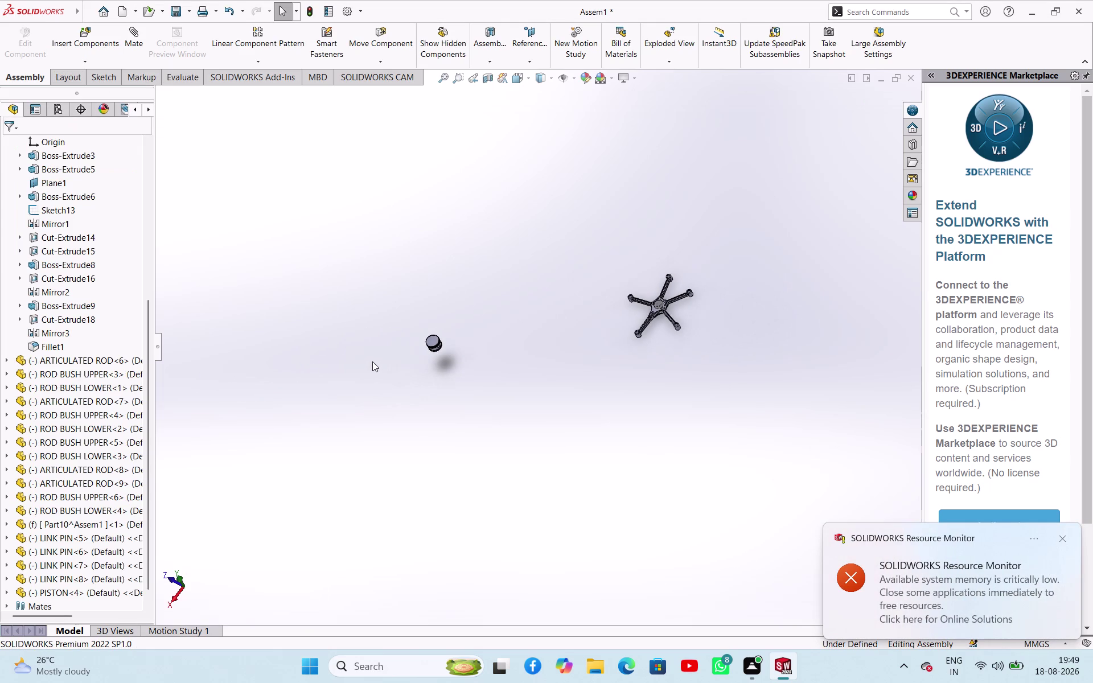
drag(370, 322, 375, 403)
key(Delete)
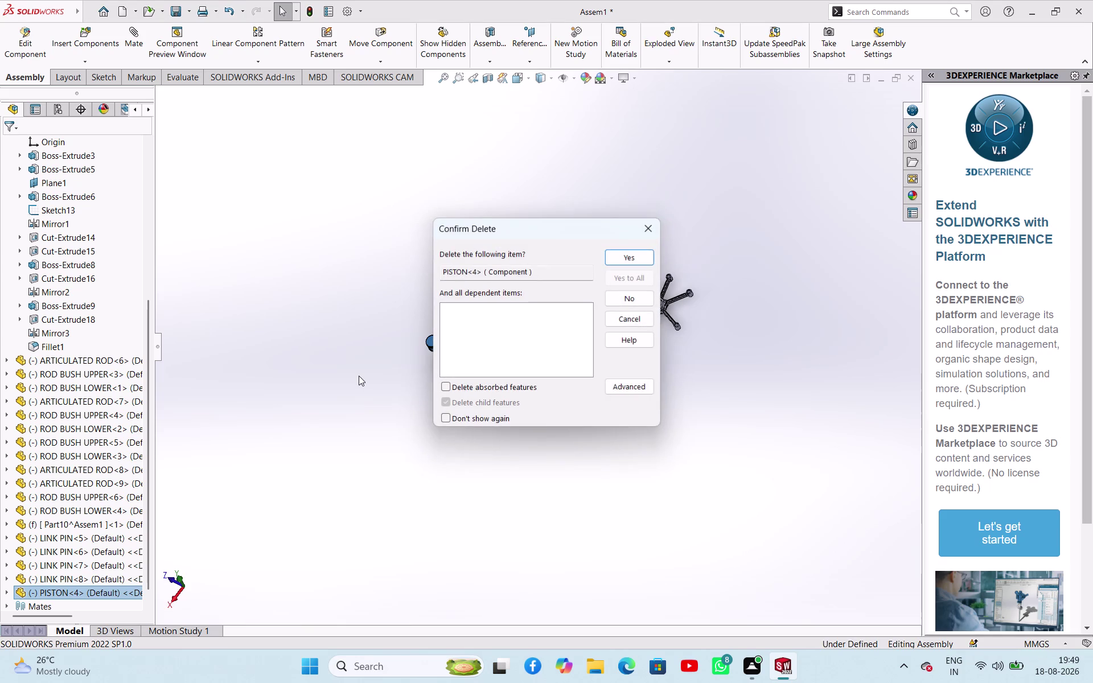
key(Return)
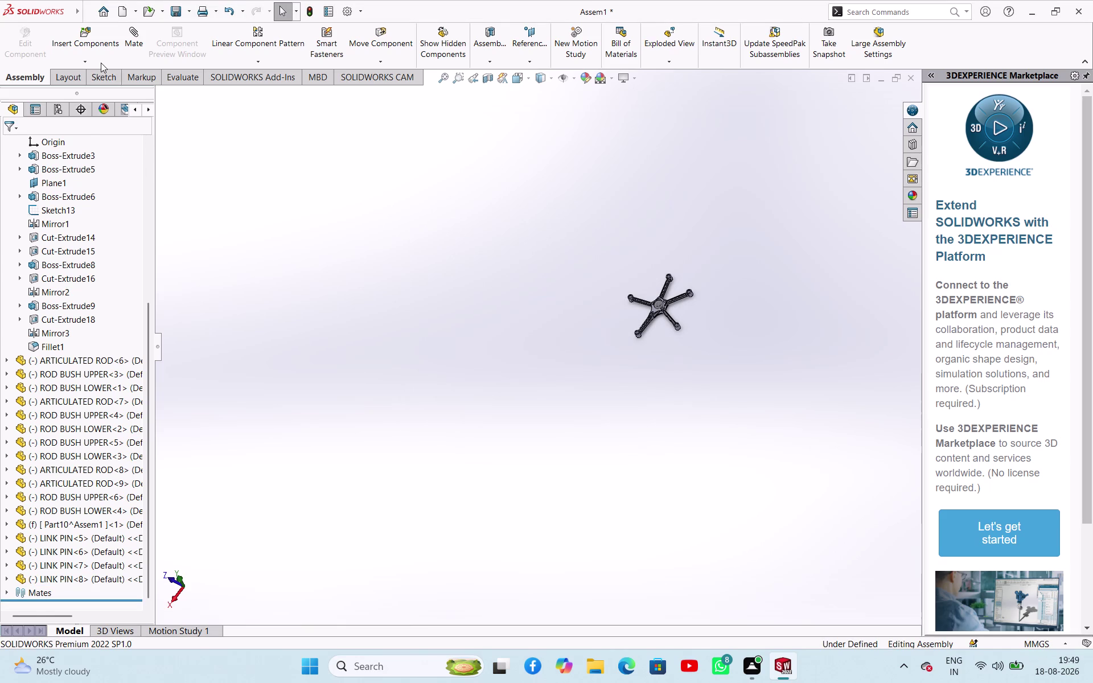
Browse to the PISTON part file and load it for insertion.
click(101, 62)
click(99, 82)
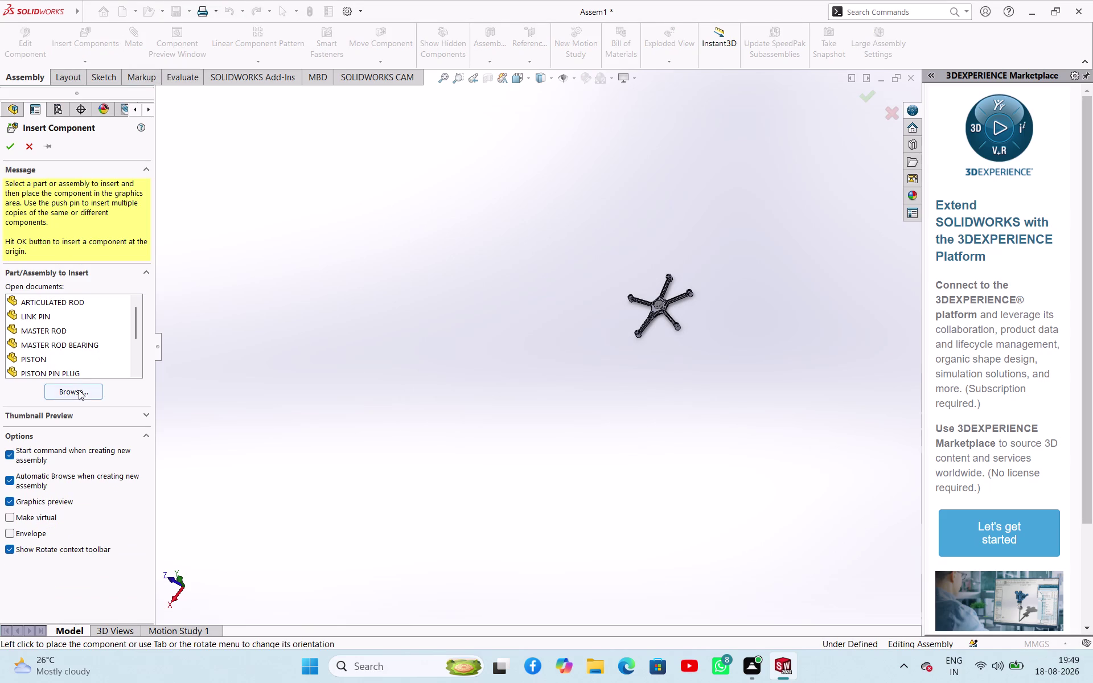
click(78, 391)
scroll(down, 3)
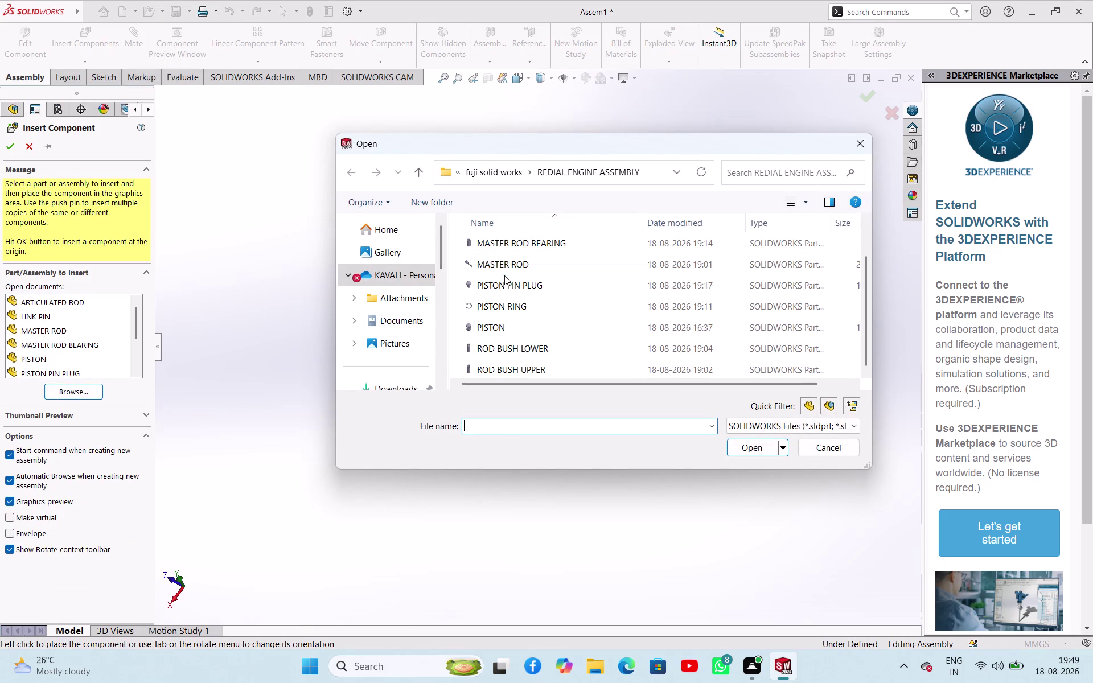
scroll(down, 3)
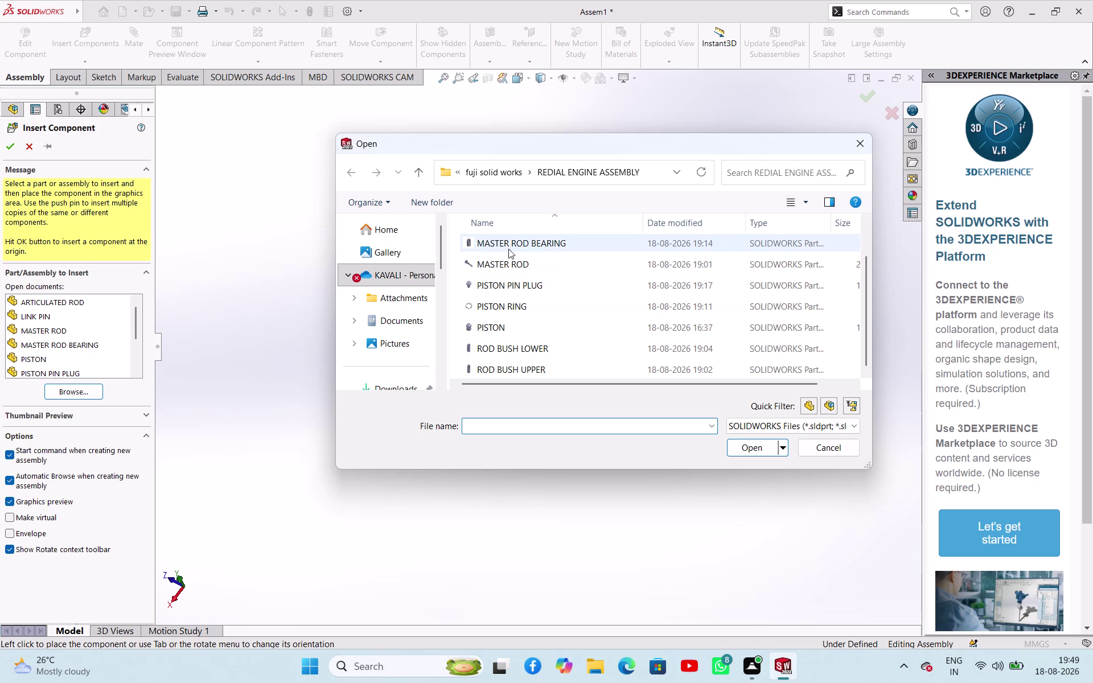
click(509, 324)
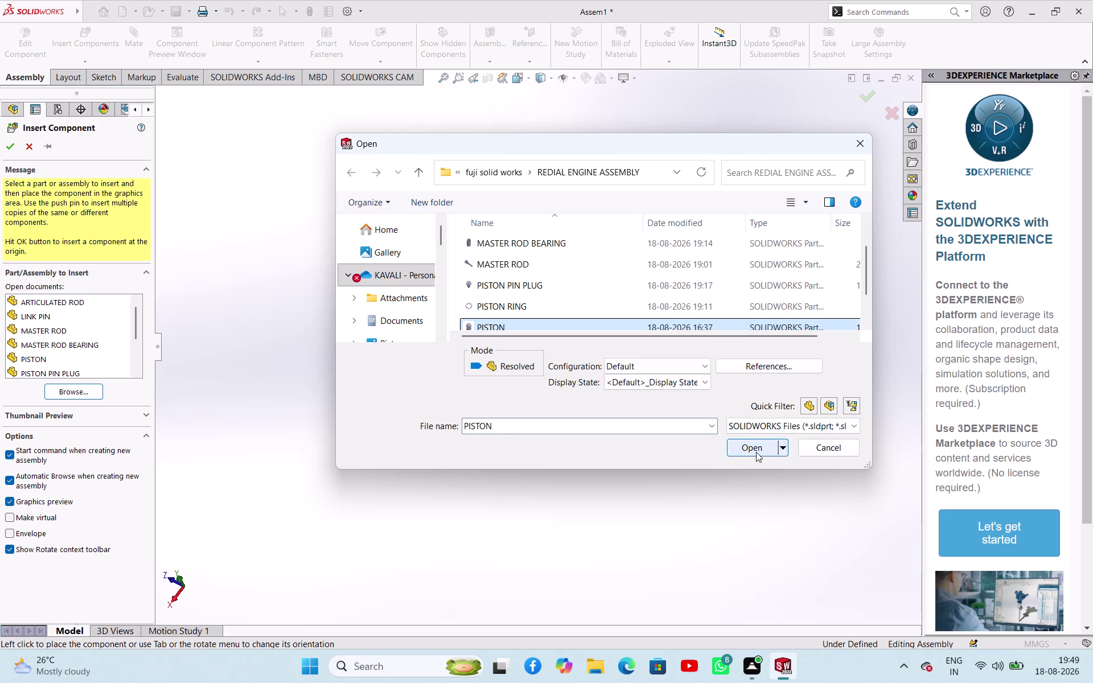
click(756, 452)
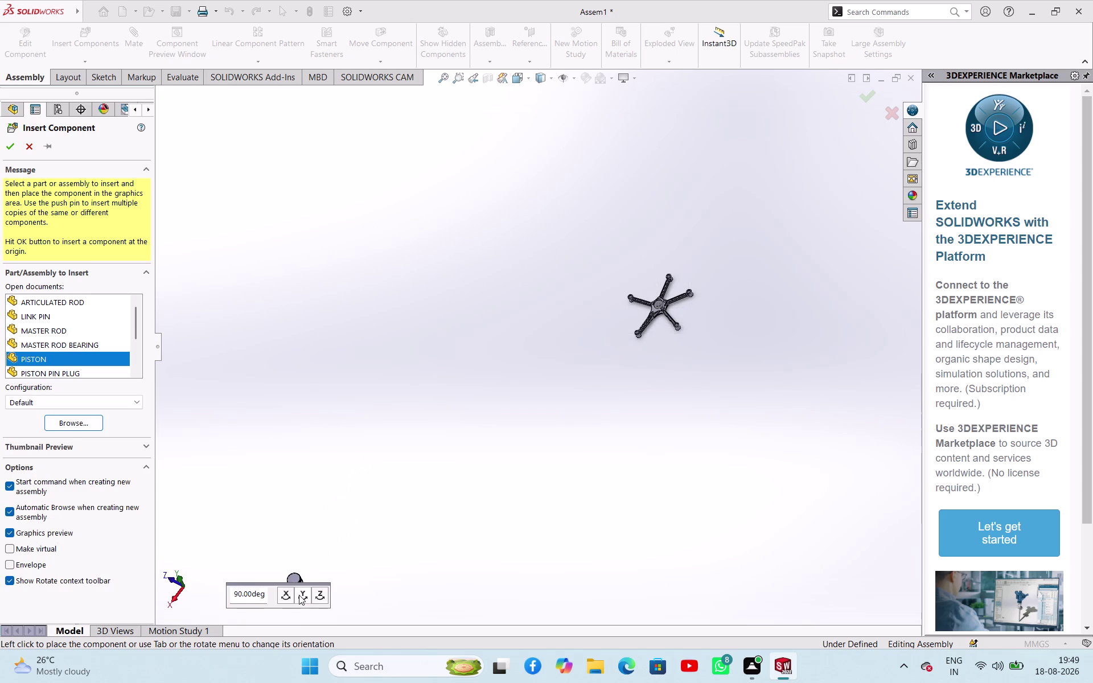
Rotate the incoming piston 90° and set it down beside the articulated rod arm.
click(316, 595)
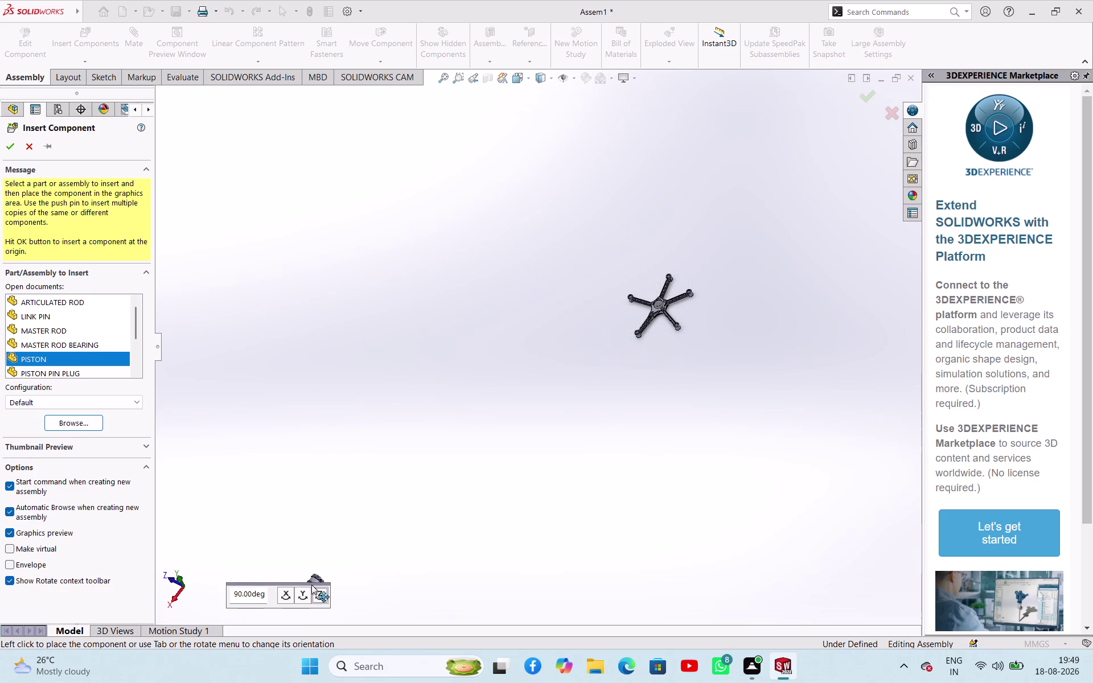
click(306, 588)
click(314, 593)
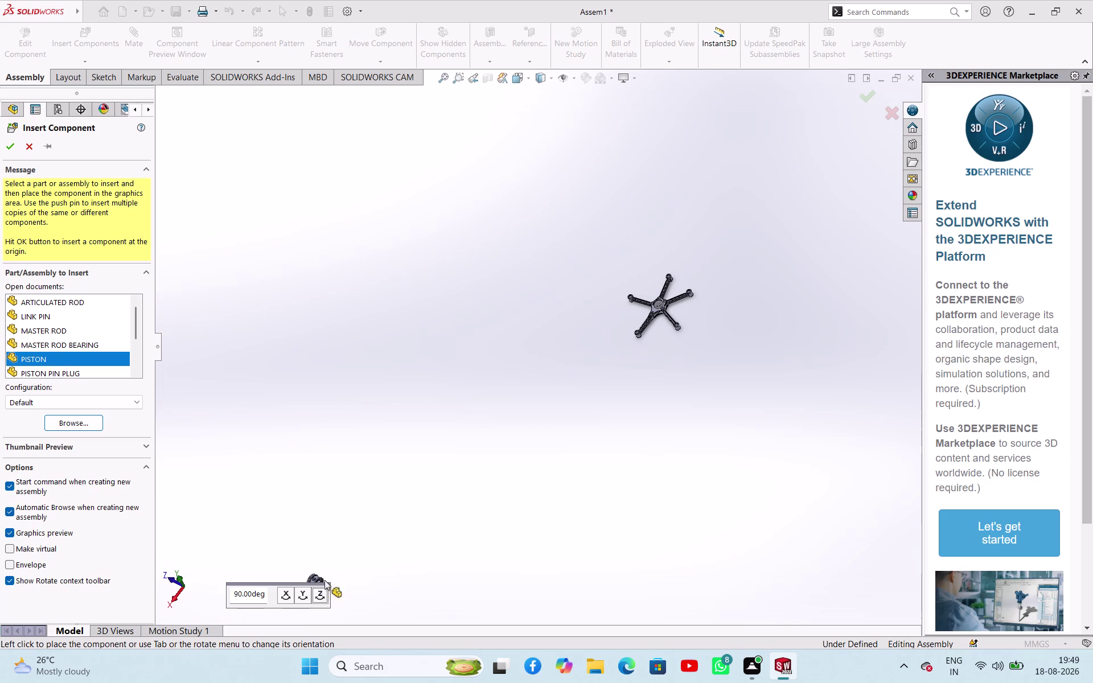
scroll(up, 3)
scroll(down, 3)
scroll(down, 3)
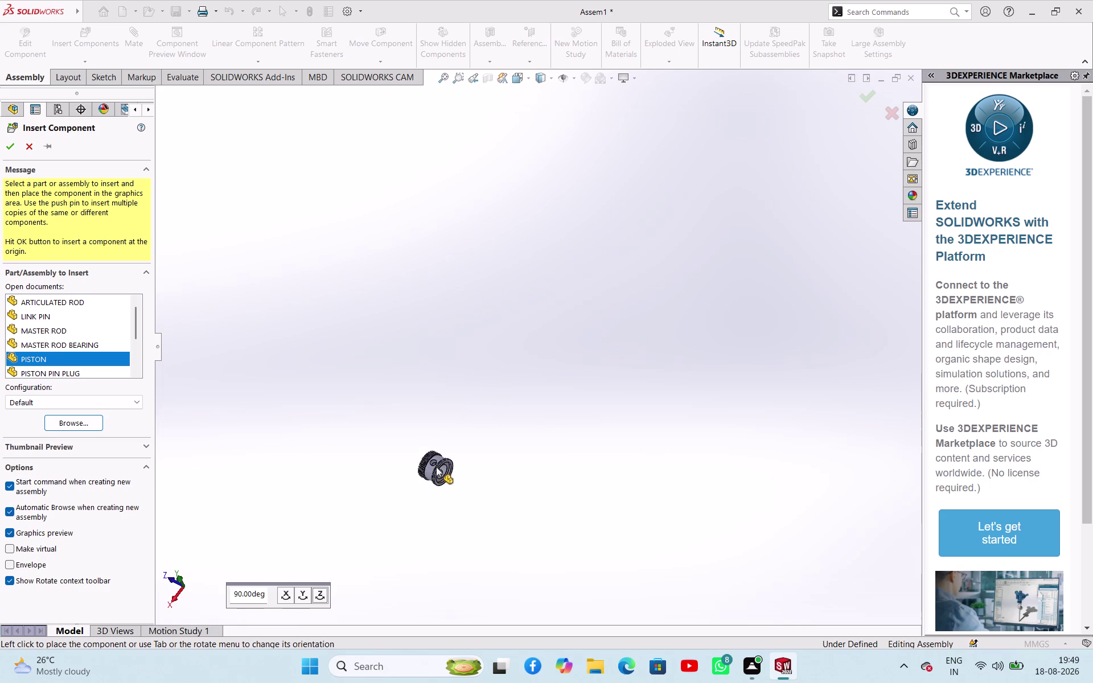
scroll(down, 3)
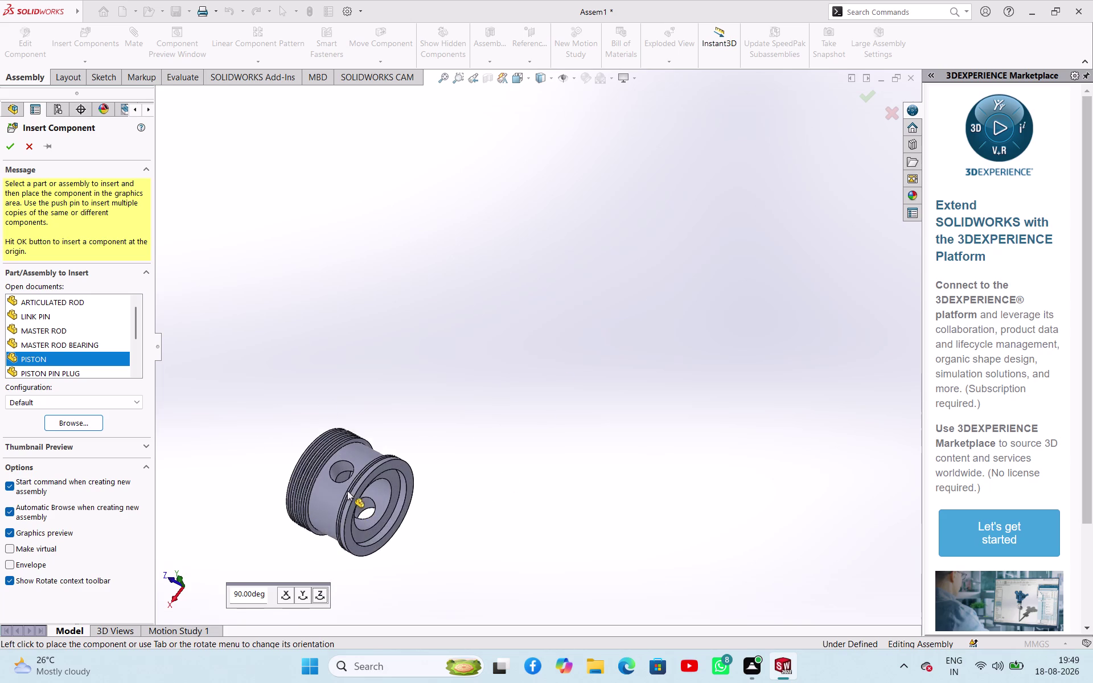
click(299, 595)
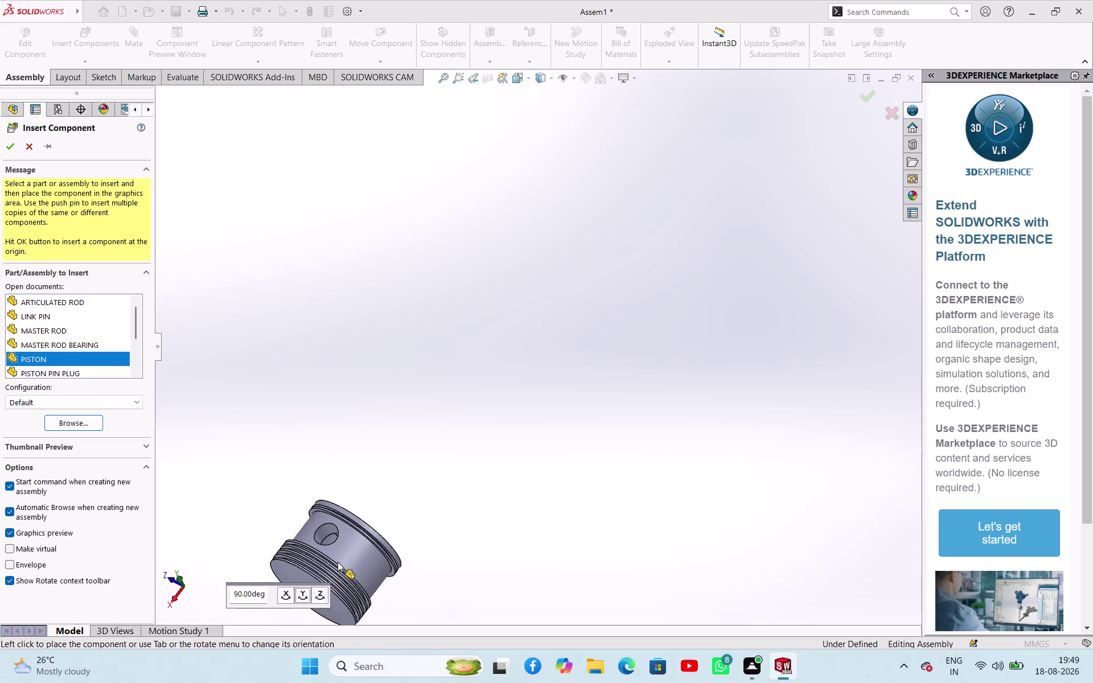
scroll(up, 3)
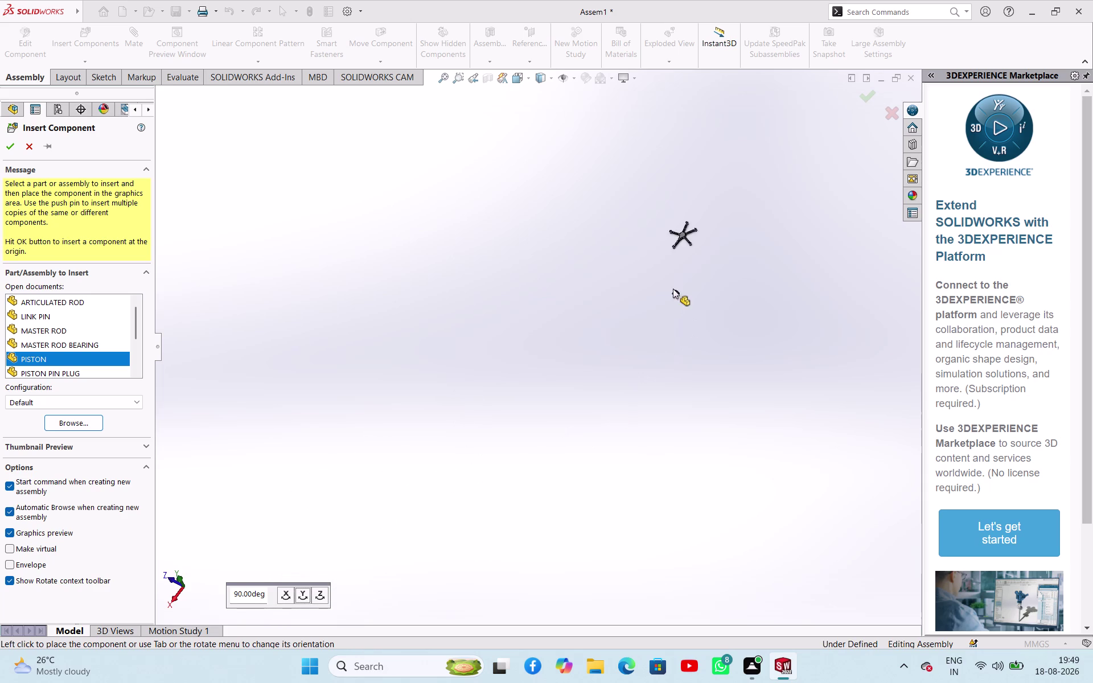
scroll(down, 3)
scroll(down, 3)
scroll(down, 3)
scroll(down, 3)
scroll(down, 3)
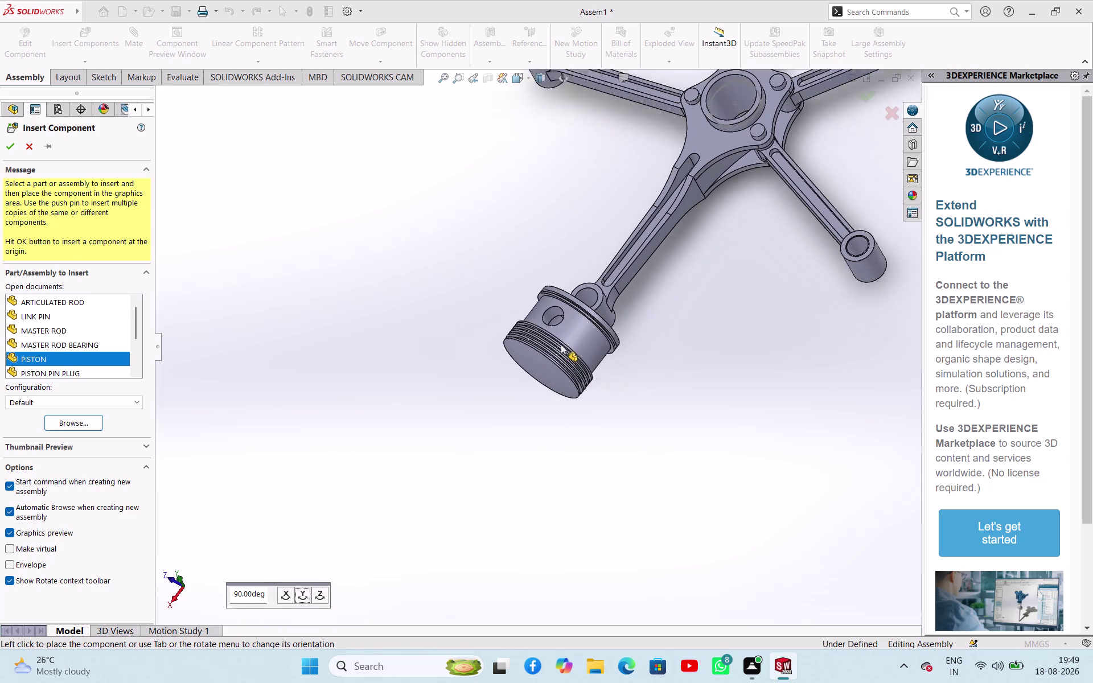
scroll(down, 3)
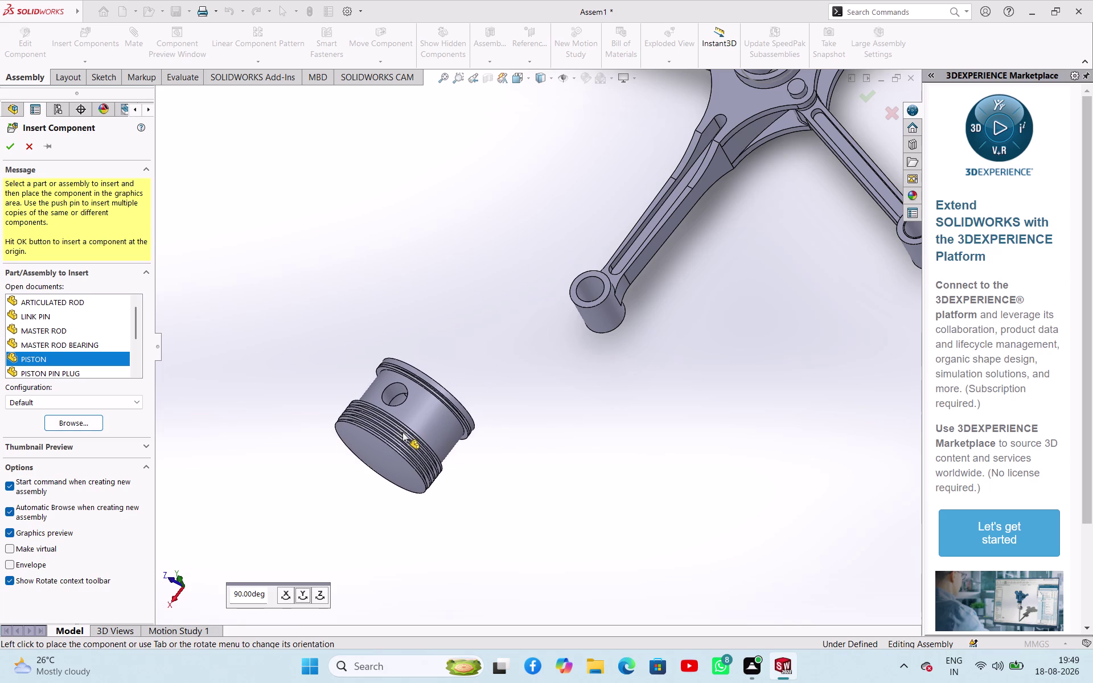
click(413, 447)
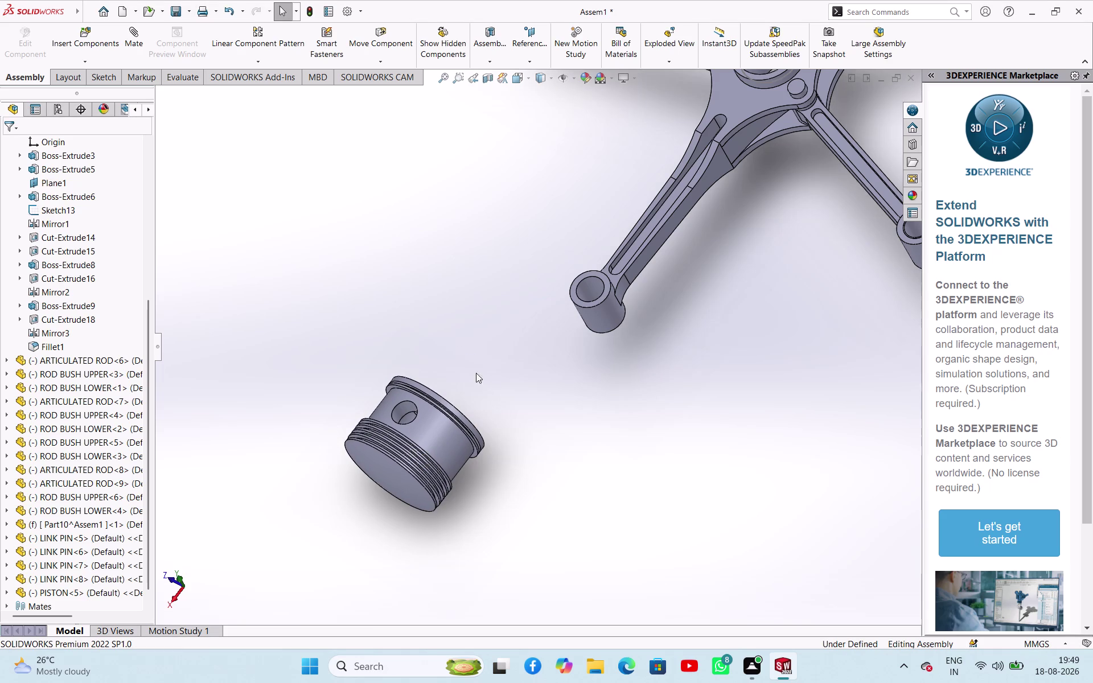
scroll(up, 3)
scroll(down, 3)
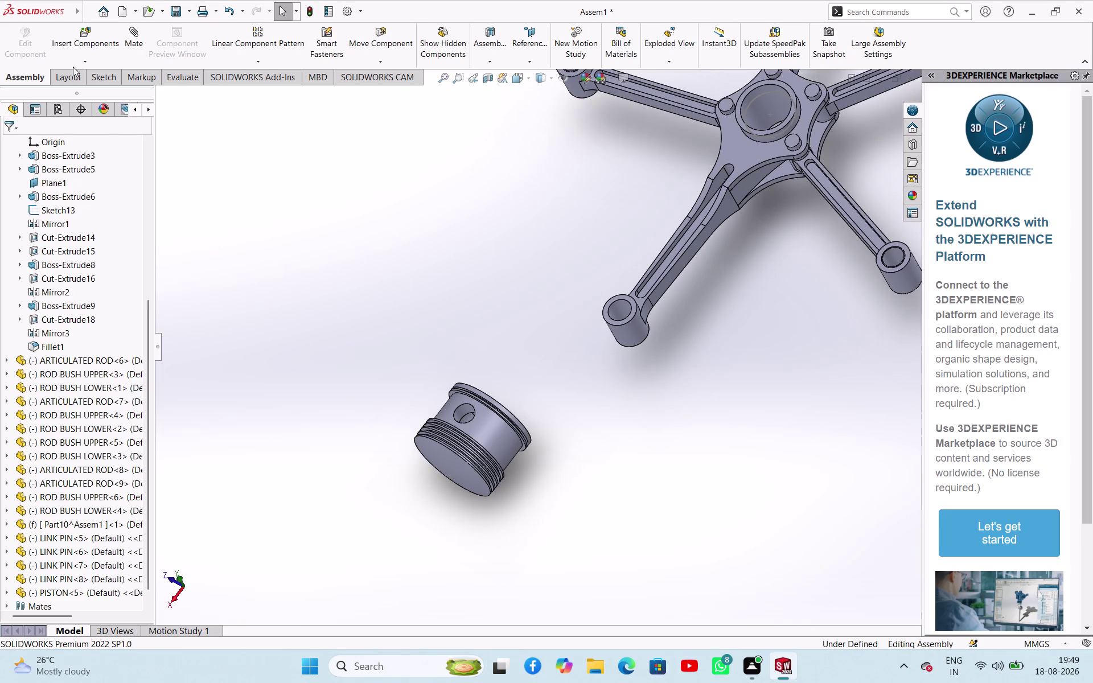
Start inserting the MASTER ROD BEARING part, then abandon its placement.
click(73, 58)
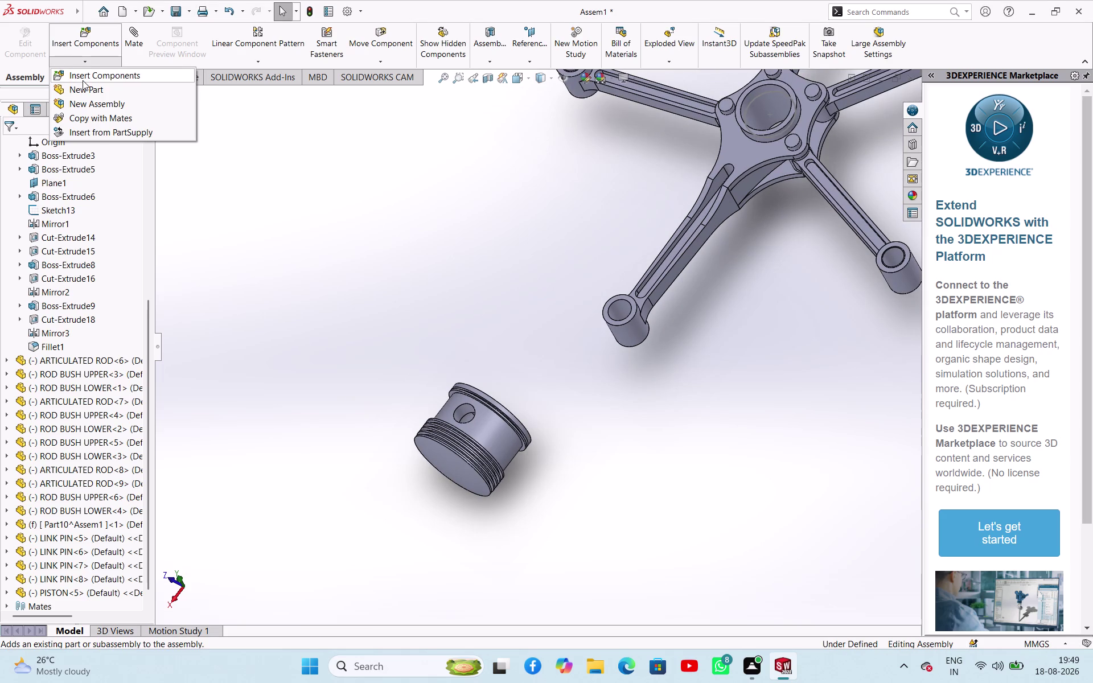
click(84, 73)
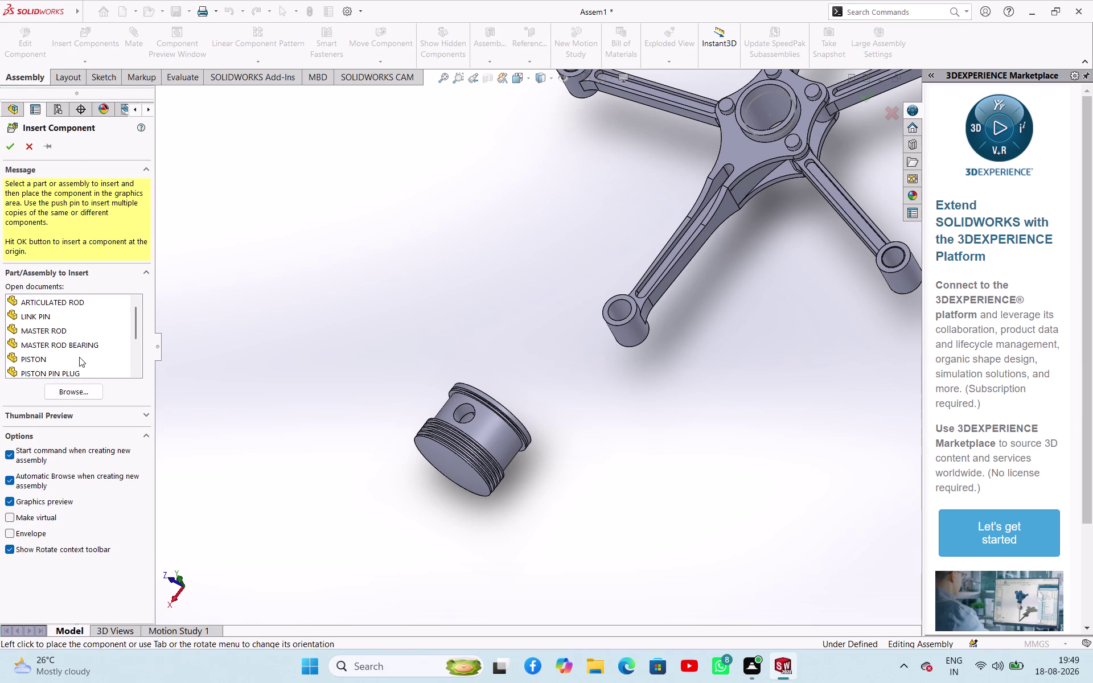
click(69, 397)
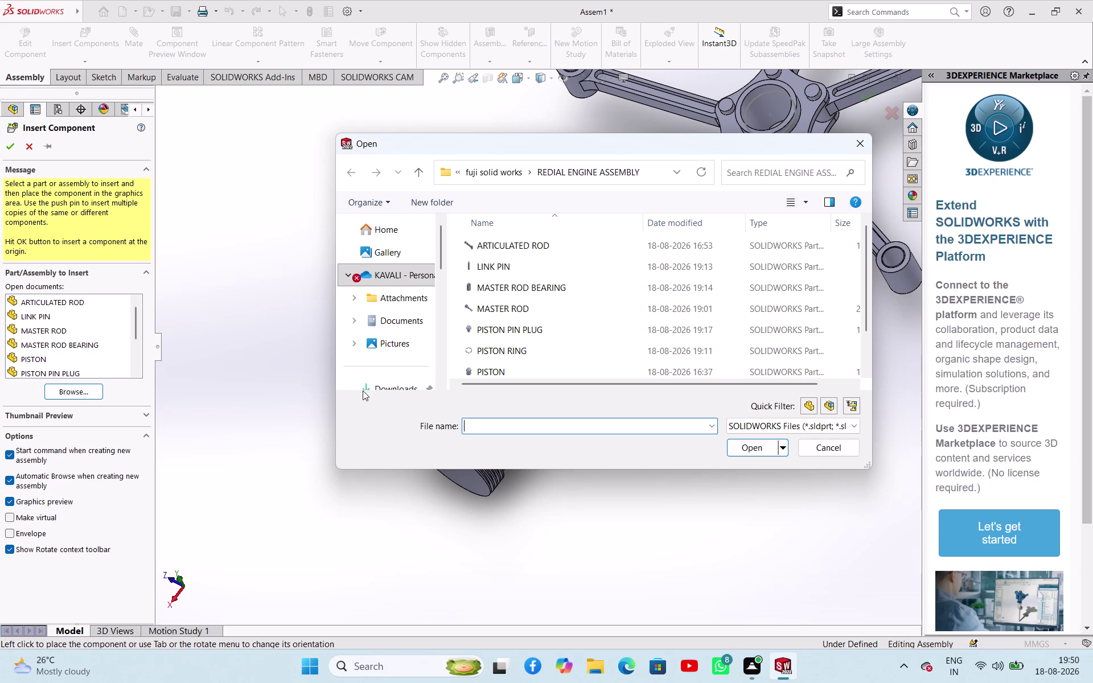
click(550, 290)
click(762, 448)
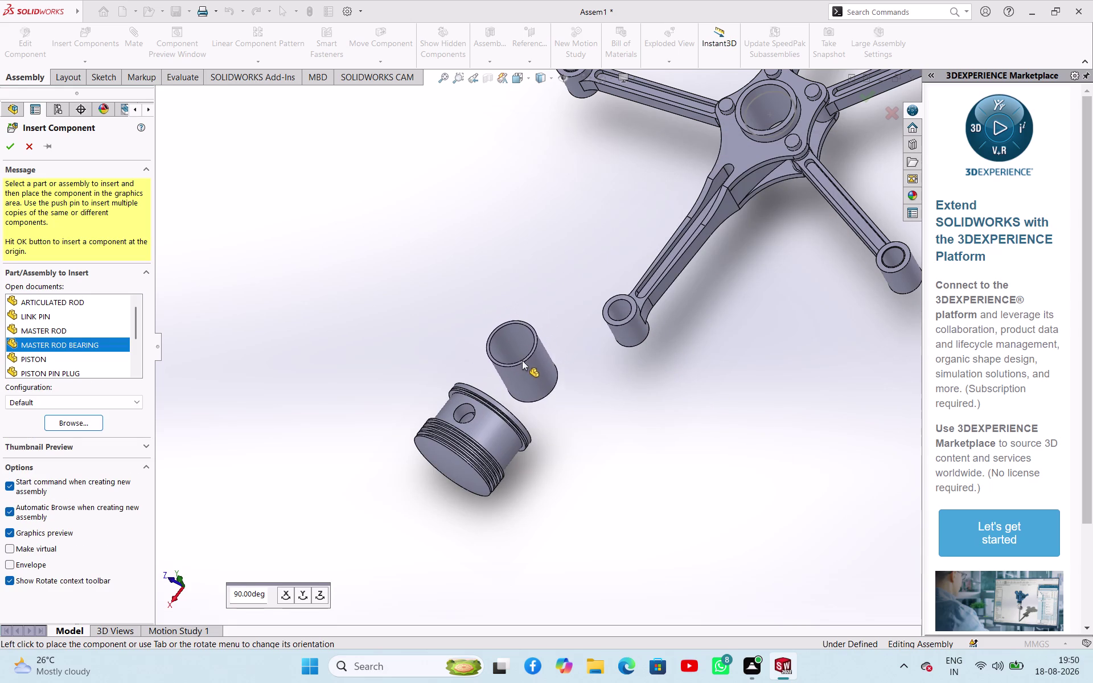
middle_drag(530, 353, 495, 395)
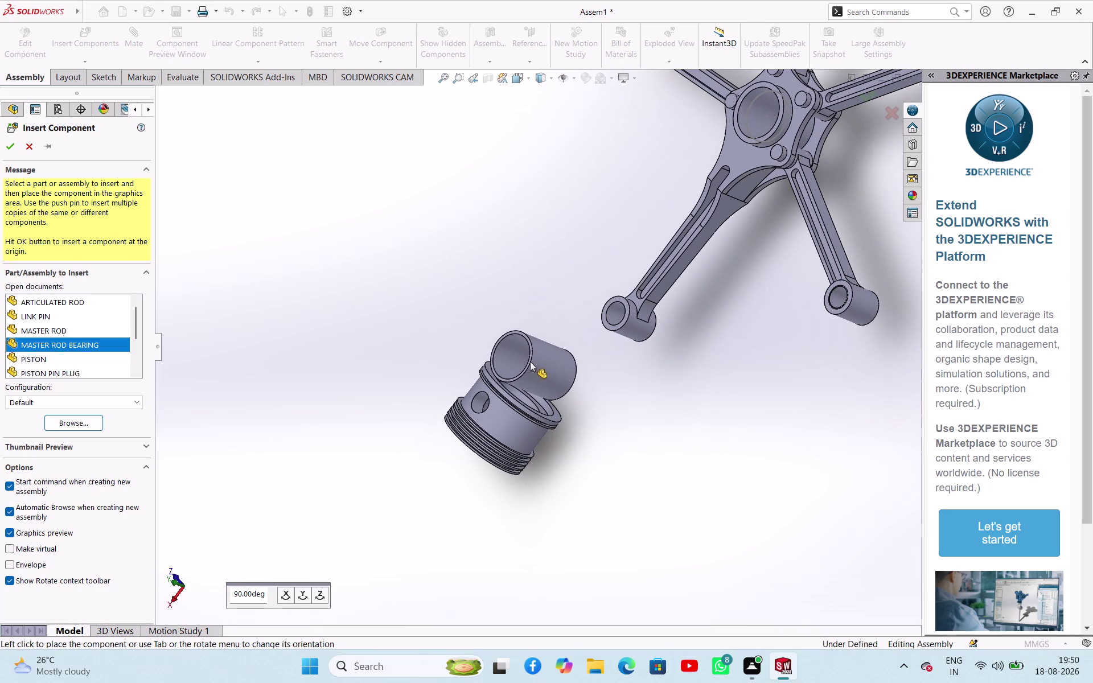
key(Escape)
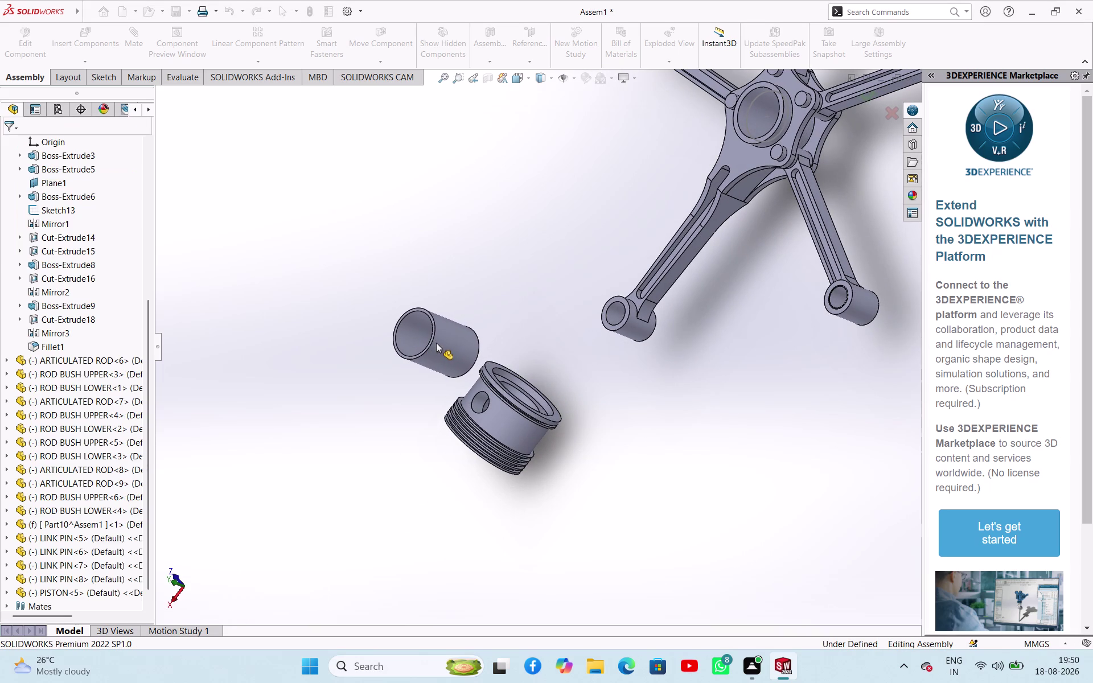
key(Escape)
Restart component insertion and browse the part file list.
click(86, 63)
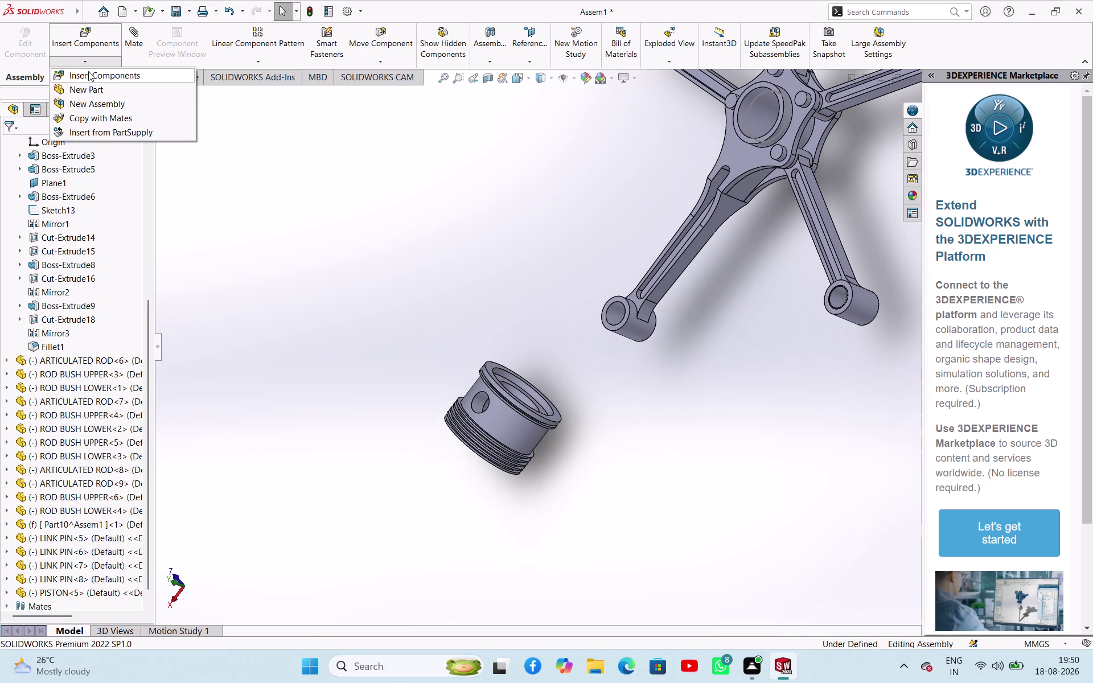
click(89, 78)
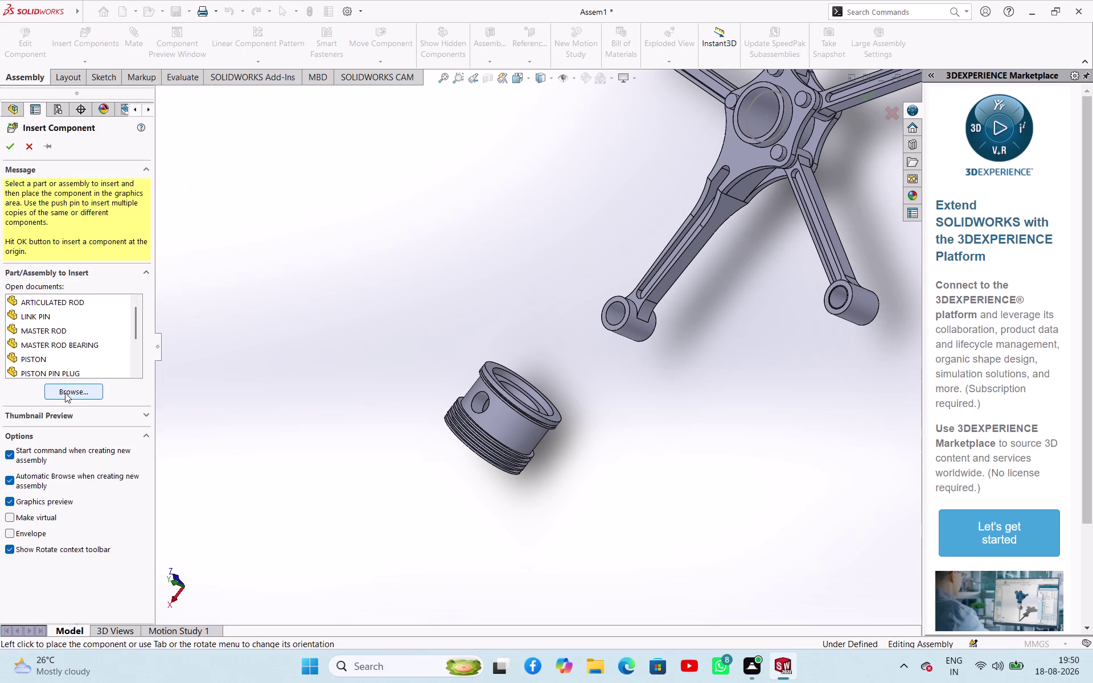
click(65, 393)
scroll(down, 3)
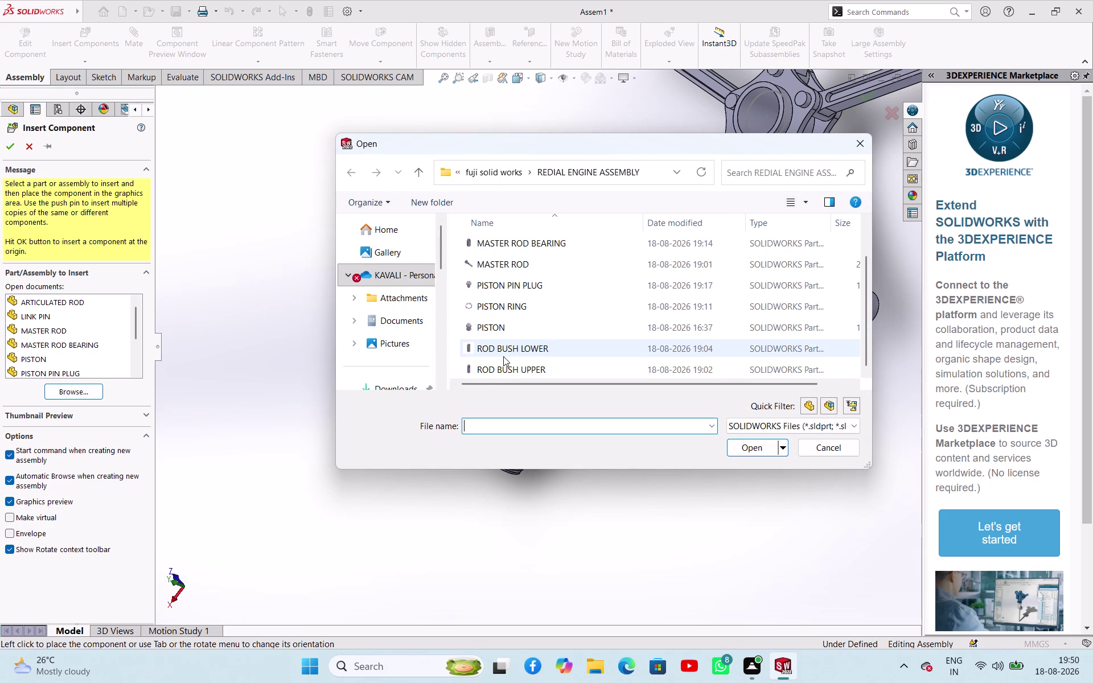
scroll(down, 3)
scroll(down, 3)
scroll(down, 3)
scroll(down, 3)
scroll(up, 3)
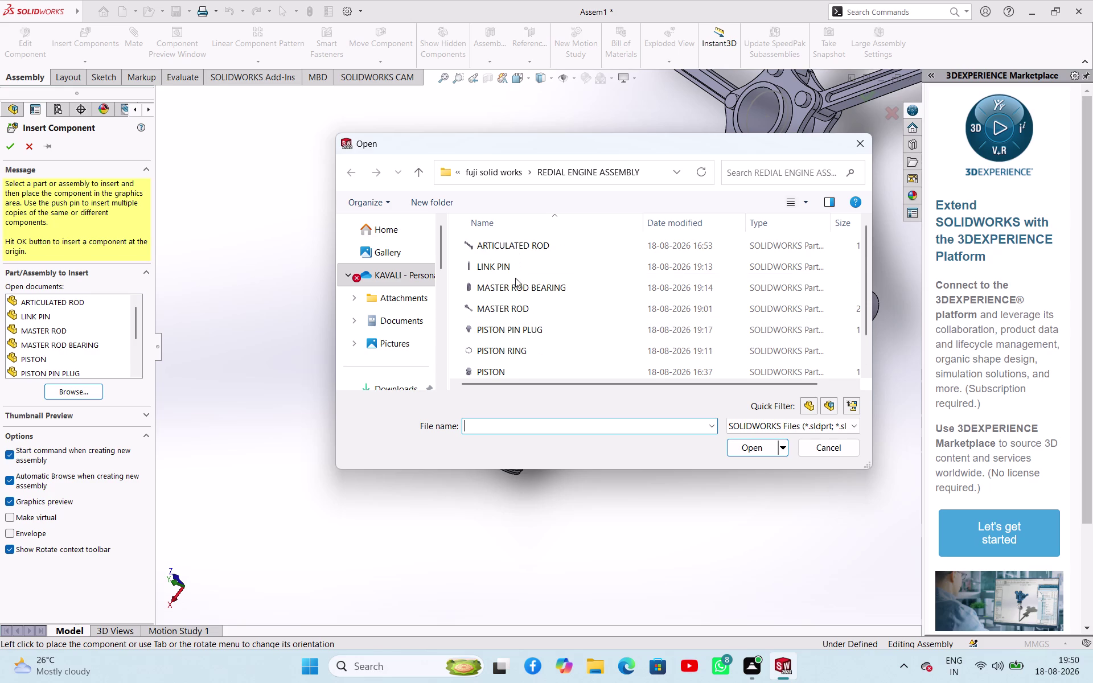
scroll(down, 3)
scroll(down, 3)
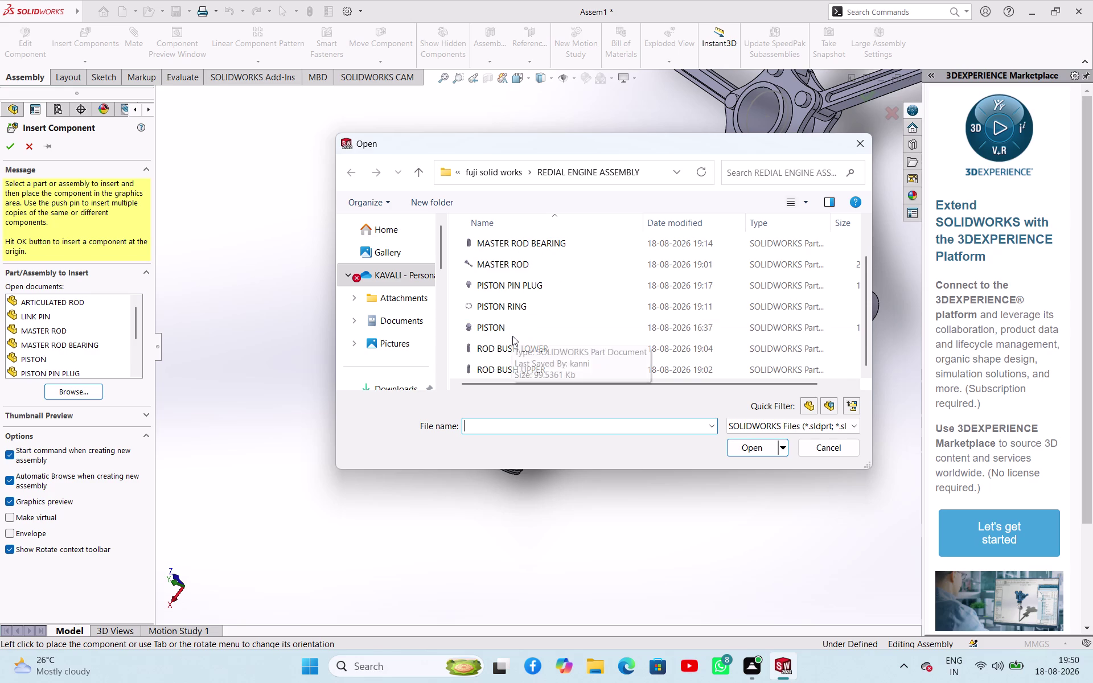
scroll(down, 3)
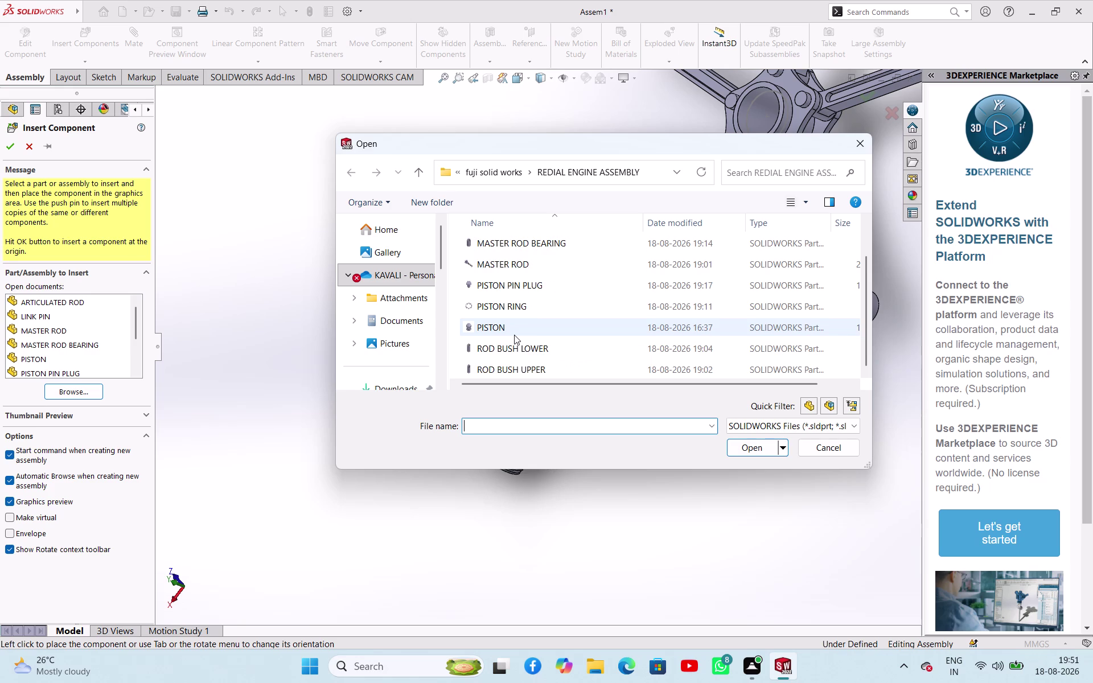
Close the file browser without opening any part.
scroll(up, 3)
scroll(down, 3)
scroll(down, 3)
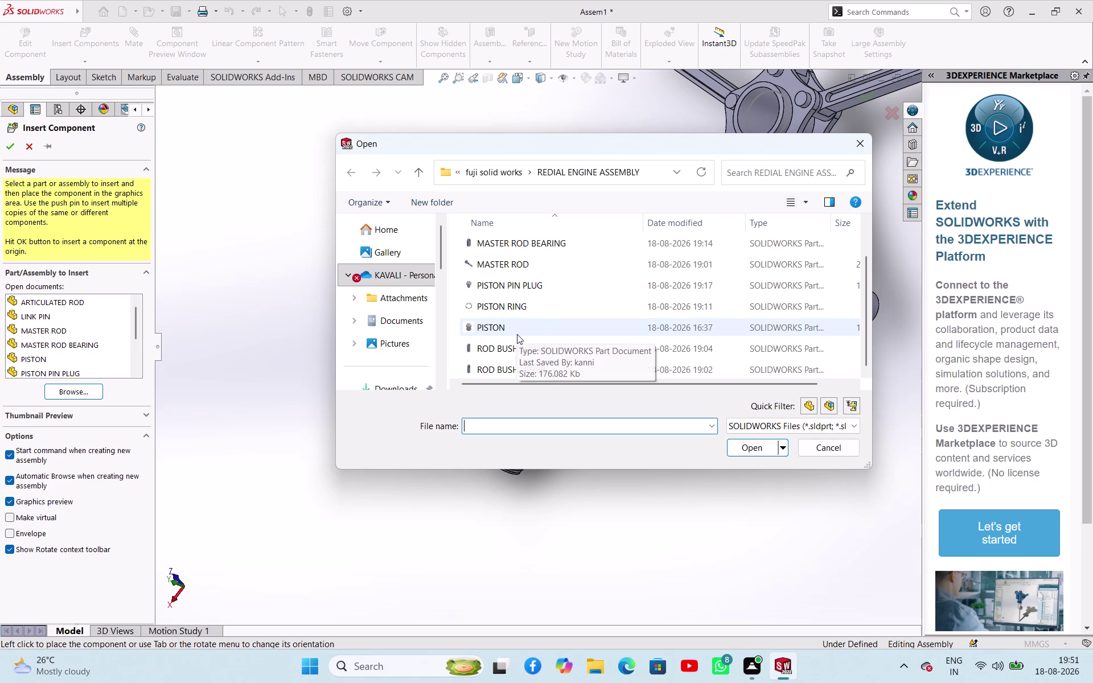
scroll(down, 3)
scroll(down, 3)
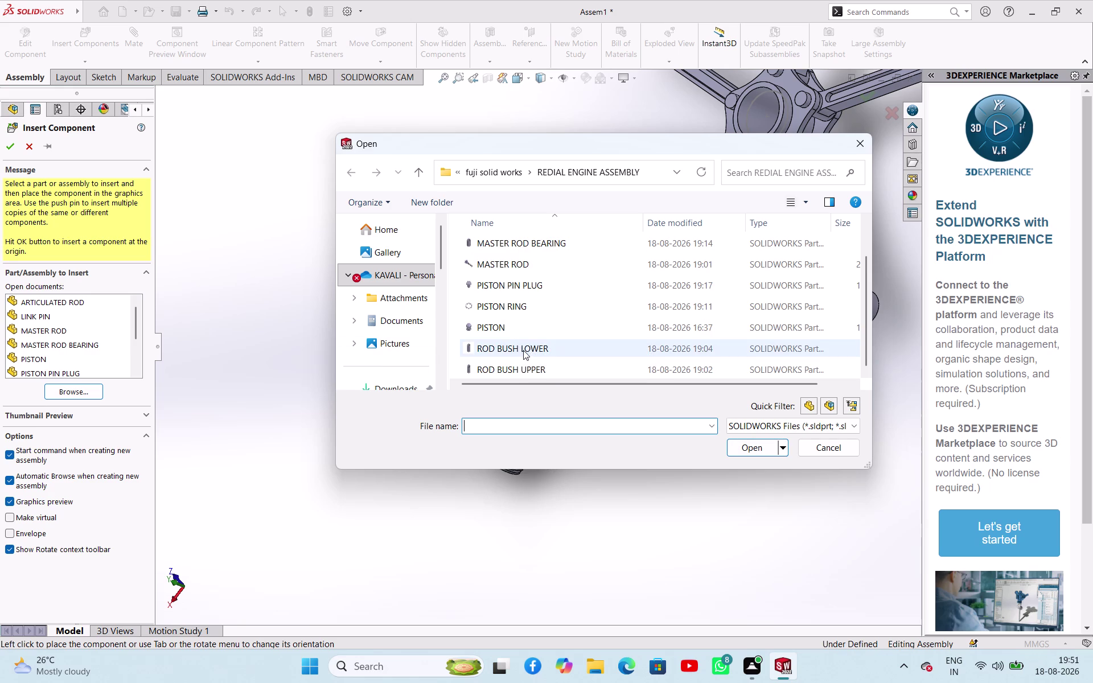
scroll(up, 3)
scroll(down, 3)
scroll(up, 3)
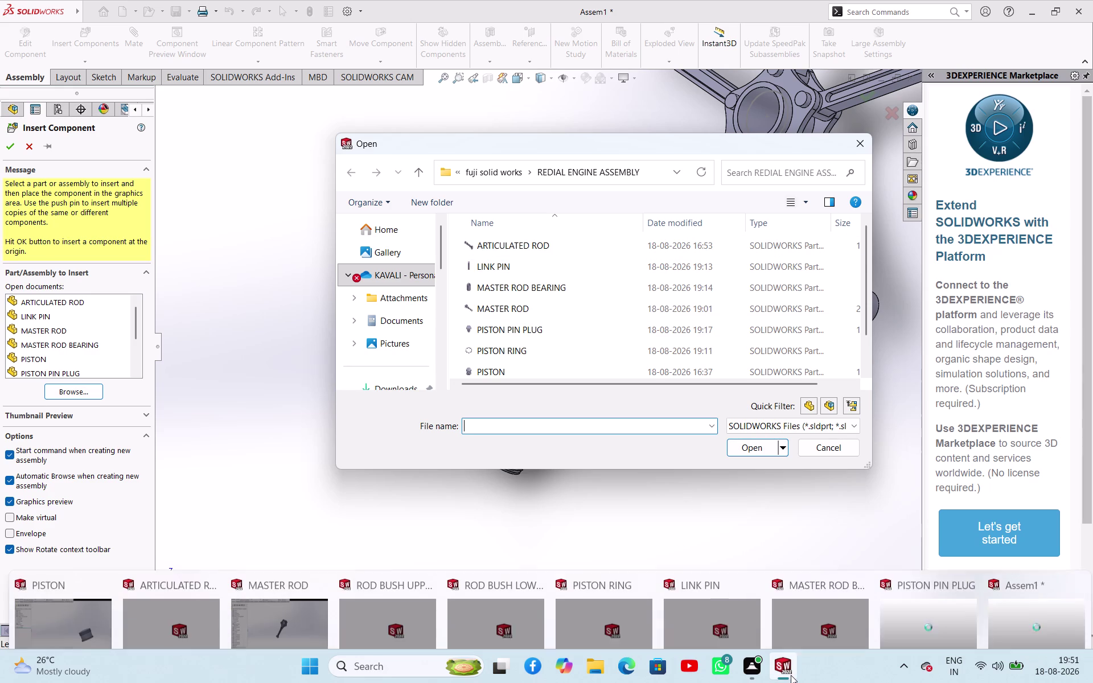
click(925, 597)
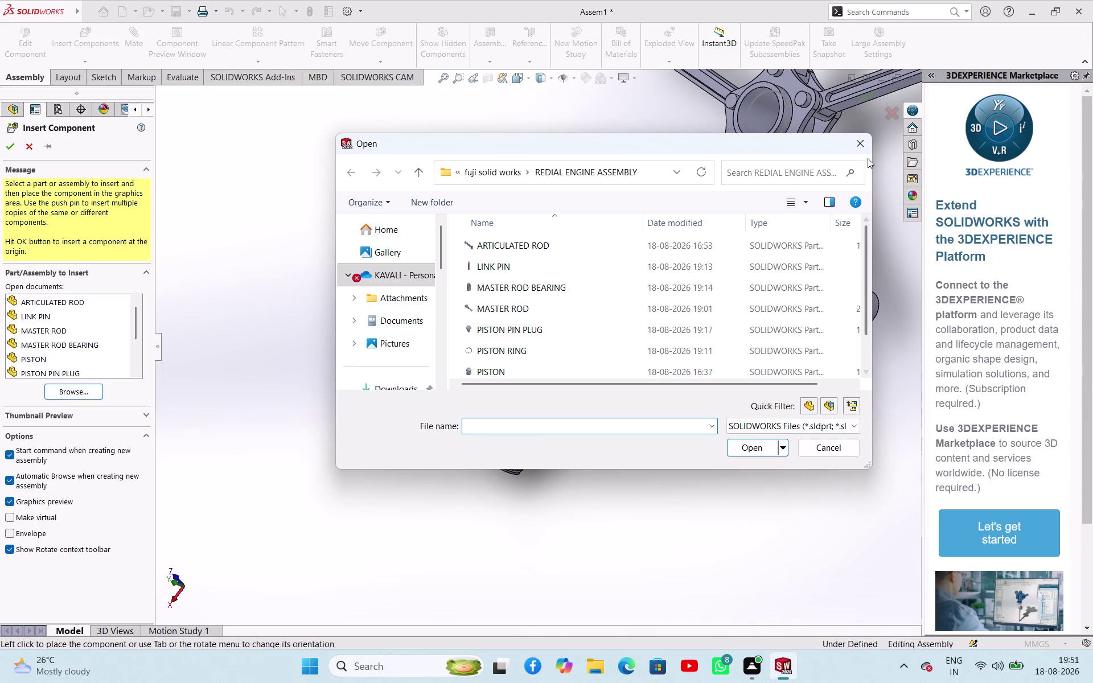
click(859, 135)
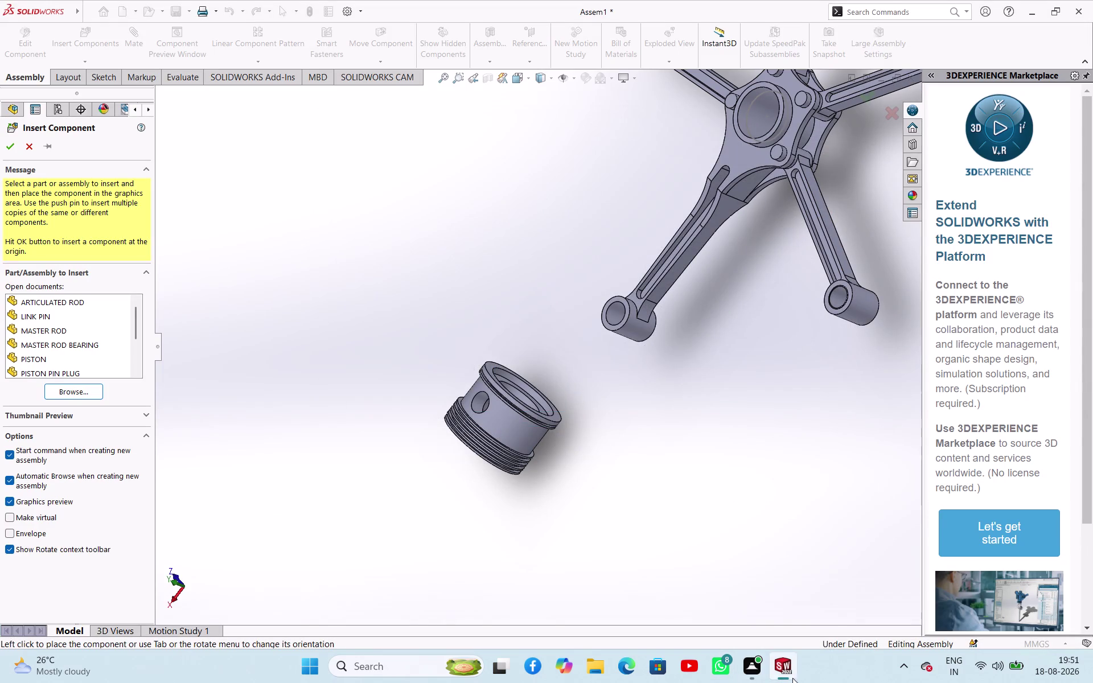
Return to the assembly window and cancel the pending component insertion.
click(830, 611)
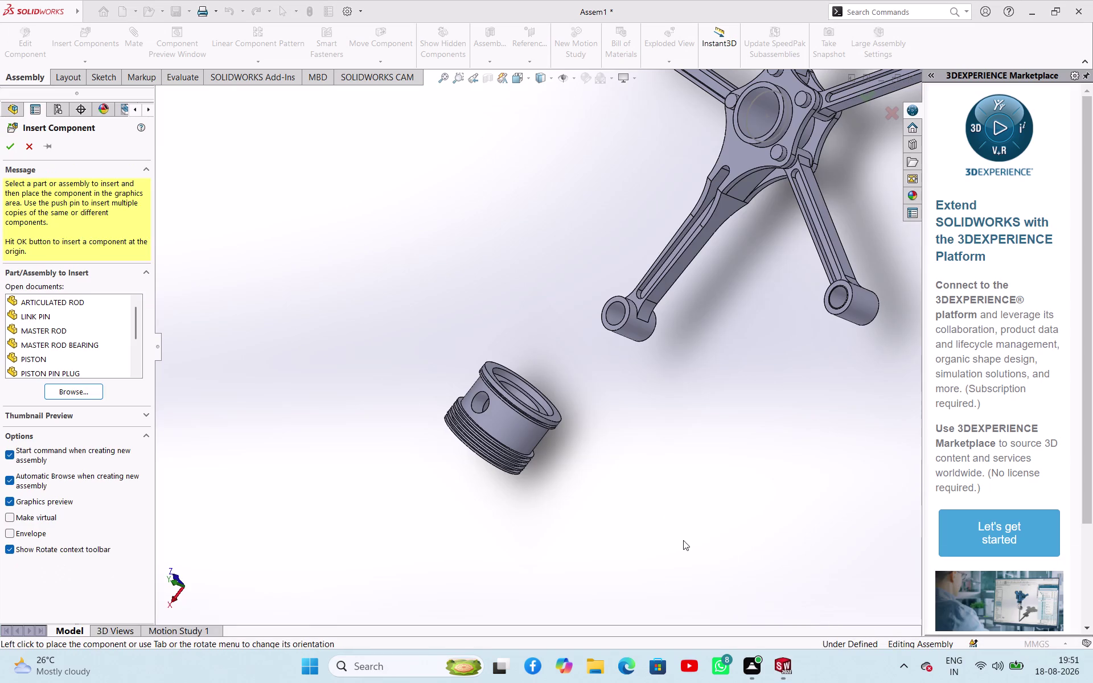
click(492, 605)
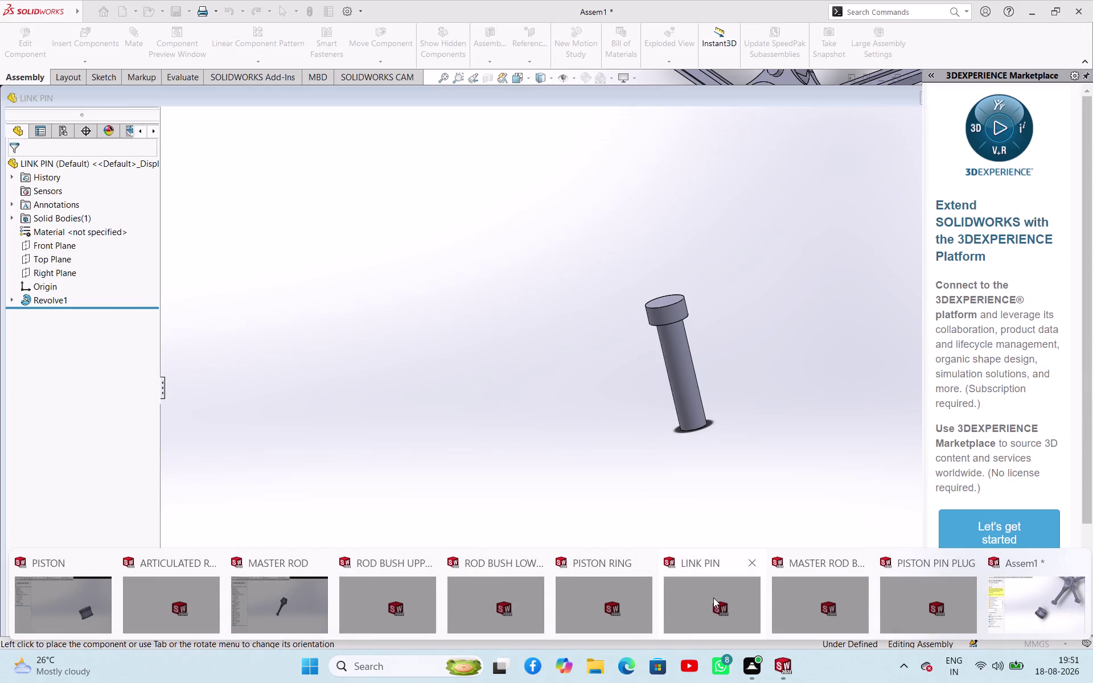
click(516, 610)
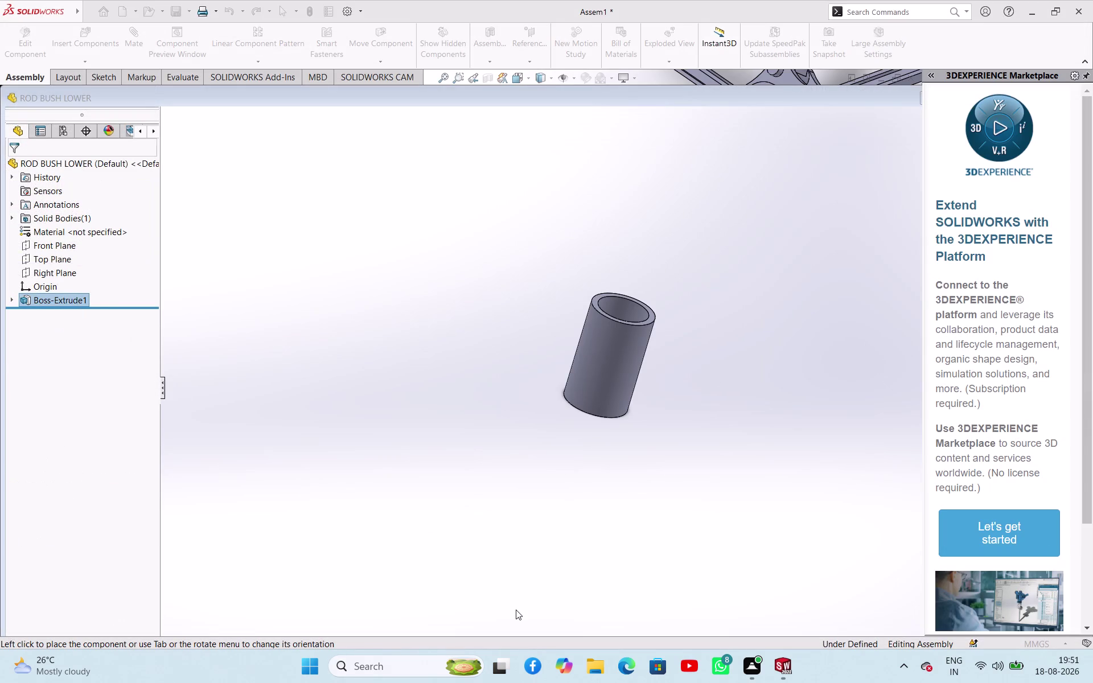
click(716, 584)
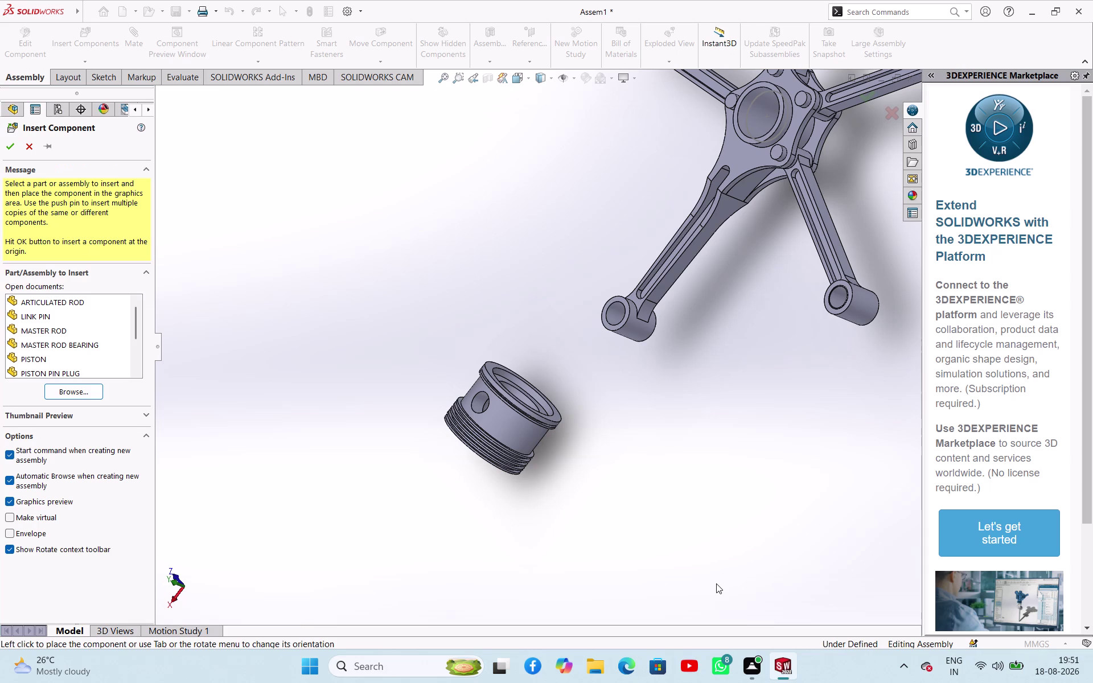
key(ctrl+n)
key(ctrl+n)
click(11, 143)
click(220, 213)
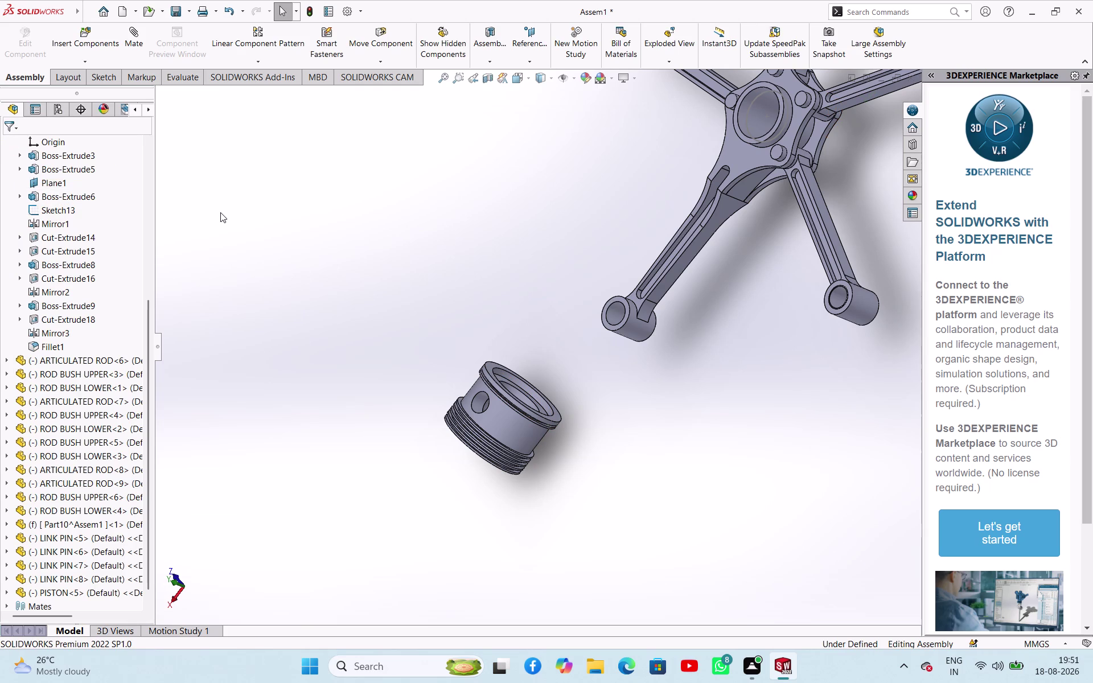
Dismiss the low-memory warnings and bring the MASTER ROD BEARING part window forward.
key(ctrl+n)
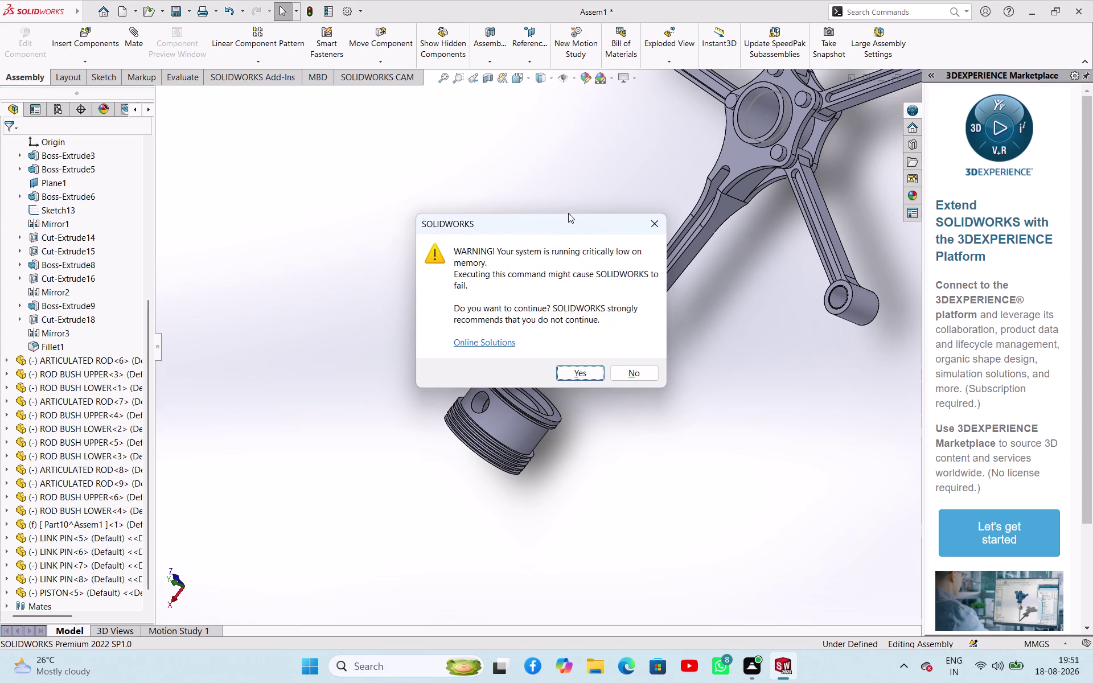
click(655, 228)
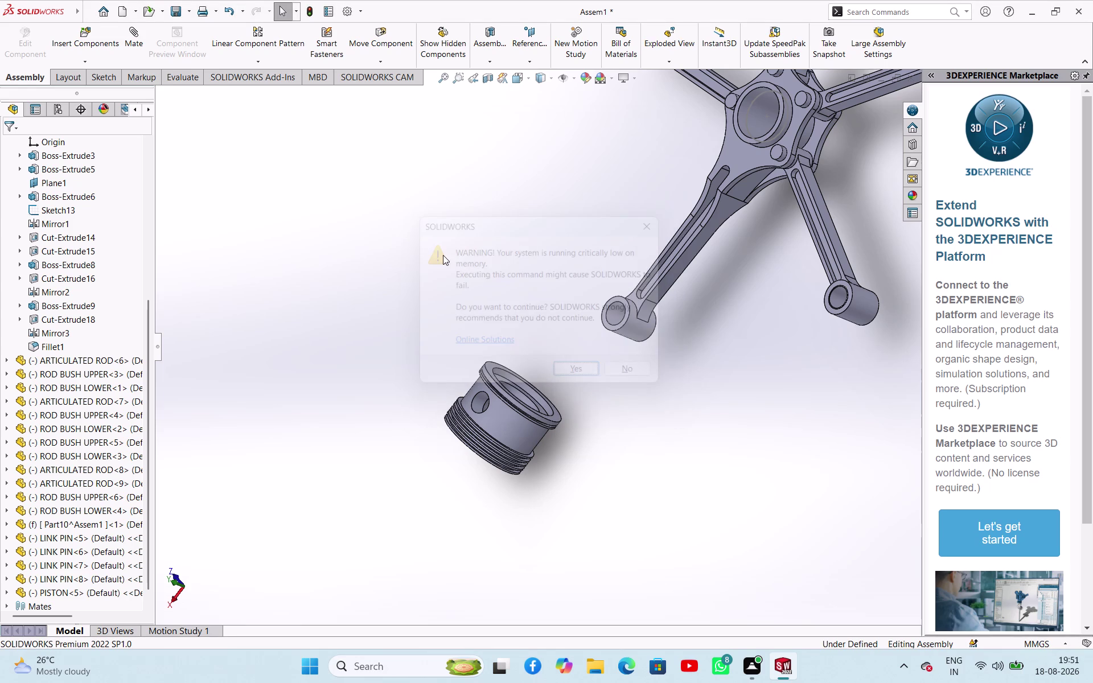
click(442, 255)
key(ctrl+n)
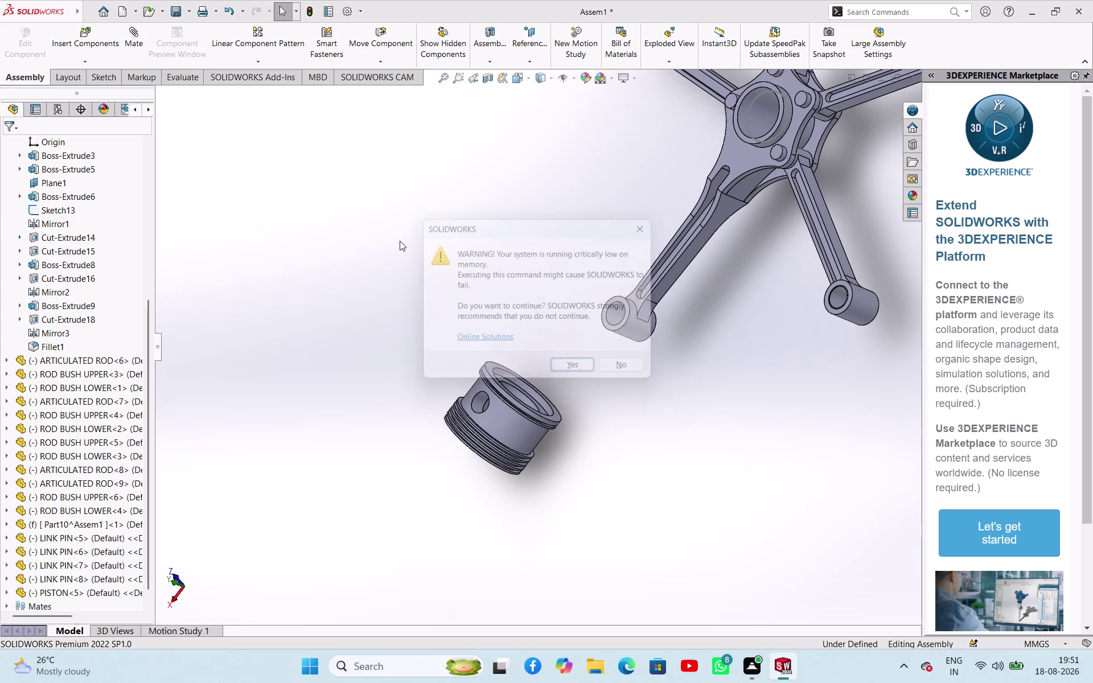
click(658, 225)
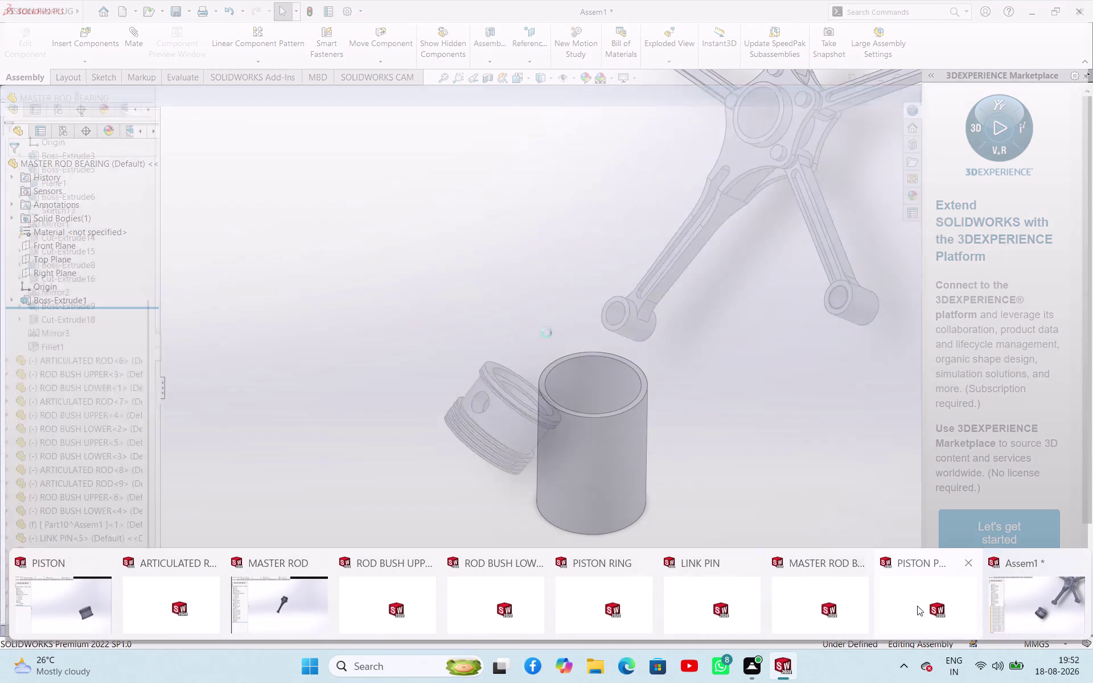
click(830, 604)
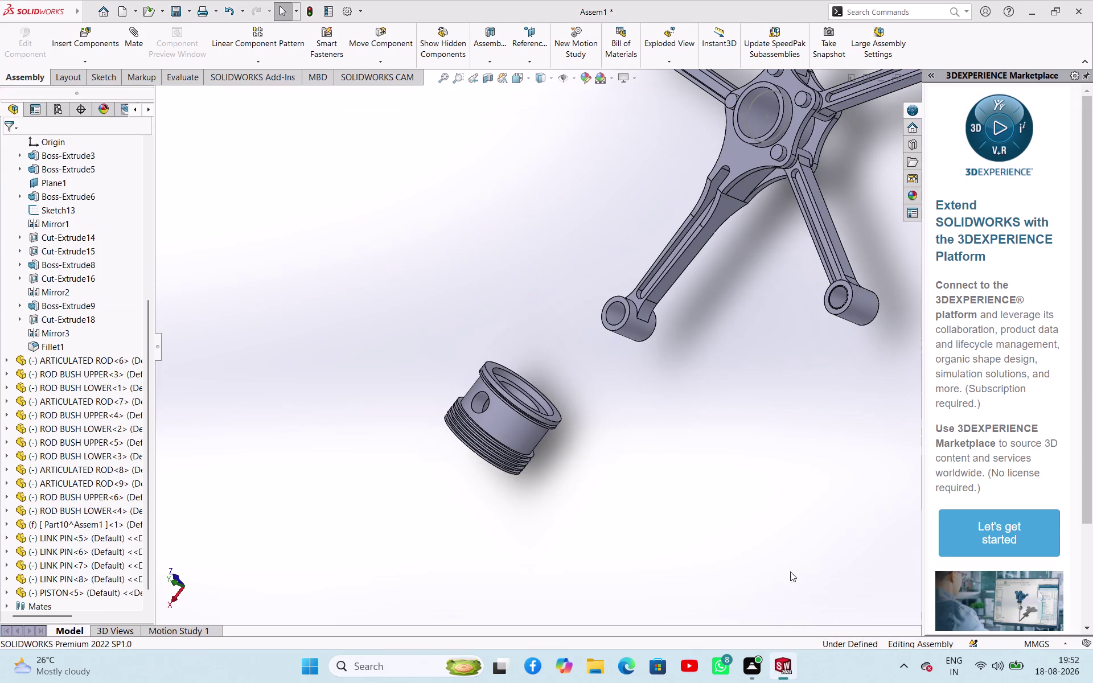
scroll(up, 3)
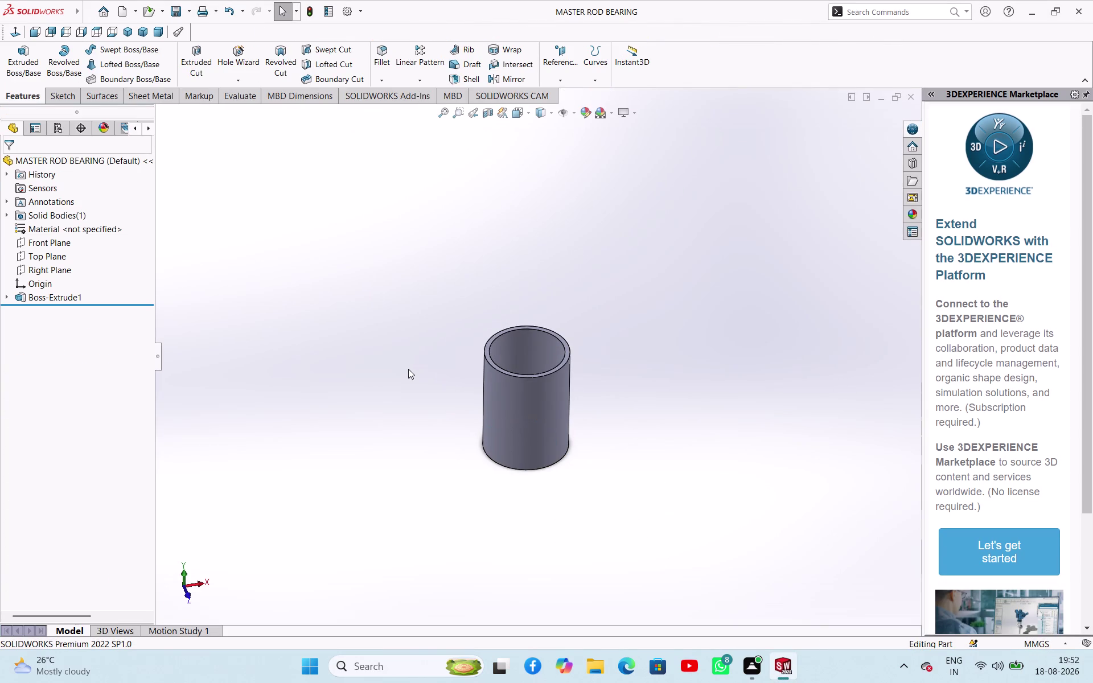
Create a new part document and start a sketch on the Top Plane.
key(ctrl+s)
key(ctrl+n)
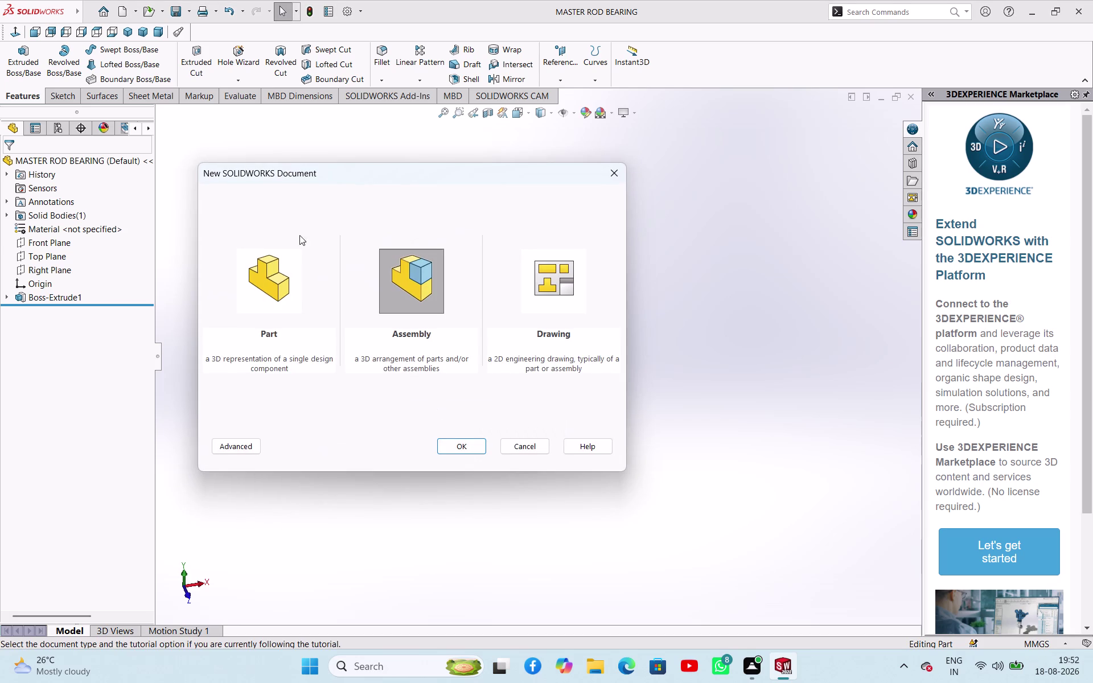
click(276, 264)
click(453, 442)
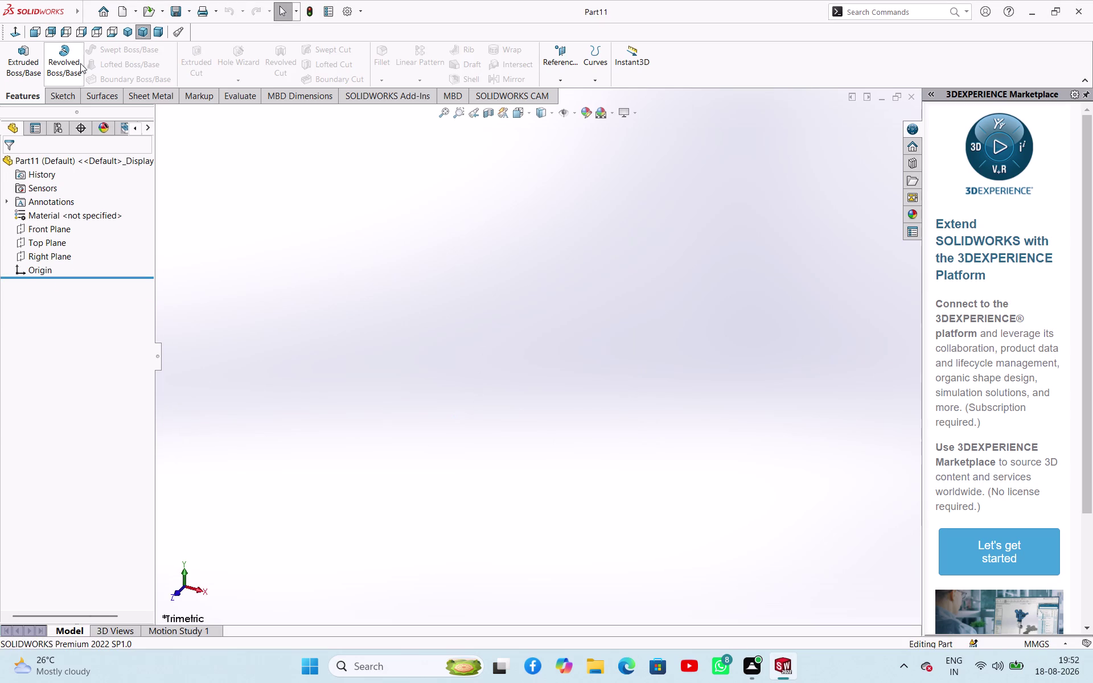
click(43, 244)
click(53, 230)
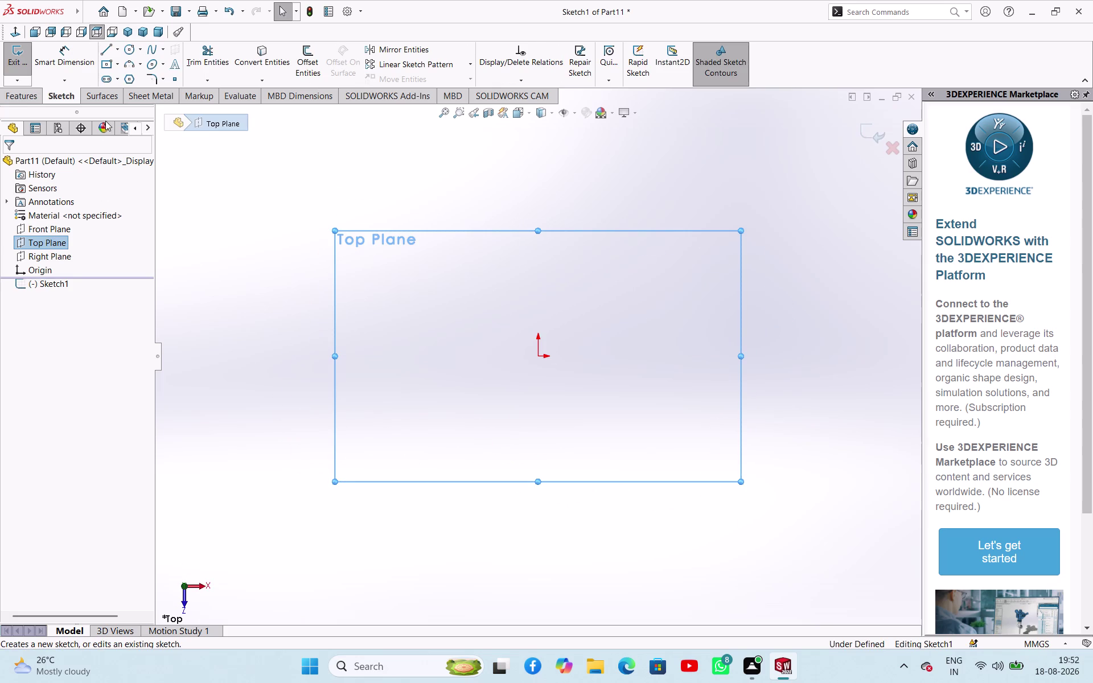
Draw two concentric circles centred on the origin and exit the Circle tool.
click(129, 54)
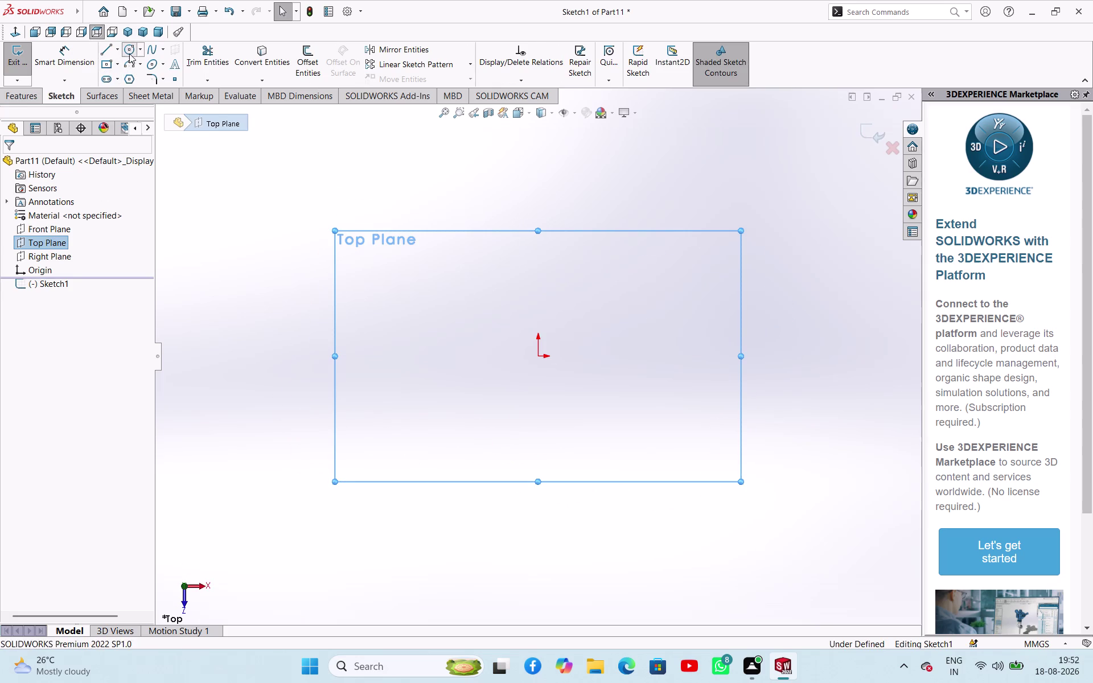
click(539, 356)
click(597, 408)
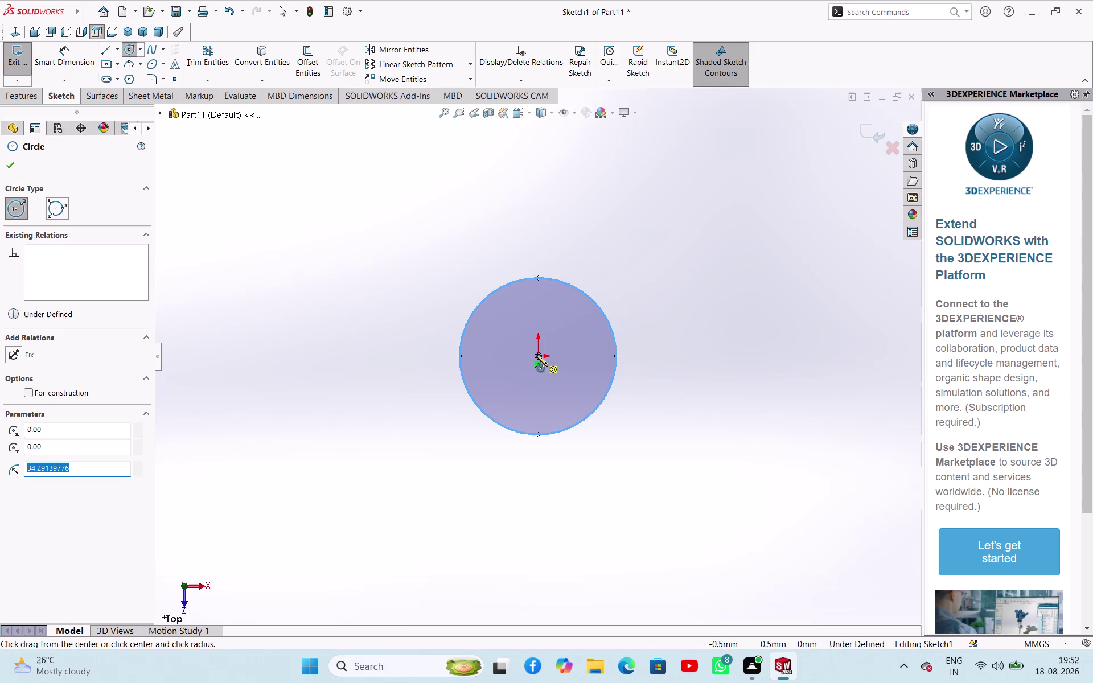
drag(537, 355, 543, 365)
click(624, 472)
right_click(805, 323)
click(826, 337)
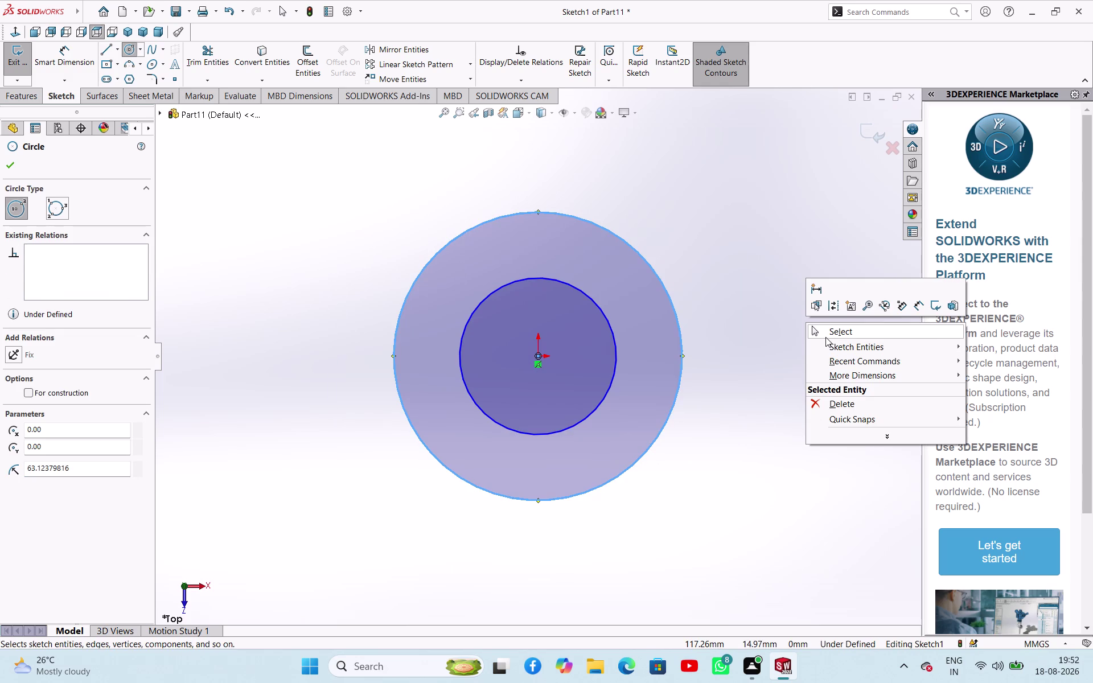
right_drag(822, 432, 827, 305)
click(679, 327)
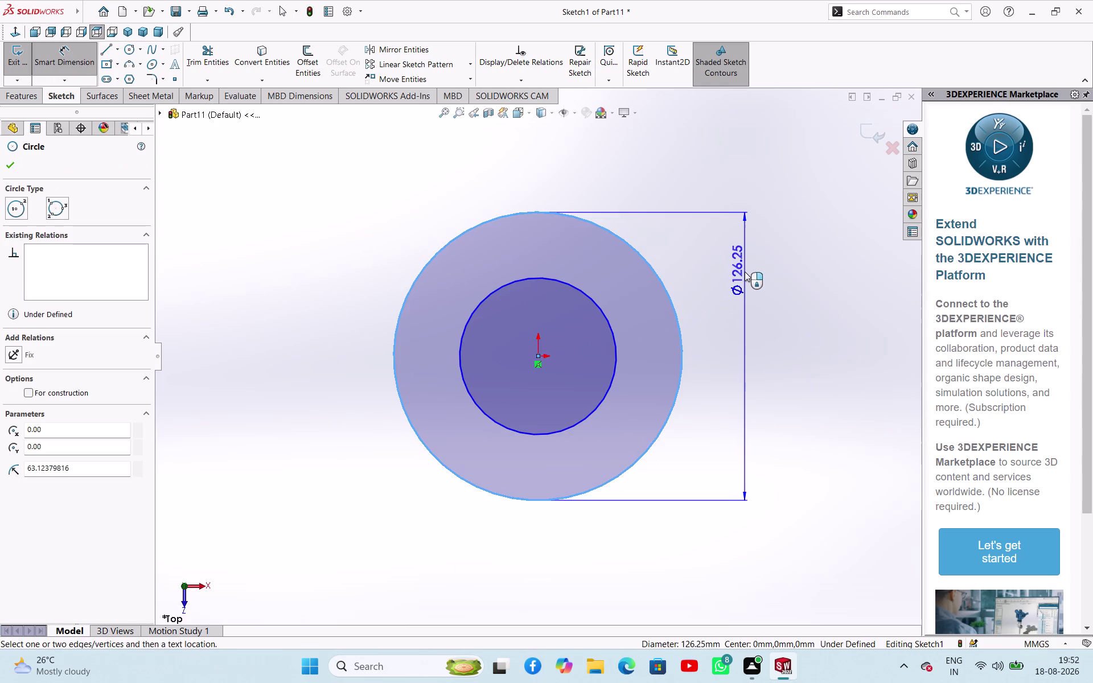
Dimension the outer circle's diameter to 22.
click(745, 272)
key(2)
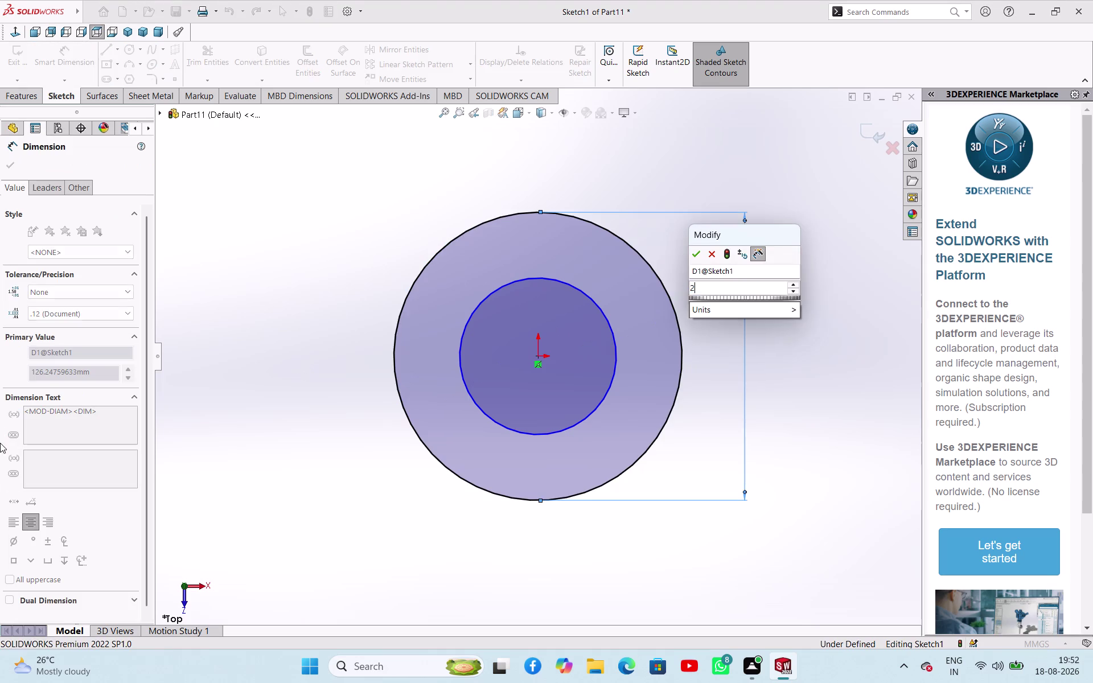
key(2)
key(Return)
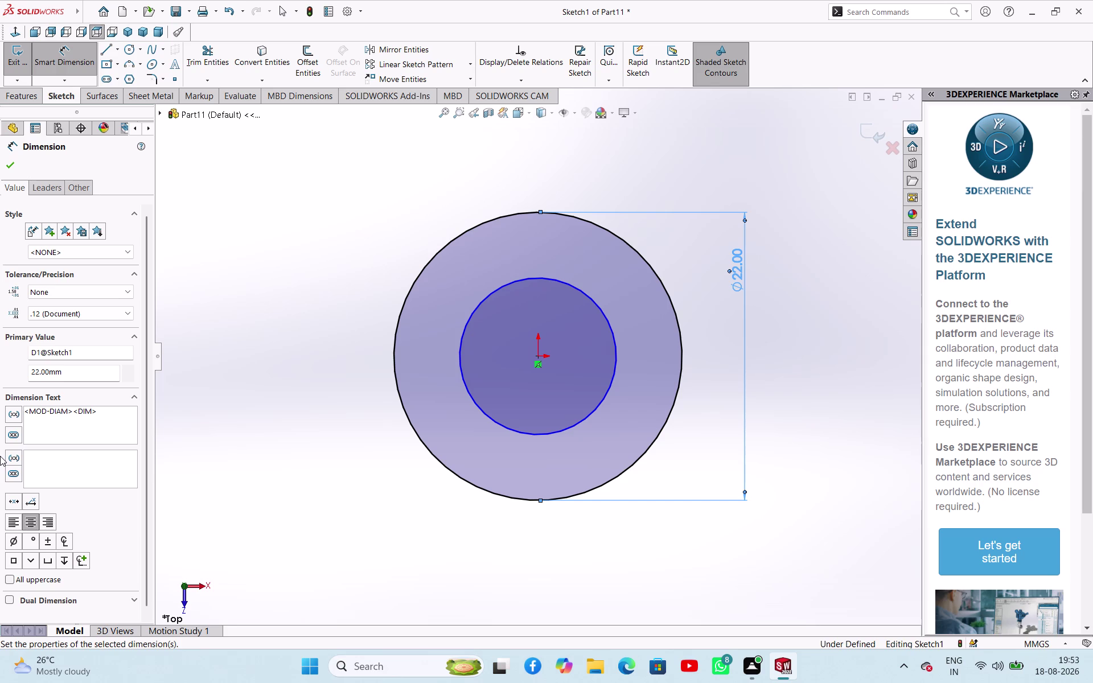
Dimension the inner circle's diameter to 11.
click(476, 306)
click(360, 251)
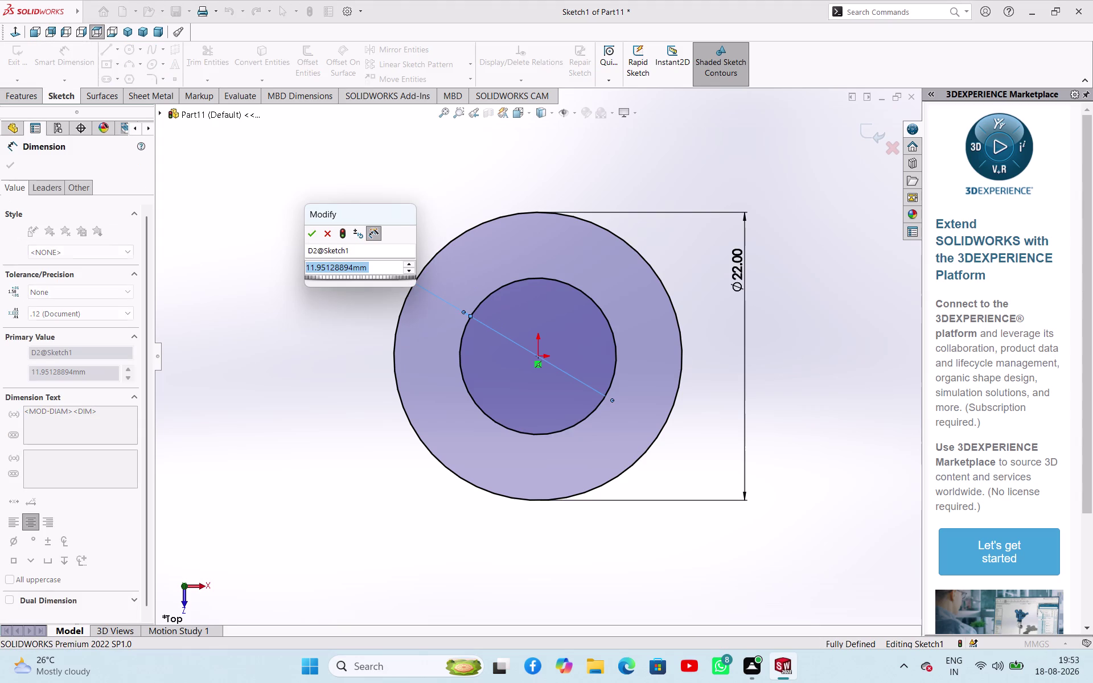
text(11)
key(Return)
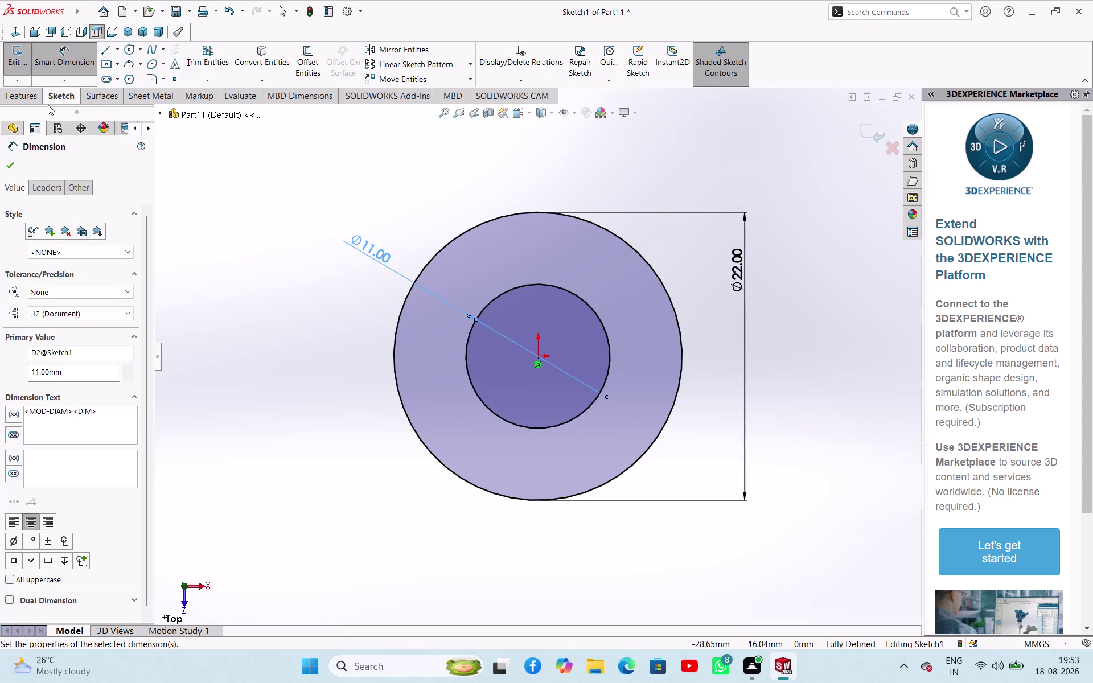
click(13, 162)
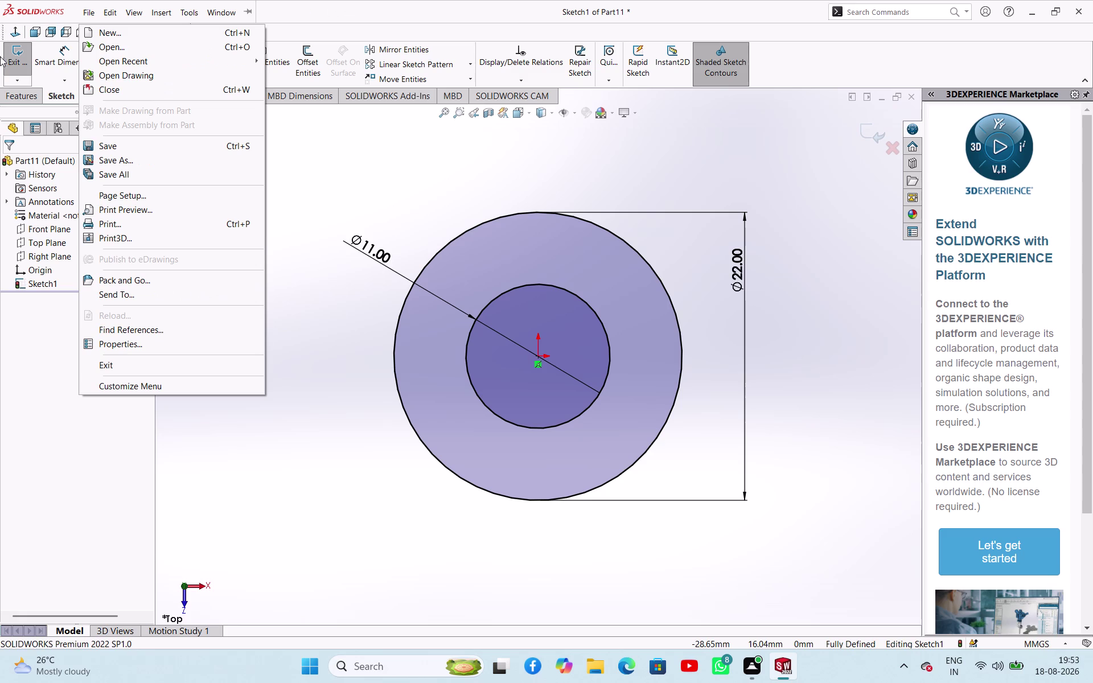
click(366, 161)
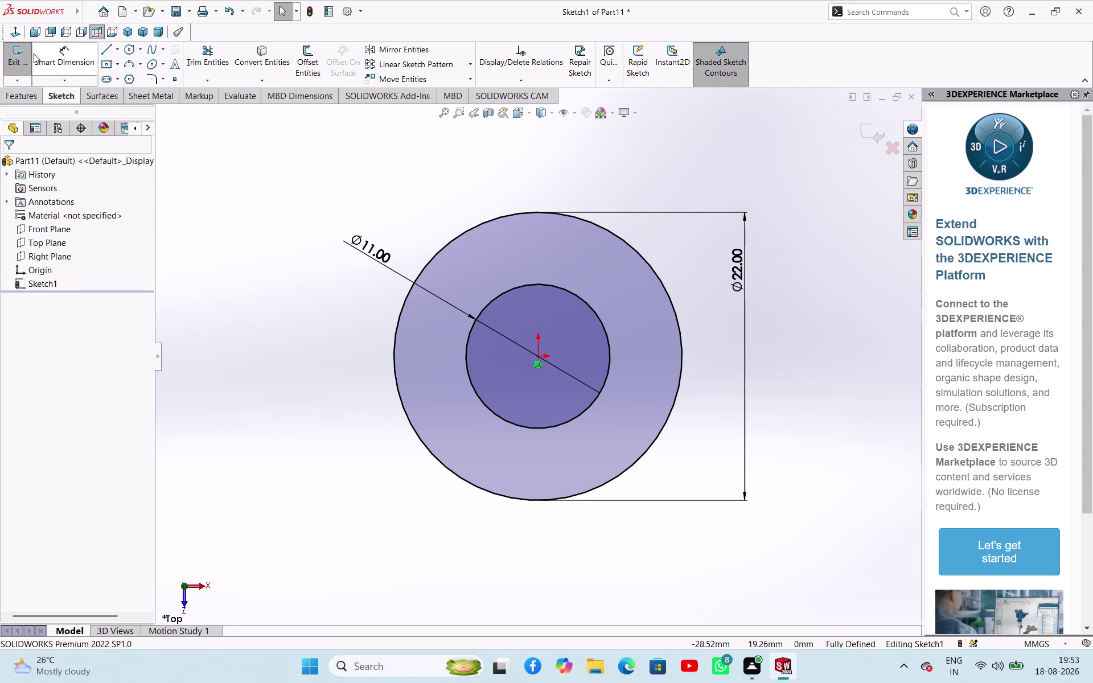
Extrude the ring sketch 80 mm into a hollow pin.
click(11, 56)
middle_drag(322, 357, 328, 205)
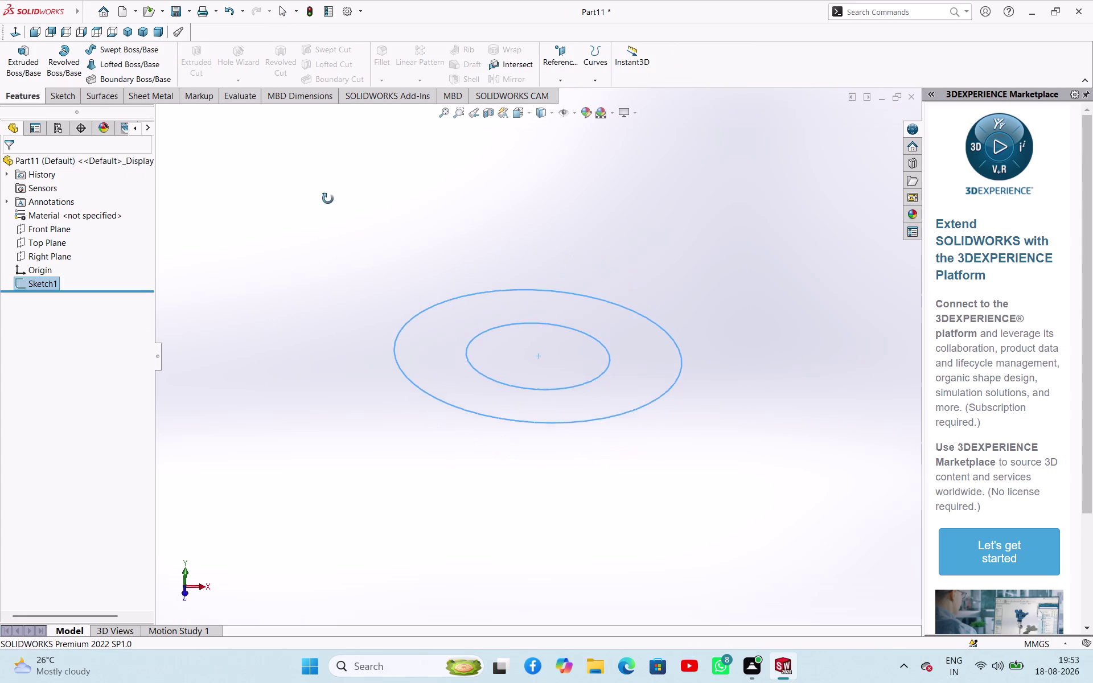
middle_drag(328, 205, 327, 196)
click(8, 62)
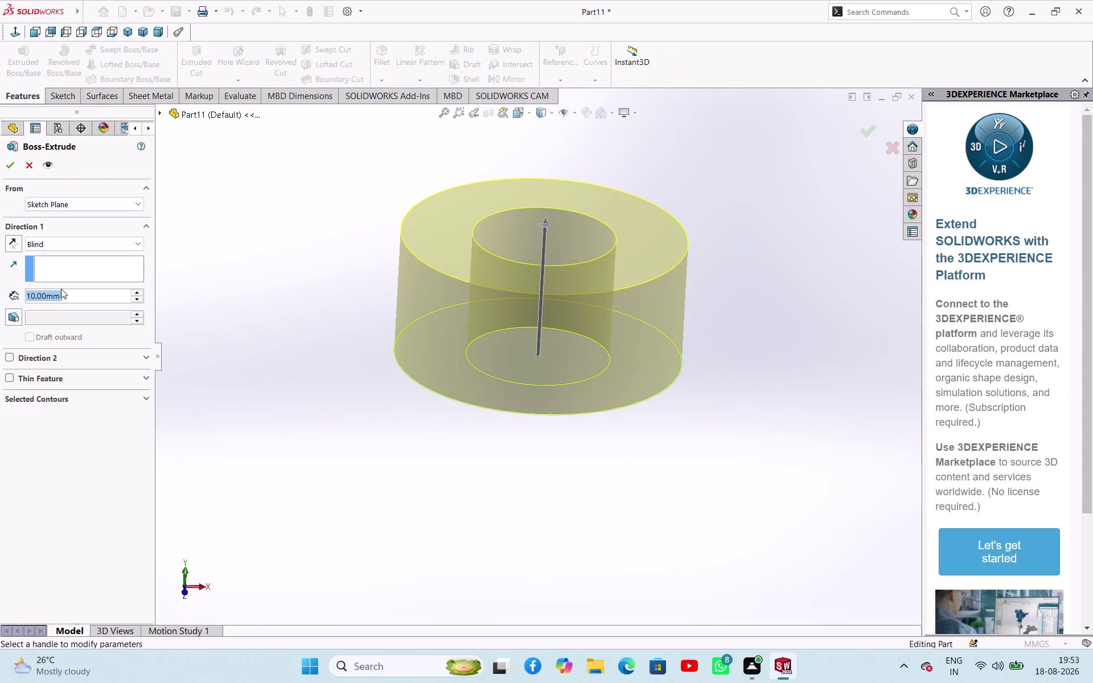
text(80)
key(Return)
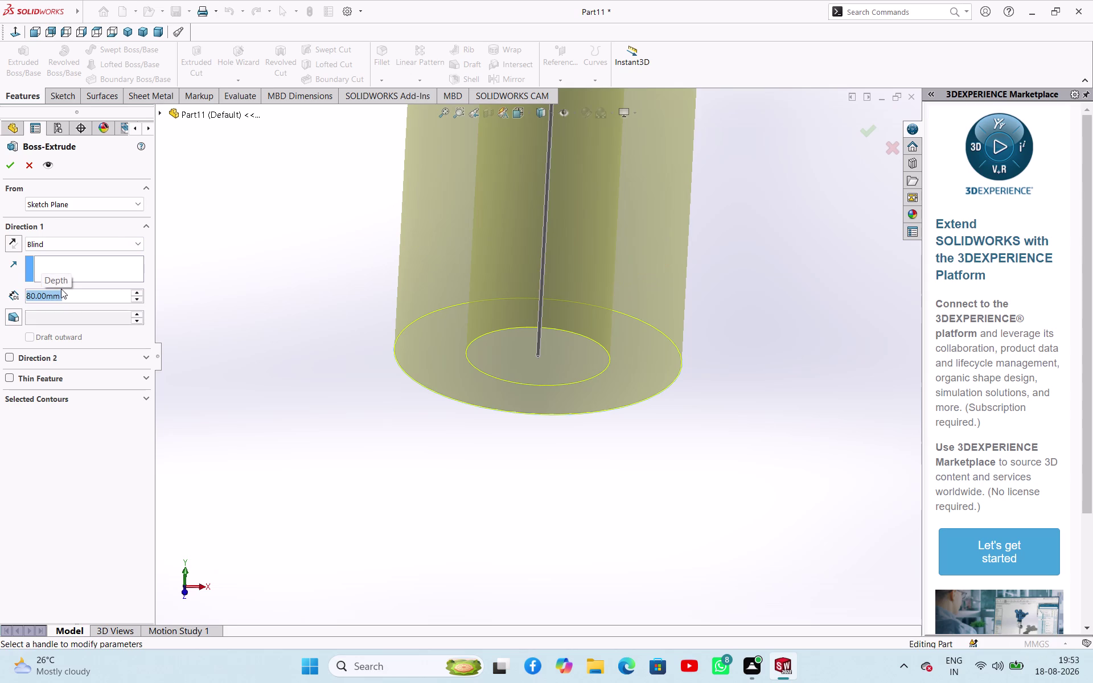
click(8, 170)
scroll(up, 3)
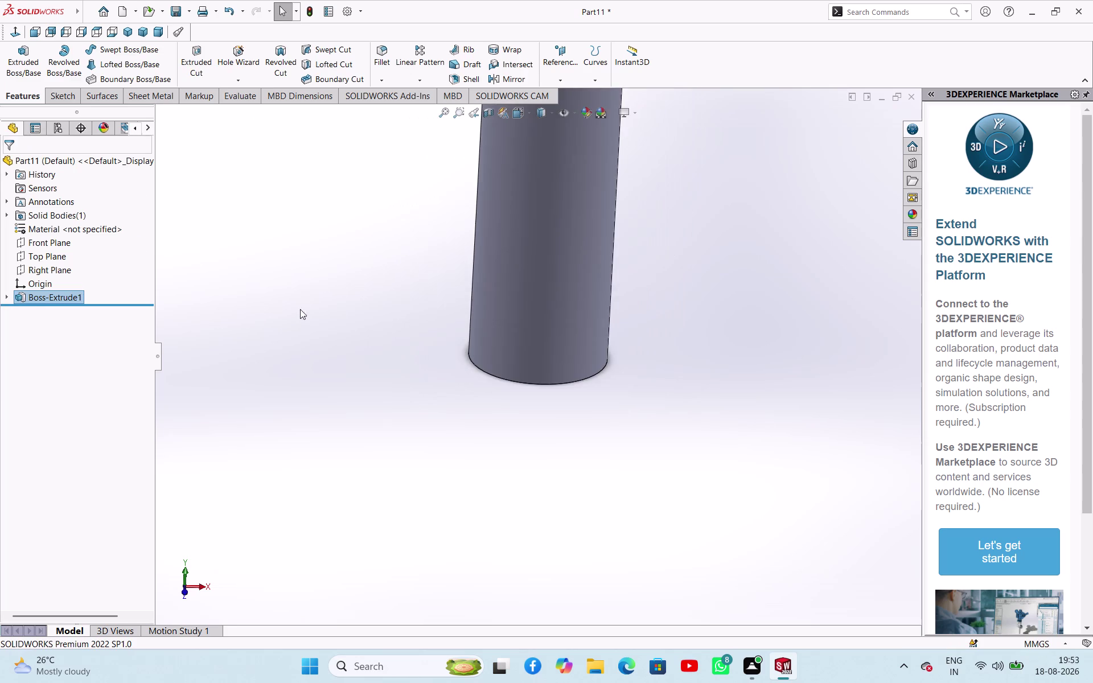
scroll(up, 3)
scroll(down, 3)
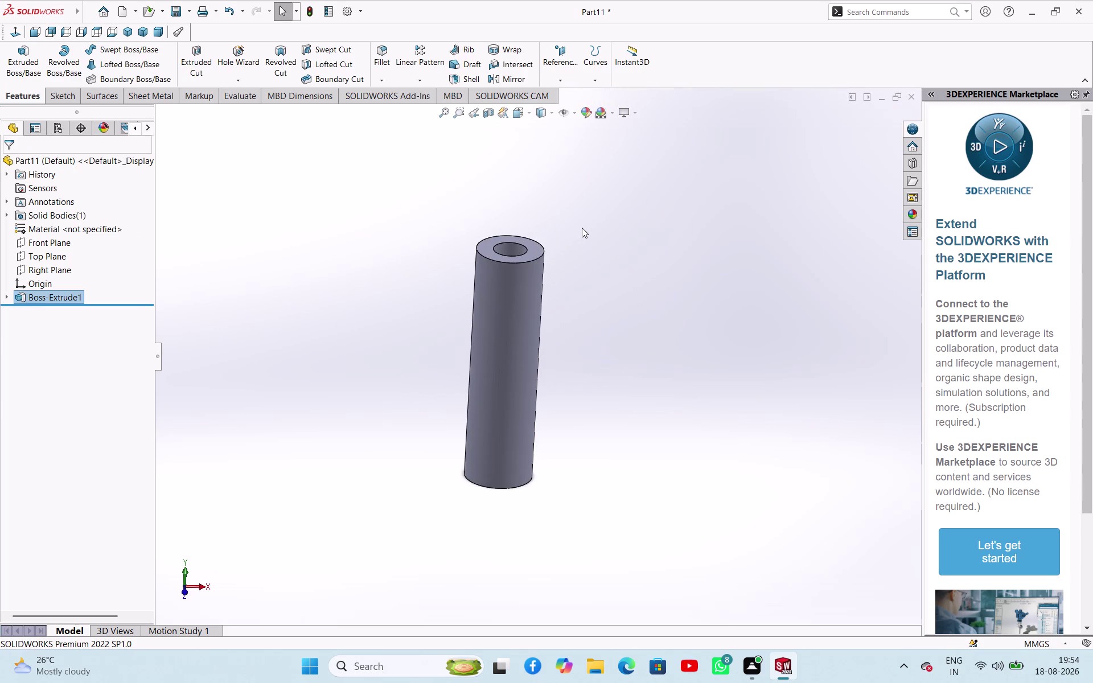
Save the part as 'PISTON PIN' and switch back to the Assem1 window.
key(ctrl+s)
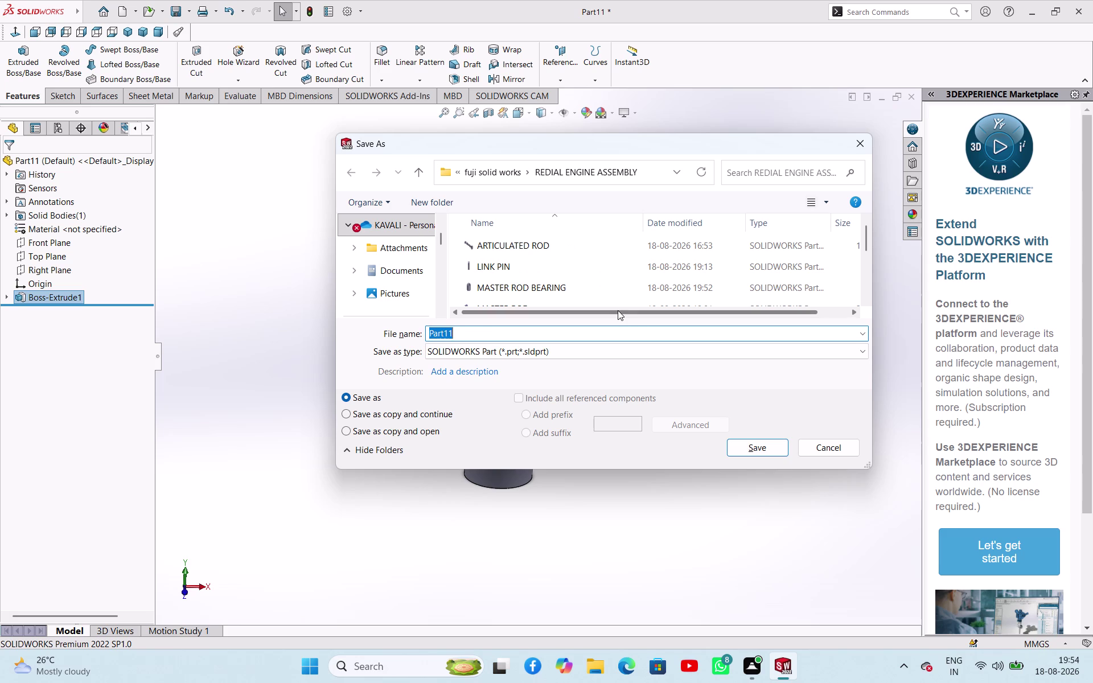
text(PISTO)
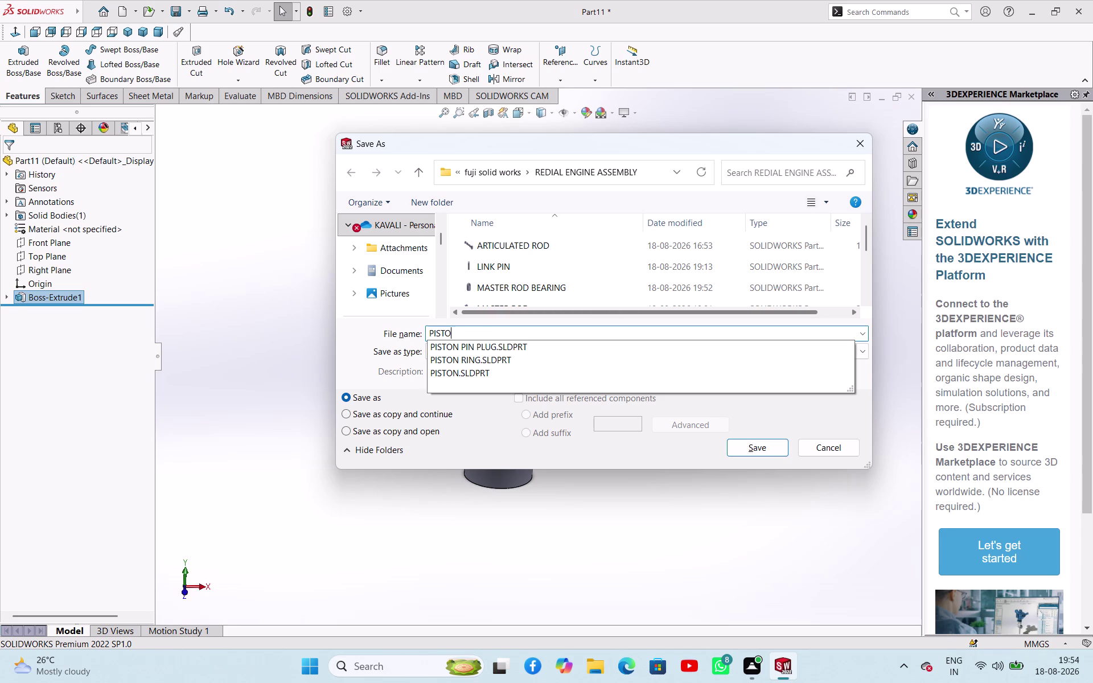
text(N PIN)
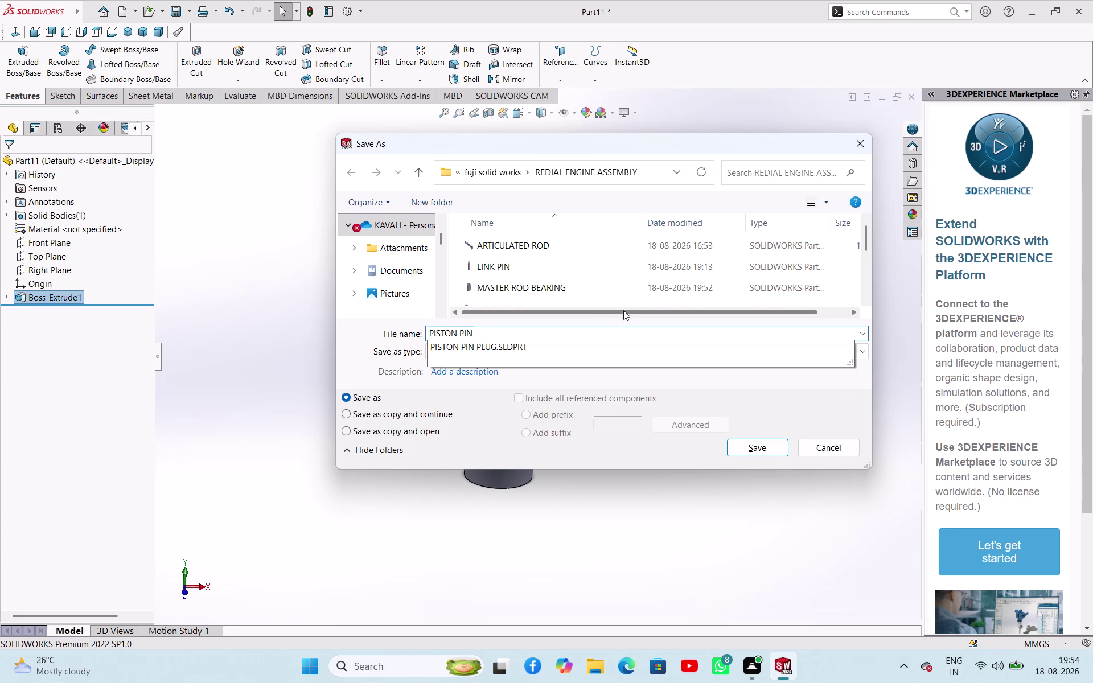
click(765, 447)
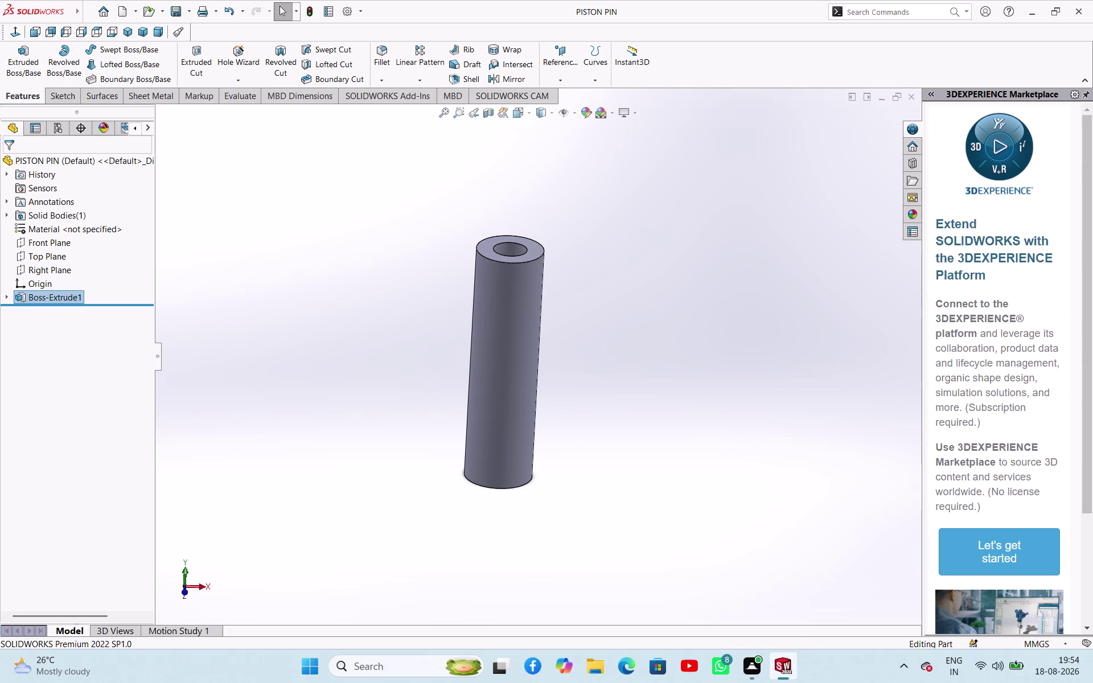
click(961, 615)
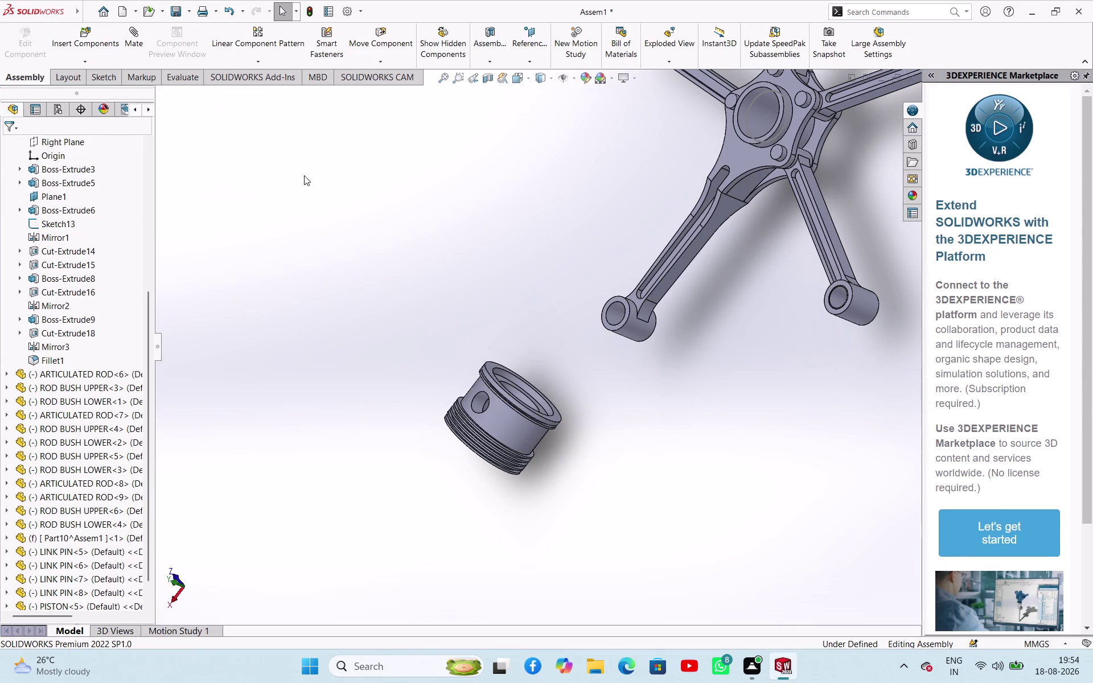
Insert PISTON PIN from the open documents and place it between the piston and rods.
click(320, 176)
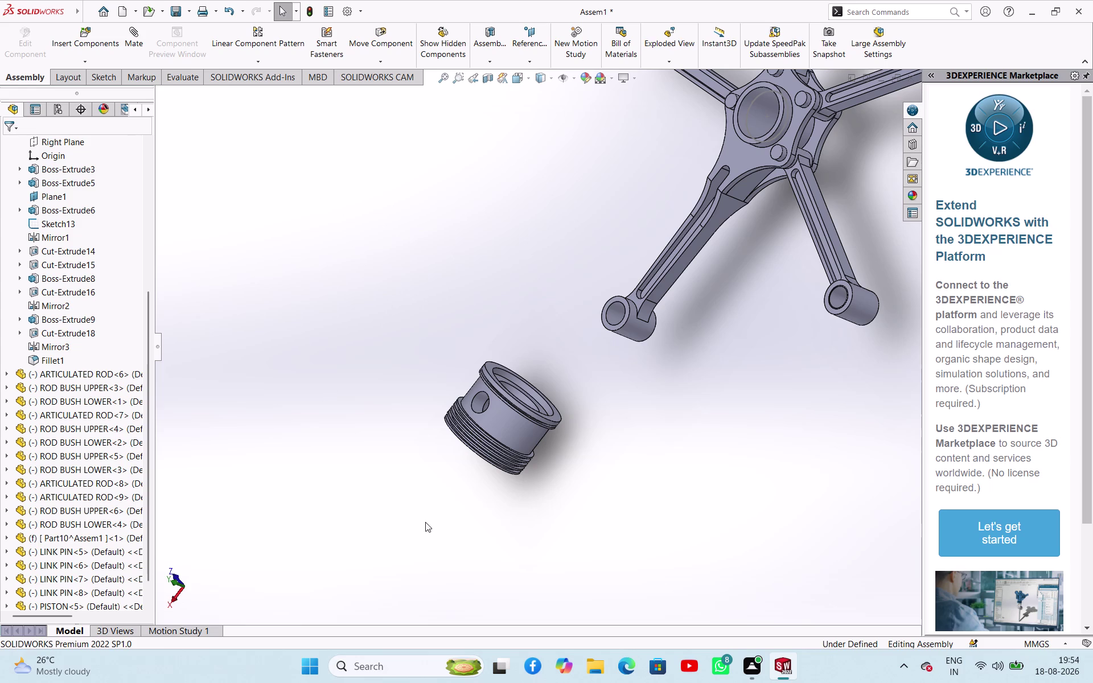
click(91, 65)
click(99, 81)
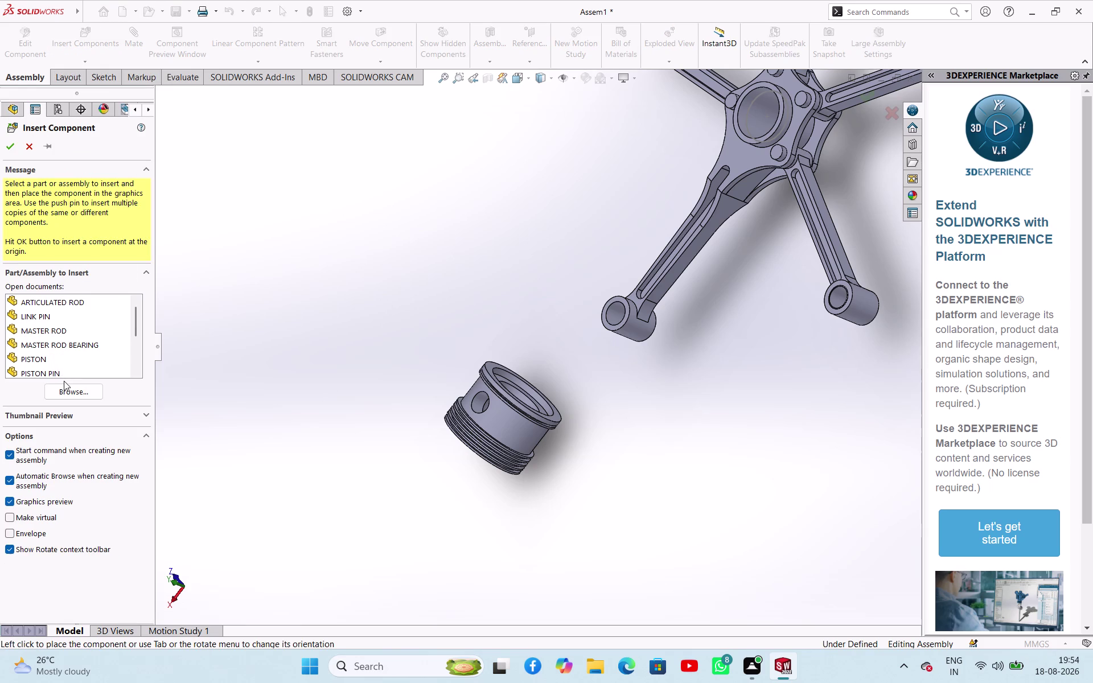
drag(50, 371, 403, 311)
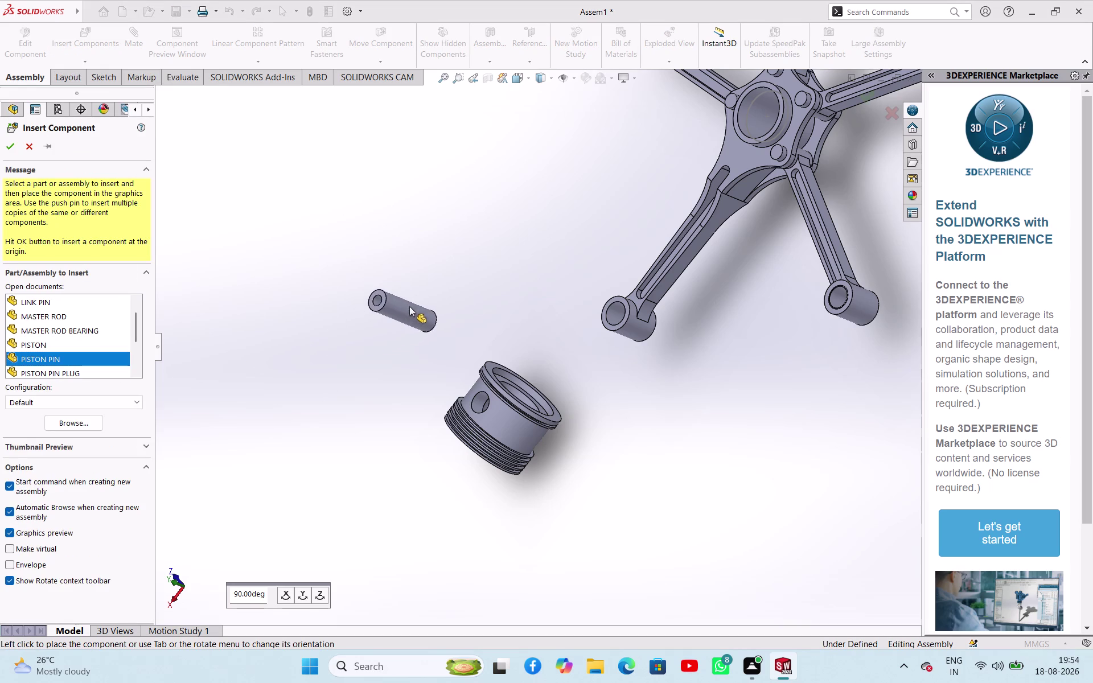
drag(403, 311, 460, 306)
click(463, 297)
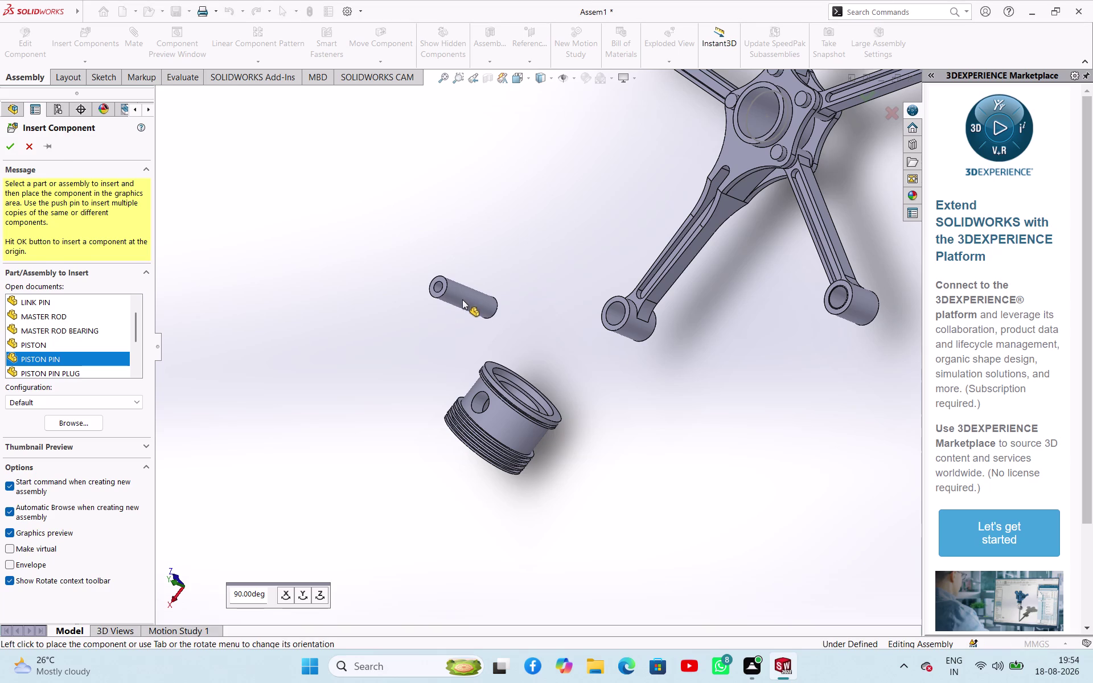
click(505, 206)
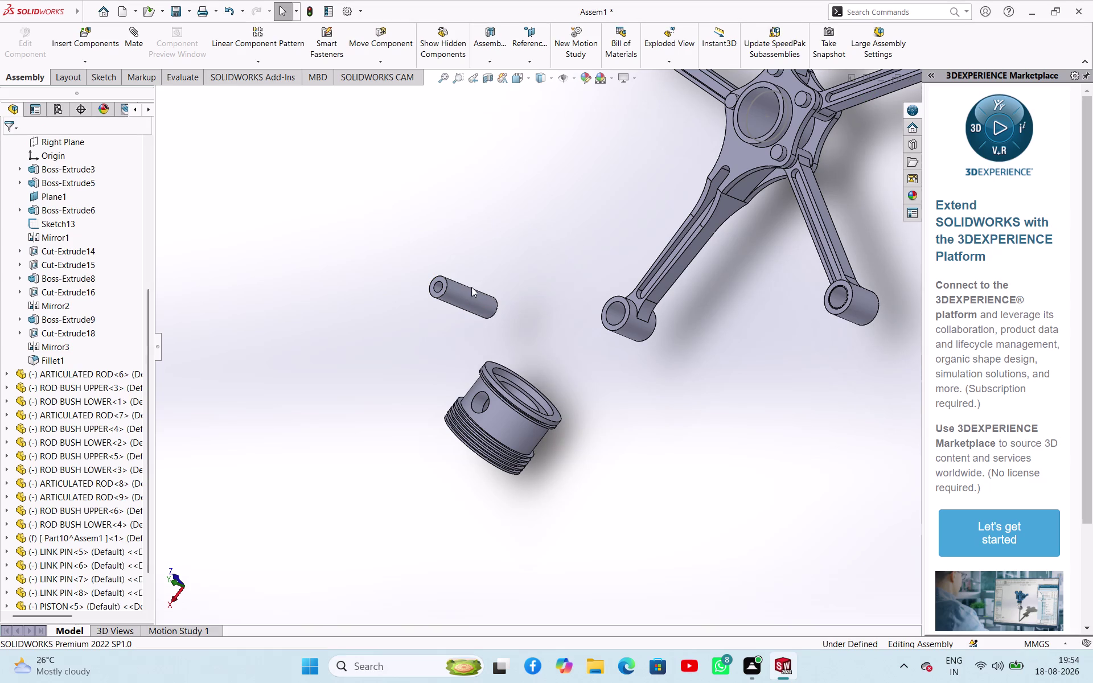
Mate the pin's cylindrical face concentric with the rod end hole.
click(469, 293)
click(619, 310)
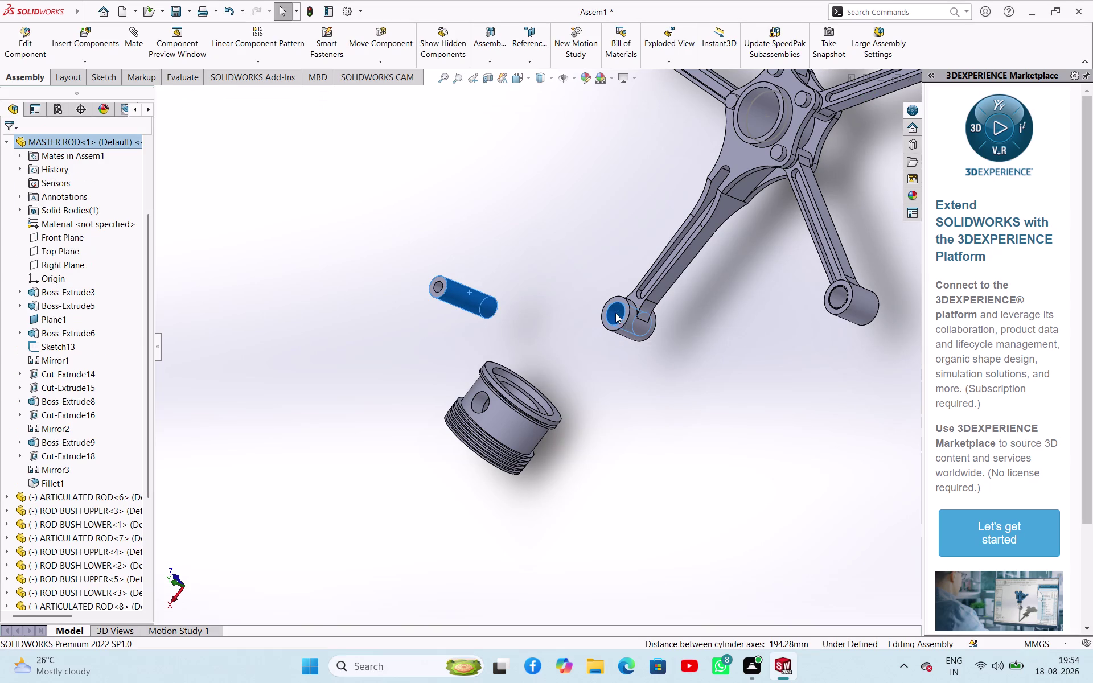
click(707, 304)
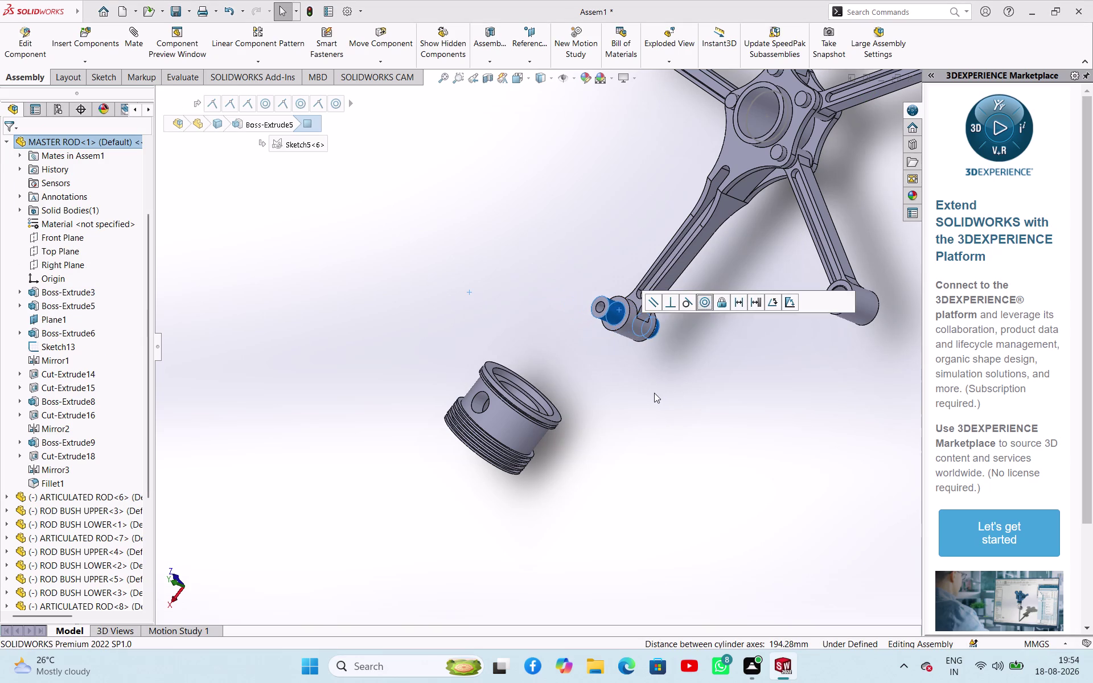
click(654, 393)
middle_drag(646, 345, 649, 202)
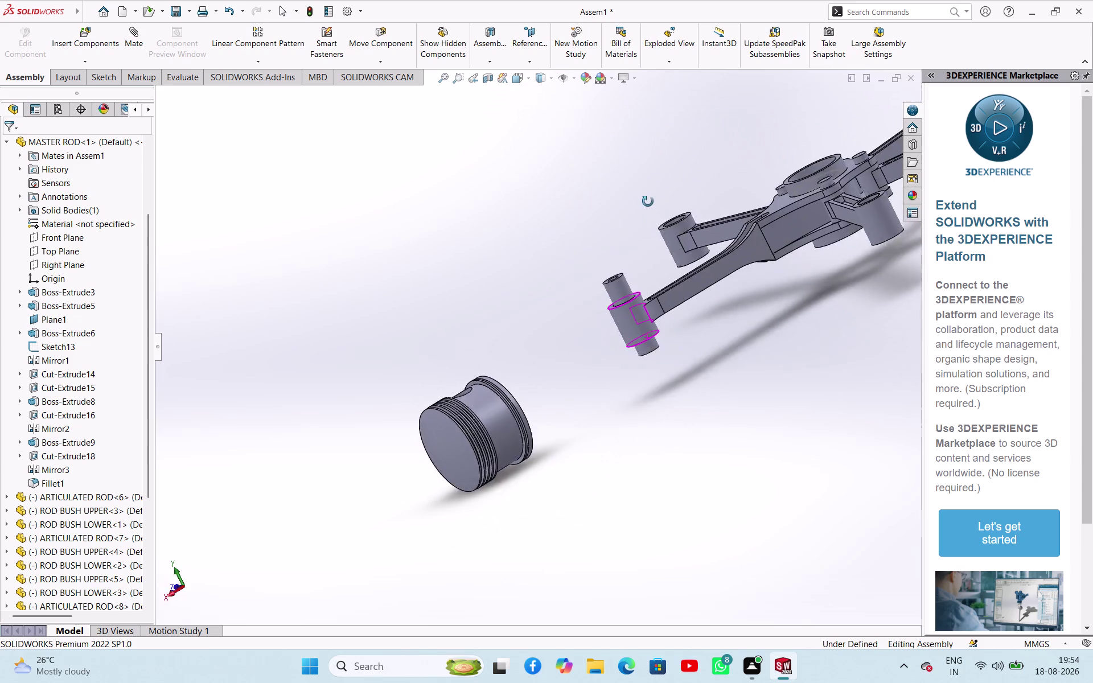
middle_drag(649, 202, 610, 260)
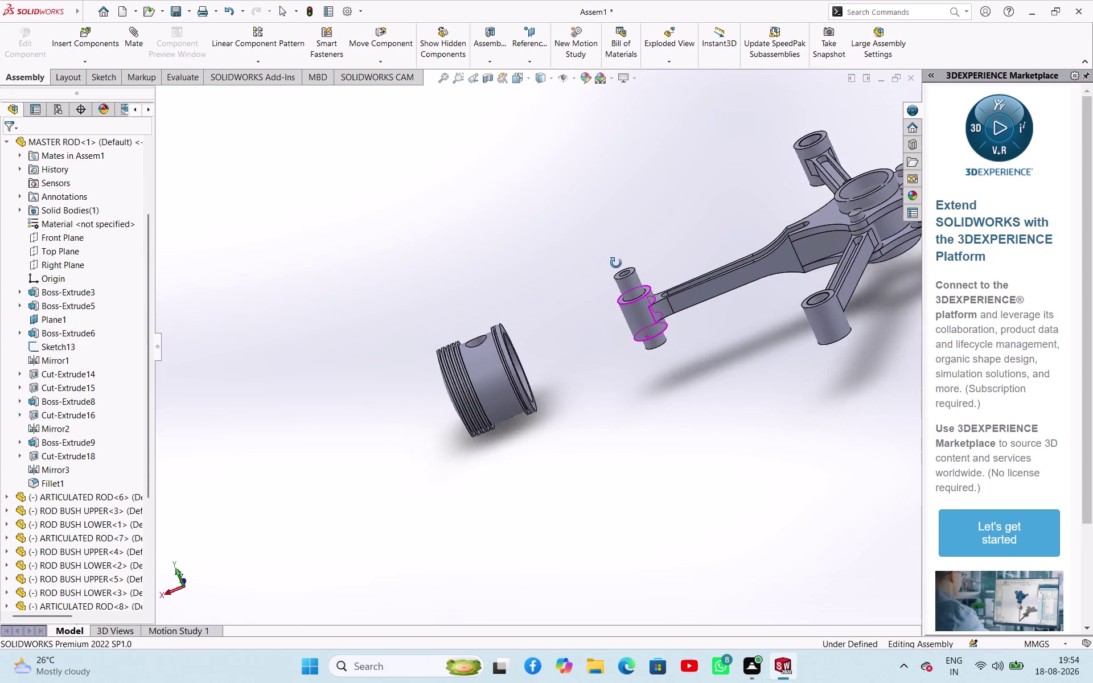
middle_drag(611, 260, 661, 271)
middle_drag(640, 235, 659, 268)
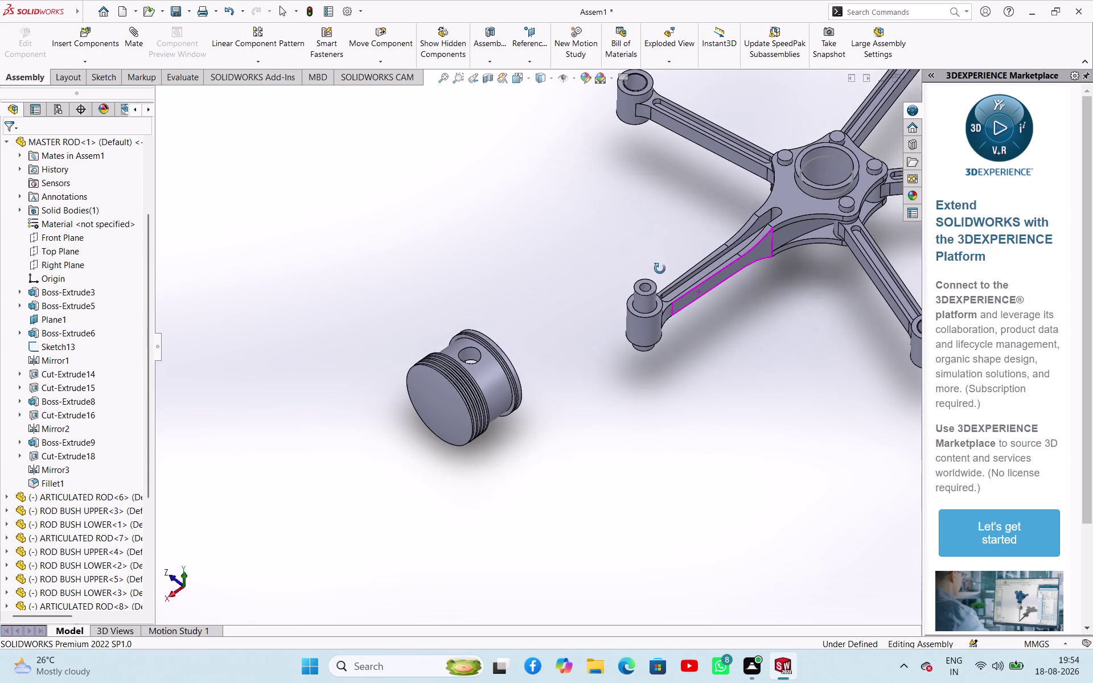
middle_drag(659, 268, 660, 275)
Select the rod end's top face and a pin face for the next mate.
click(654, 289)
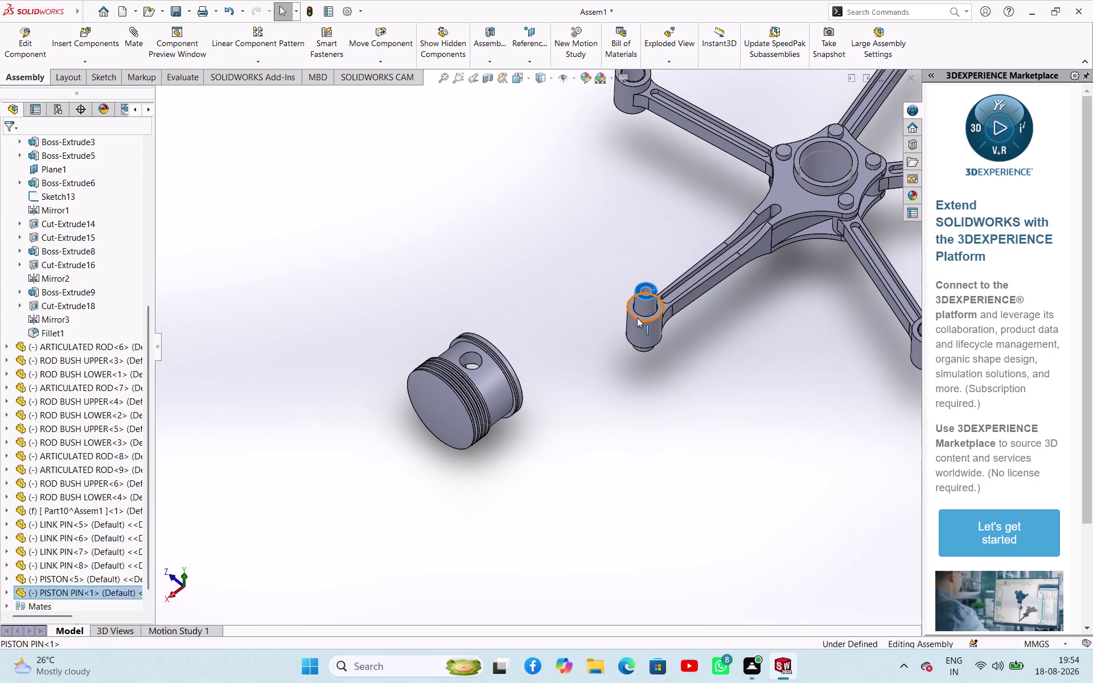
scroll(down, 3)
click(605, 311)
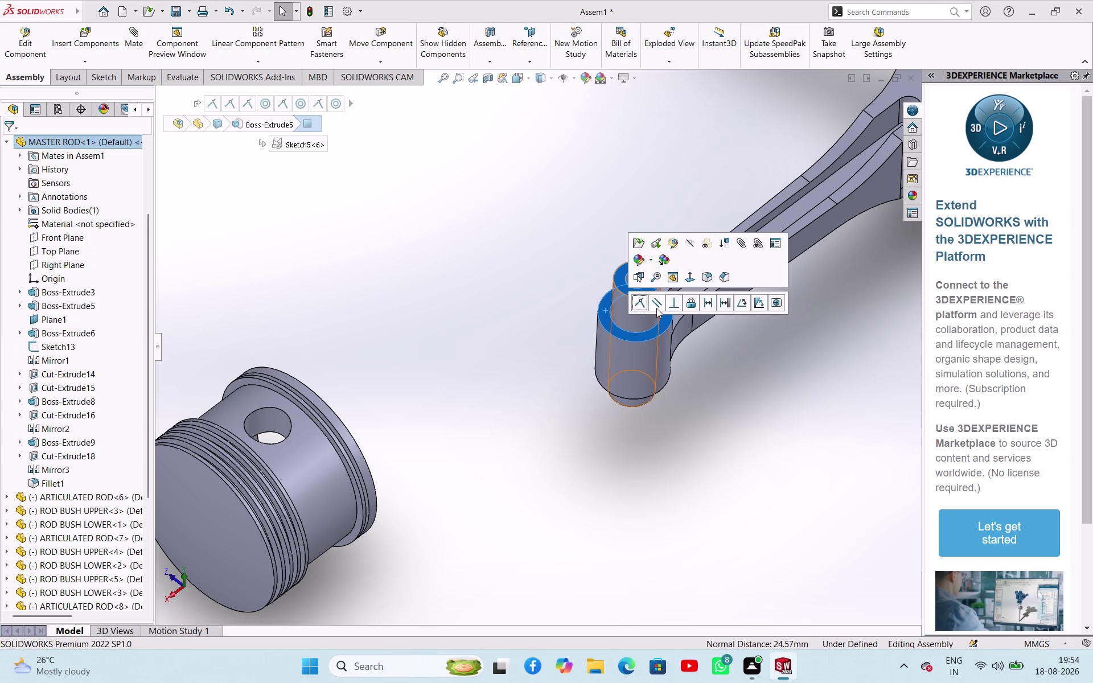
click(657, 308)
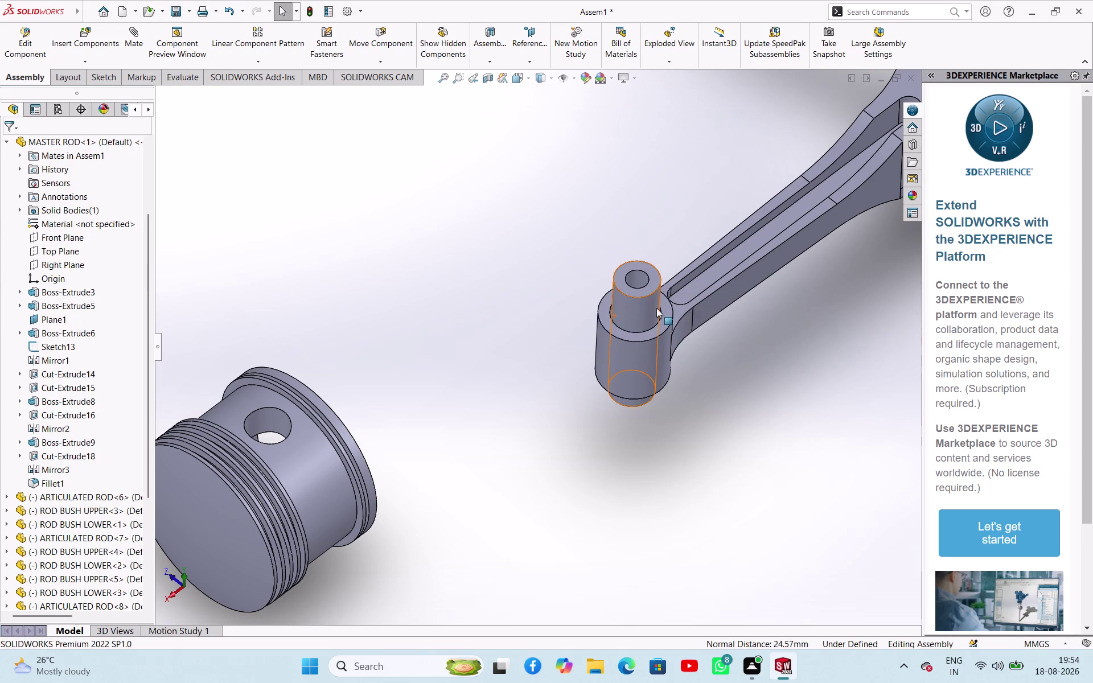
click(685, 401)
middle_drag(696, 398, 651, 319)
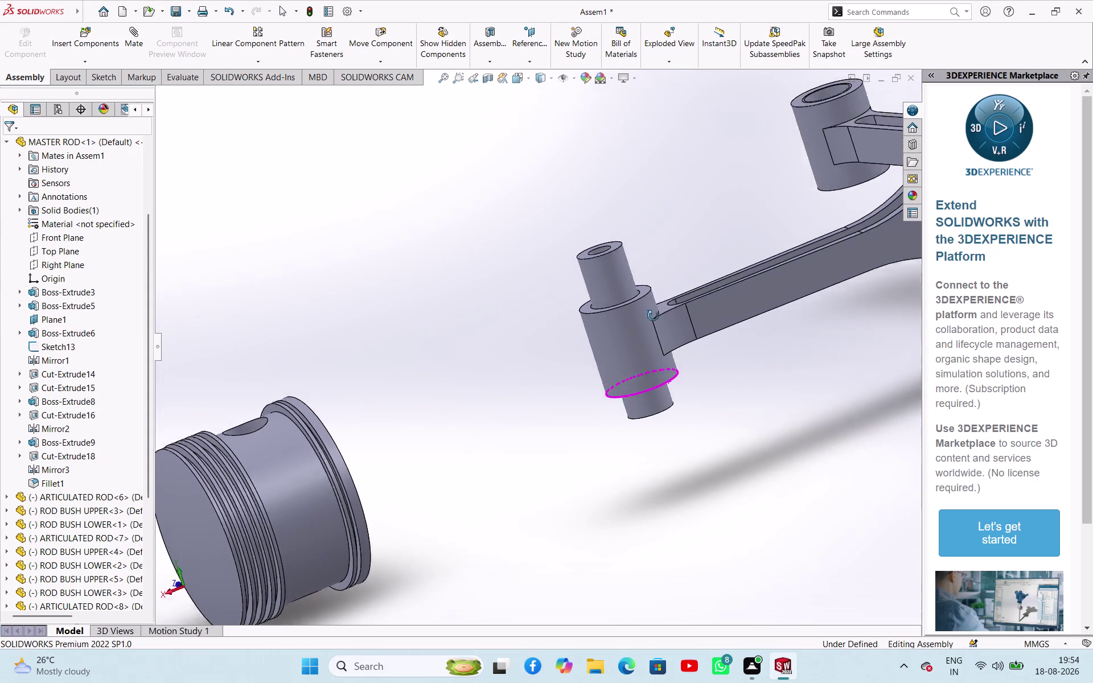
middle_drag(651, 319, 706, 376)
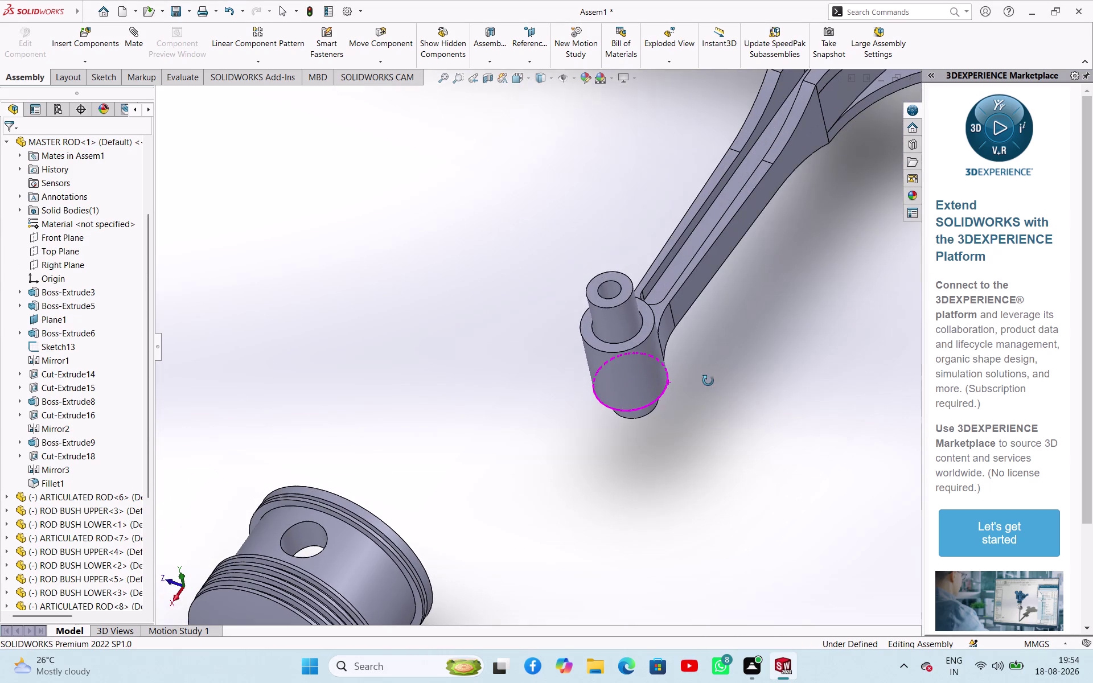
middle_drag(706, 376, 708, 381)
click(480, 406)
click(589, 335)
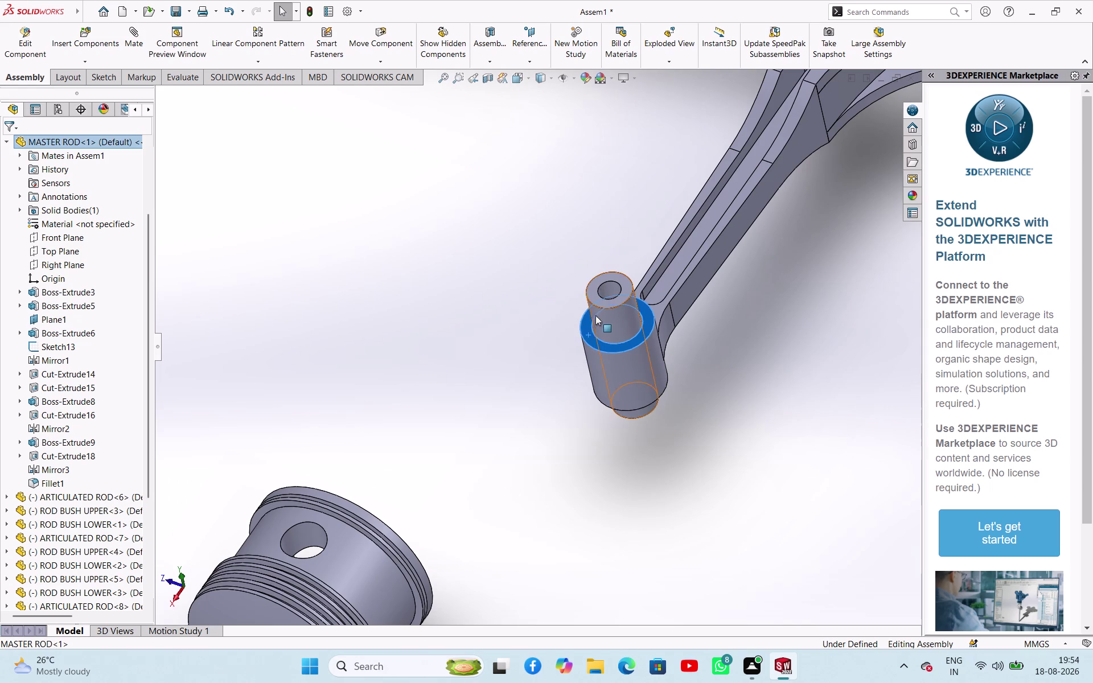
click(595, 296)
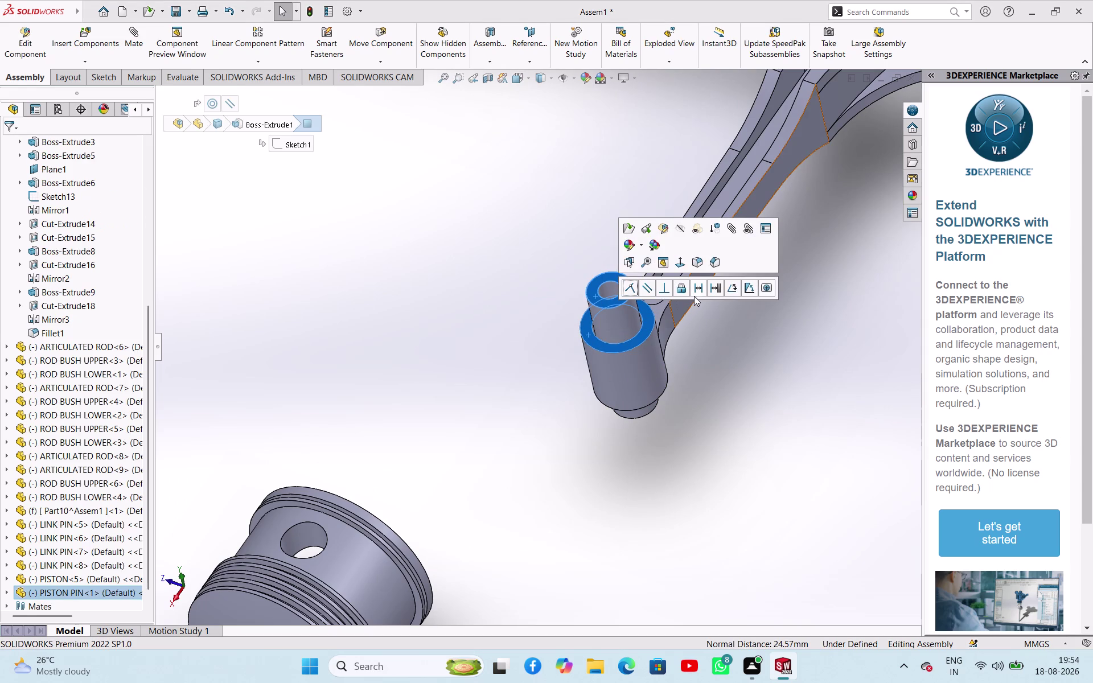
Add a 40 mm distance mate between the pin and rod end faces.
click(700, 289)
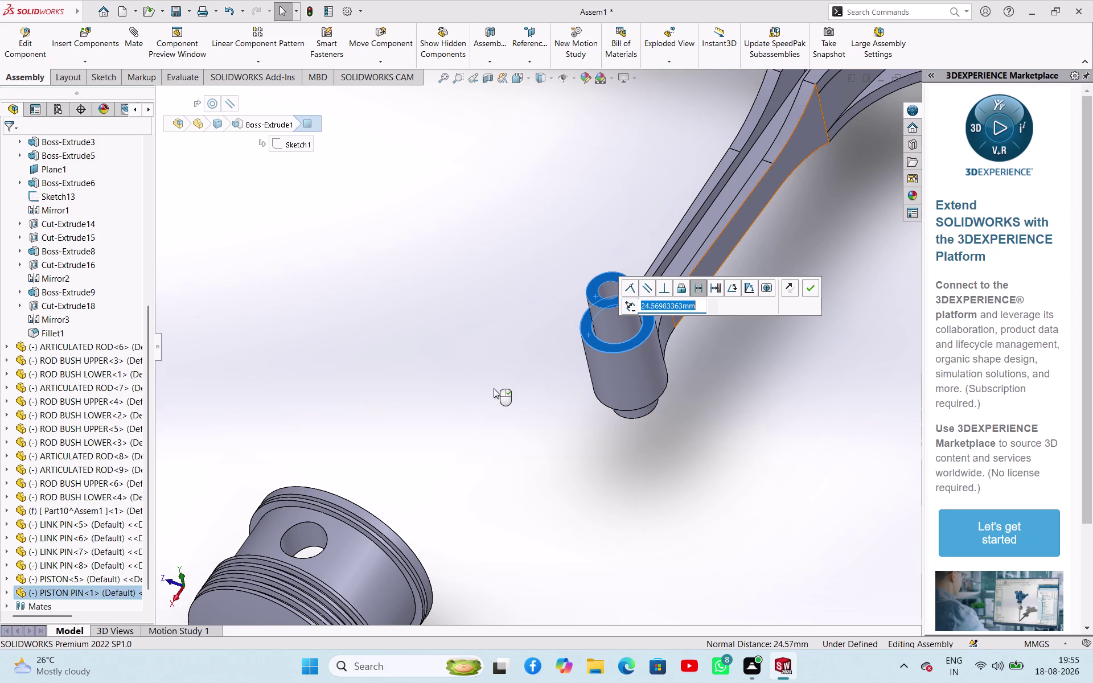
text(40)
key(Return)
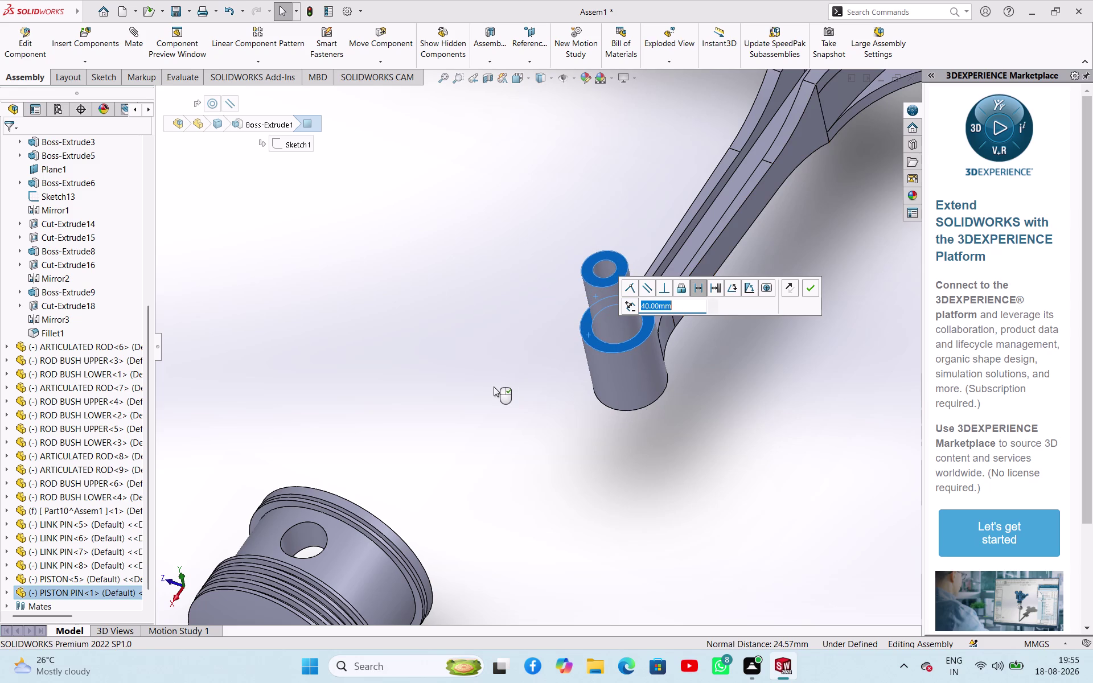
middle_drag(645, 486, 601, 380)
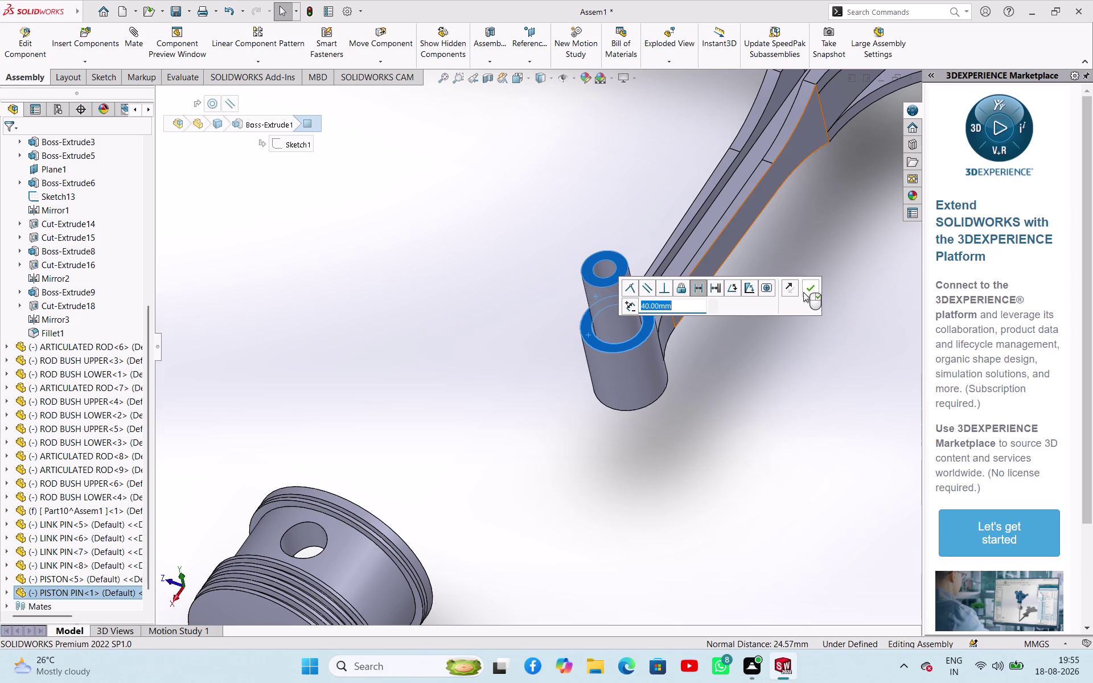
click(804, 292)
middle_drag(730, 432, 668, 305)
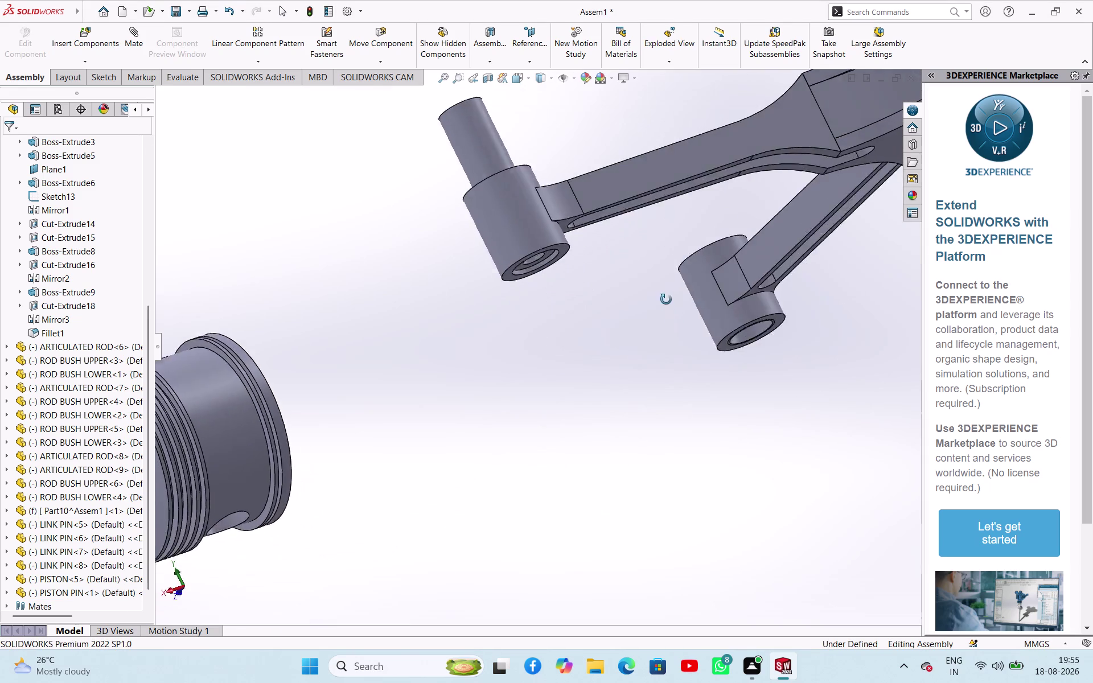
middle_drag(668, 306, 692, 371)
Delete the piston pin from the assembly.
click(338, 311)
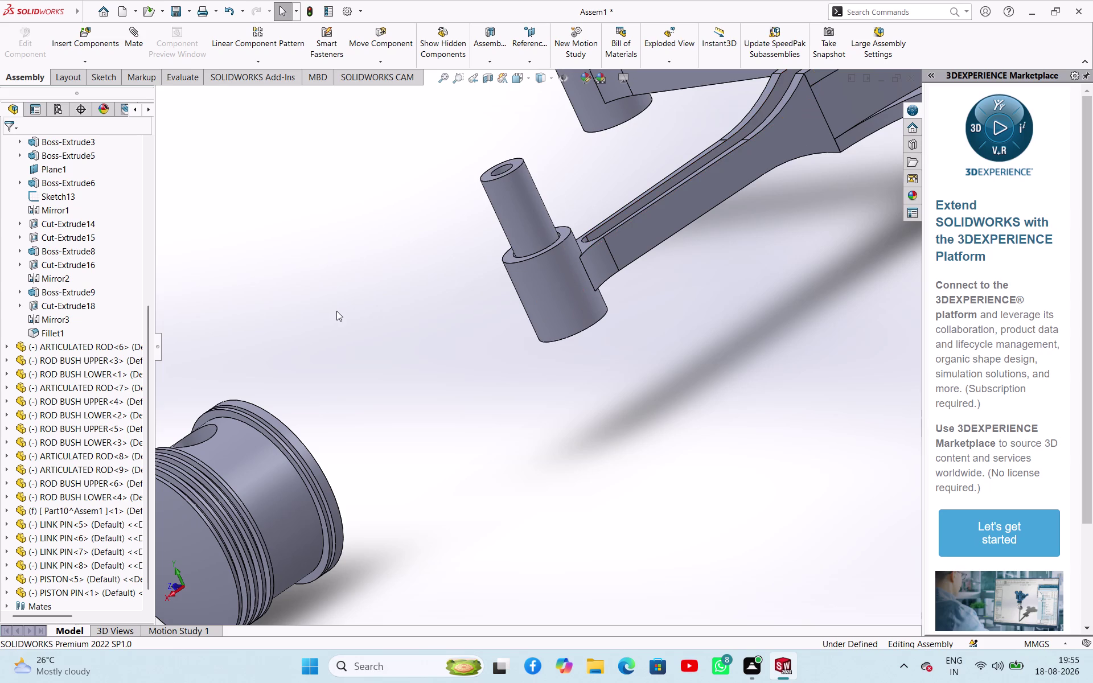
click(523, 215)
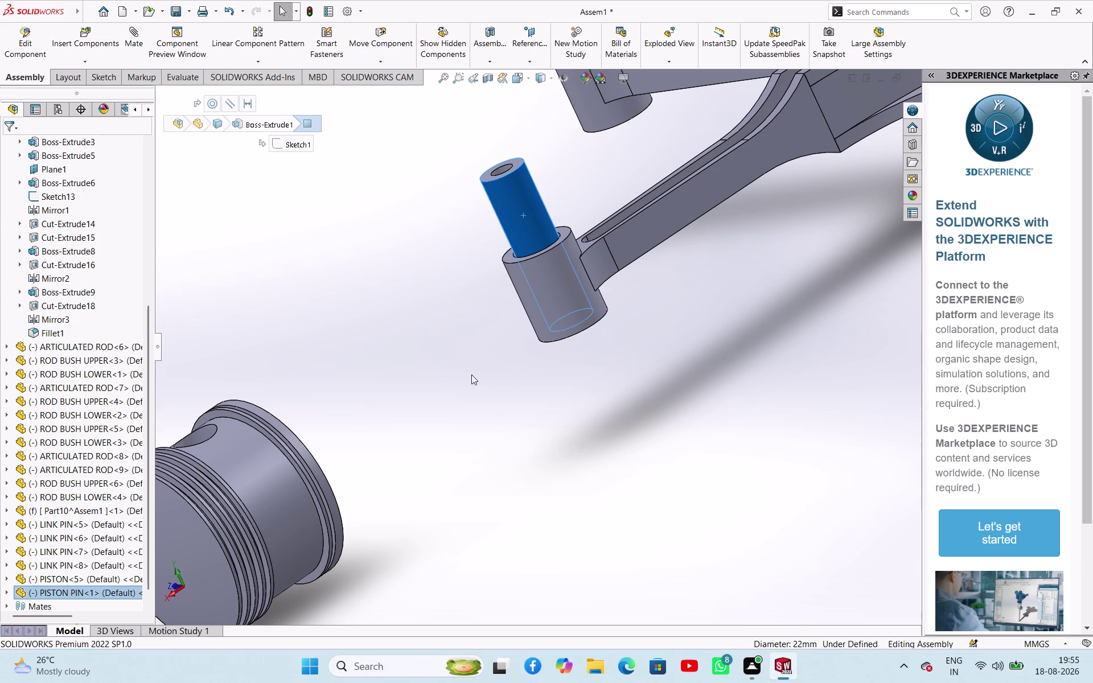
key(Delete)
key(Return)
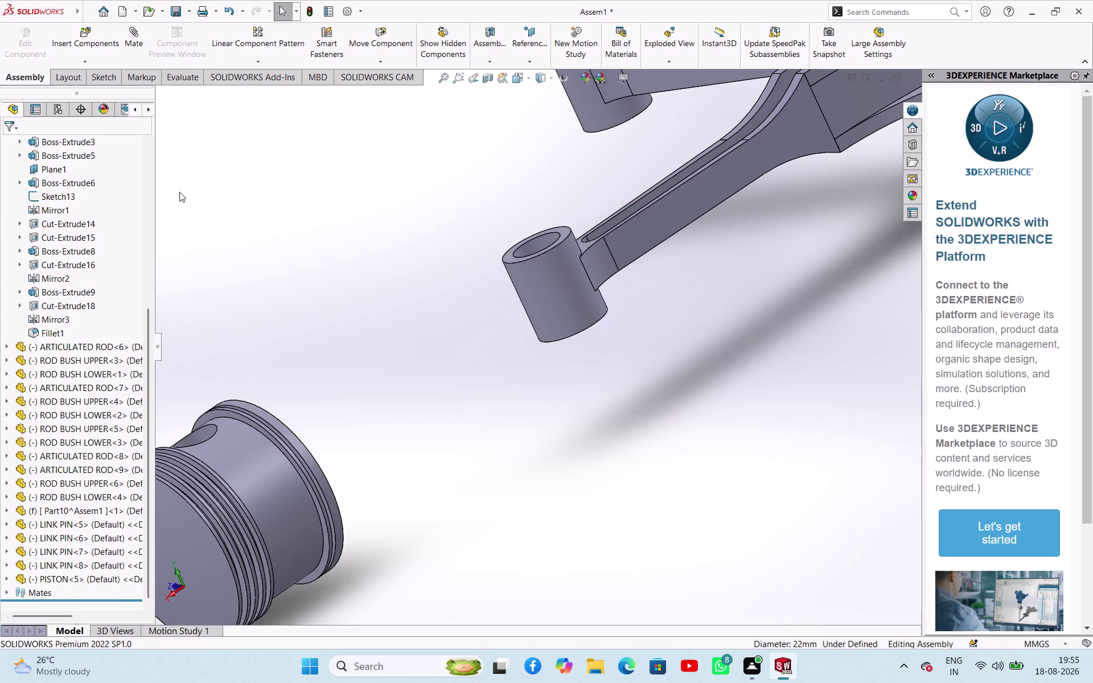
Insert a new PISTON PIN beside the rod end and select it for mating.
click(103, 64)
click(103, 80)
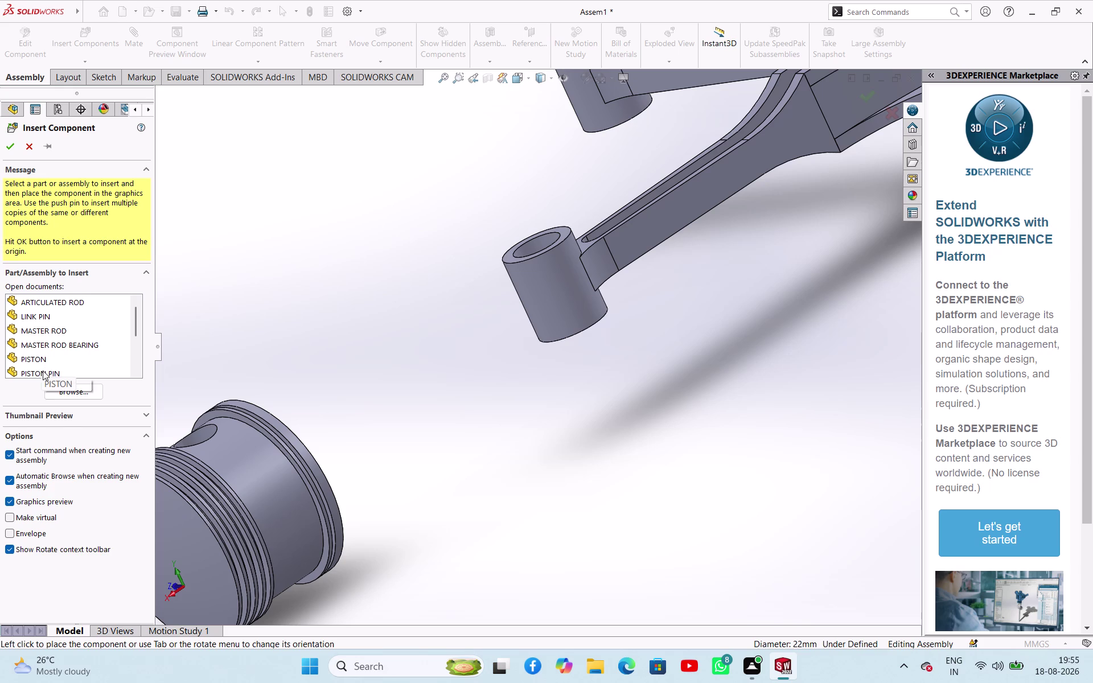
drag(44, 372, 465, 323)
click(465, 323)
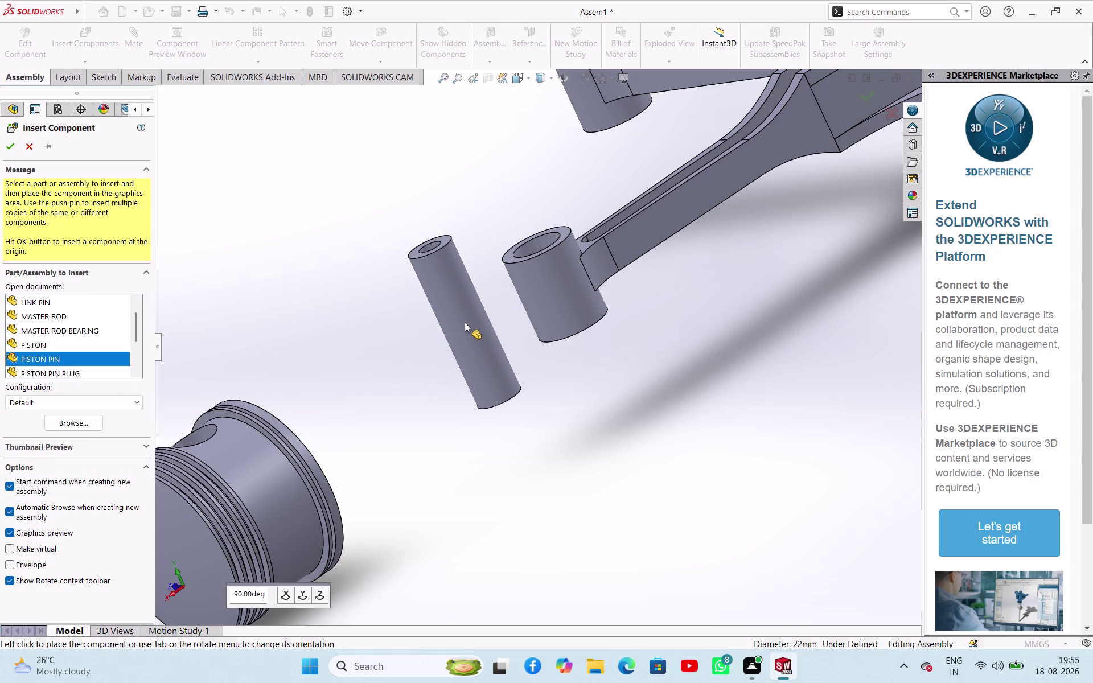
click(382, 356)
click(473, 324)
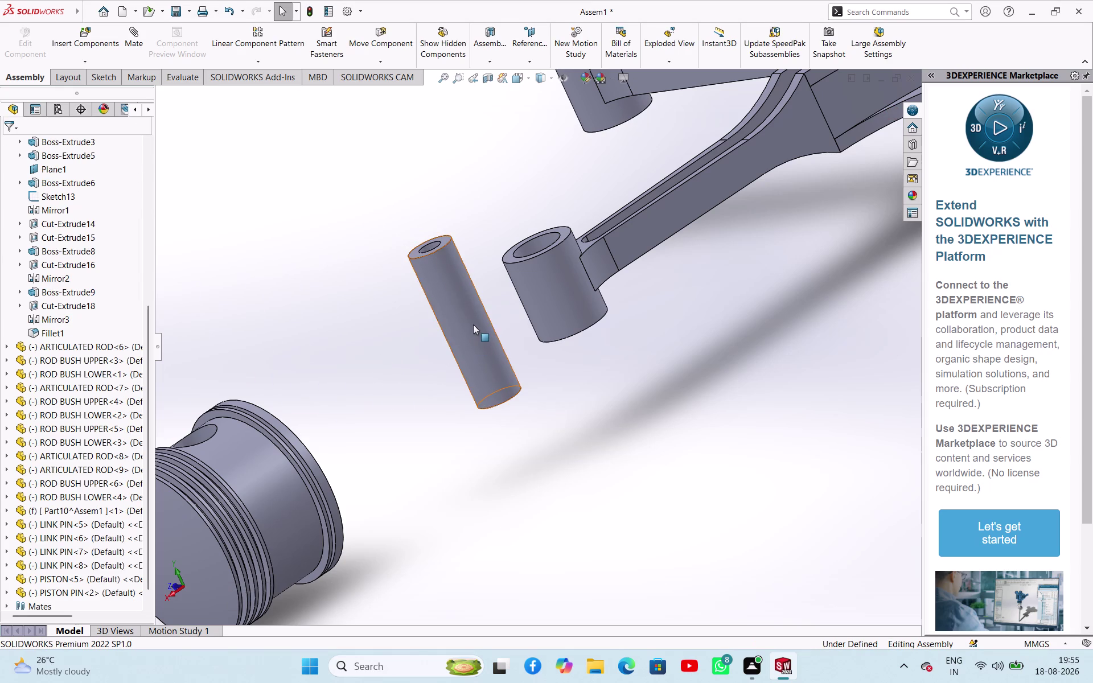
click(544, 236)
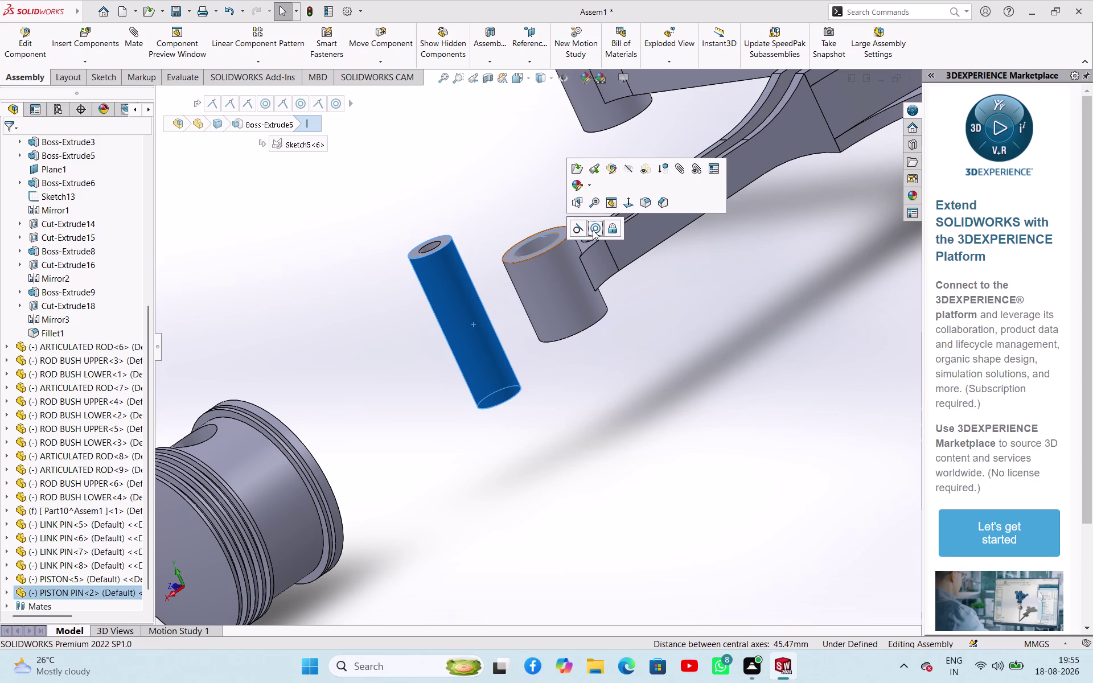
Mate the new pin concentric with the rod end bore.
click(593, 230)
click(526, 403)
middle_drag(507, 348, 541, 383)
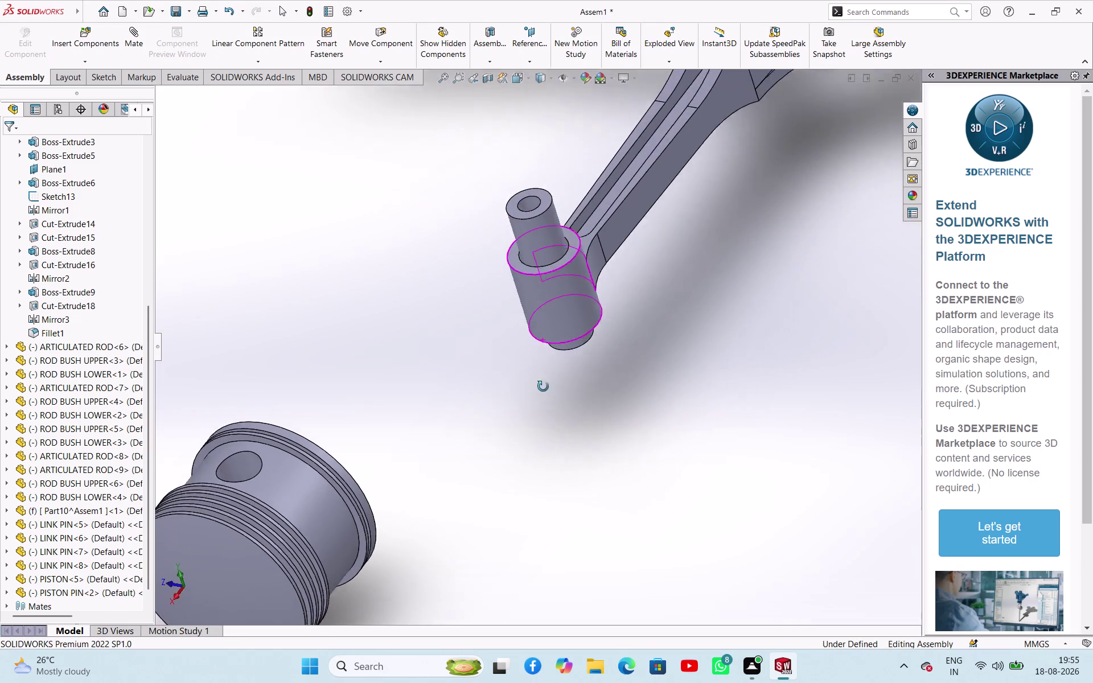
middle_drag(541, 383, 435, 515)
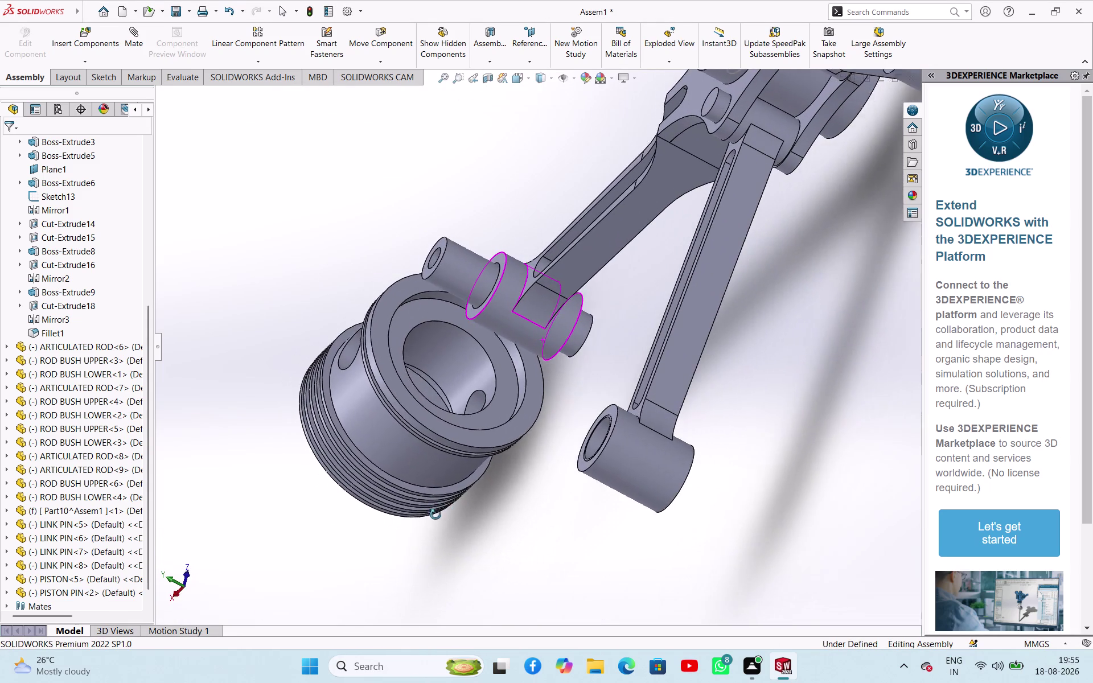
middle_drag(436, 515, 443, 519)
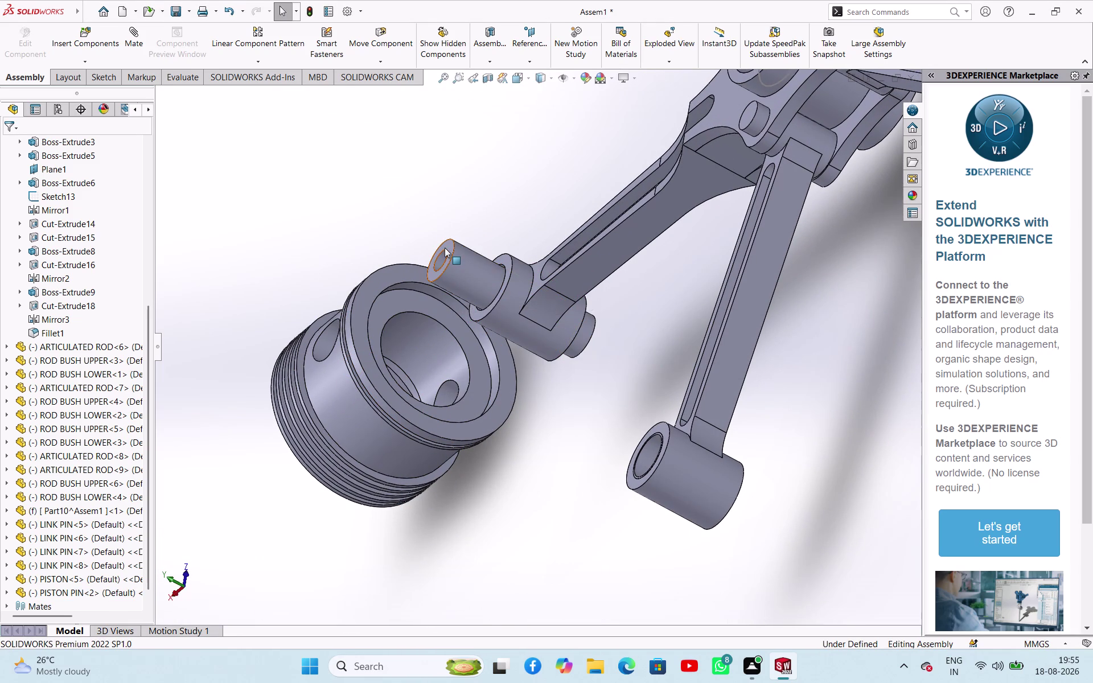
Set a limit distance between the pin end face and rod end face, entering 80 then 40 mm.
click(445, 246)
middle_drag(479, 357, 541, 359)
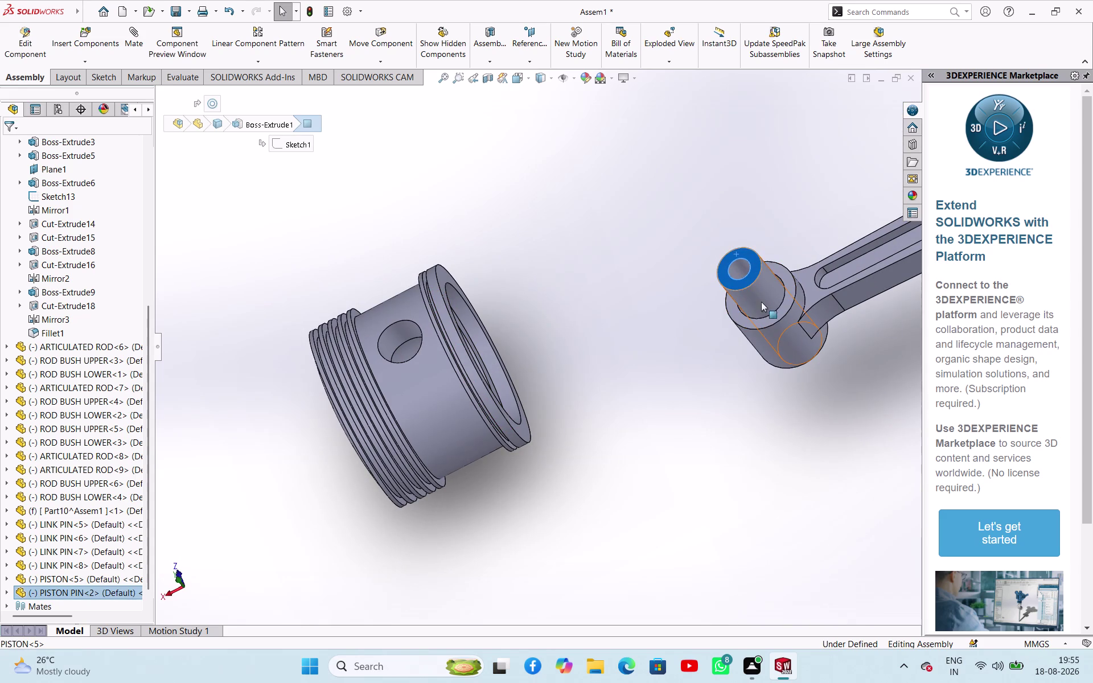
click(788, 284)
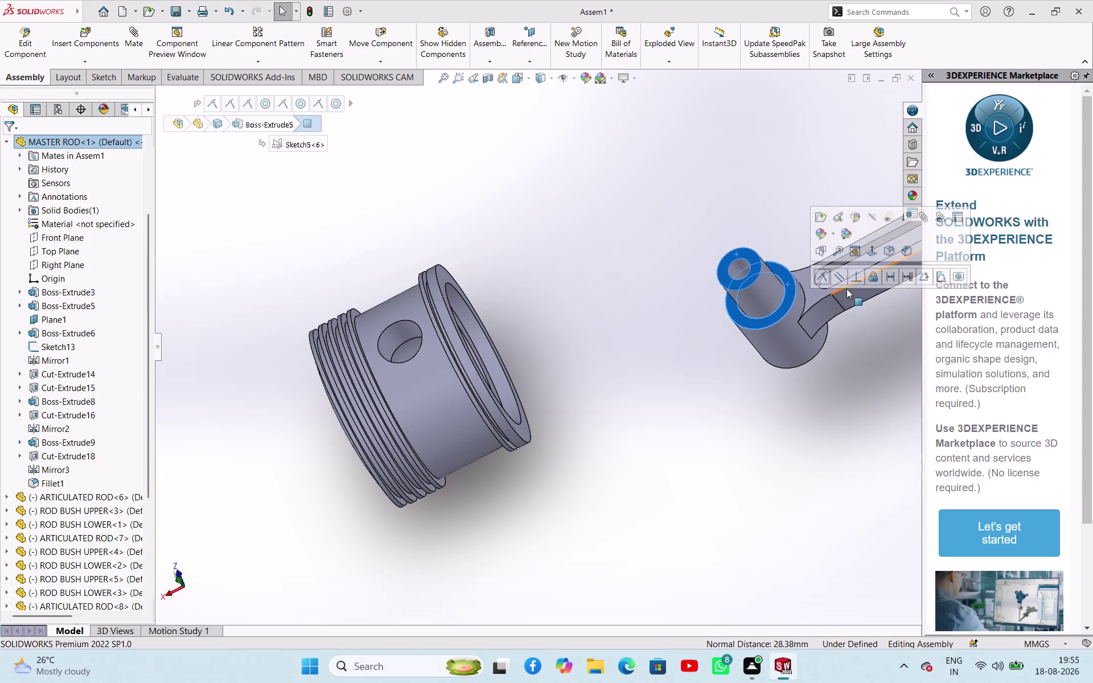
click(904, 279)
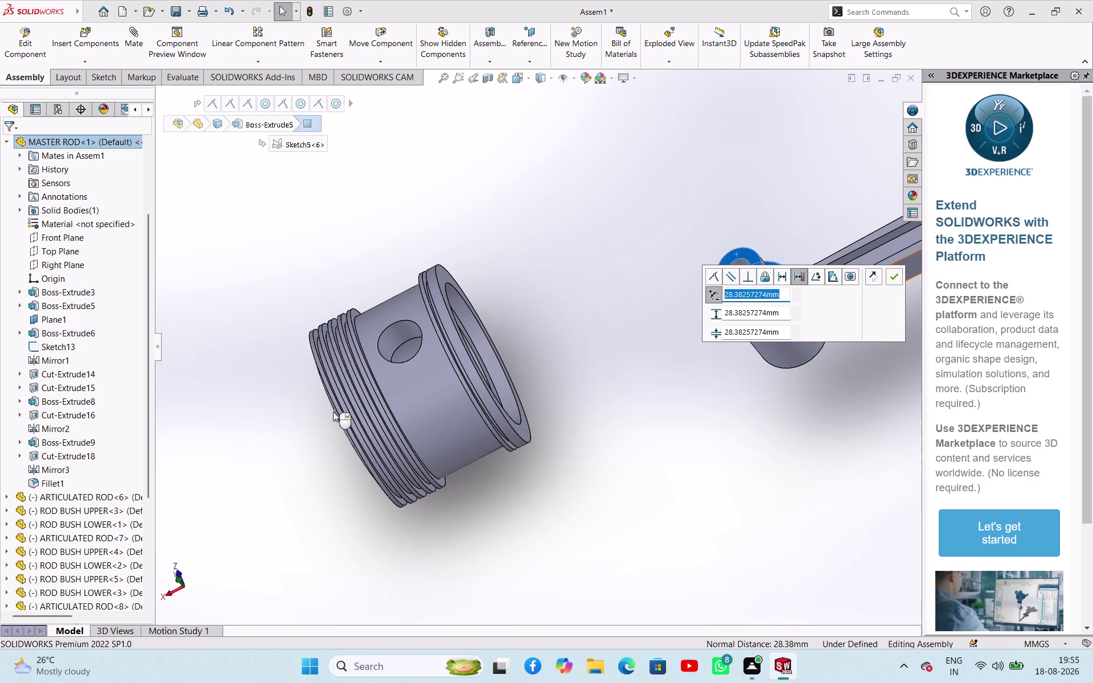
text(80)
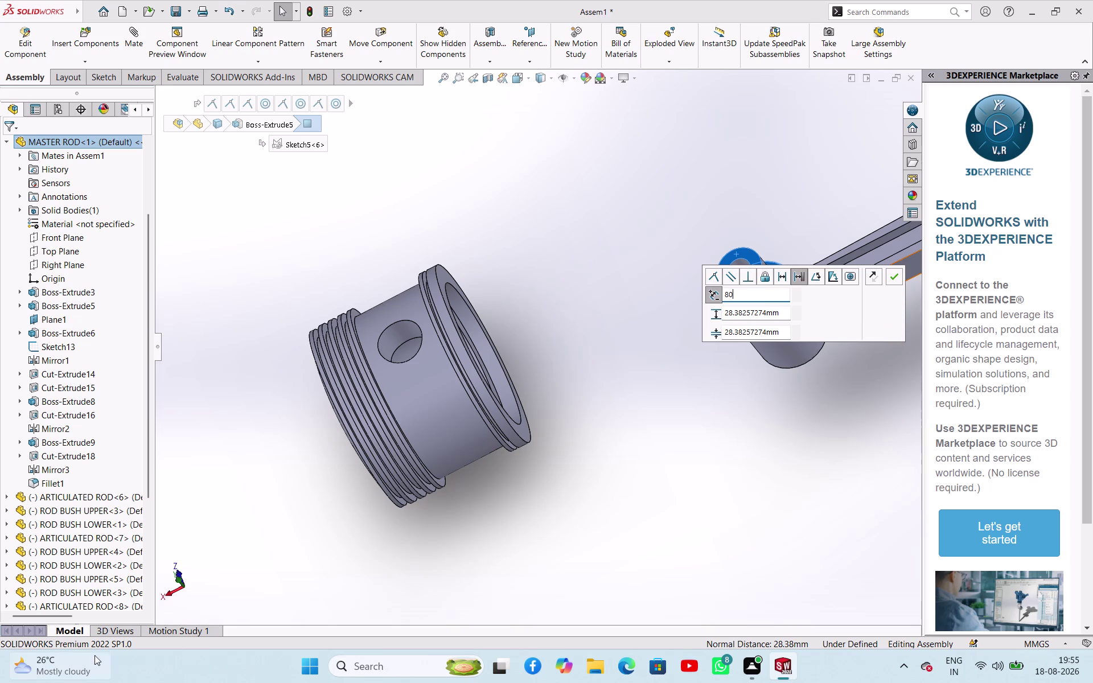
click(755, 312)
middle_drag(691, 440, 692, 440)
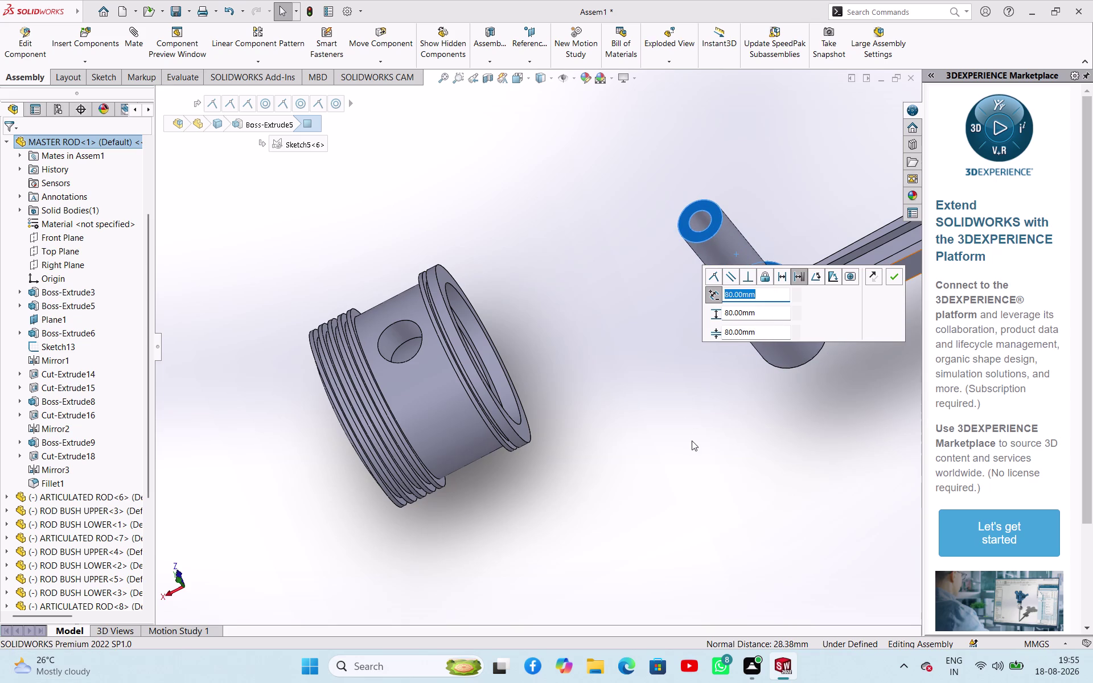
middle_drag(692, 440, 716, 398)
click(759, 315)
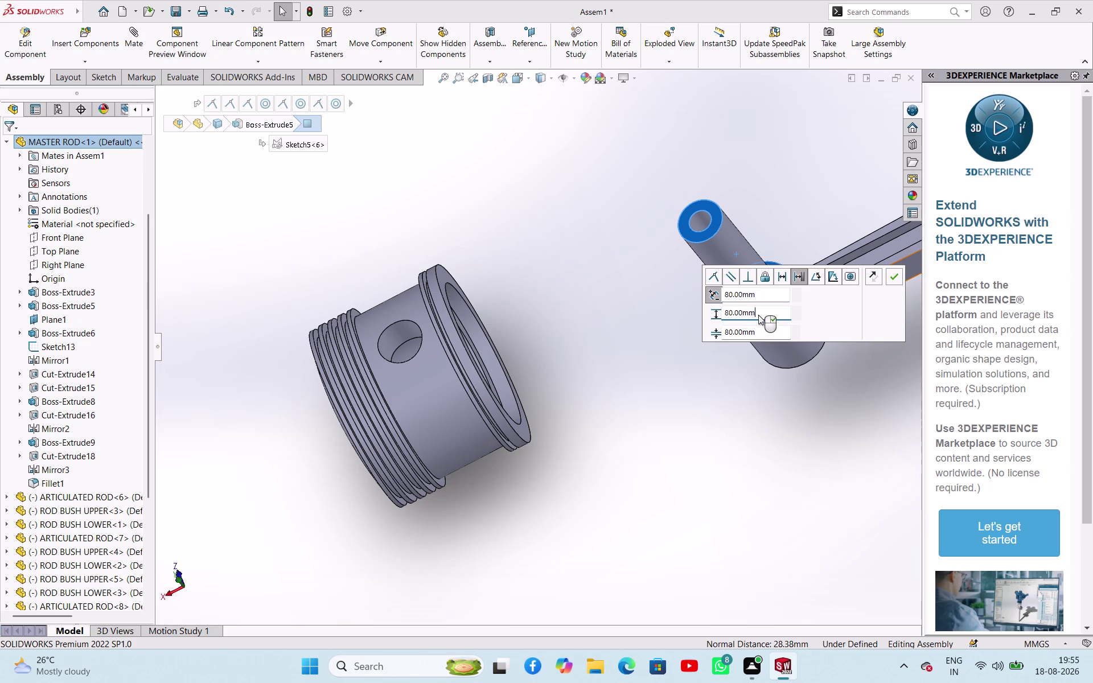
double_click(758, 315)
text(40)
key(Return)
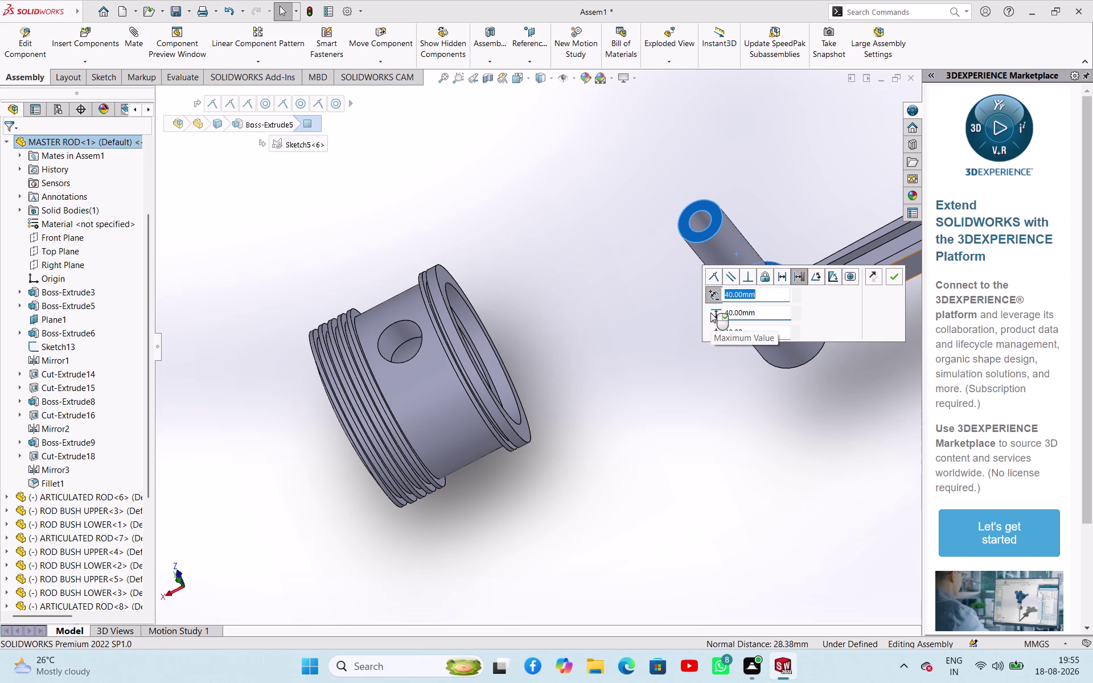
Undo the stray edits and accept the 40 mm distance mate.
click(676, 365)
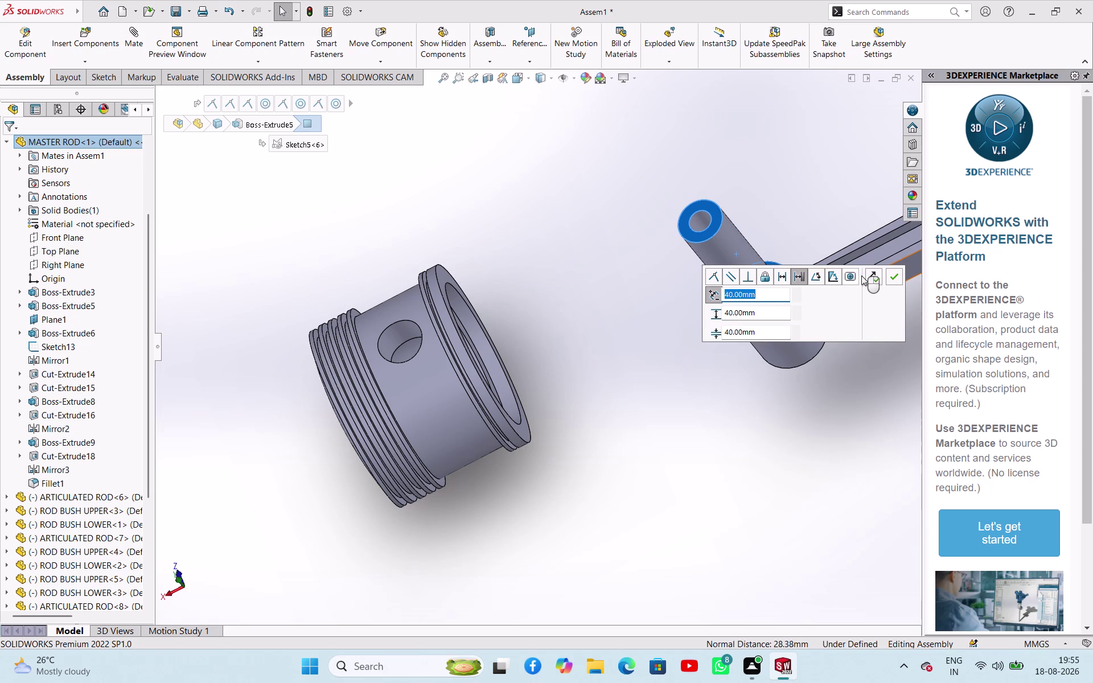
click(618, 352)
key(ctrl+z)
key(ctrl+z)
click(899, 280)
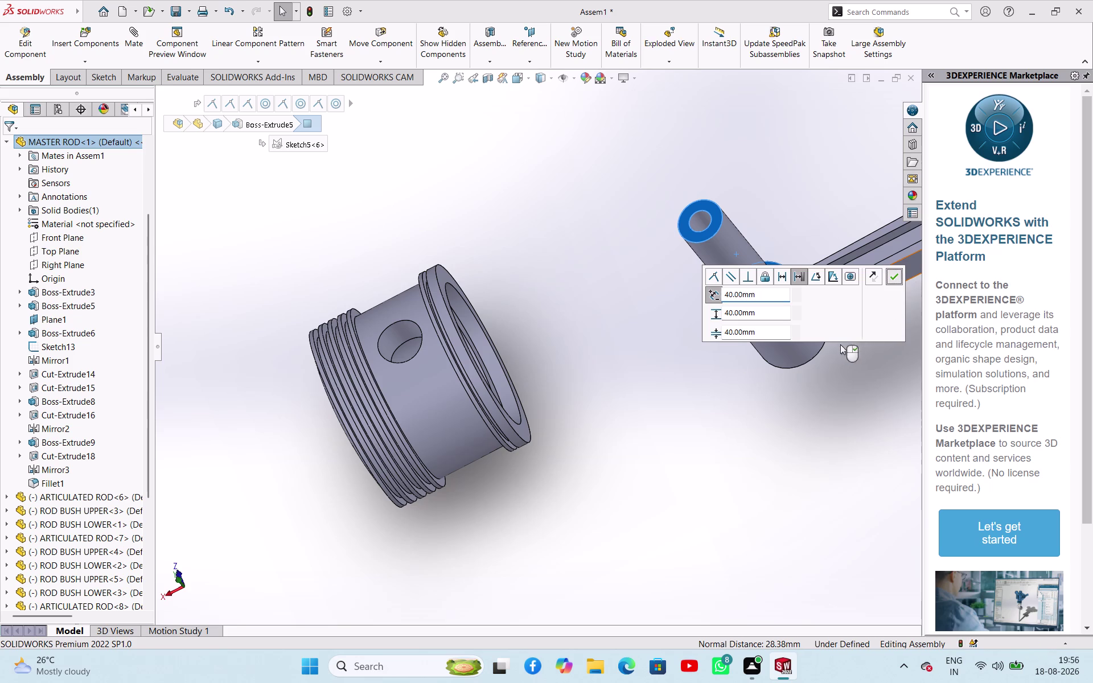
click(741, 401)
middle_drag(816, 342, 831, 196)
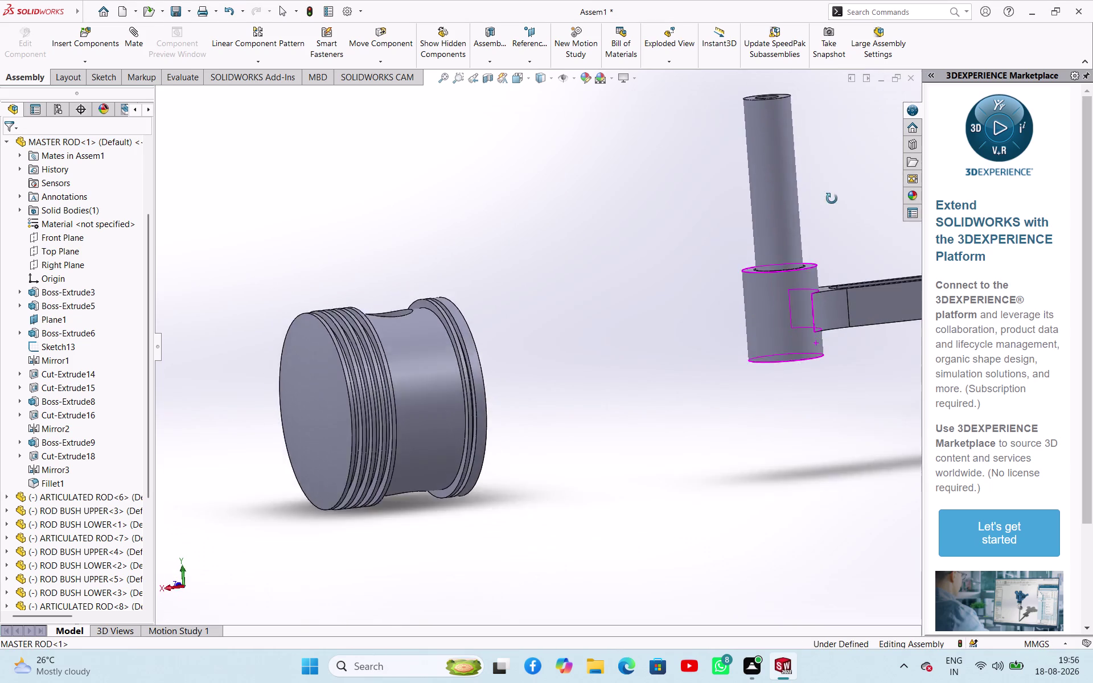
Undo the distance and concentric mates on the rod-end pin.
middle_drag(831, 196, 777, 337)
key(ctrl+z)
key(ctrl+z)
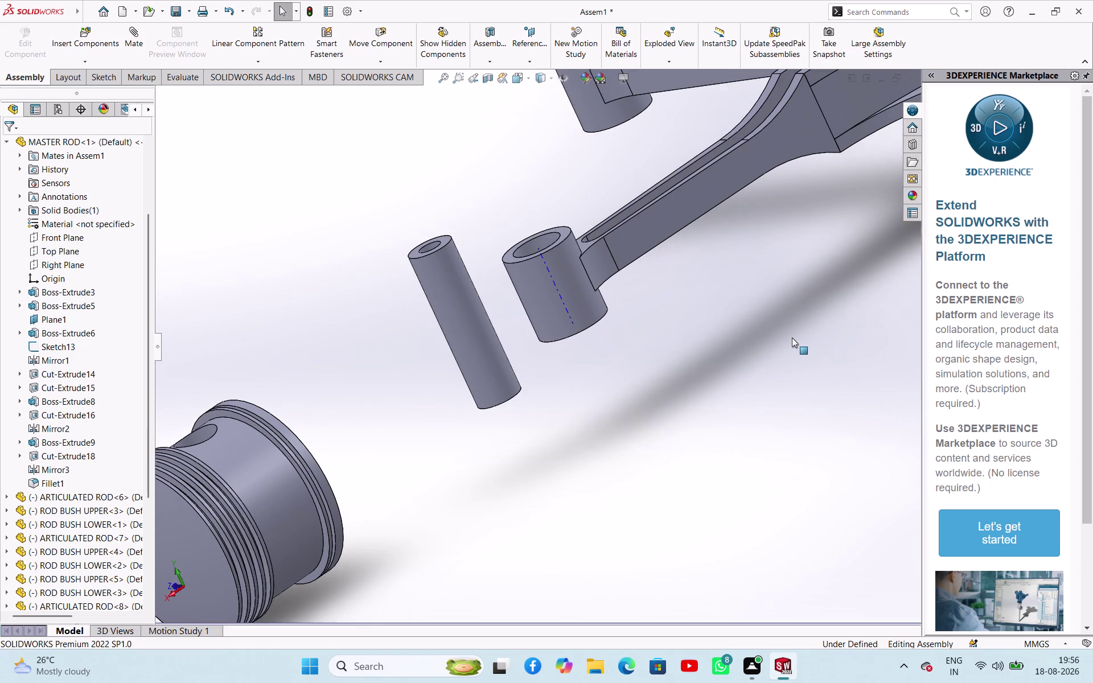
click(640, 434)
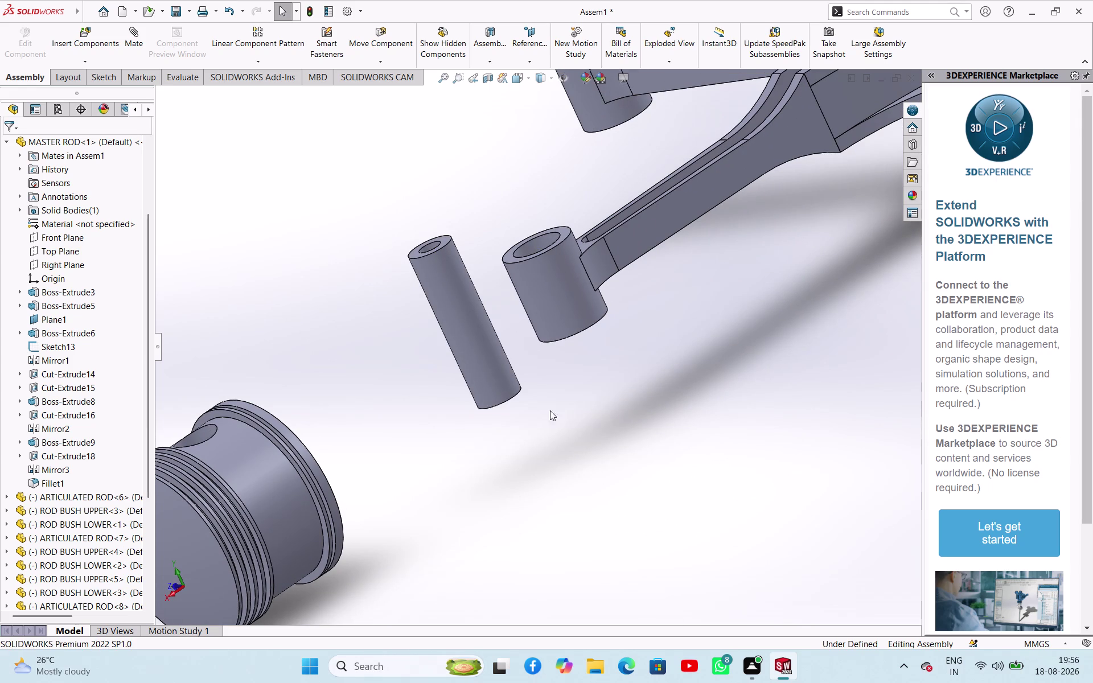
middle_drag(502, 414, 427, 554)
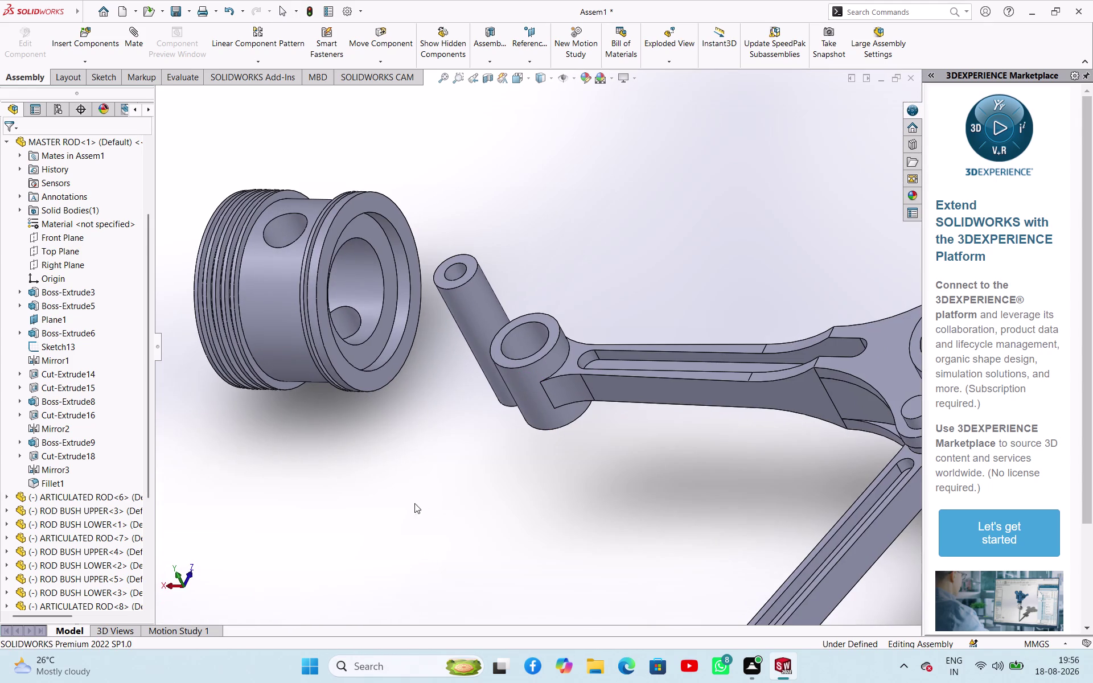
Make the piston pin concentric with the piston's pin hole.
click(351, 315)
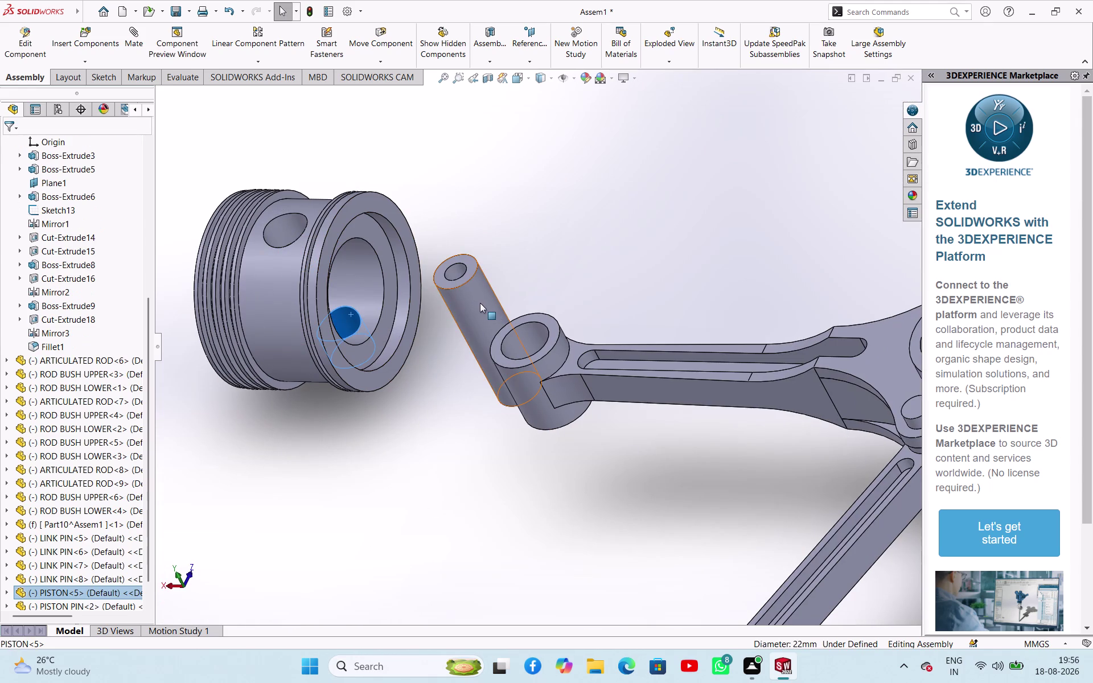
click(478, 301)
click(566, 293)
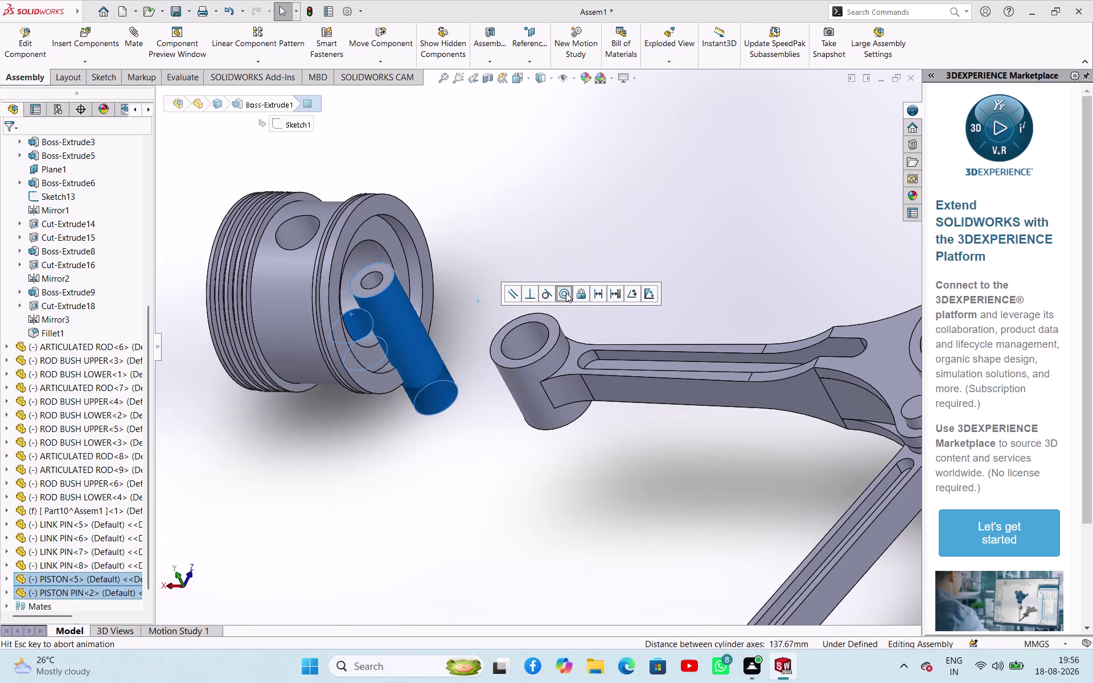
click(558, 209)
middle_drag(501, 203, 543, 252)
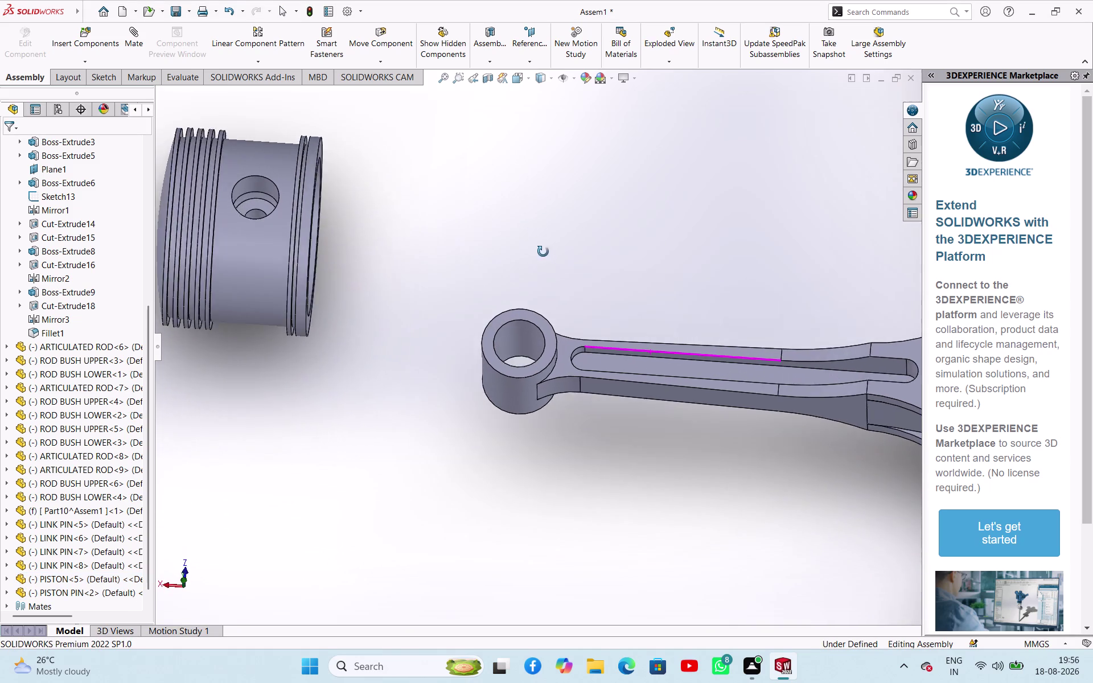
middle_drag(543, 252, 557, 274)
Mate the pin's end edge to the piston face around the pin hole.
click(262, 203)
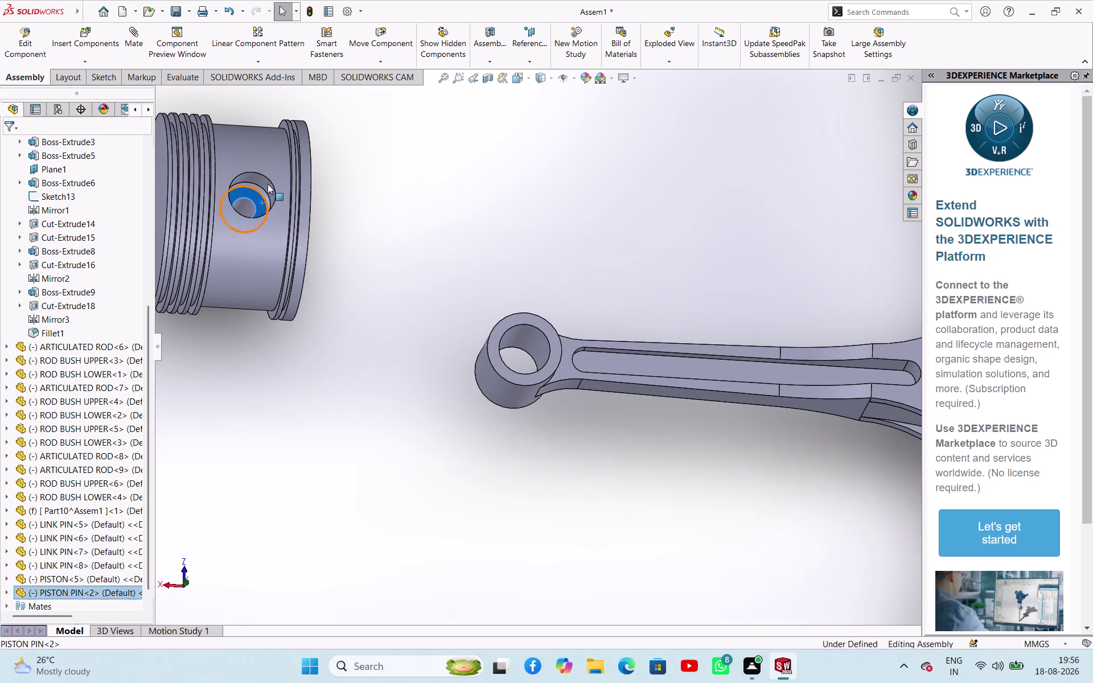
click(269, 180)
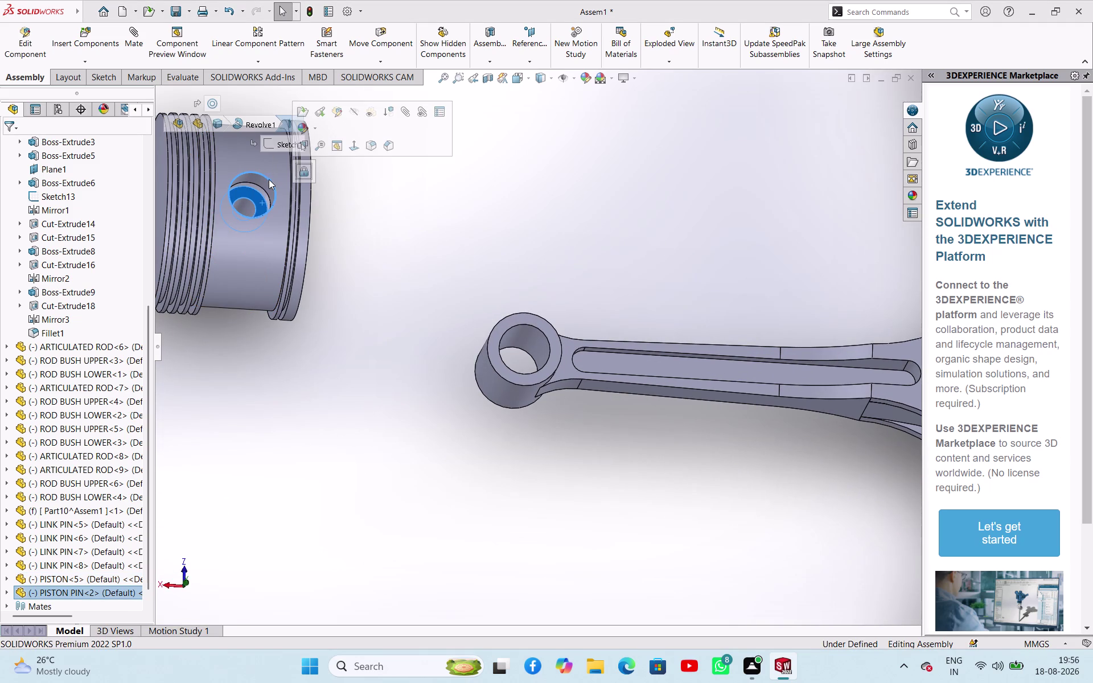
click(418, 204)
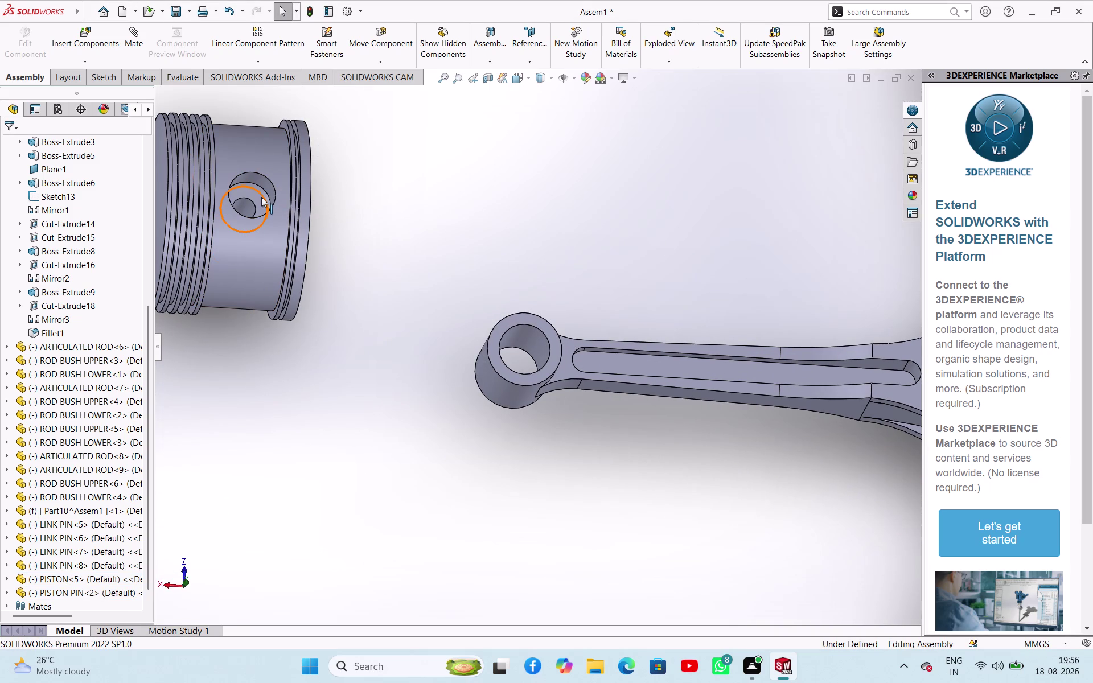
click(260, 194)
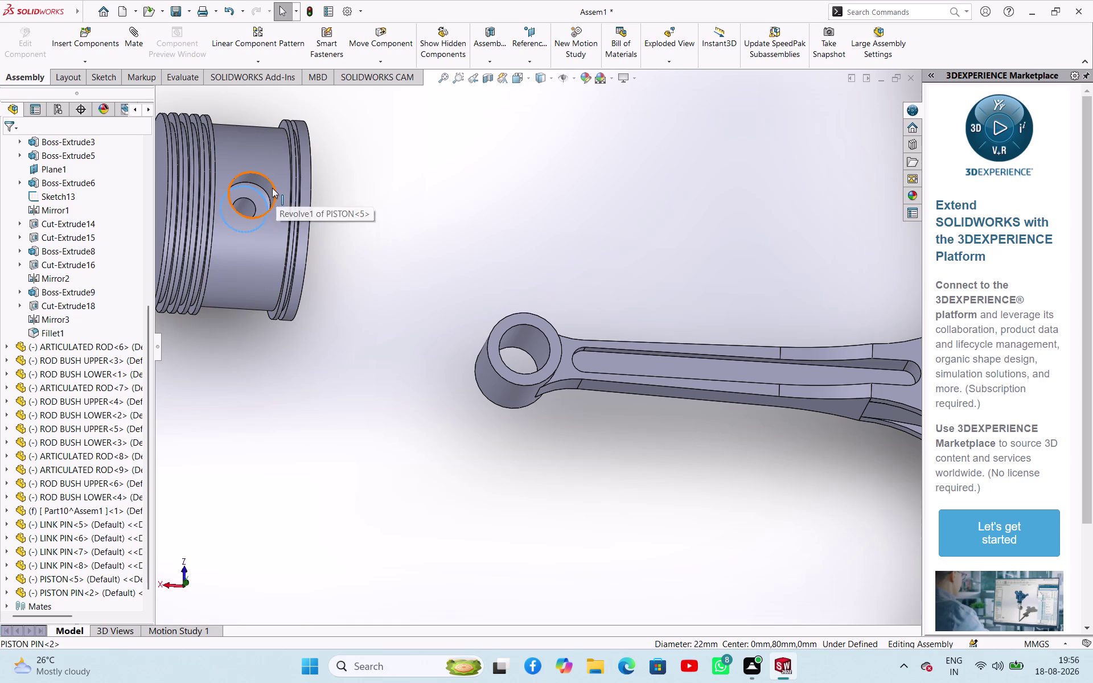
click(273, 188)
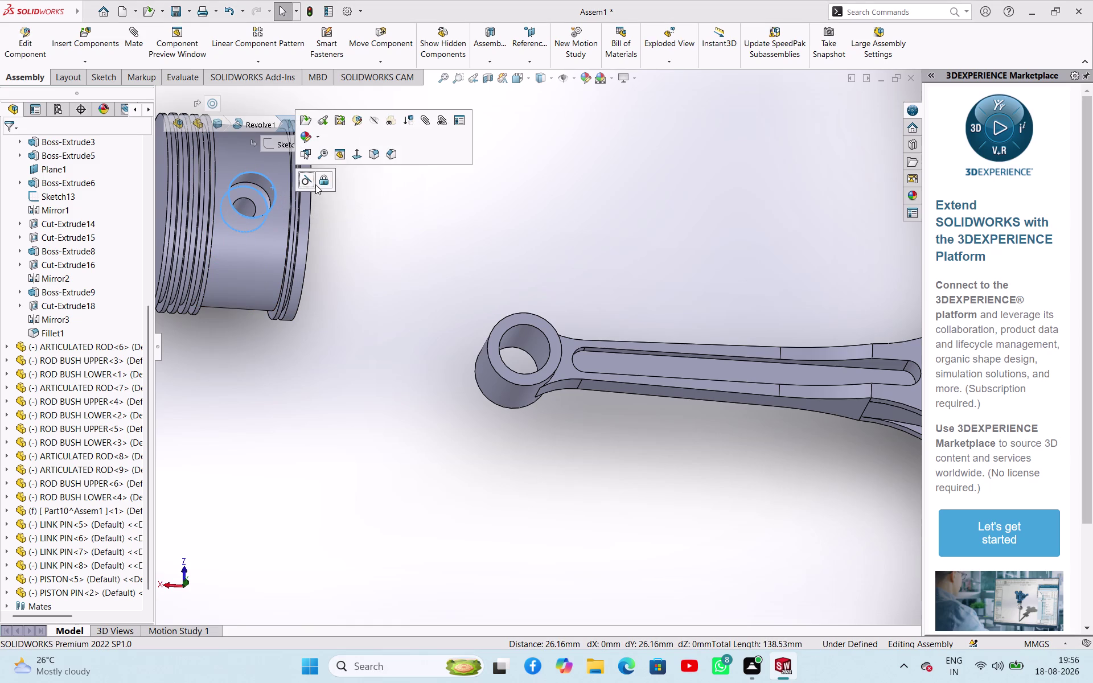
click(308, 177)
click(350, 218)
middle_drag(361, 249, 334, 146)
scroll(up, 3)
middle_drag(379, 438, 357, 308)
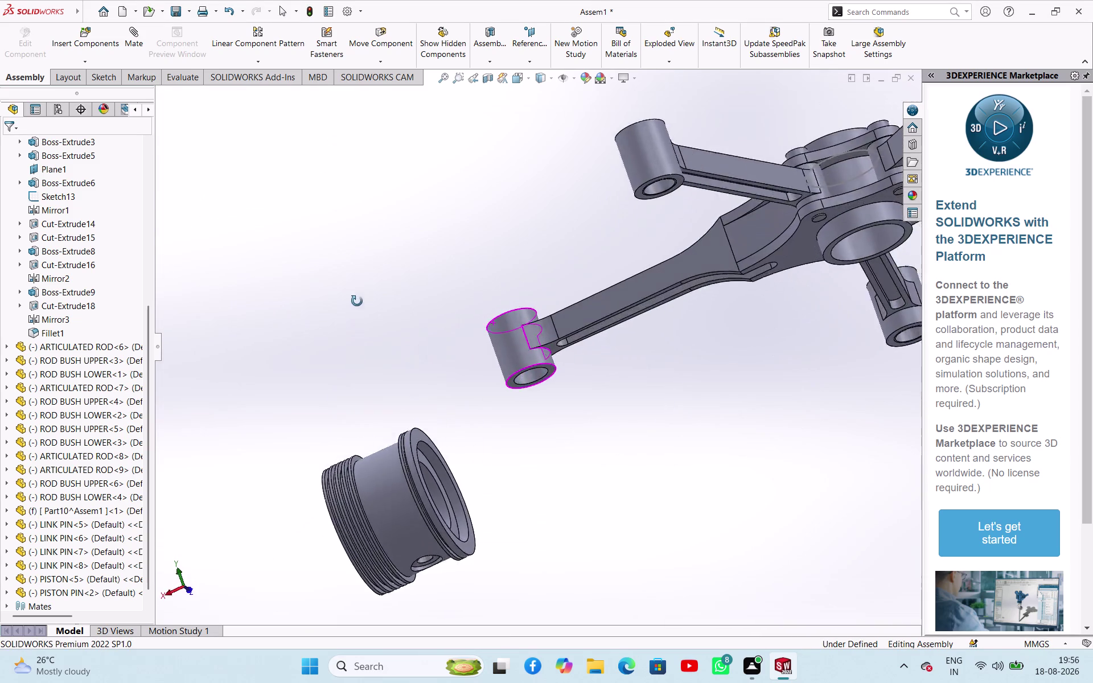
middle_drag(357, 307, 340, 461)
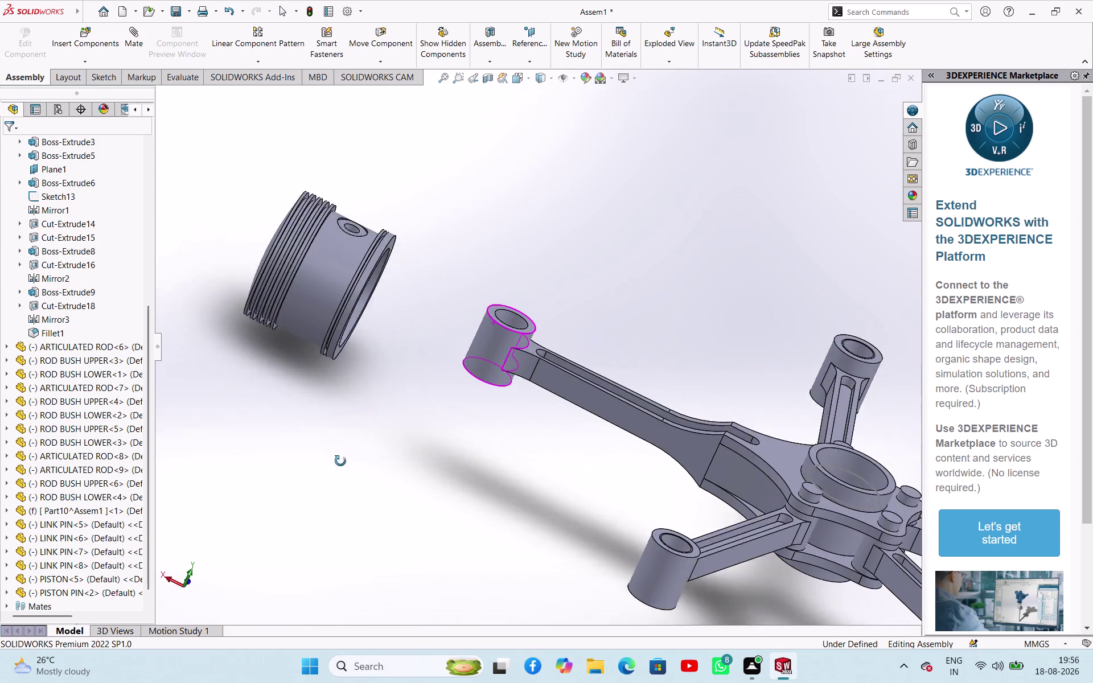
middle_drag(340, 461, 503, 374)
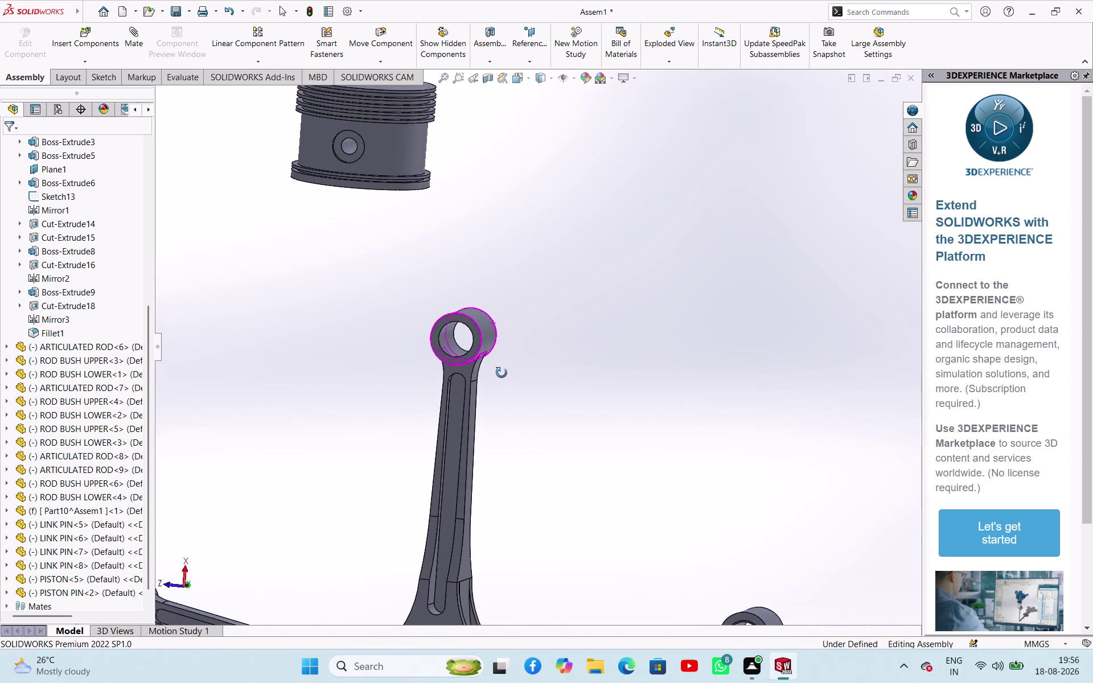
middle_drag(503, 373, 349, 238)
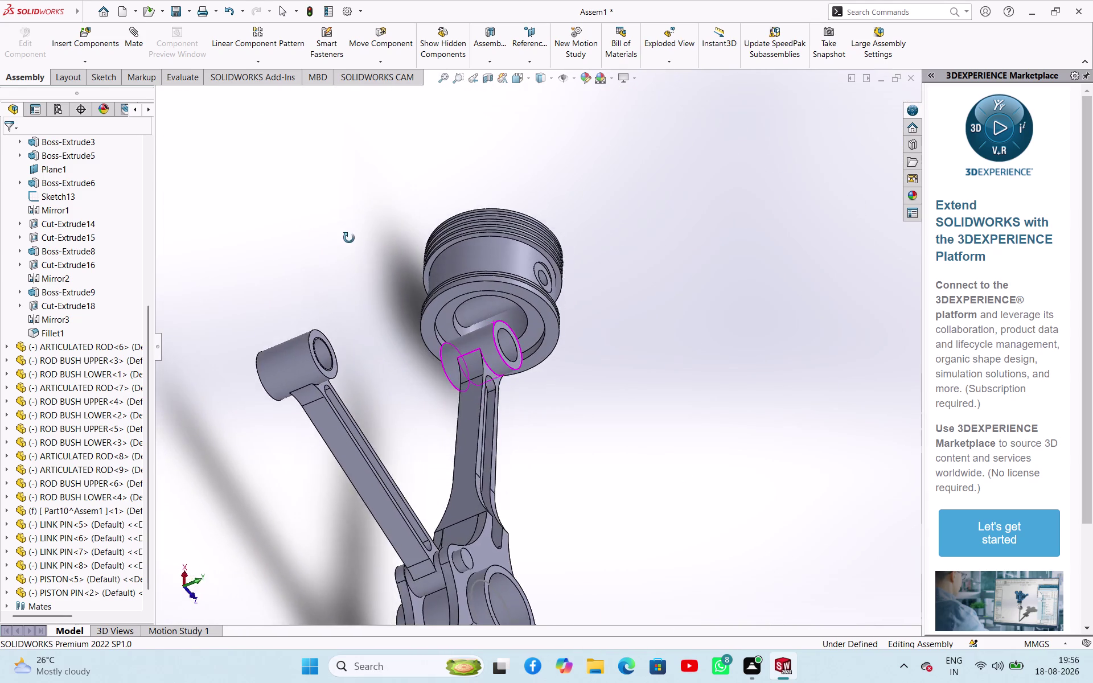
middle_drag(349, 238, 311, 233)
Mate the piston's pin bore to the articulated rod end bore.
click(739, 519)
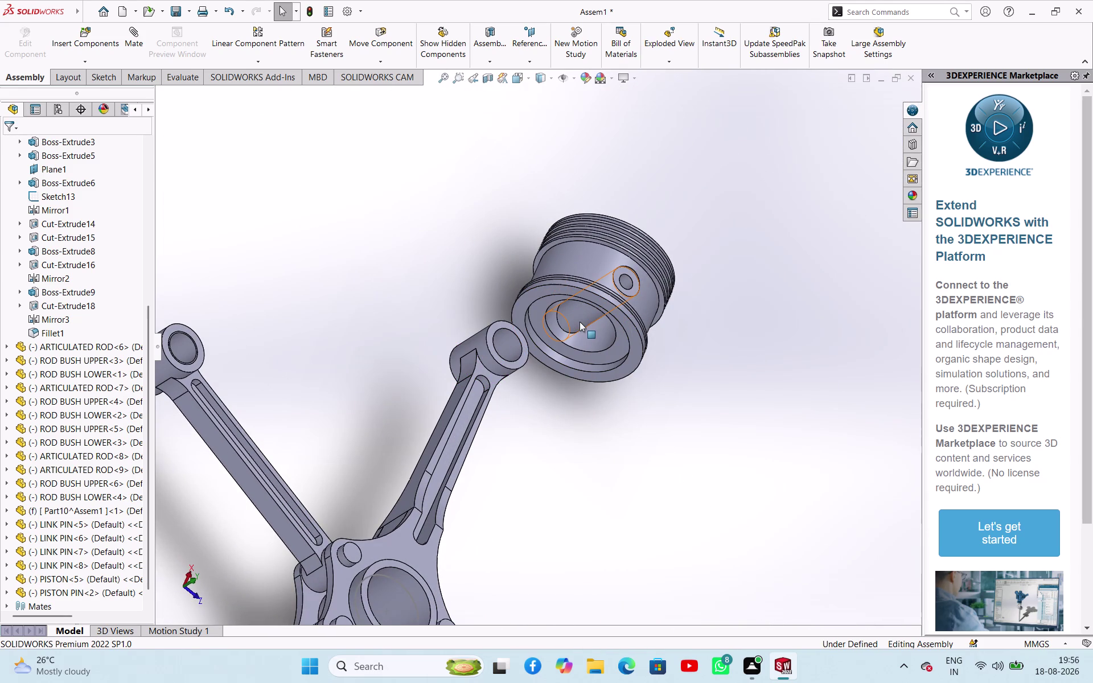
click(585, 317)
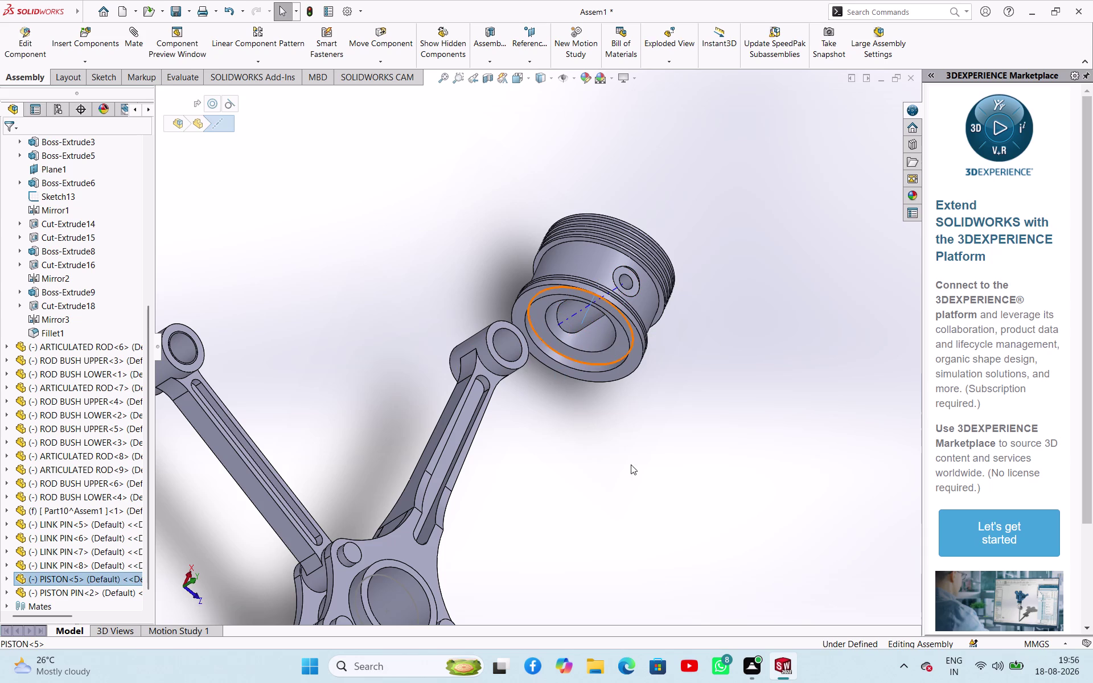
click(631, 464)
click(593, 316)
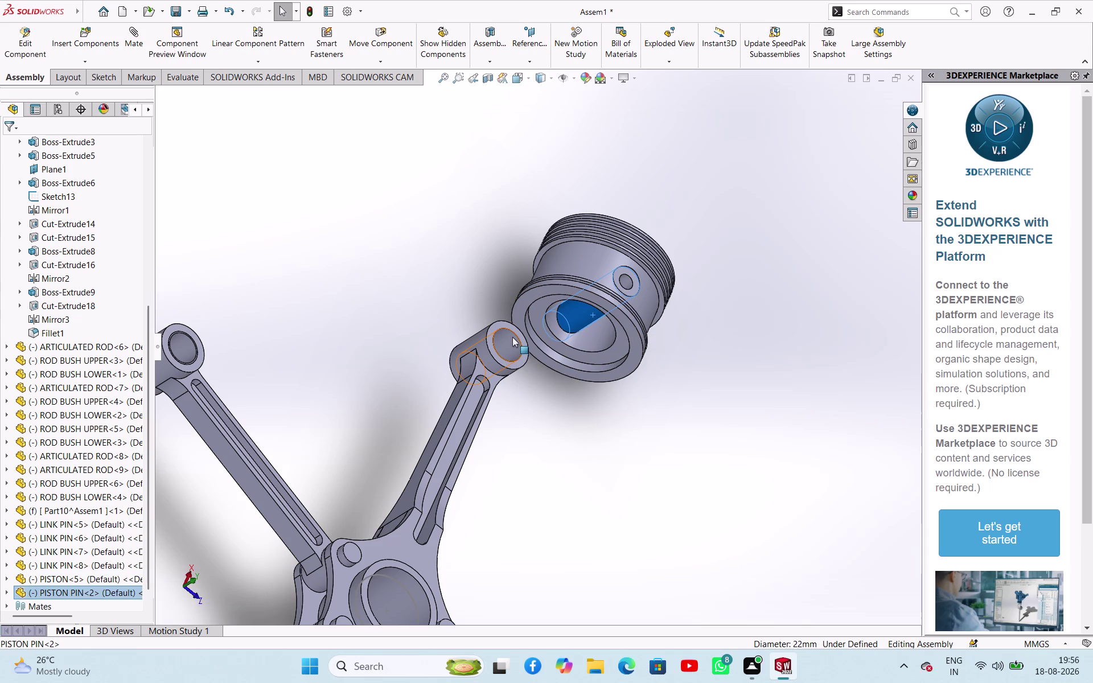
click(513, 336)
click(594, 325)
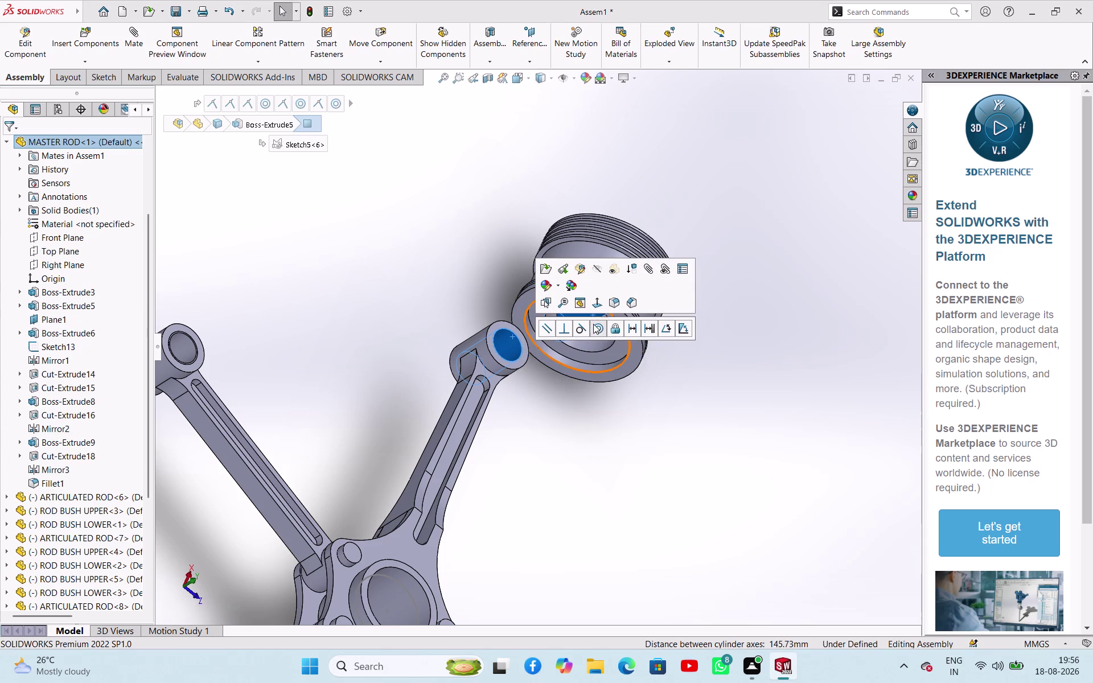
click(662, 426)
middle_drag(674, 434, 547, 321)
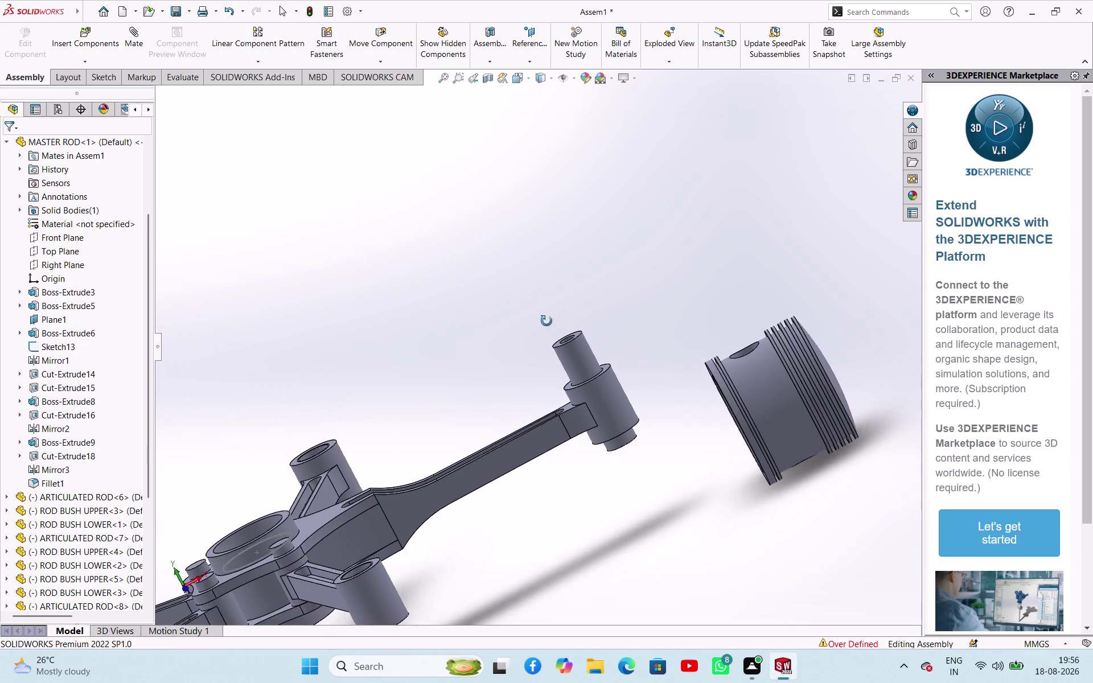
middle_drag(547, 321, 566, 306)
drag(566, 351, 587, 384)
Undo the over-defining mates until the assembly is Under Defined.
click(666, 554)
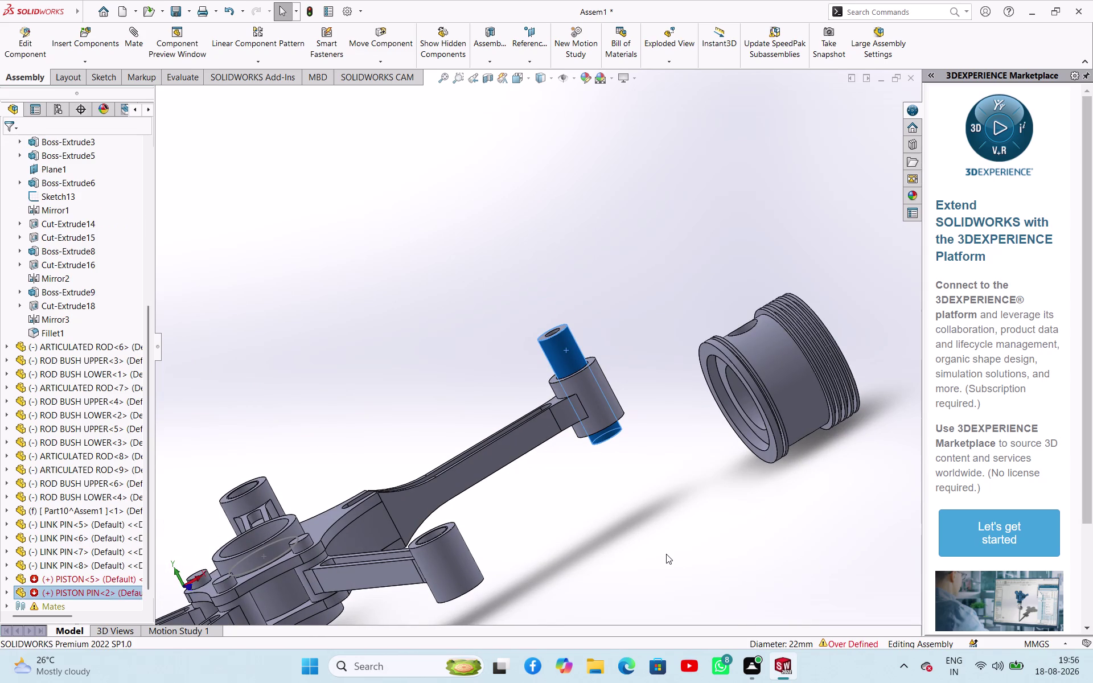
key(ctrl+z)
key(ctrl+z)
key(ctrl+z)
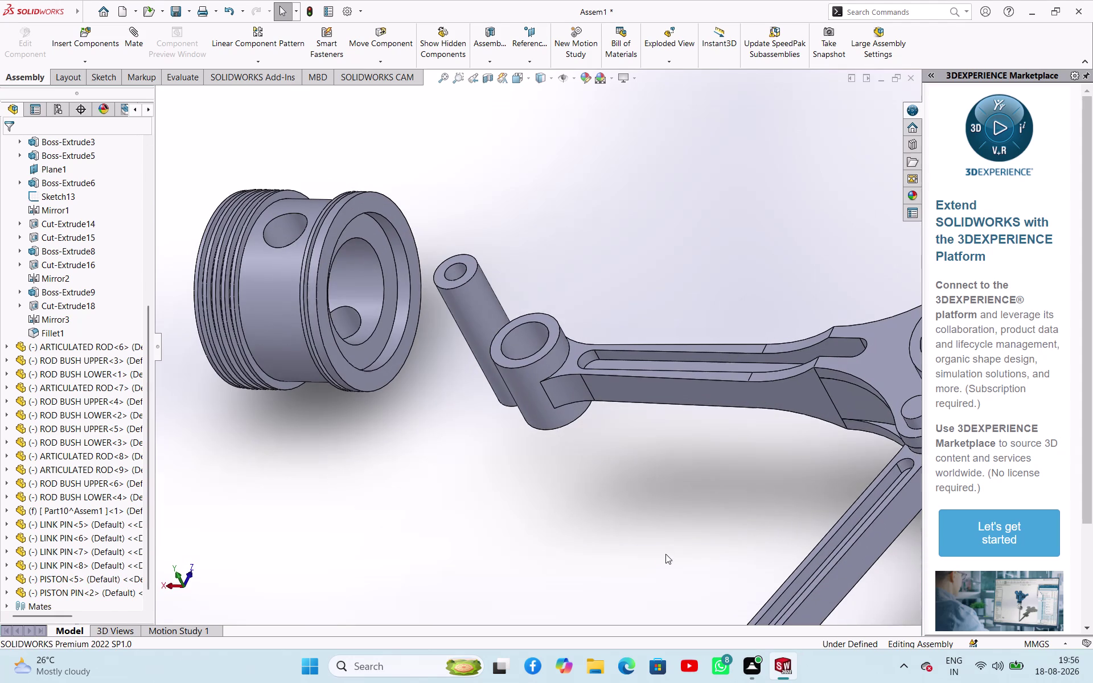
Mate the hollow pin concentric with the rod end bore and slide it through.
click(433, 445)
click(478, 299)
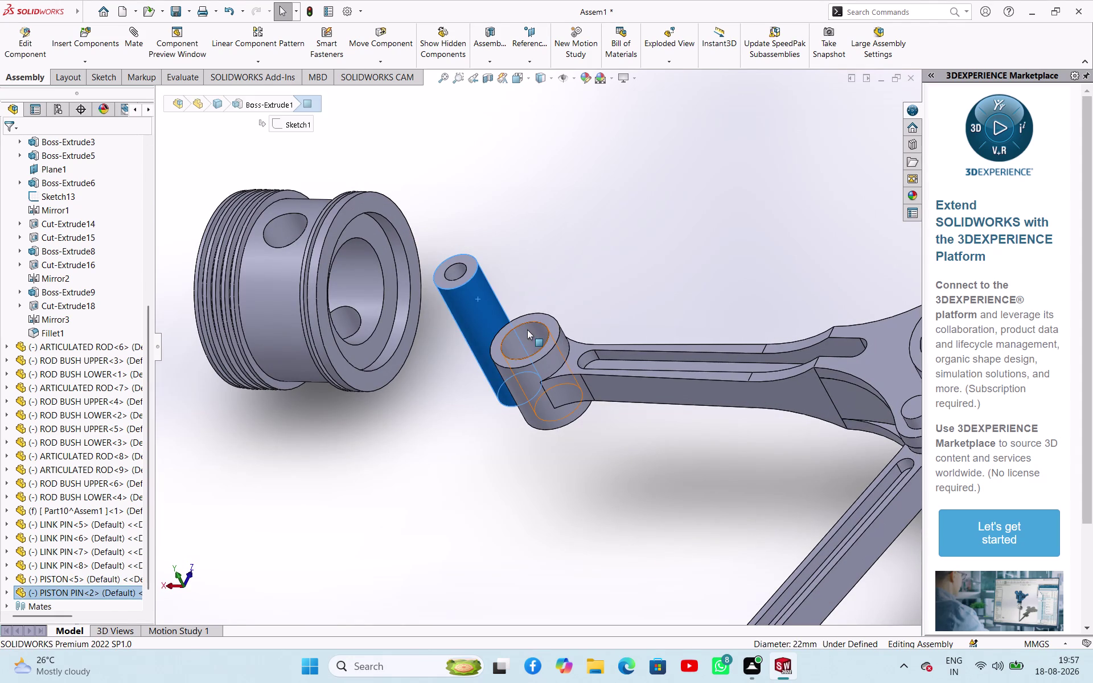
click(528, 330)
click(615, 320)
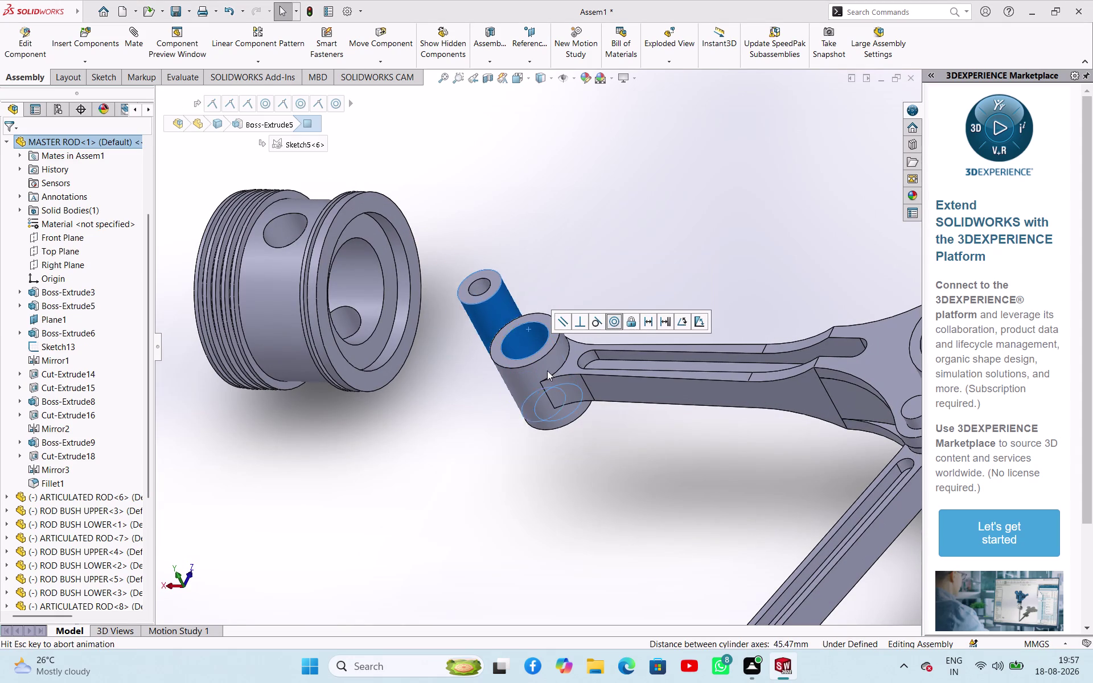
click(495, 429)
middle_drag(509, 426, 513, 346)
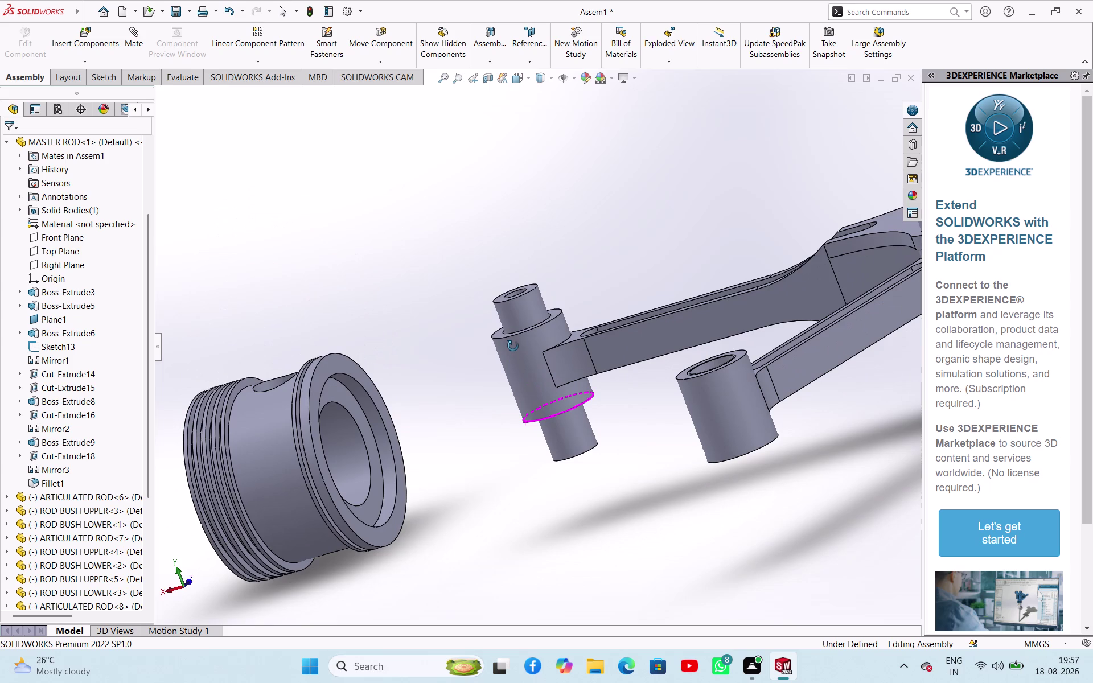
middle_drag(513, 346, 515, 323)
drag(574, 427, 566, 409)
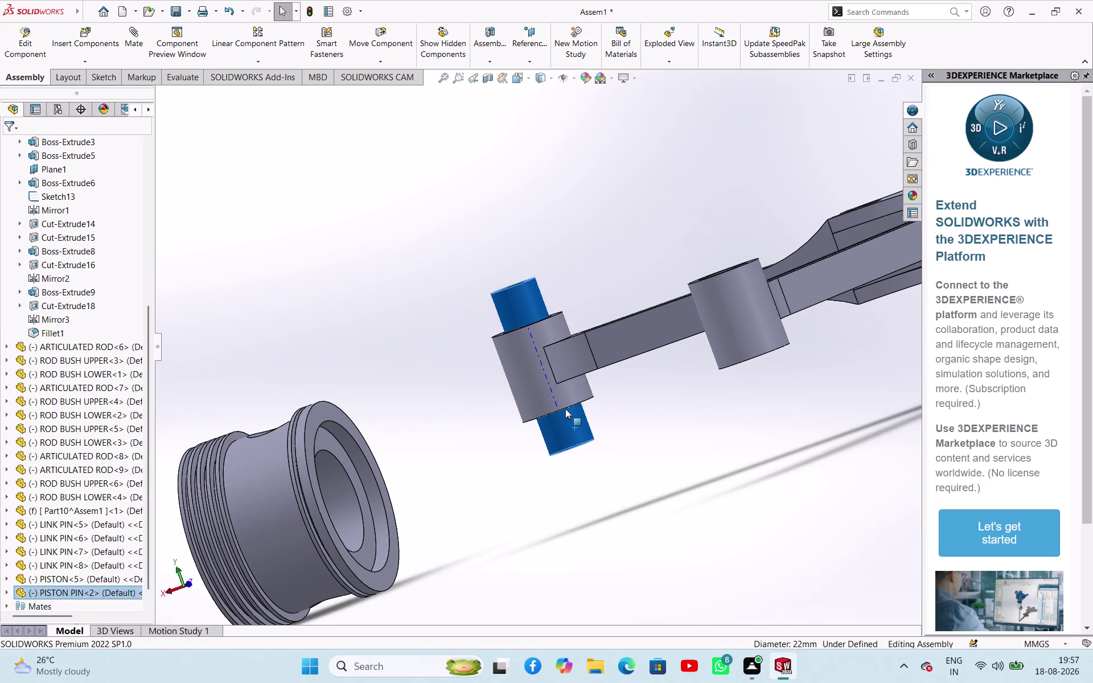
drag(566, 409, 570, 412)
click(491, 461)
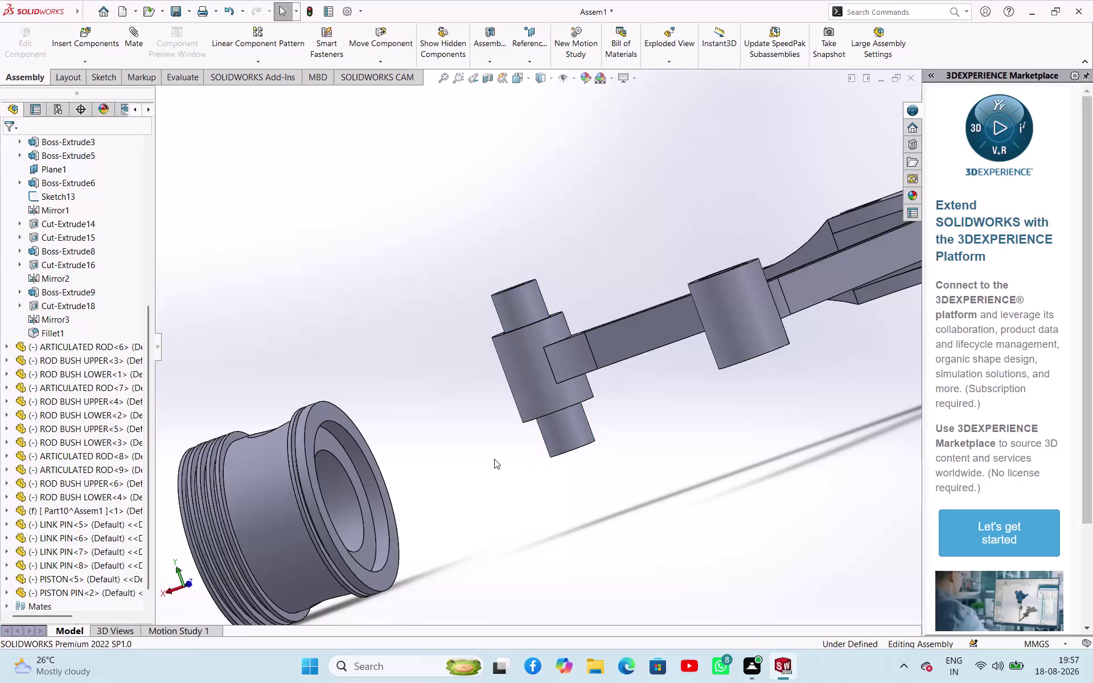
click(561, 432)
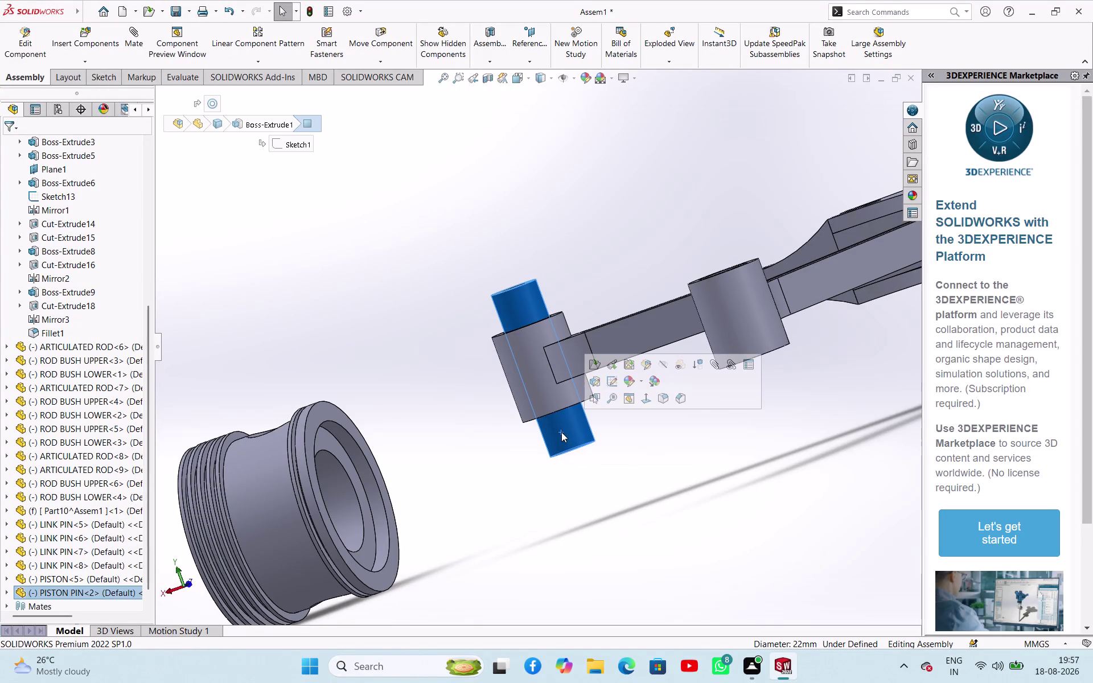
Add a concentric mate between the pin's lower end edge and the rod end's circular edge.
middle_drag(640, 488, 596, 420)
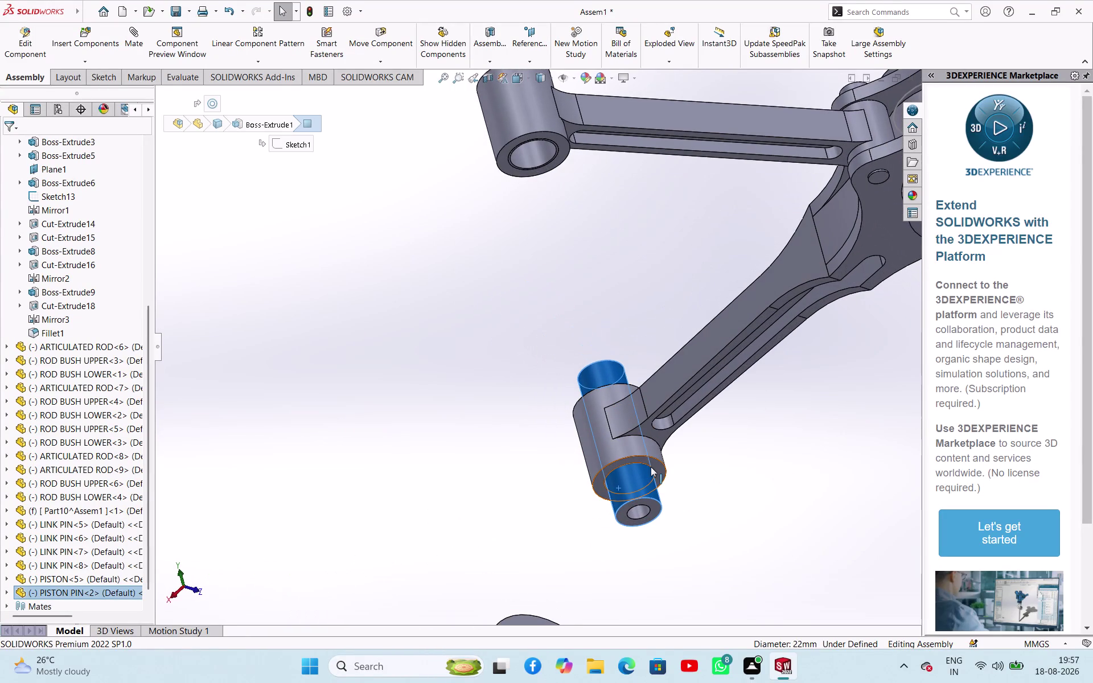
click(688, 493)
click(661, 504)
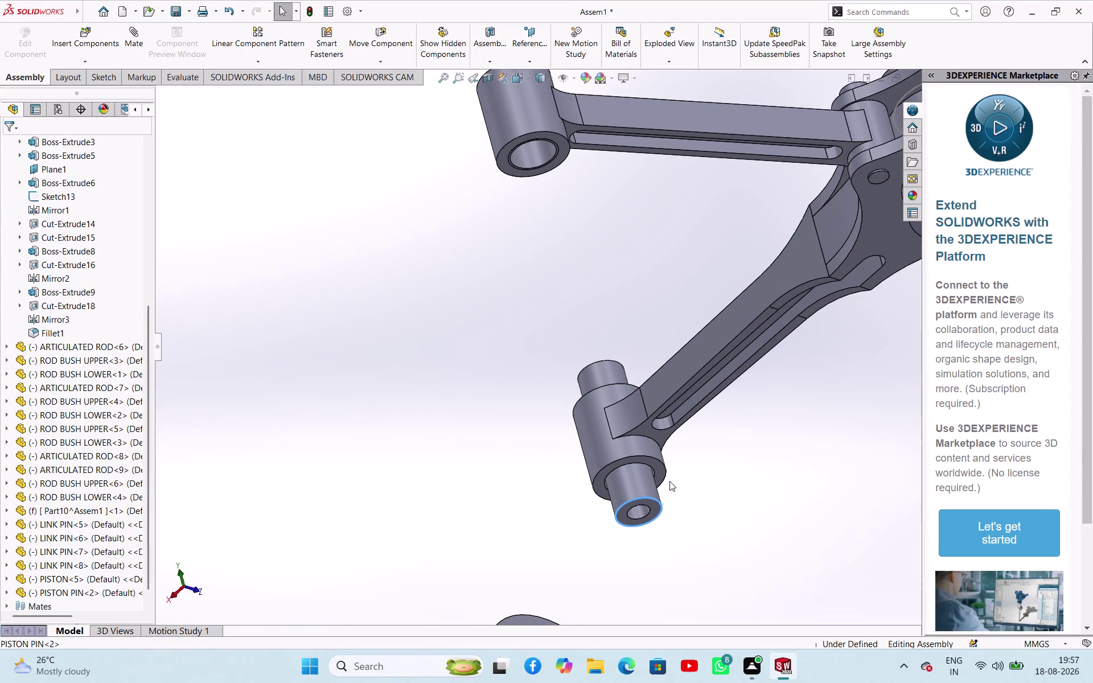
click(666, 470)
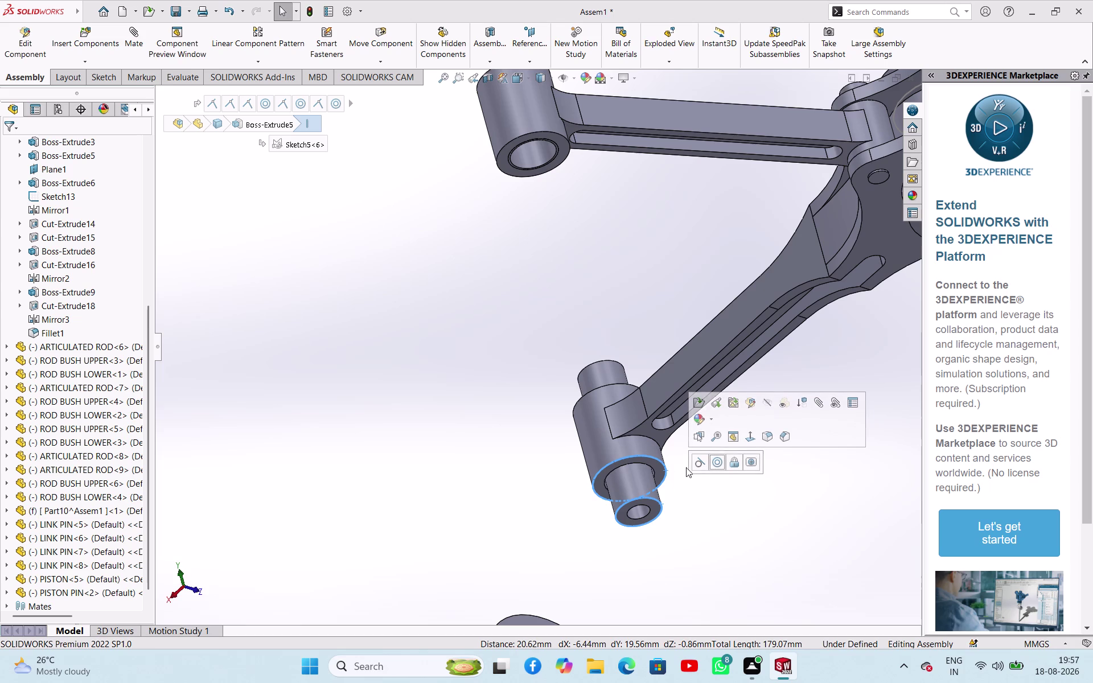
click(716, 465)
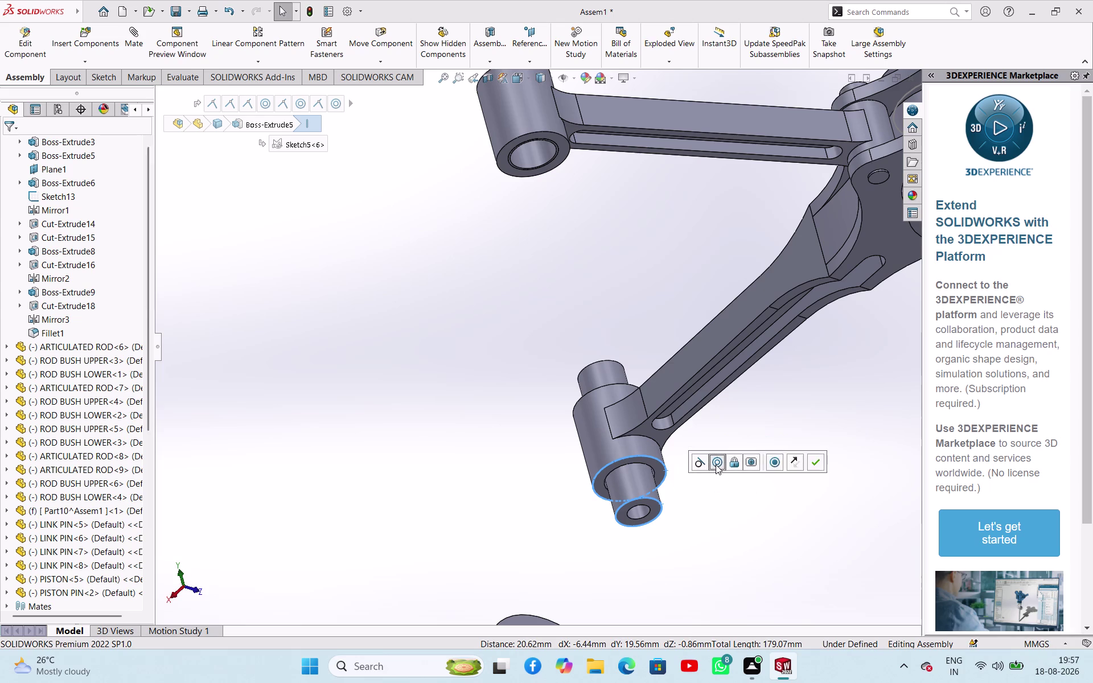
click(721, 480)
Make the piston's pin hole concentric with the hollow pin.
middle_drag(404, 493, 471, 531)
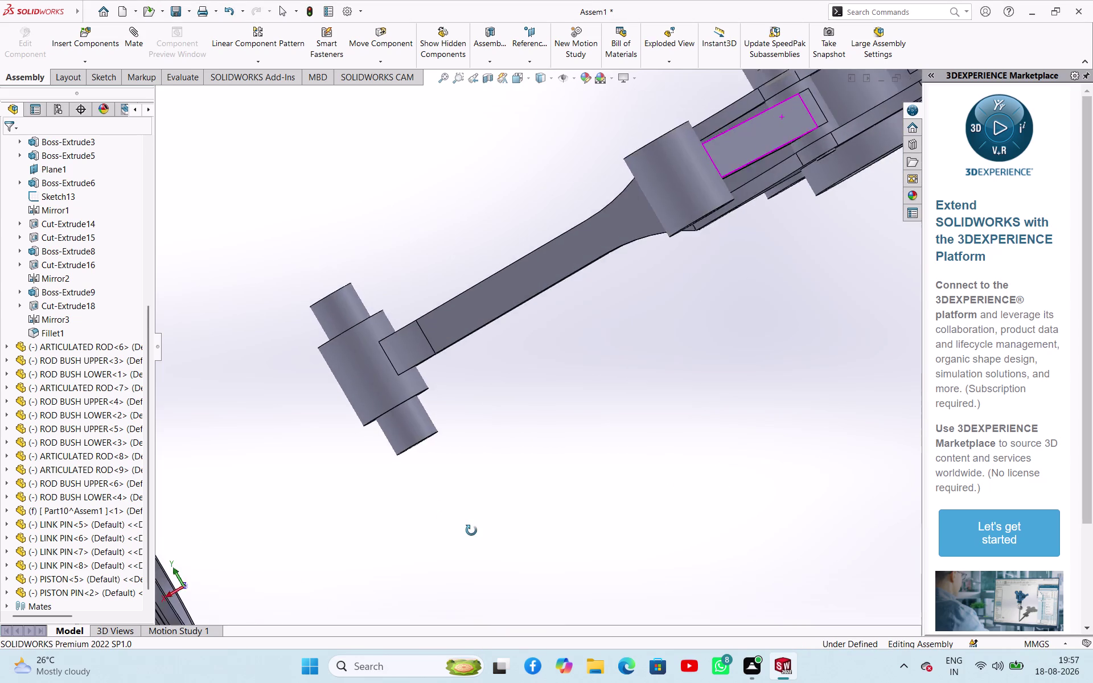
middle_drag(471, 531, 490, 536)
key(ctrl+z)
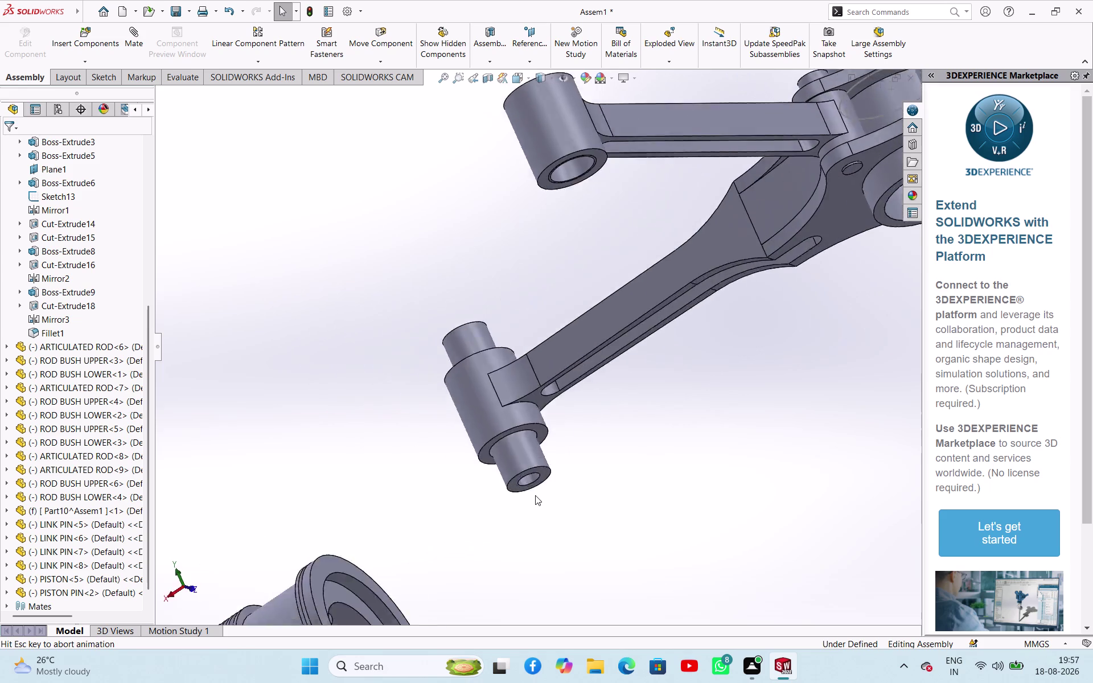
key(ctrl+z)
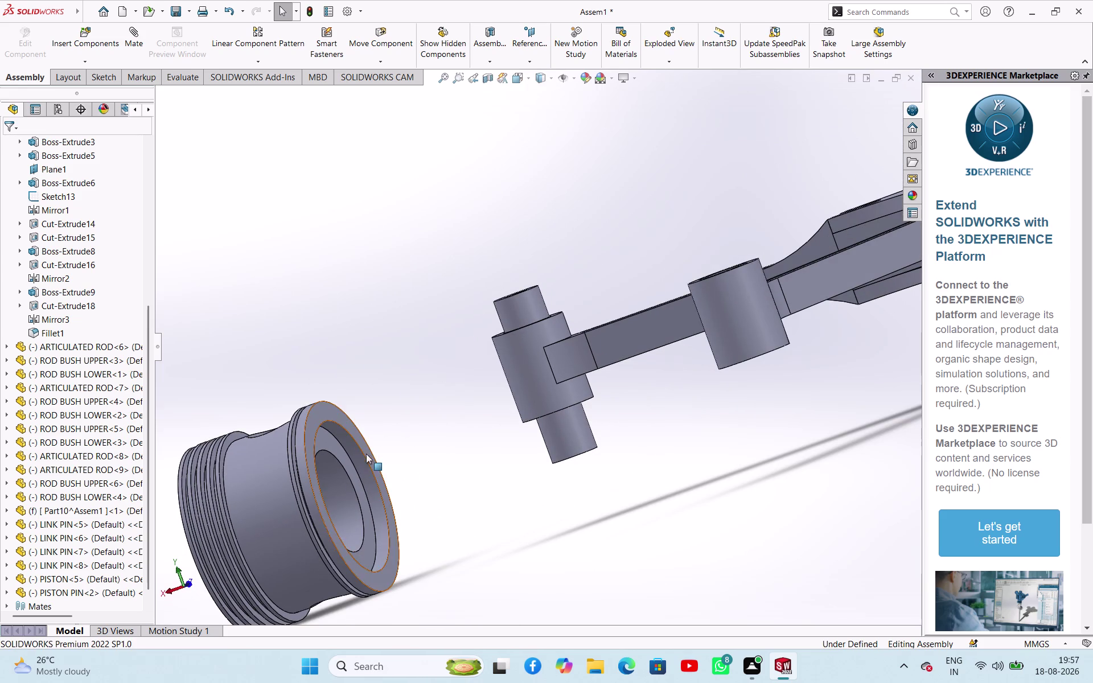
middle_drag(388, 451, 328, 503)
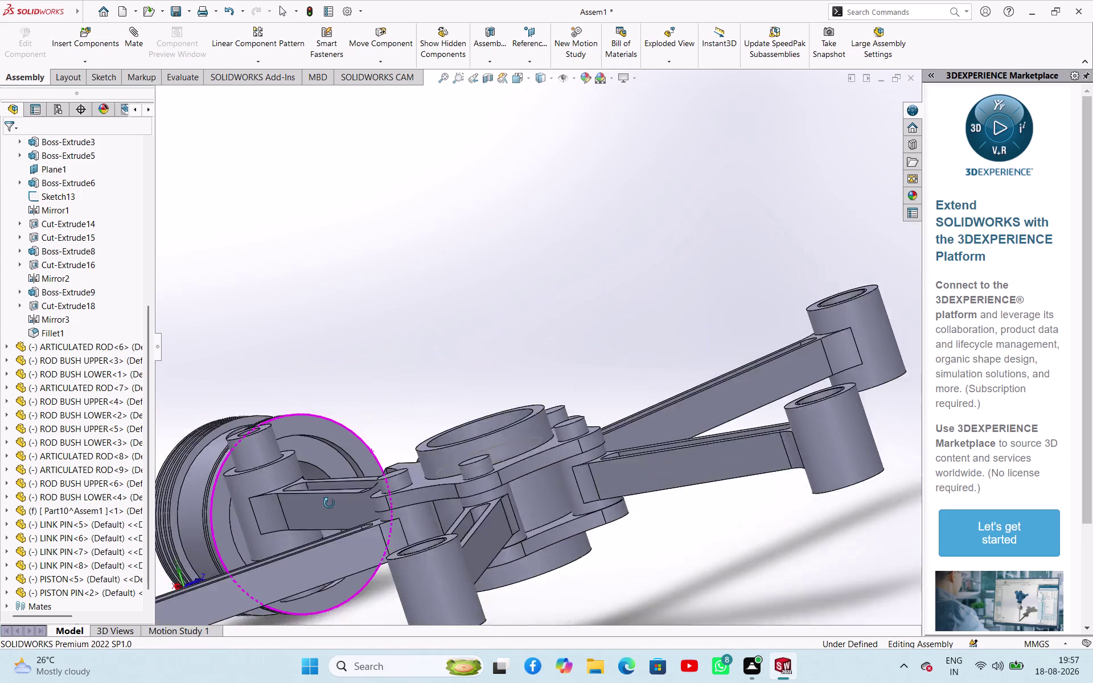
middle_drag(328, 502, 362, 527)
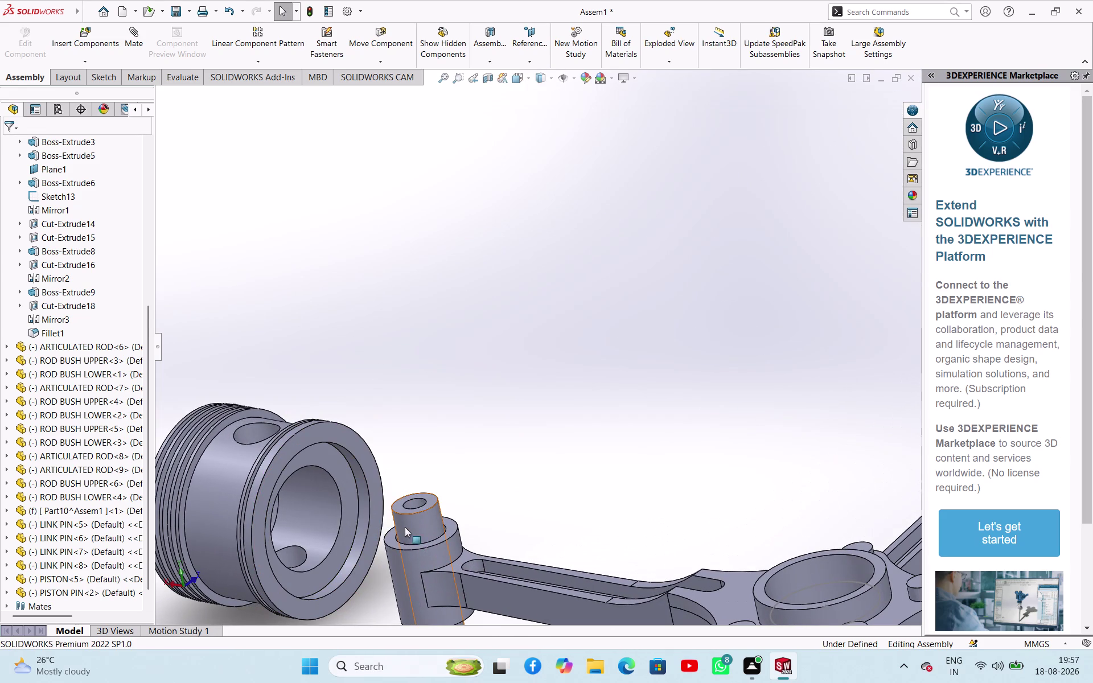
click(412, 527)
click(263, 432)
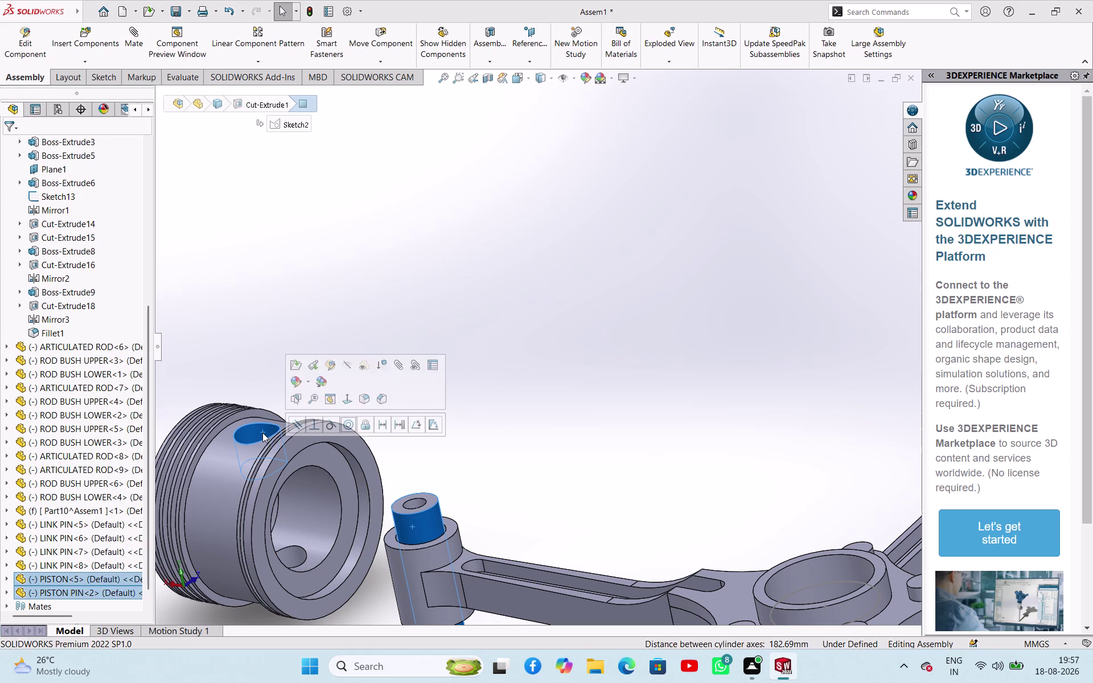
click(349, 421)
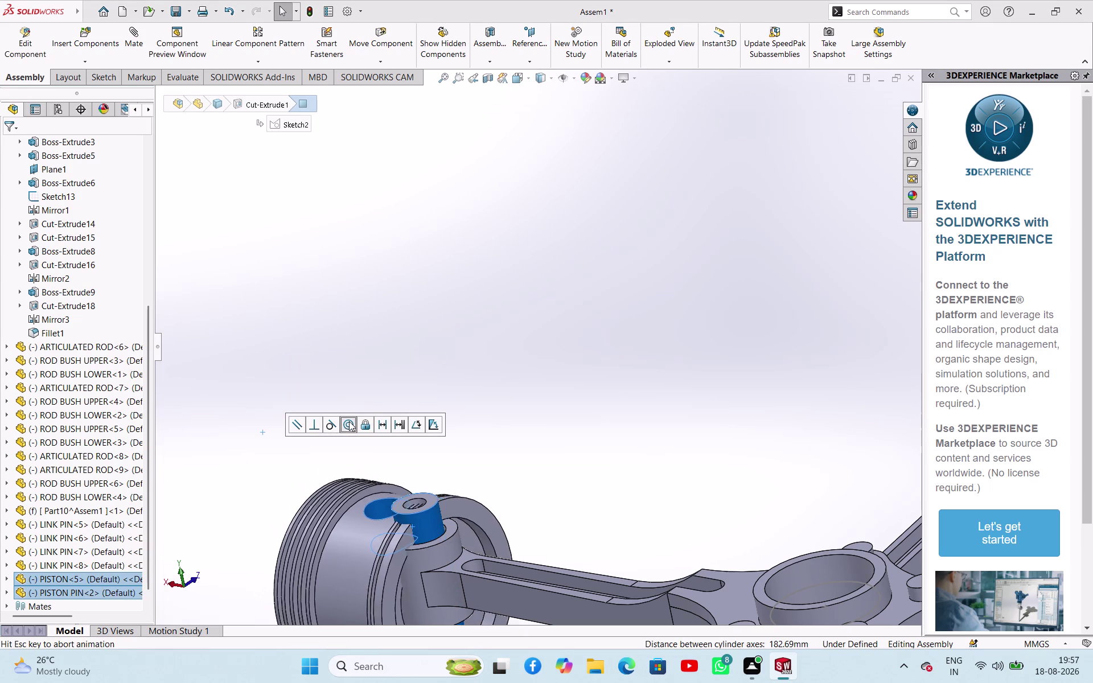
click(565, 416)
Add a coincident mate between the pin's top face and the piston face.
middle_drag(564, 403, 585, 407)
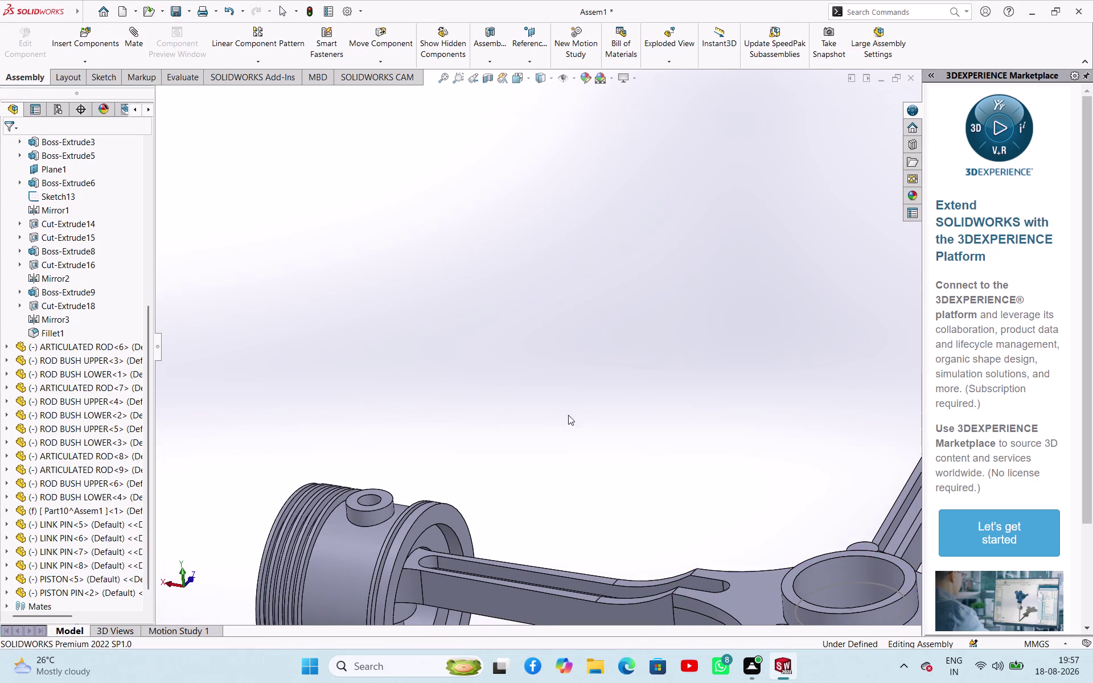
click(355, 496)
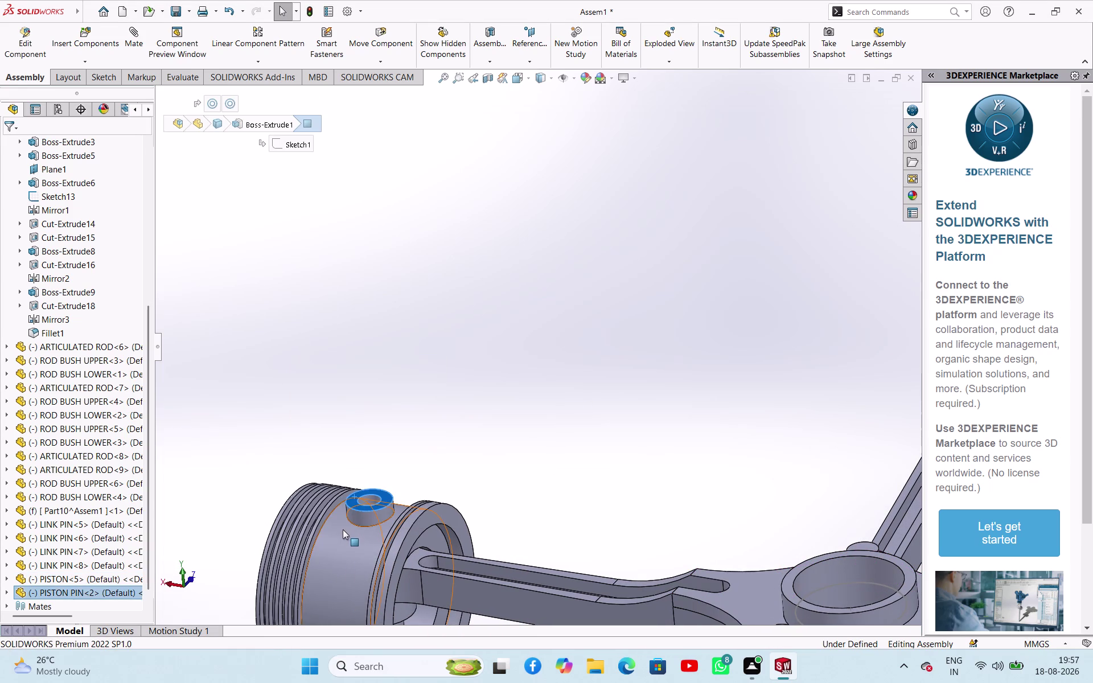
click(343, 529)
click(372, 524)
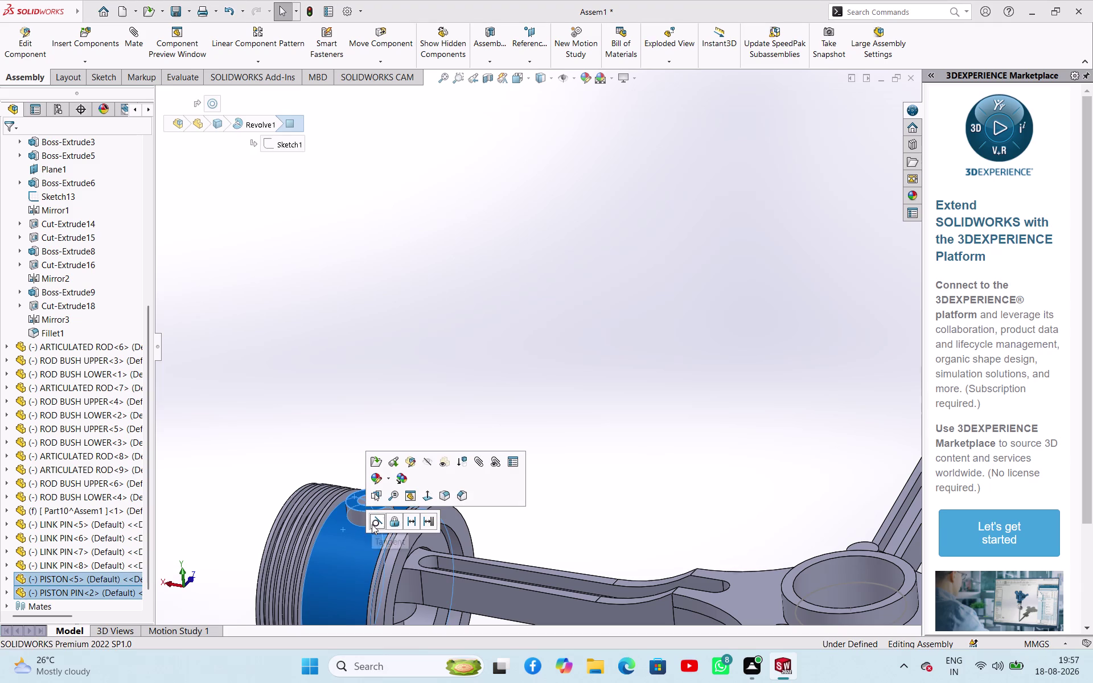
click(513, 438)
scroll(up, 3)
scroll(up, 3)
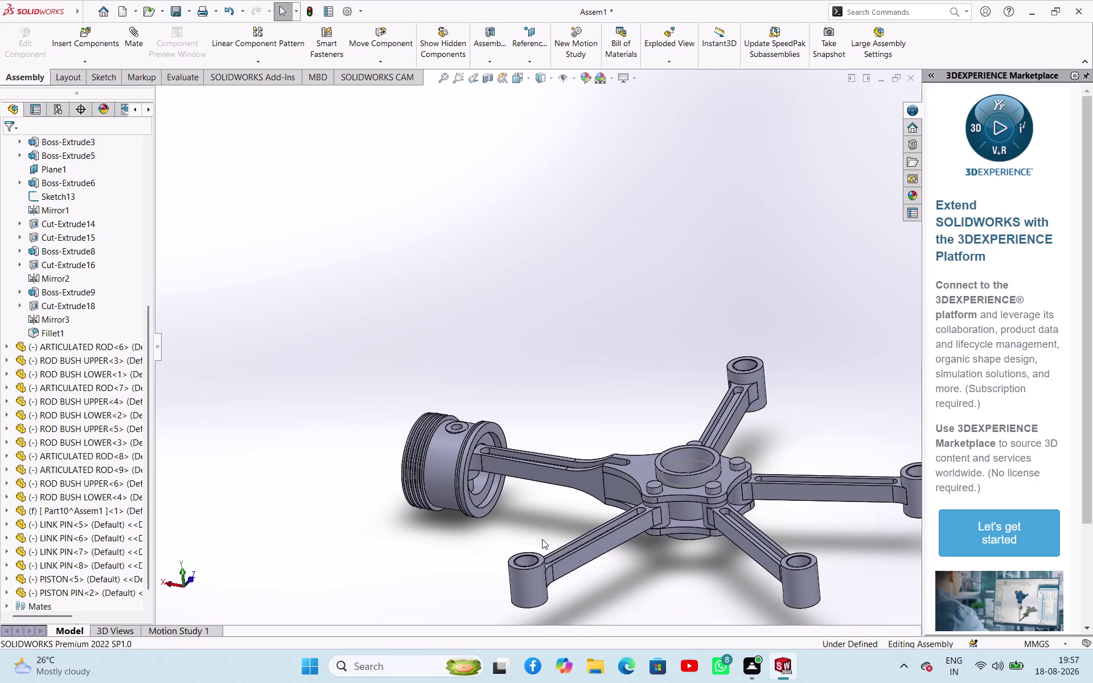
Drag the piston around the pin to check that it pivots.
middle_drag(541, 505, 501, 412)
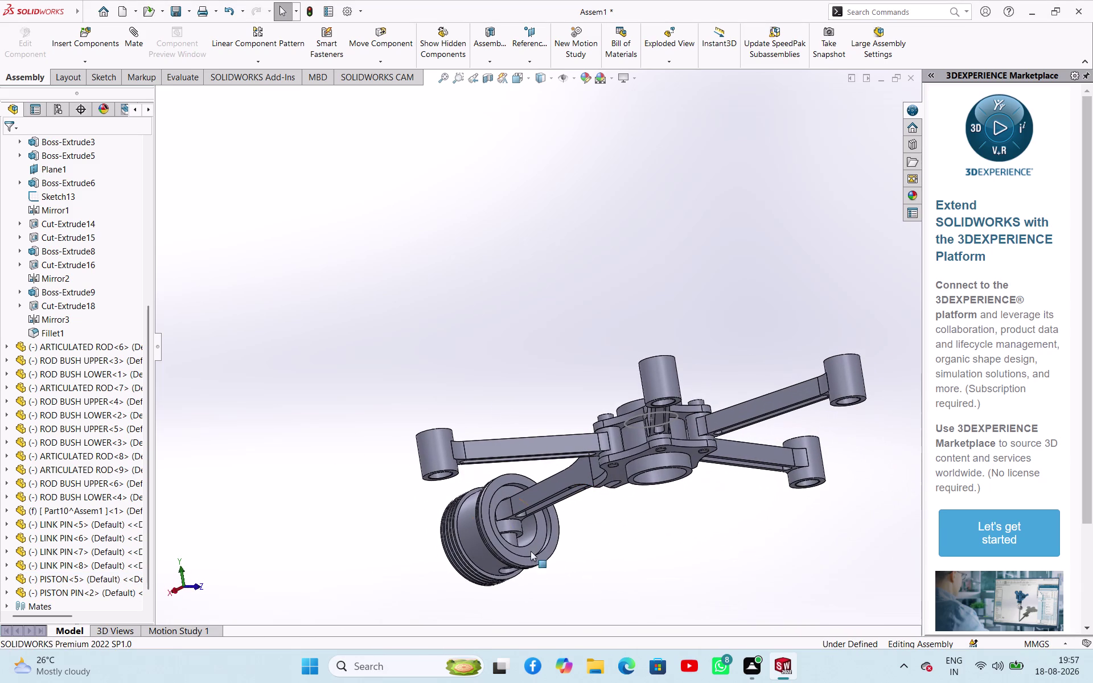
drag(490, 558, 492, 534)
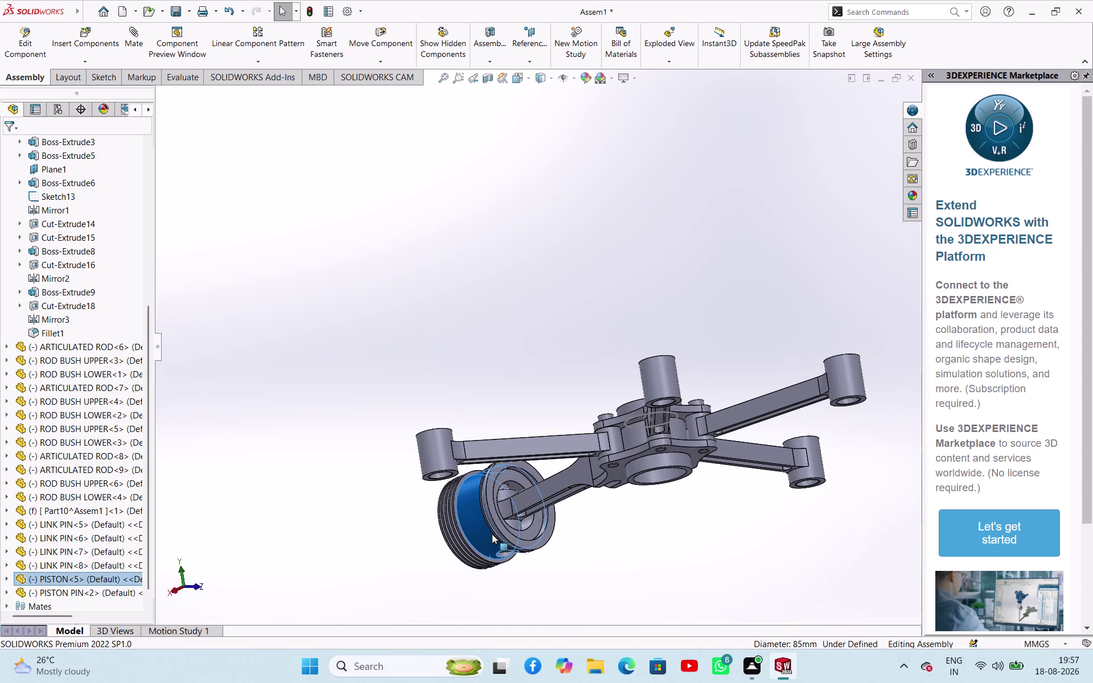
drag(492, 534, 485, 533)
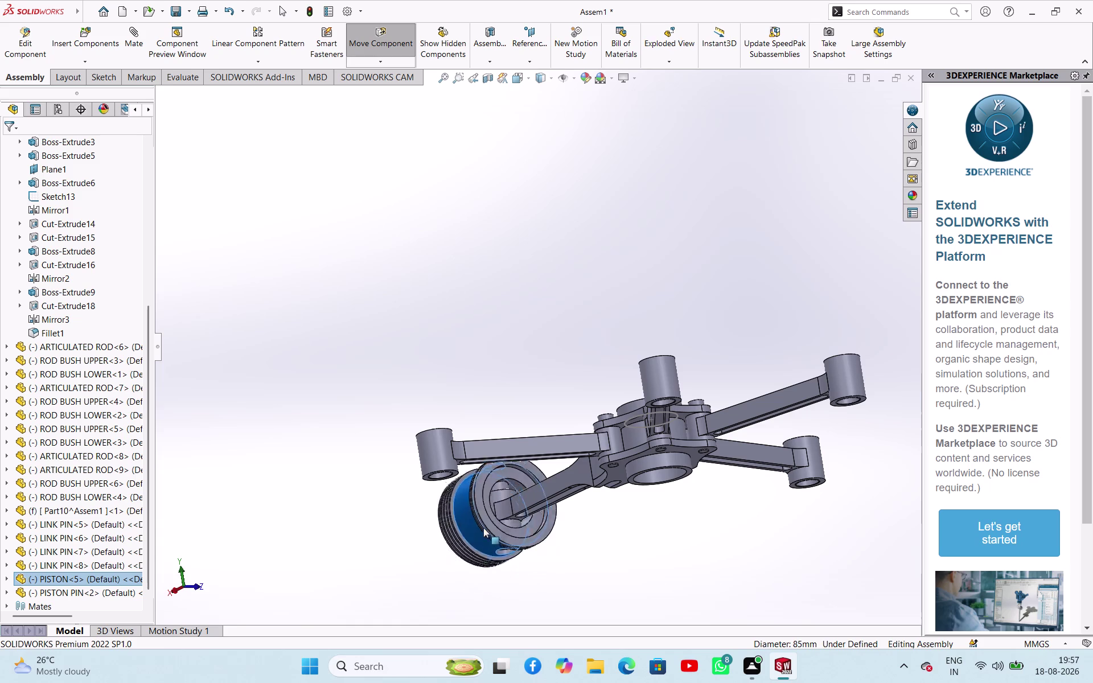
drag(485, 533, 490, 449)
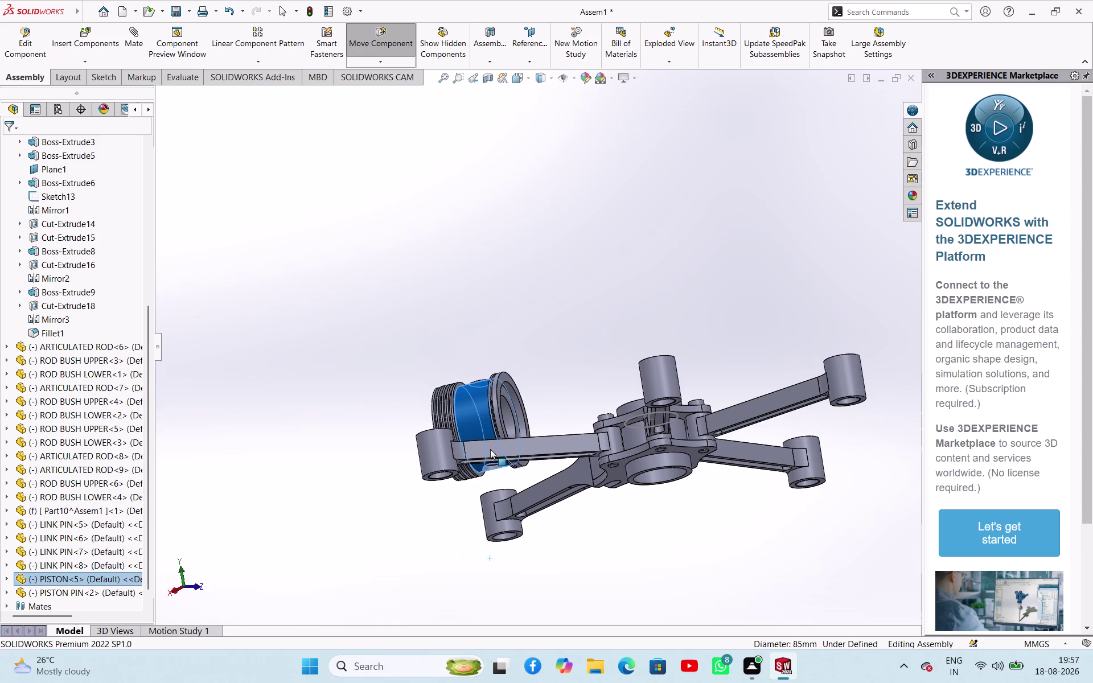